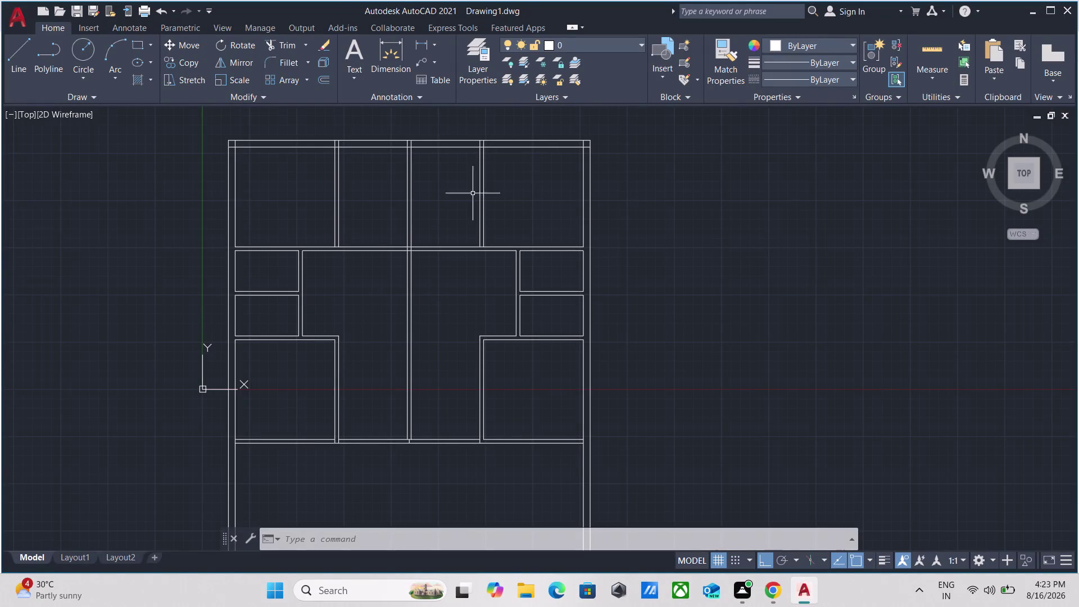
Pan to the corridor, pick its lower wall line, and start OFFSET (O).
scroll(up, 3)
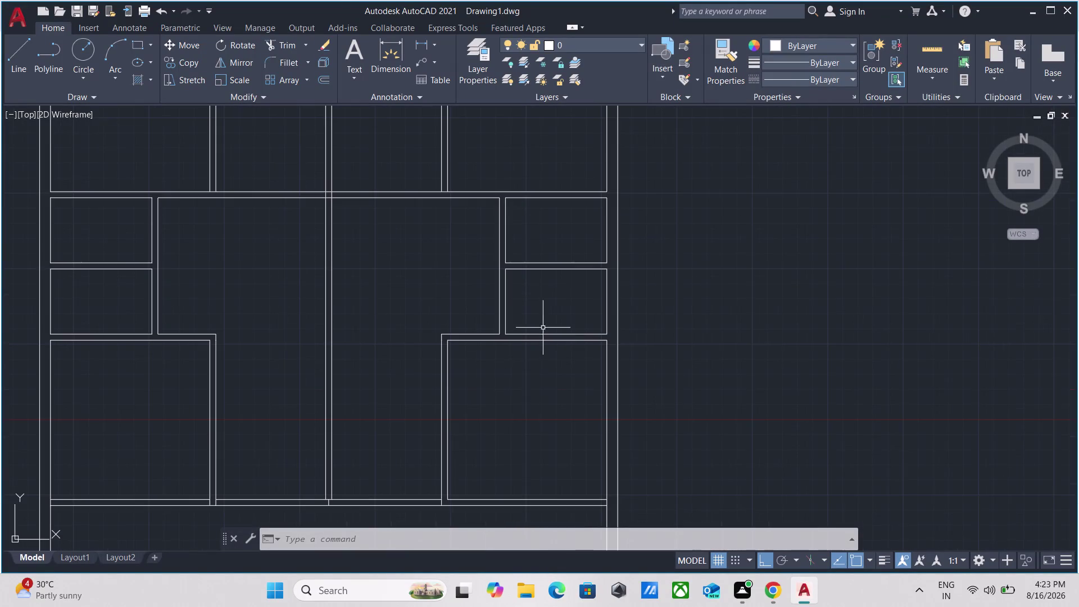
scroll(down, 3)
scroll(up, 3)
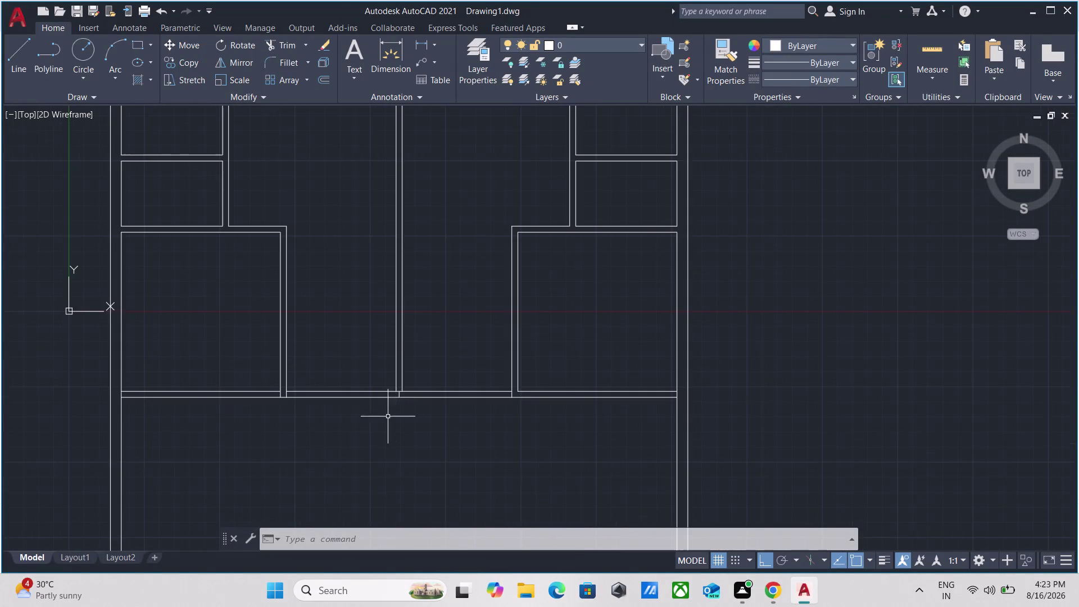
middle_drag(361, 424, 427, 327)
click(307, 314)
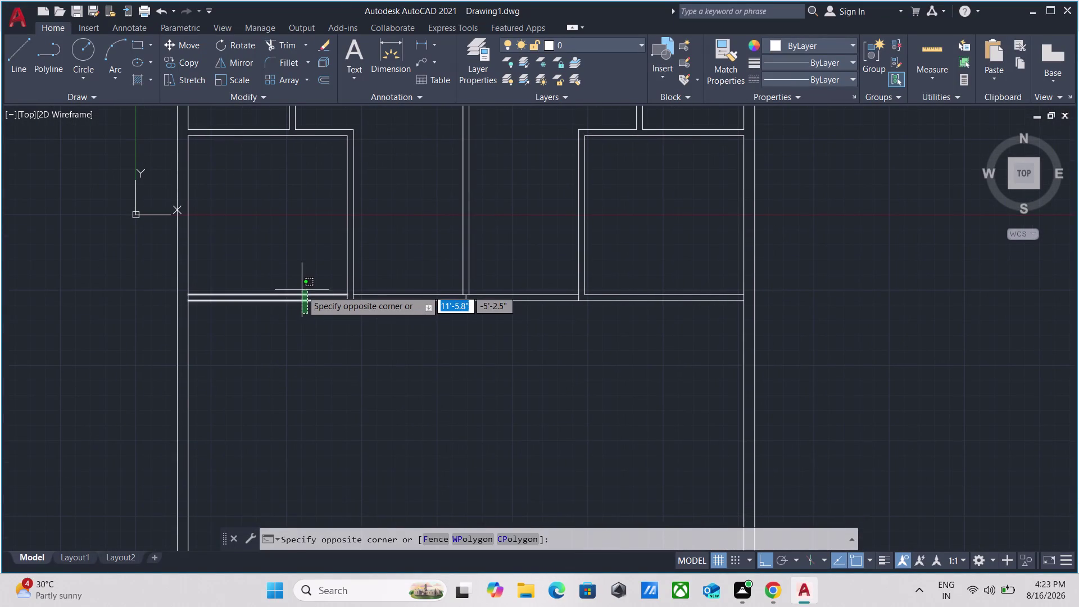
scroll(up, 3)
scroll(down, 3)
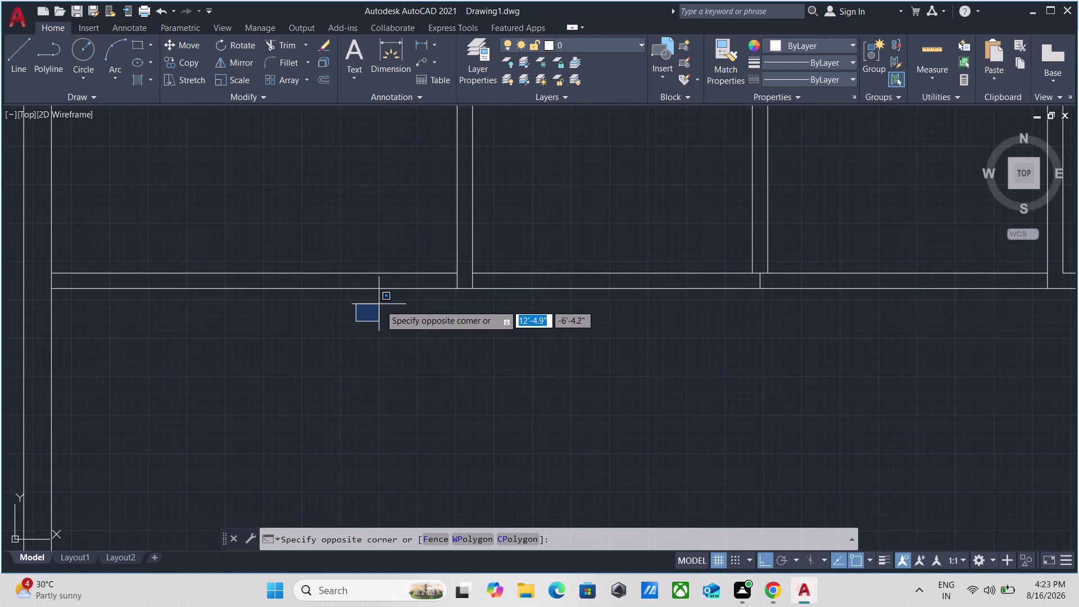
key(Escape)
click(351, 300)
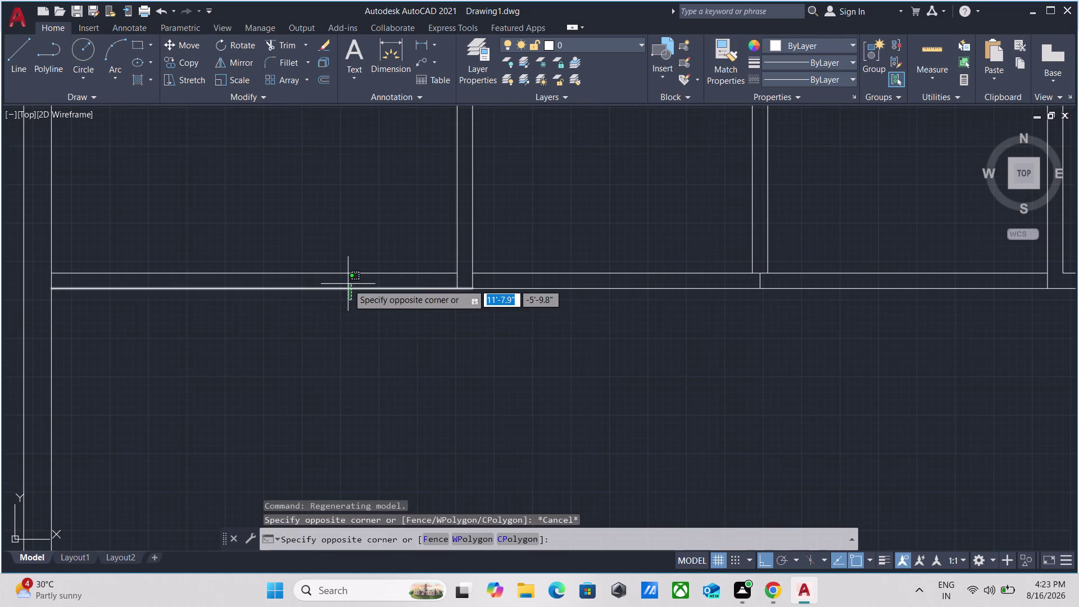
click(347, 284)
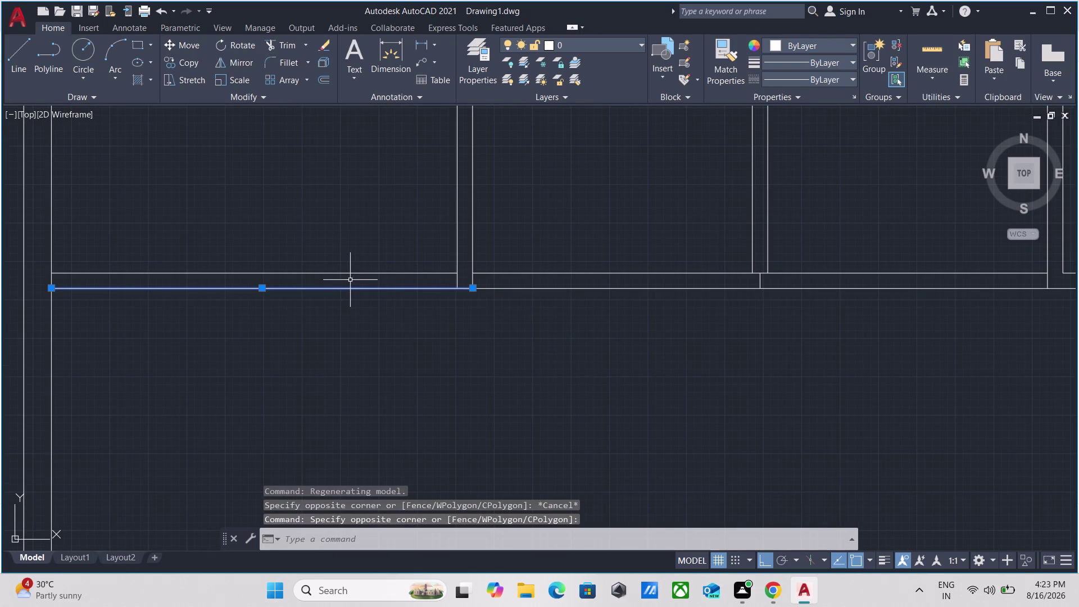
key(o)
key(Return)
Offset the lower corridor line 4' downward.
click(342, 289)
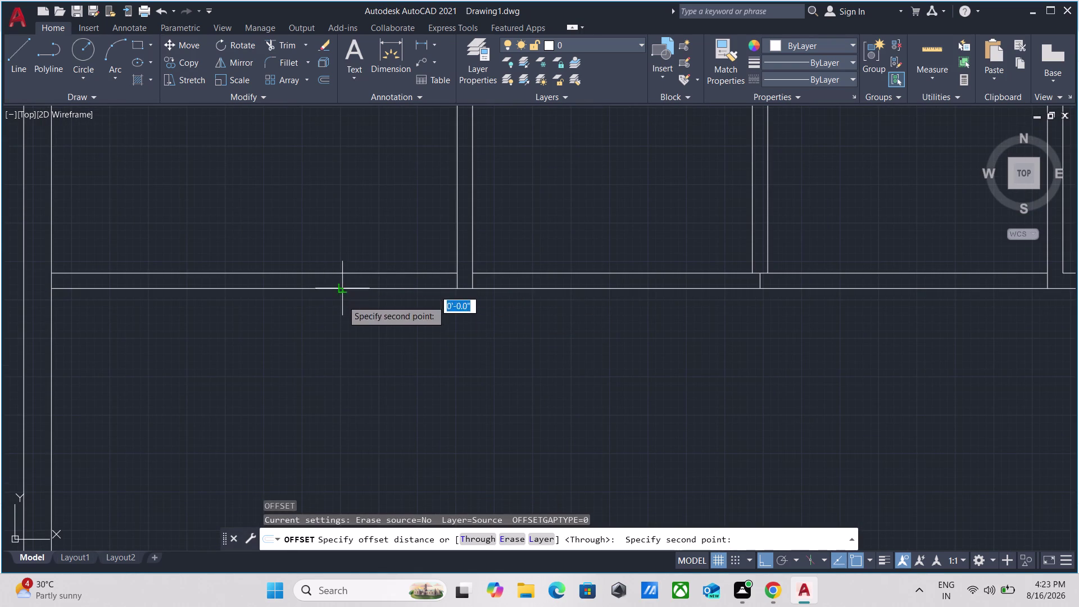
click(343, 325)
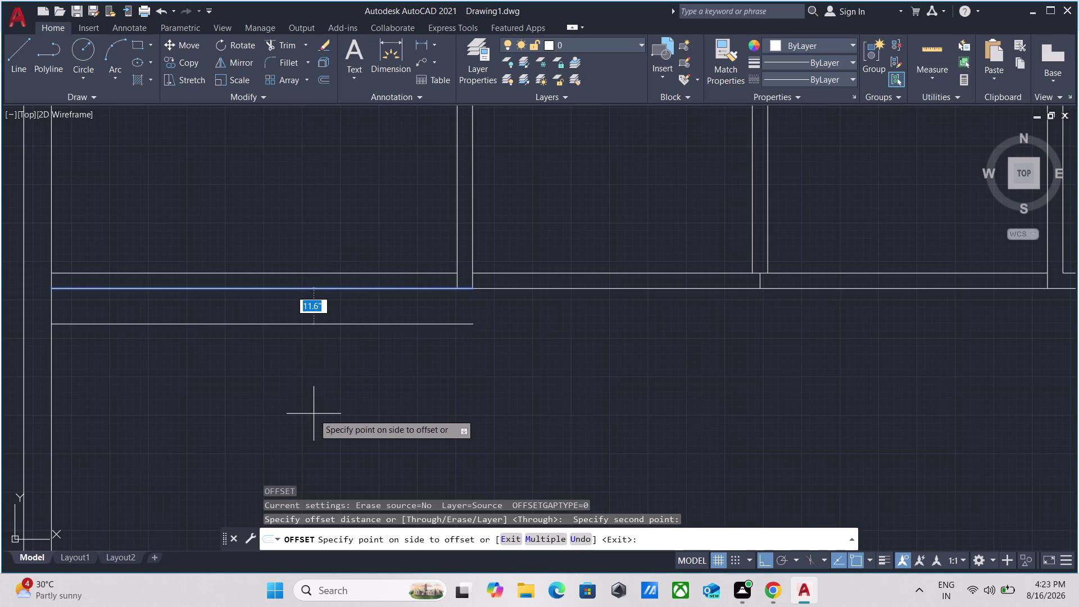
text(4')
key(Return)
scroll(down, 3)
scroll(up, 3)
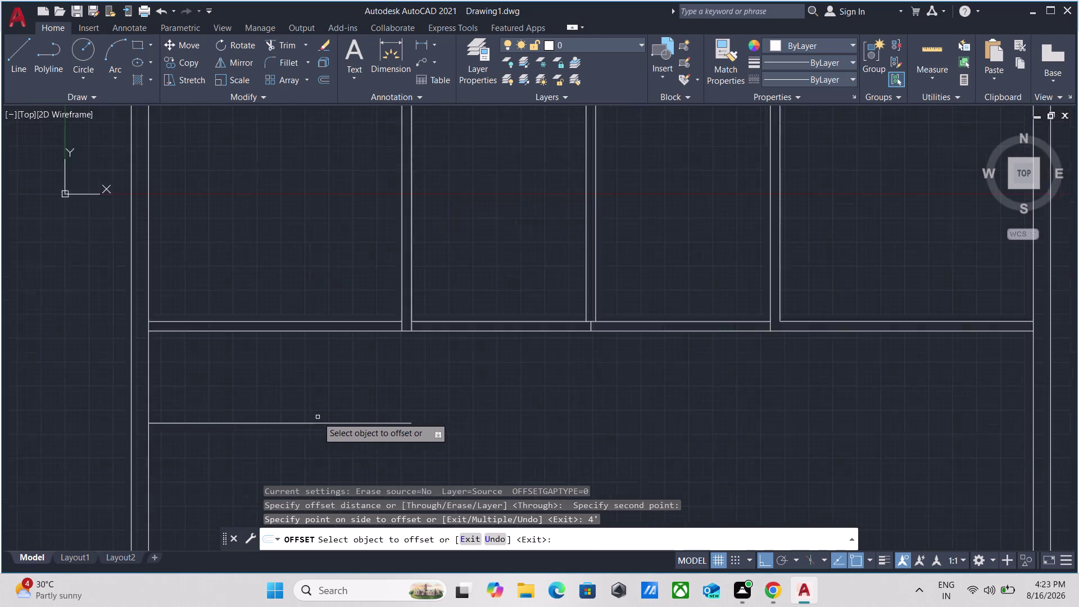
scroll(up, 3)
Offset the new line 5 inches to form the wall's second line.
click(314, 428)
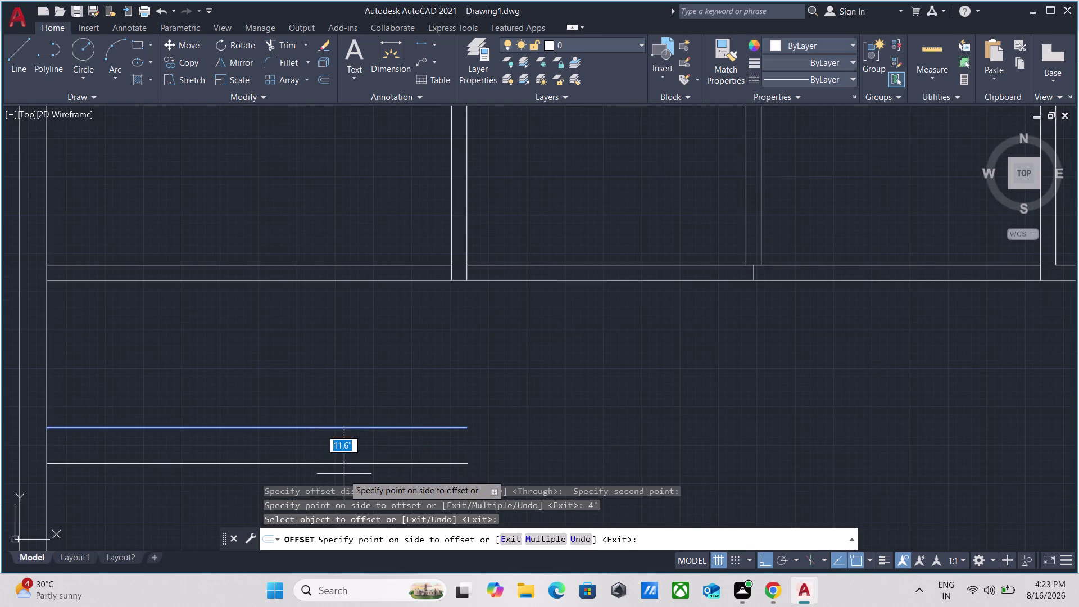
key(5)
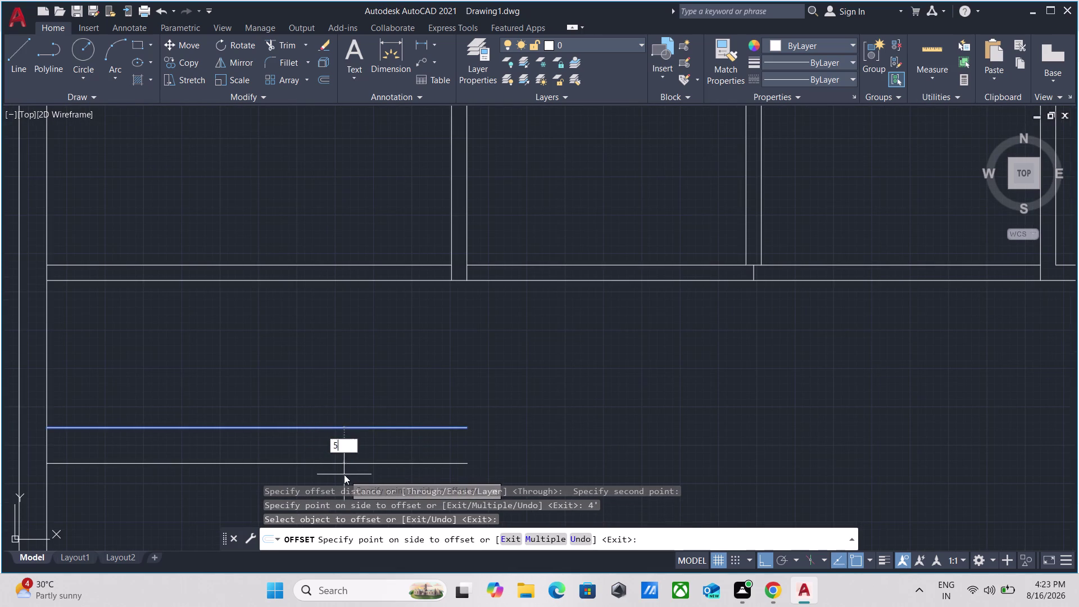
key(Return)
scroll(down, 3)
scroll(up, 3)
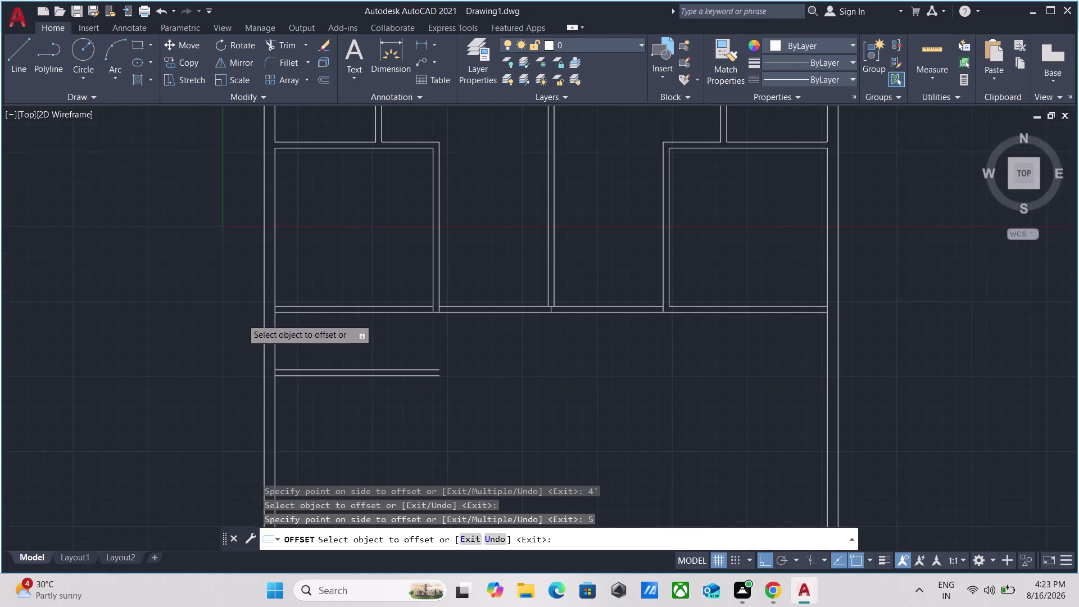
scroll(up, 3)
scroll(down, 3)
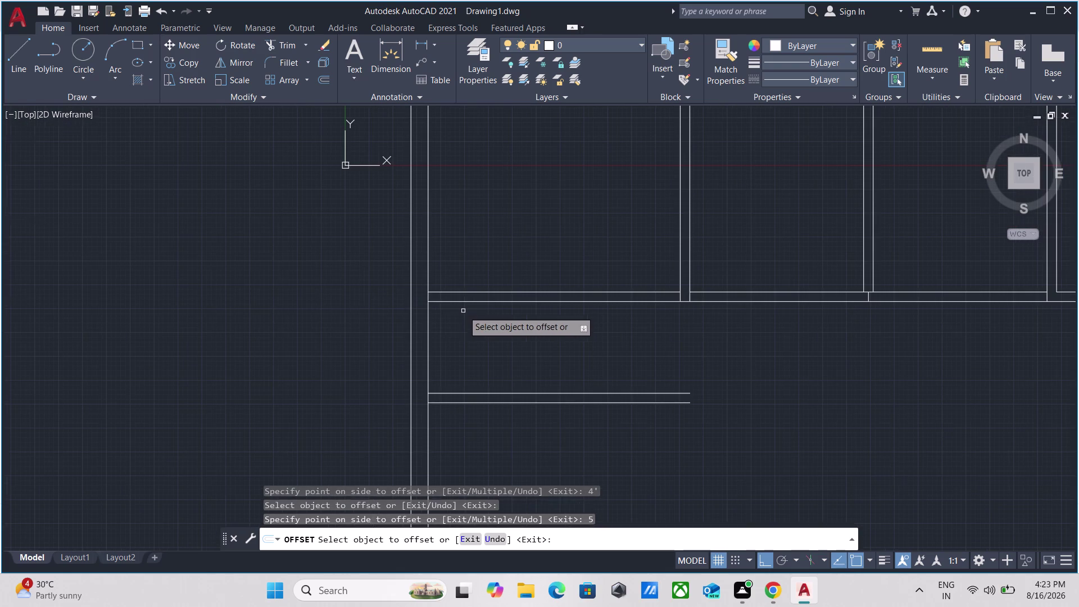
key(Escape)
Trim the excess wall lines at the first junction with a fence (TR).
text(tr)
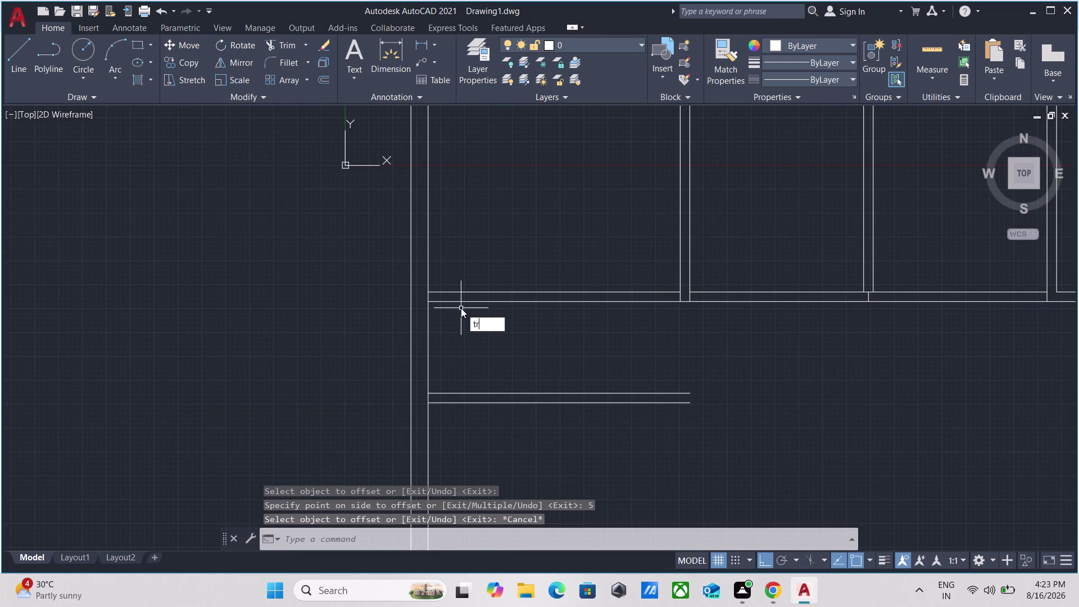
key(Return)
scroll(up, 3)
scroll(up, 3)
click(452, 217)
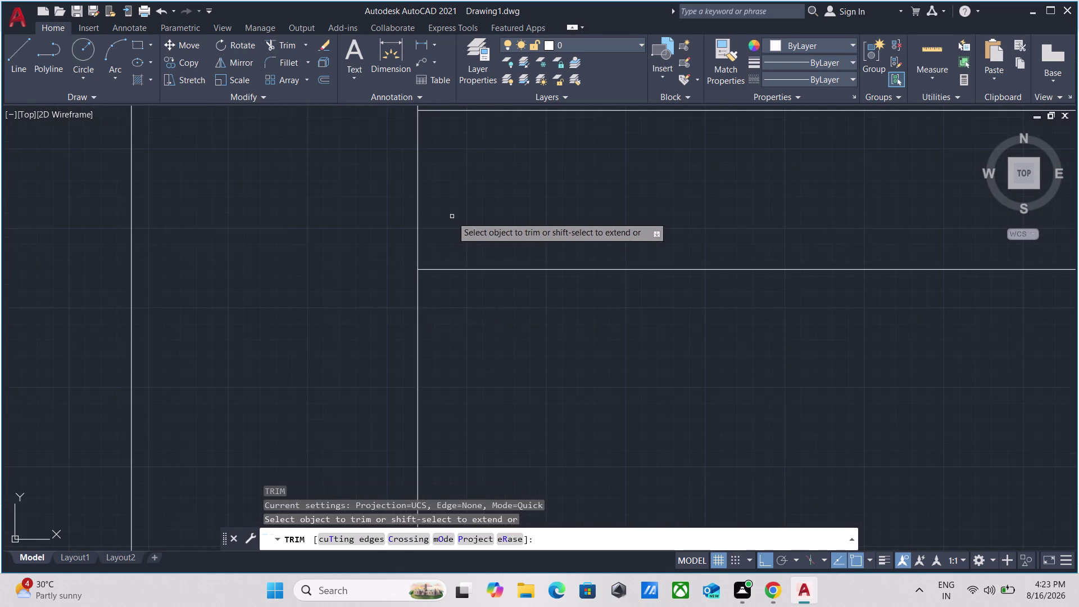
click(394, 201)
scroll(down, 3)
Trim the two leftover wall segments at the next junction.
middle_drag(421, 377, 431, 88)
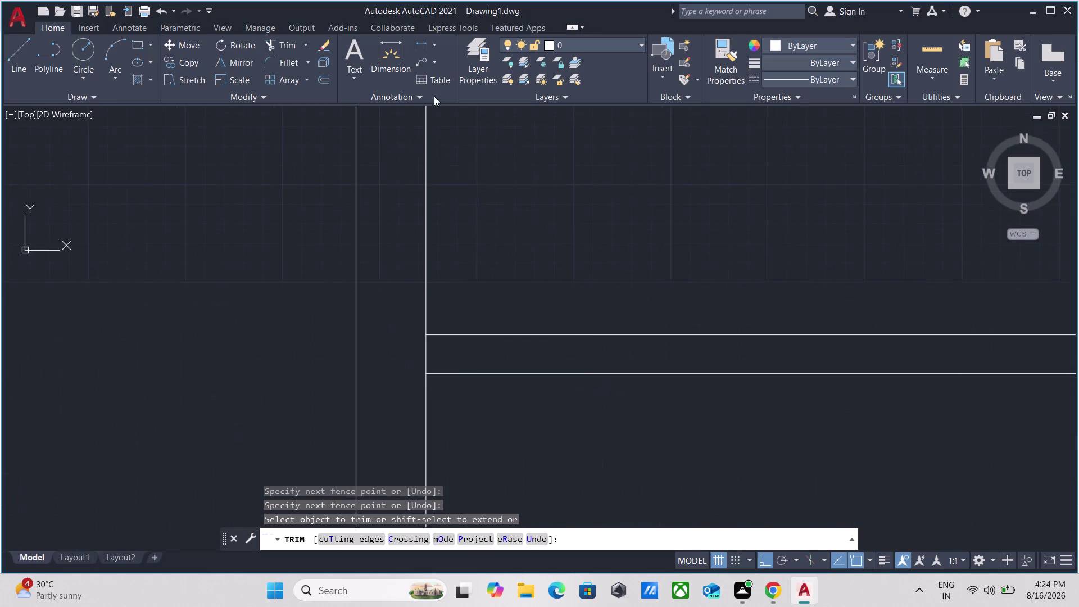
scroll(up, 3)
click(530, 347)
click(397, 352)
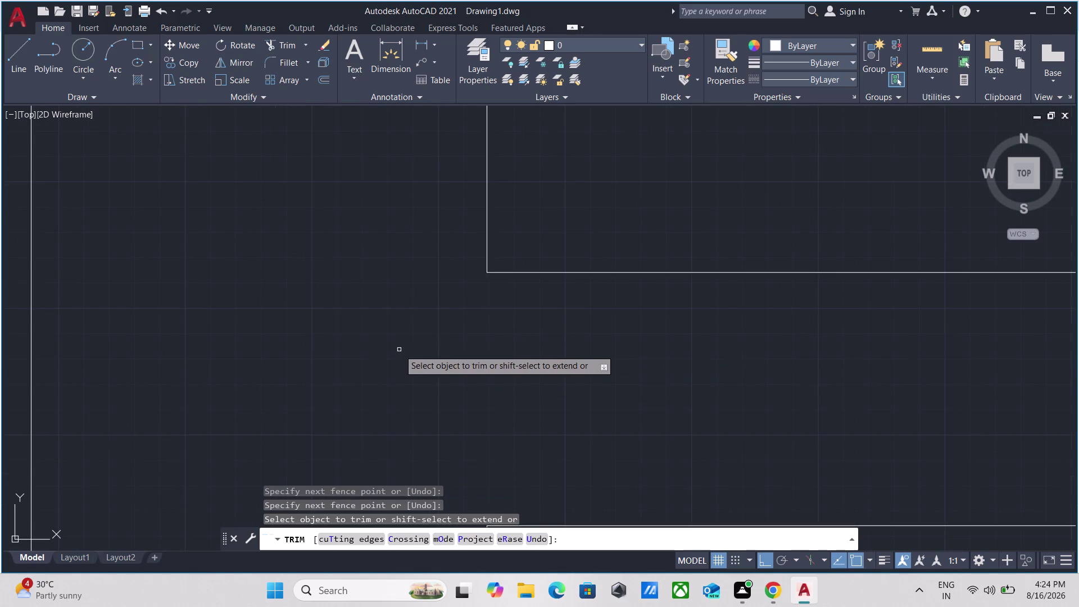
scroll(down, 3)
scroll(down, 3)
key(Escape)
Select the short vertical room wall line.
middle_drag(470, 237, 460, 274)
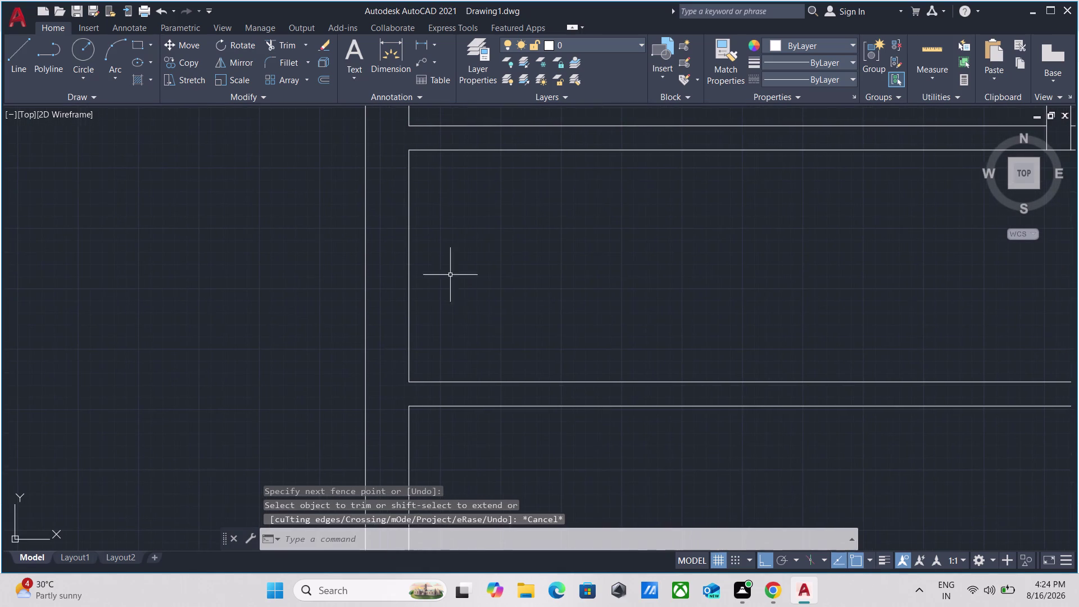
click(436, 273)
click(398, 227)
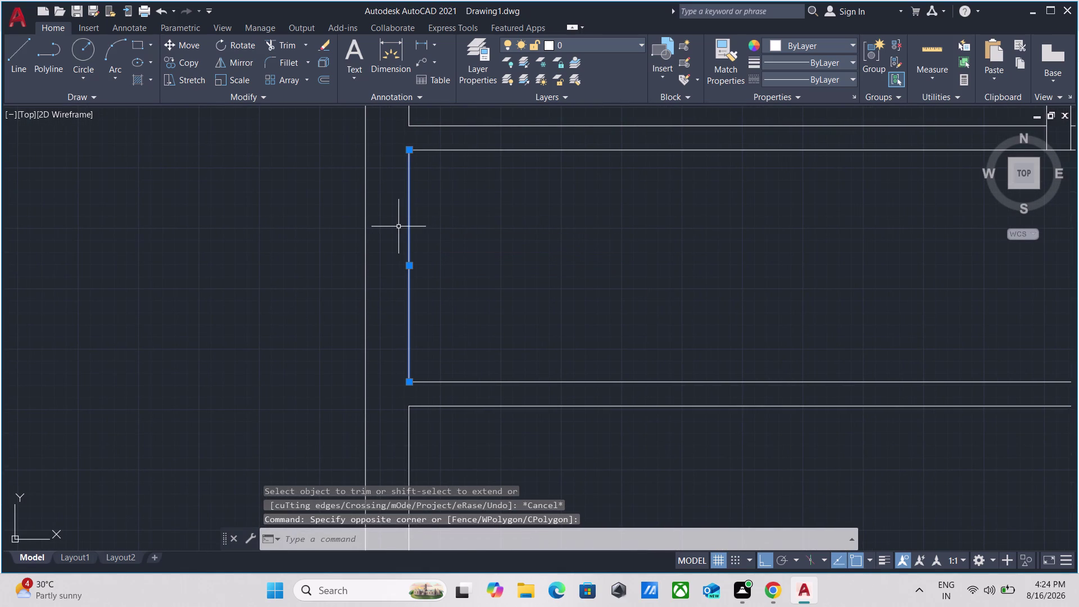
Offset the selected wall line 6' to the right.
key(o)
key(Return)
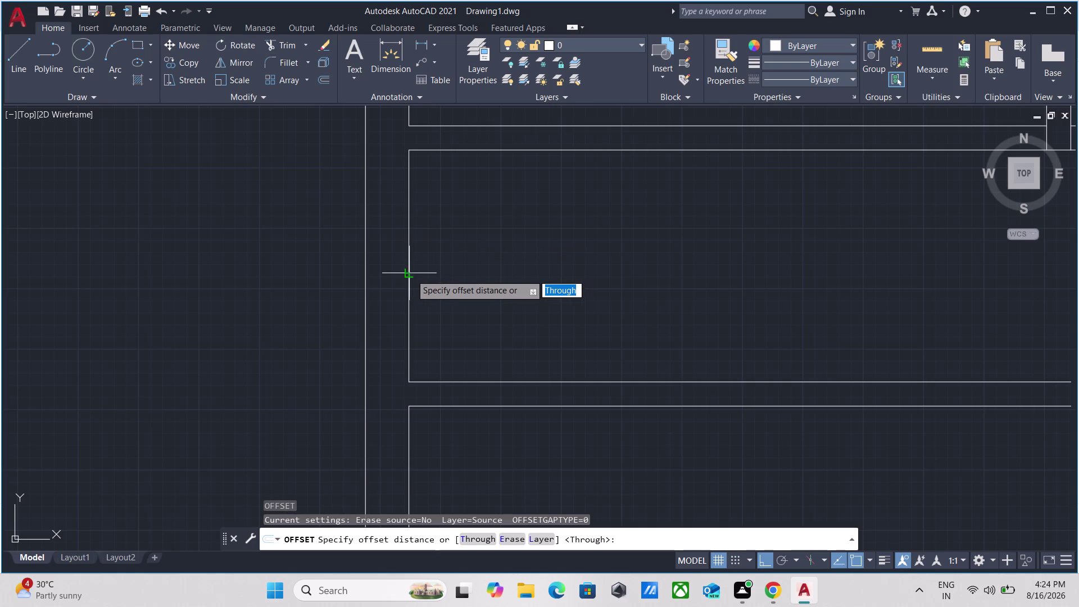
drag(408, 264, 417, 263)
click(476, 262)
scroll(down, 3)
middle_drag(508, 265, 407, 286)
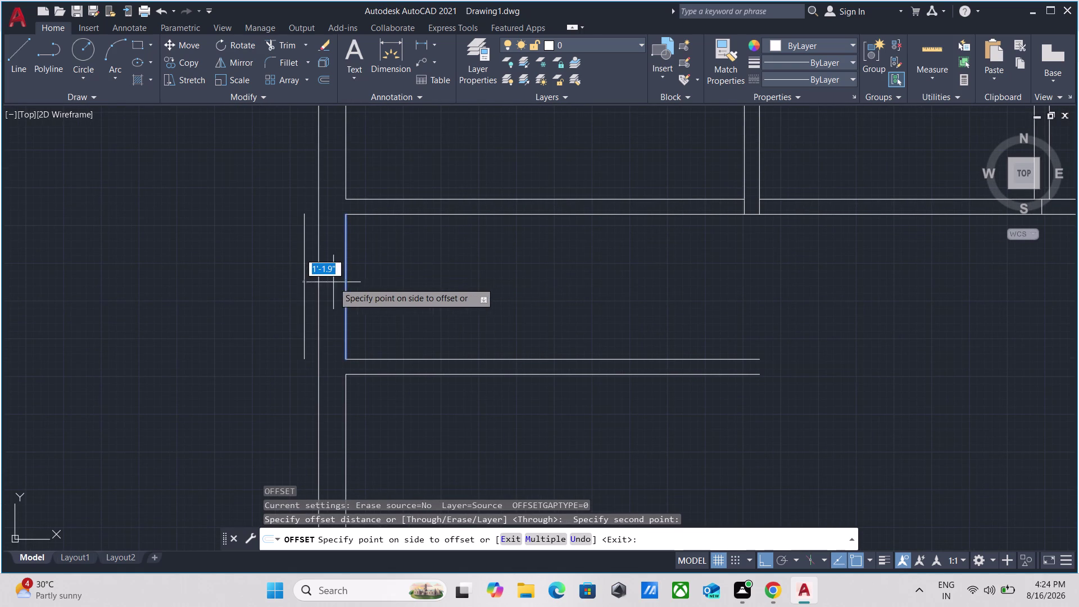
text(6)
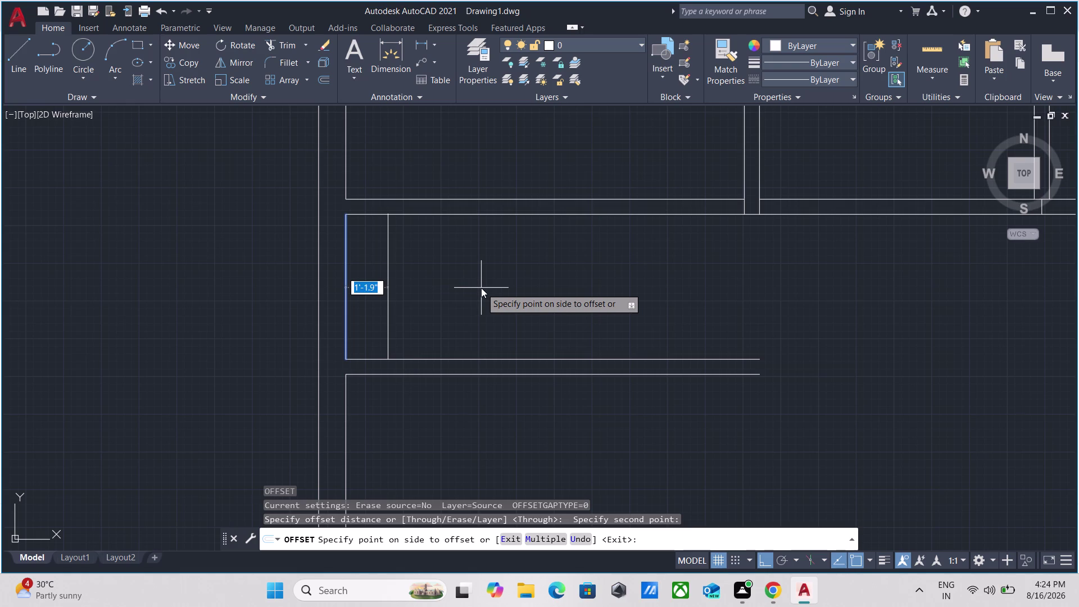
text(')
key(Return)
Offset the new line 5 inches to make the double-line partition.
scroll(down, 3)
middle_drag(483, 288, 372, 287)
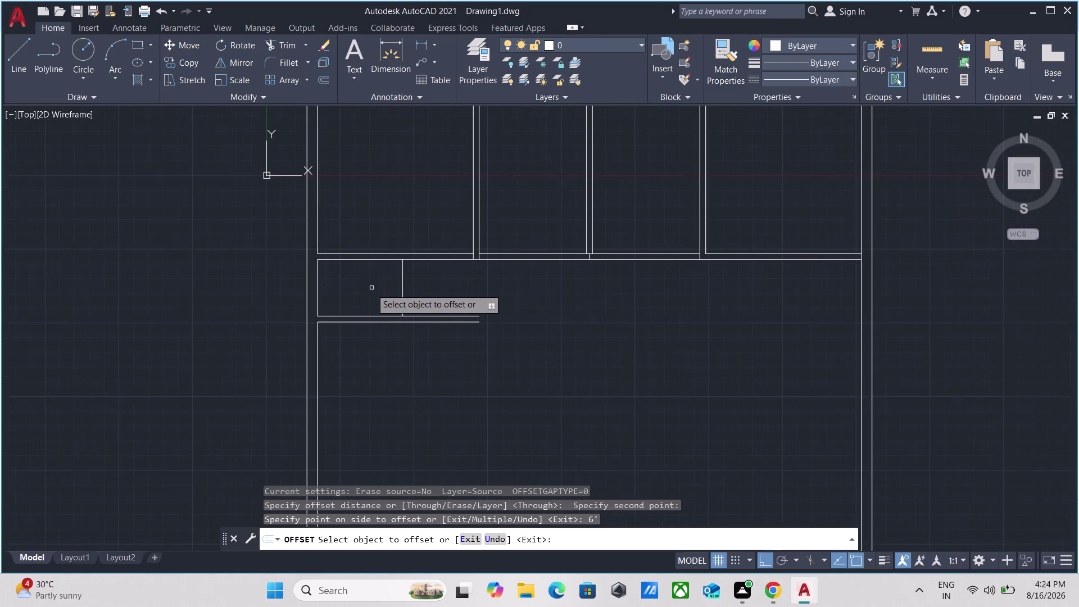
scroll(up, 3)
click(208, 285)
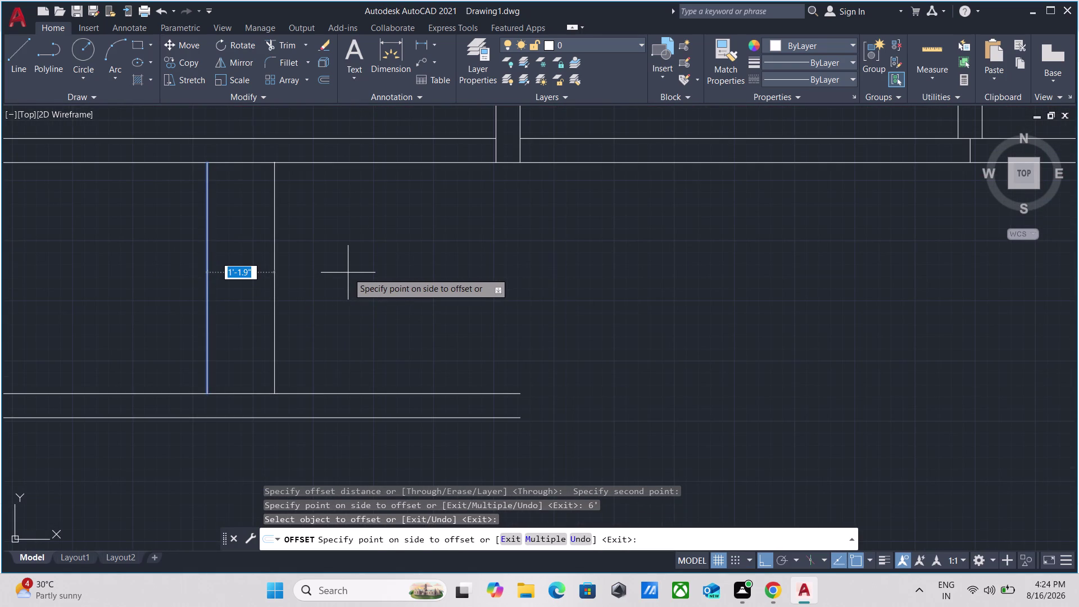
key(5)
key(Return)
scroll(down, 3)
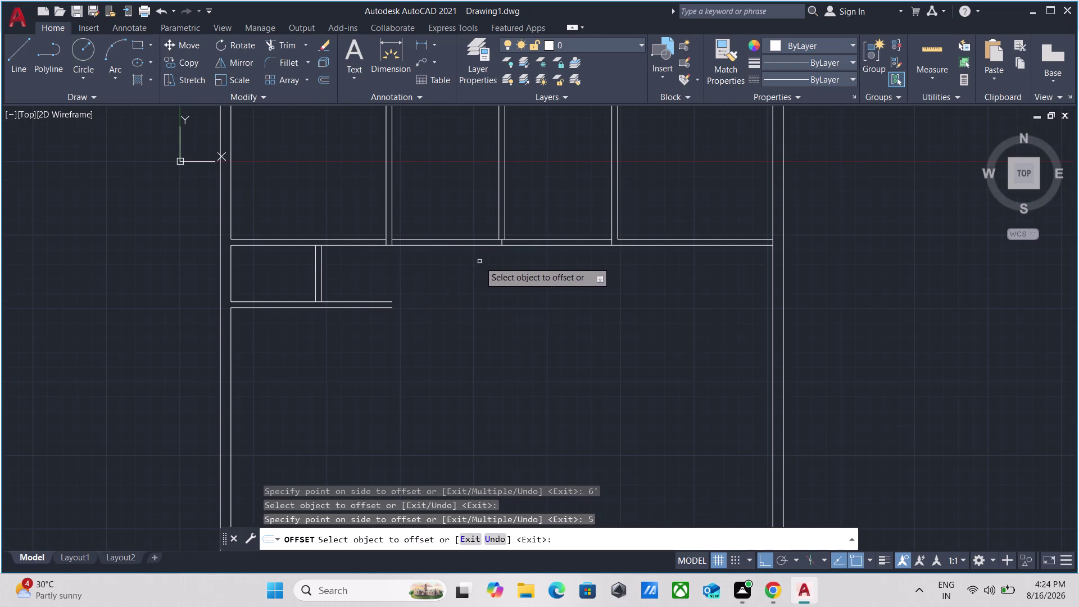
scroll(up, 3)
scroll(up, 3)
scroll(down, 3)
scroll(up, 3)
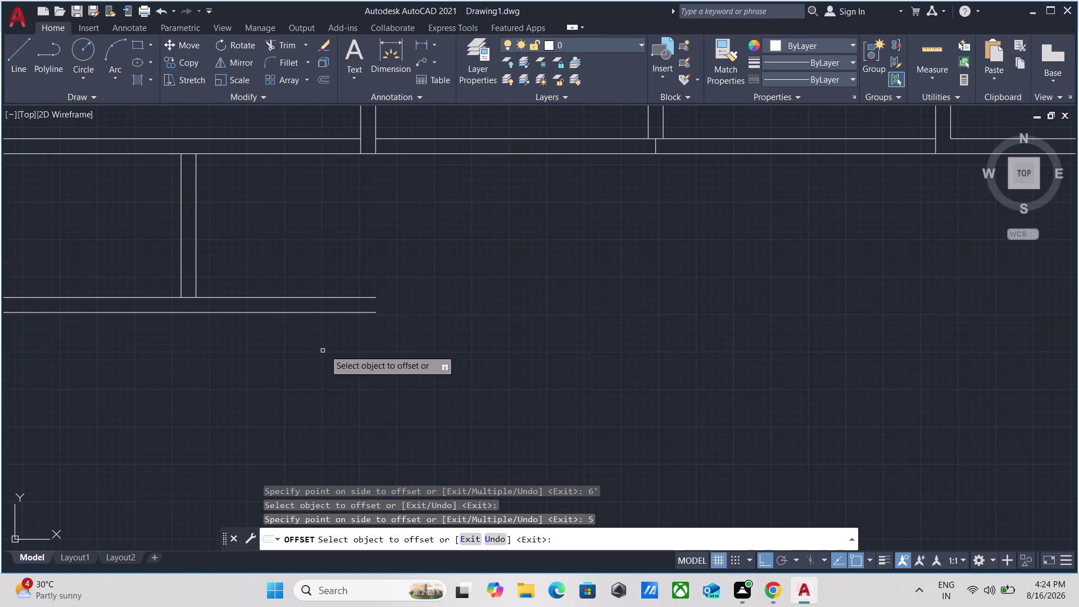
scroll(down, 3)
scroll(down, 3)
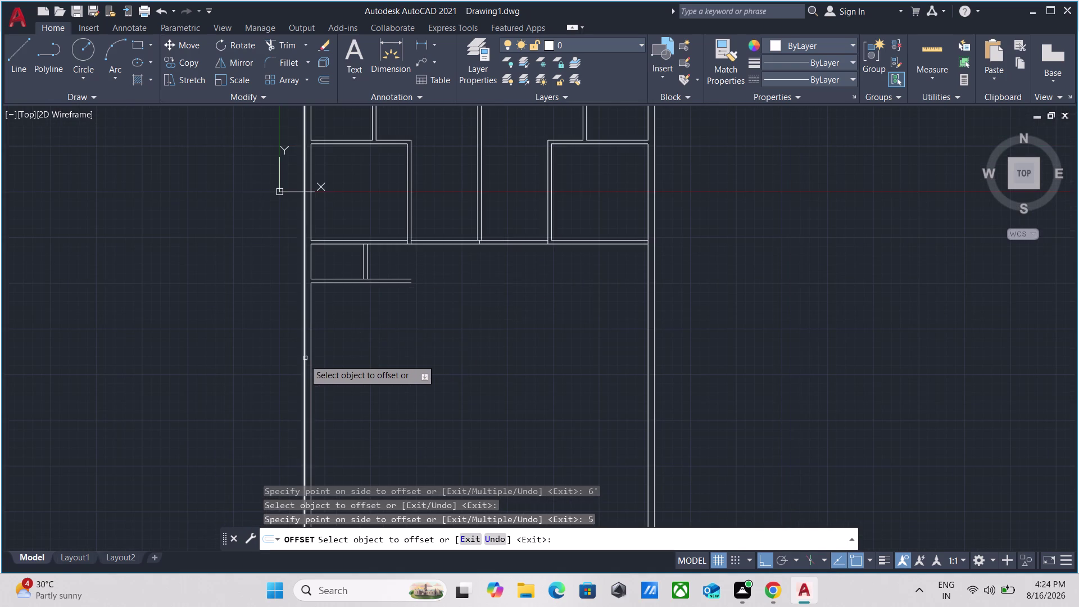
scroll(up, 3)
scroll(down, 3)
scroll(up, 3)
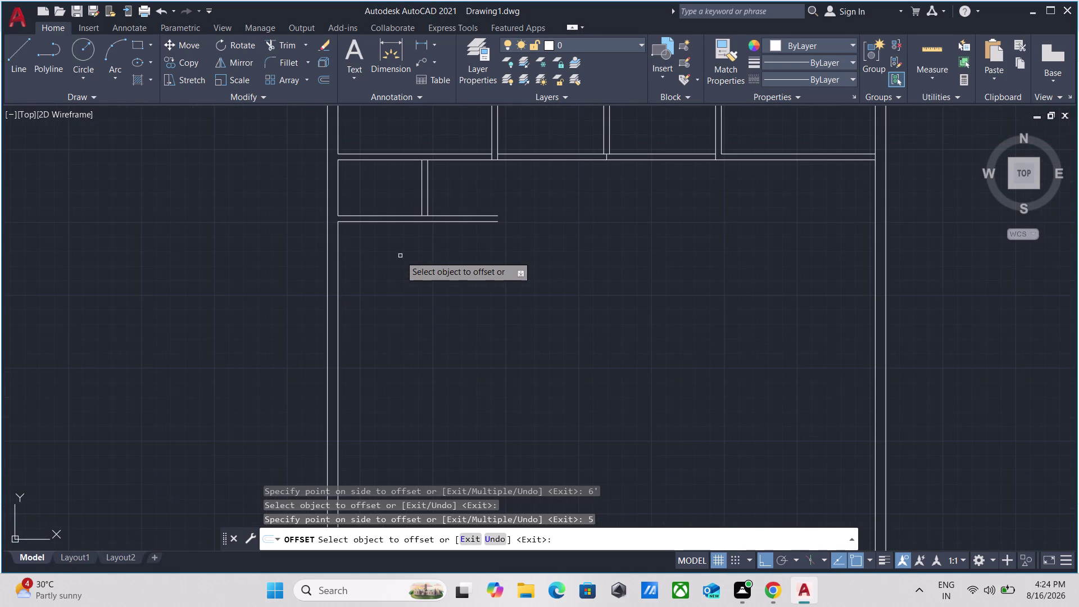
scroll(down, 3)
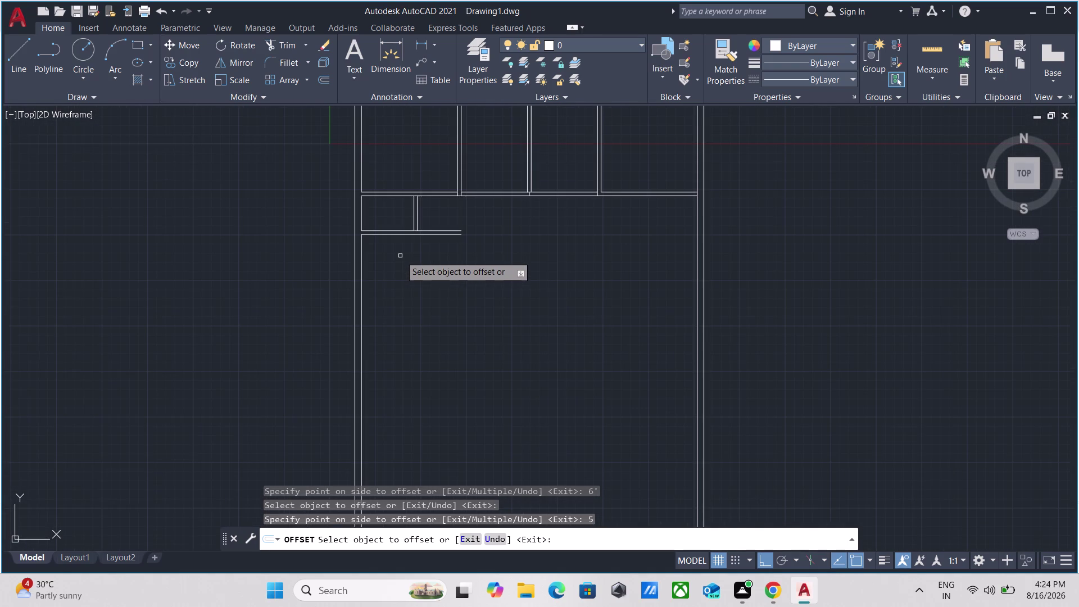
middle_drag(406, 252, 409, 273)
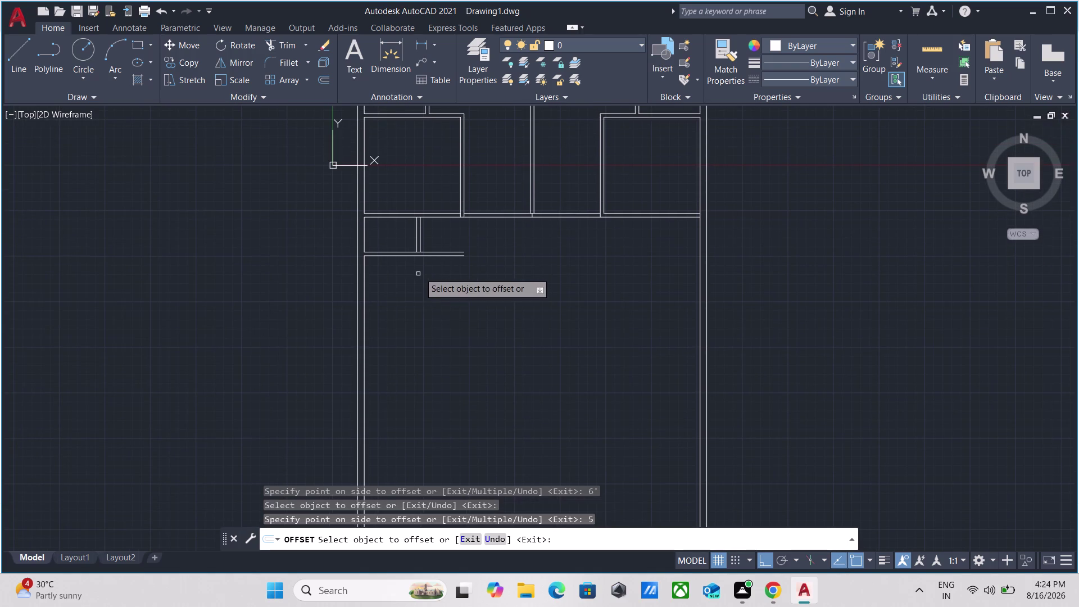
key(Escape)
scroll(up, 3)
Start a line at the wall's right end, then abandon it.
key(l)
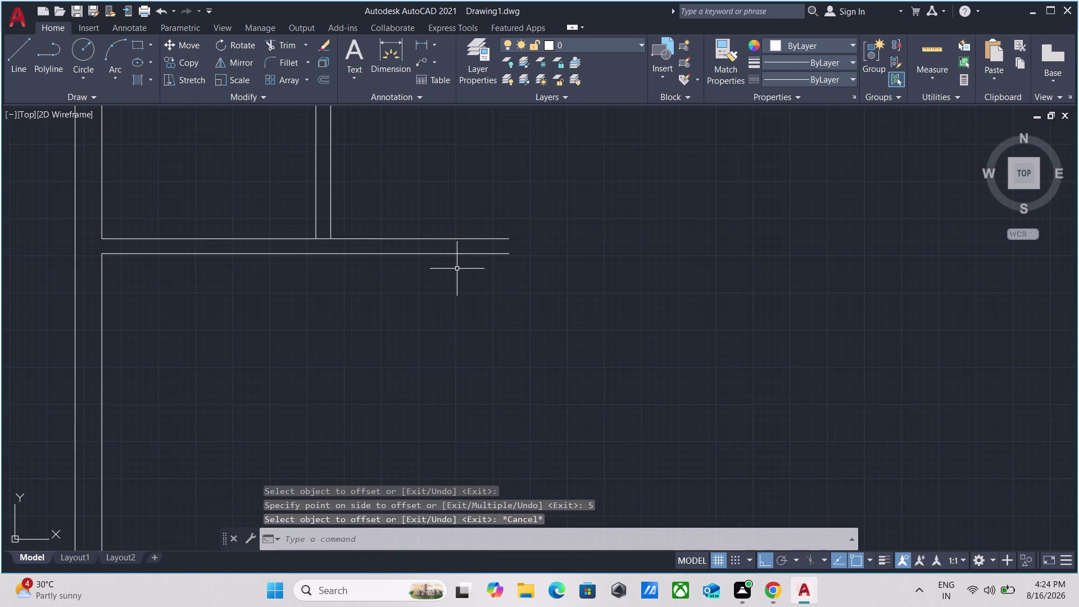
key(Return)
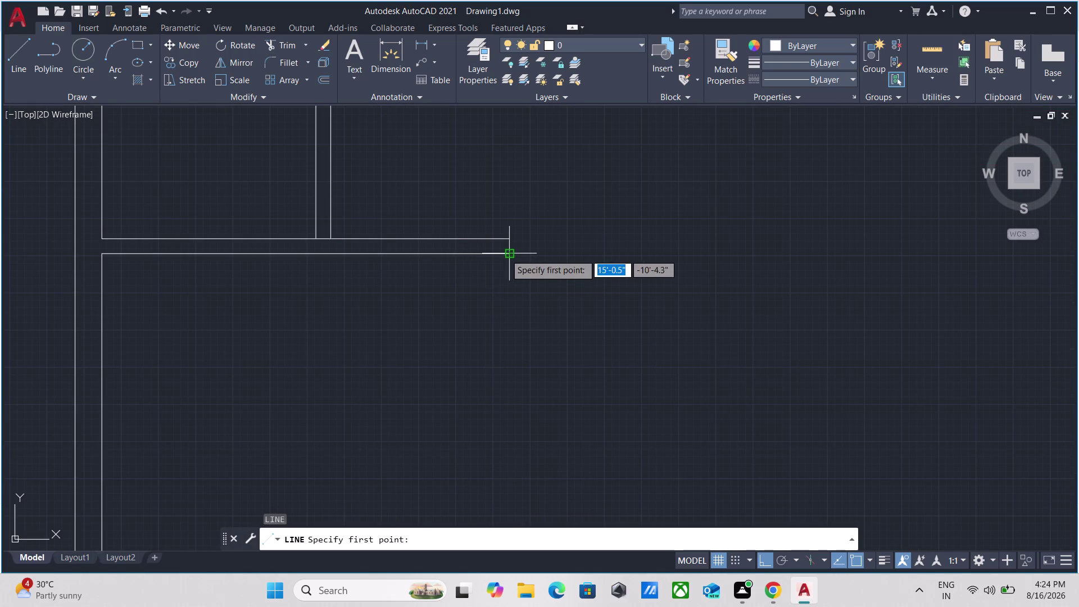
click(505, 254)
click(511, 239)
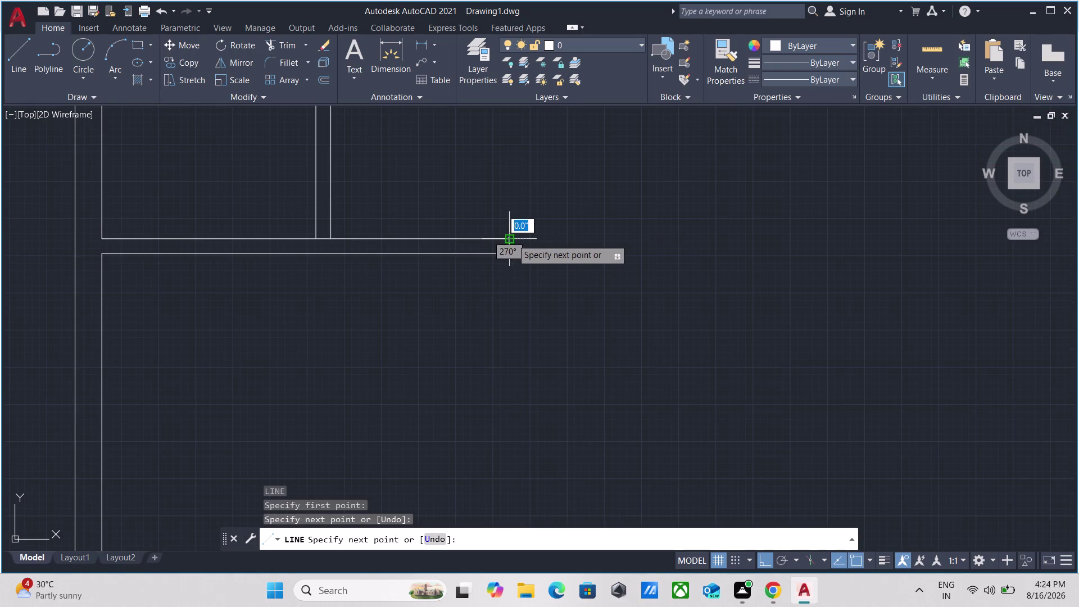
key(Escape)
scroll(up, 3)
Offset the lower wall line 11' downward.
click(490, 266)
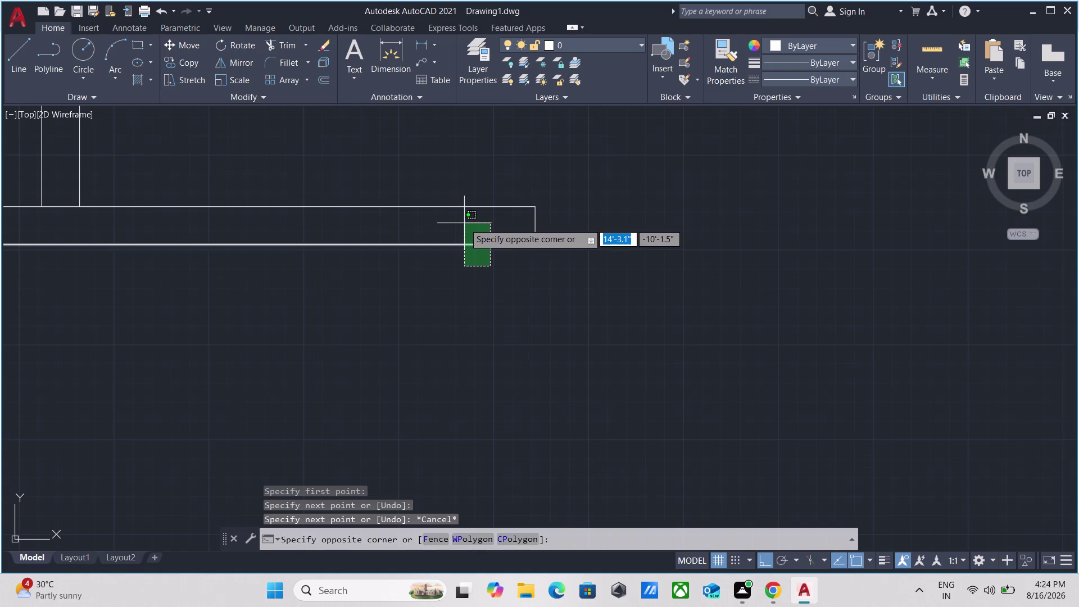
click(464, 223)
key(o)
key(Return)
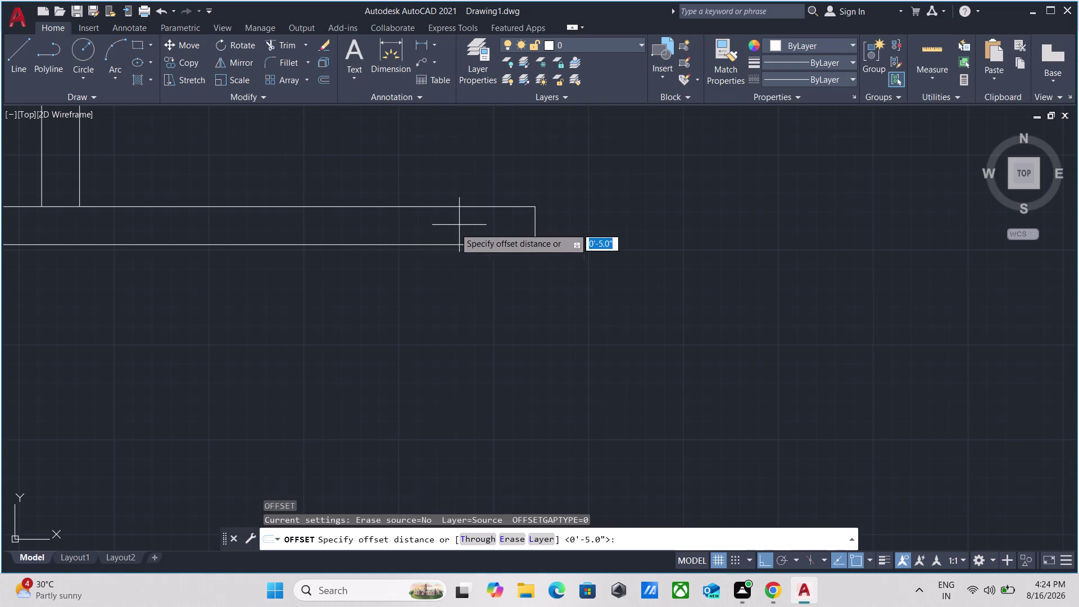
click(402, 245)
click(409, 328)
scroll(down, 3)
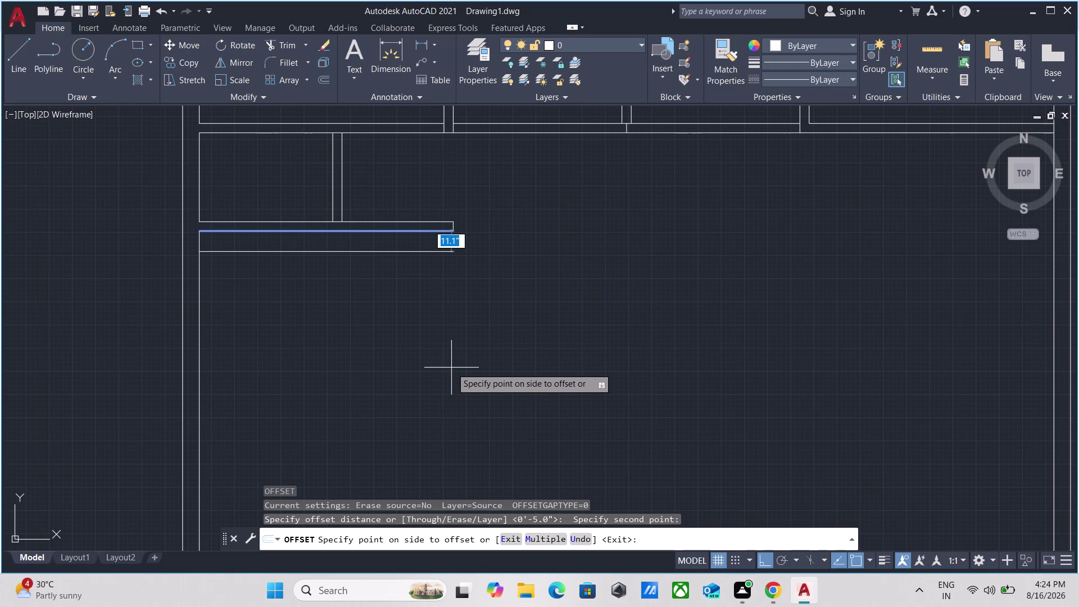
text(11)
key(apostrophe)
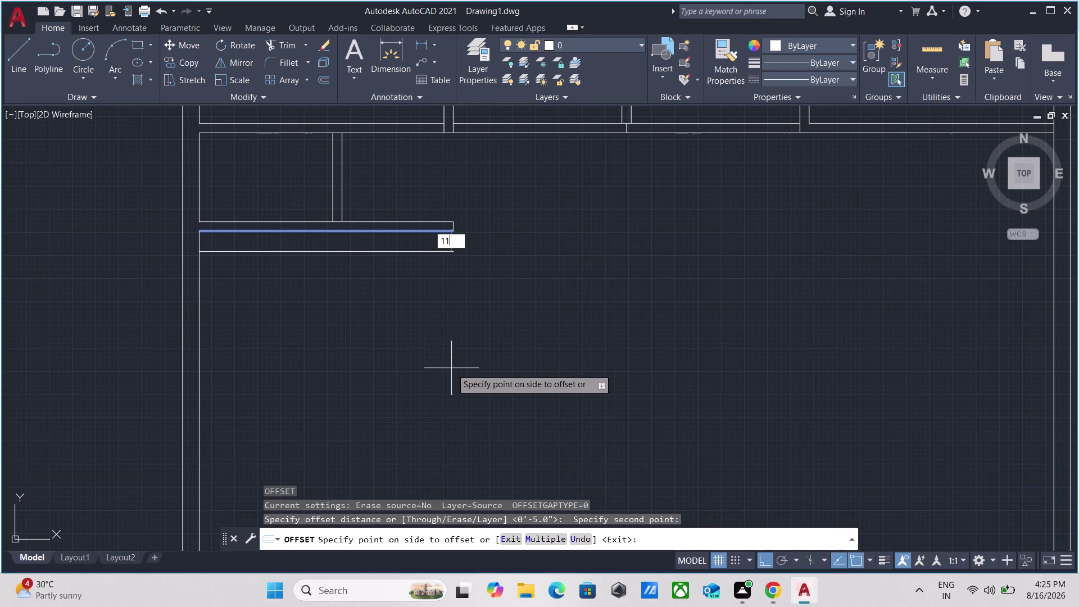
key(Return)
Offset the new line 5 inches to complete the partition wall.
scroll(down, 3)
middle_drag(450, 368, 448, 253)
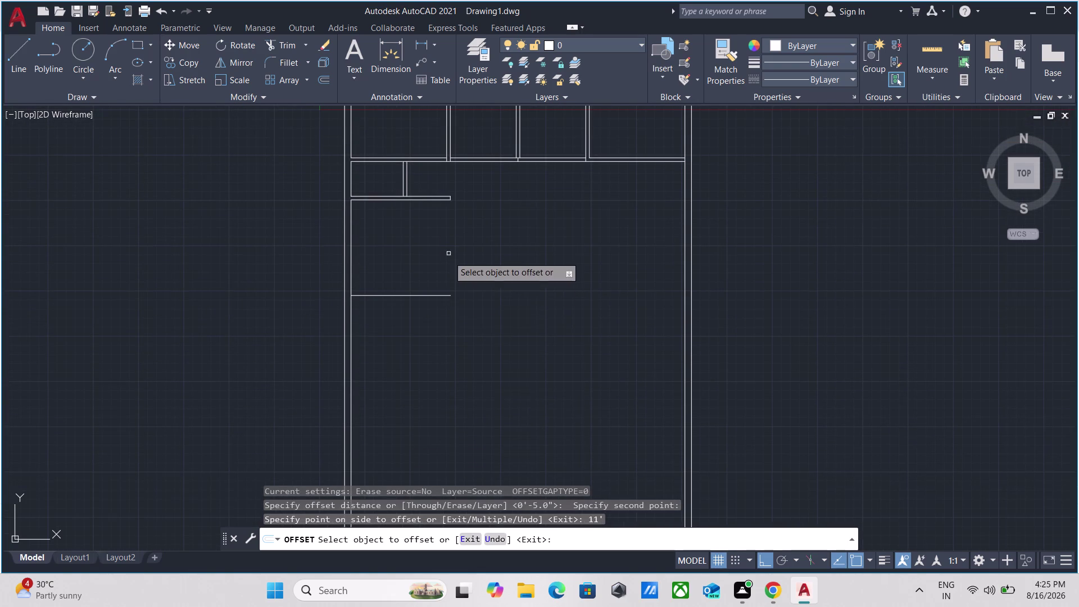
click(437, 295)
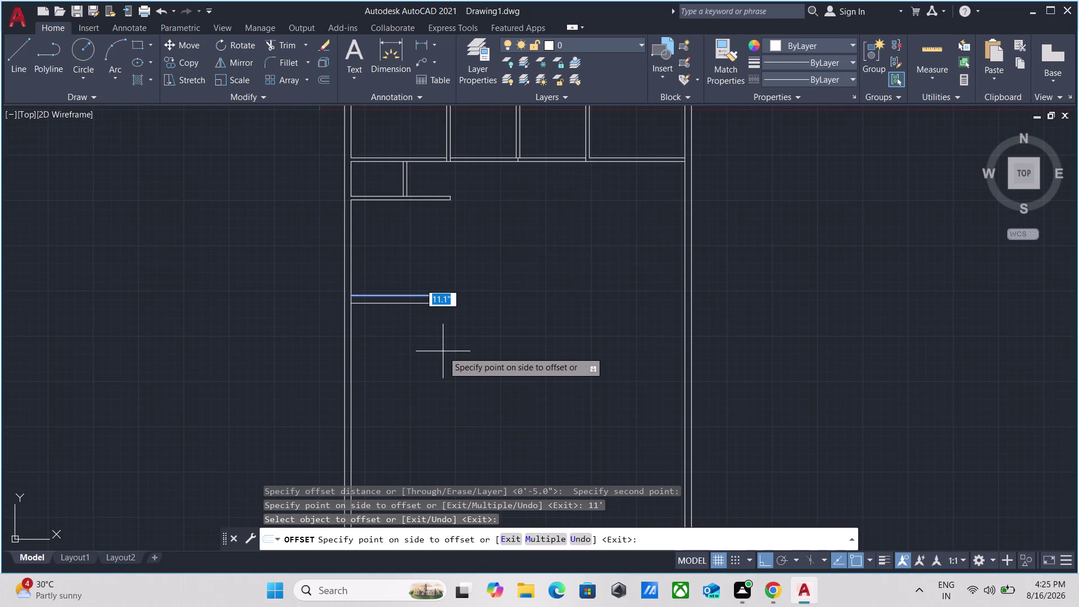
key(5)
key(Return)
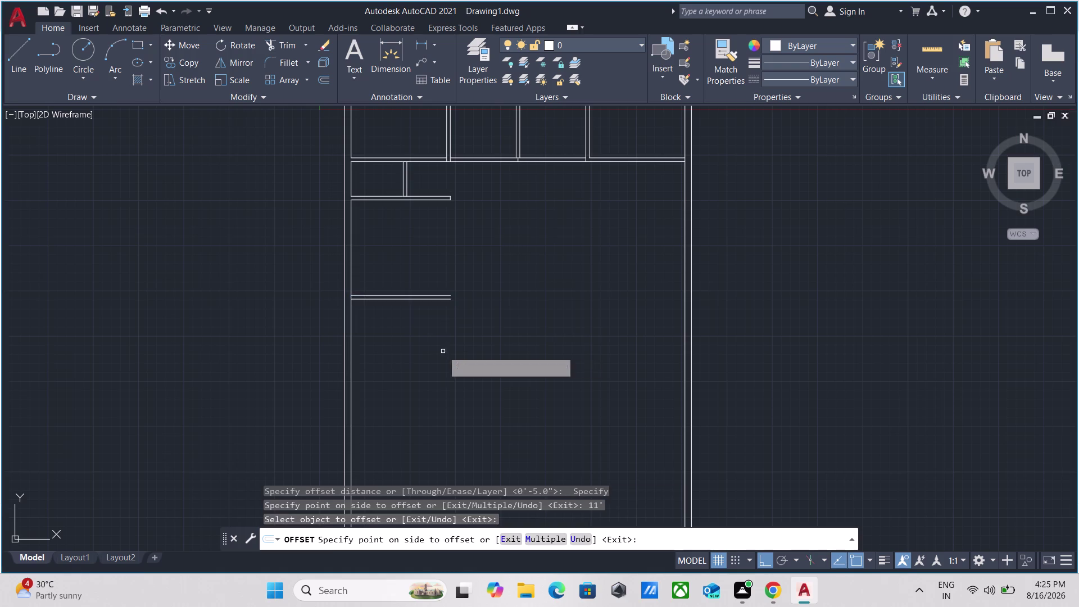
scroll(up, 3)
scroll(down, 3)
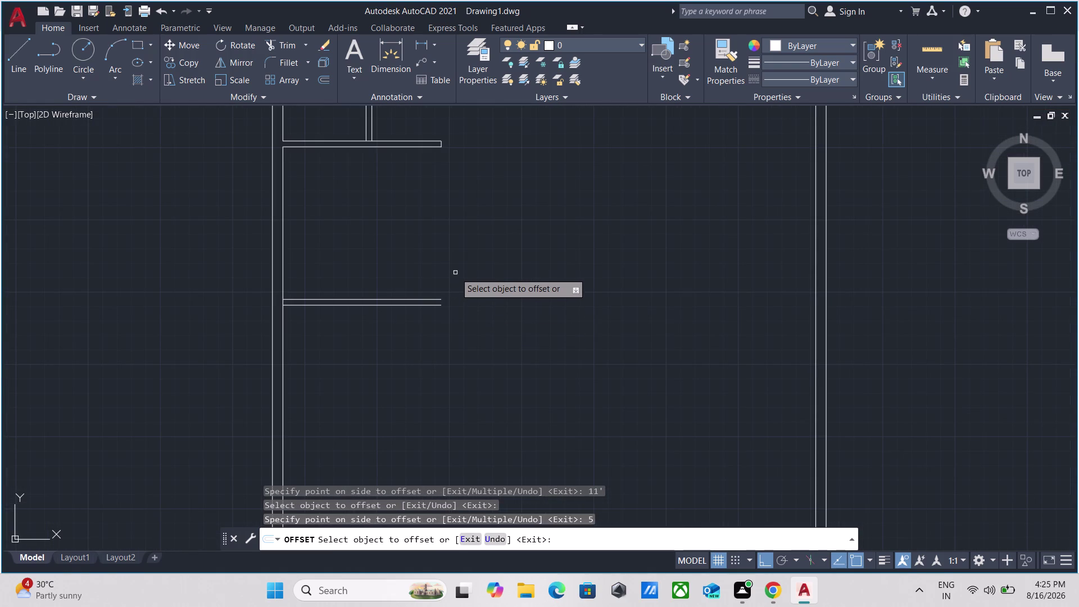
key(Escape)
middle_drag(455, 273, 446, 284)
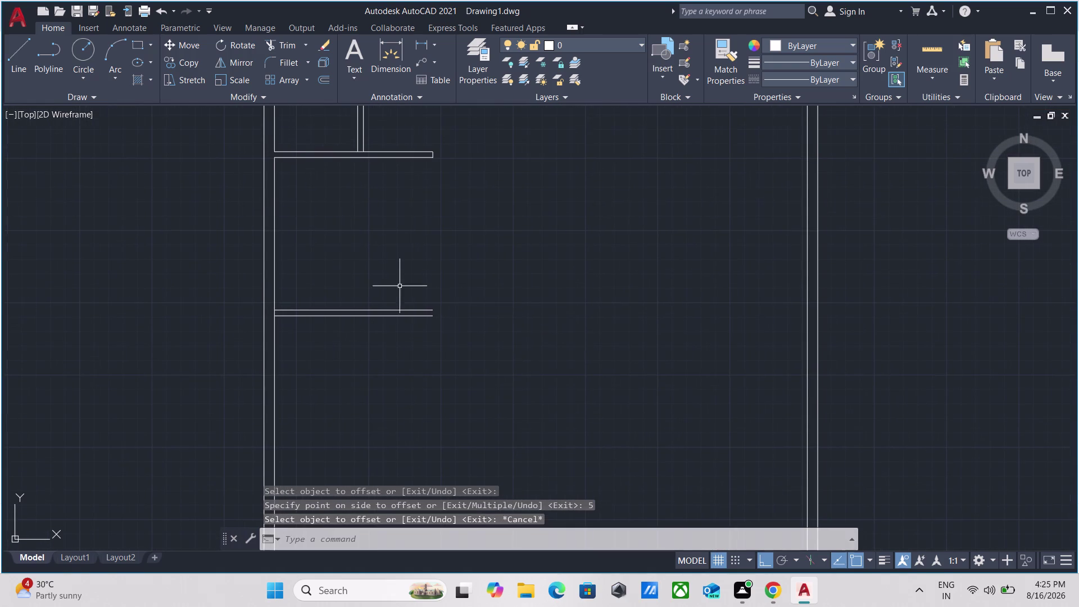
click(294, 196)
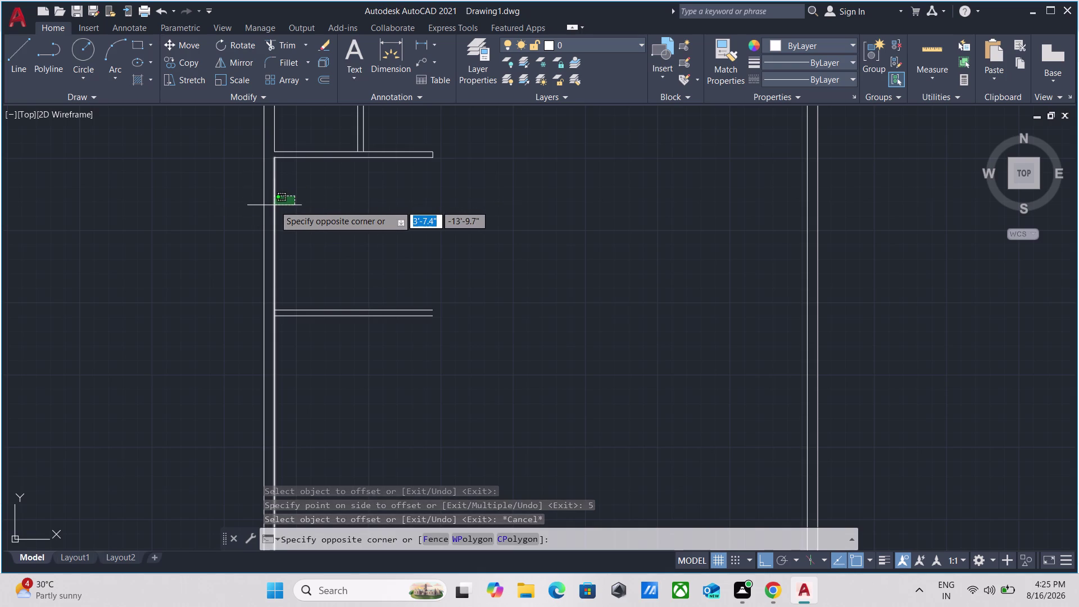
key(Escape)
scroll(up, 3)
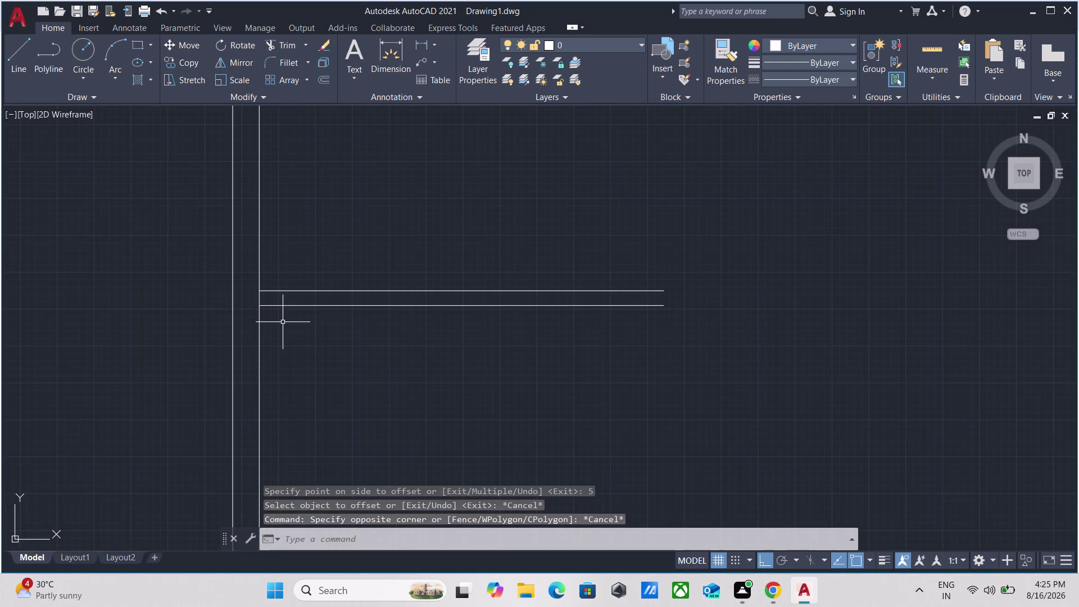
text(tr)
key(Return)
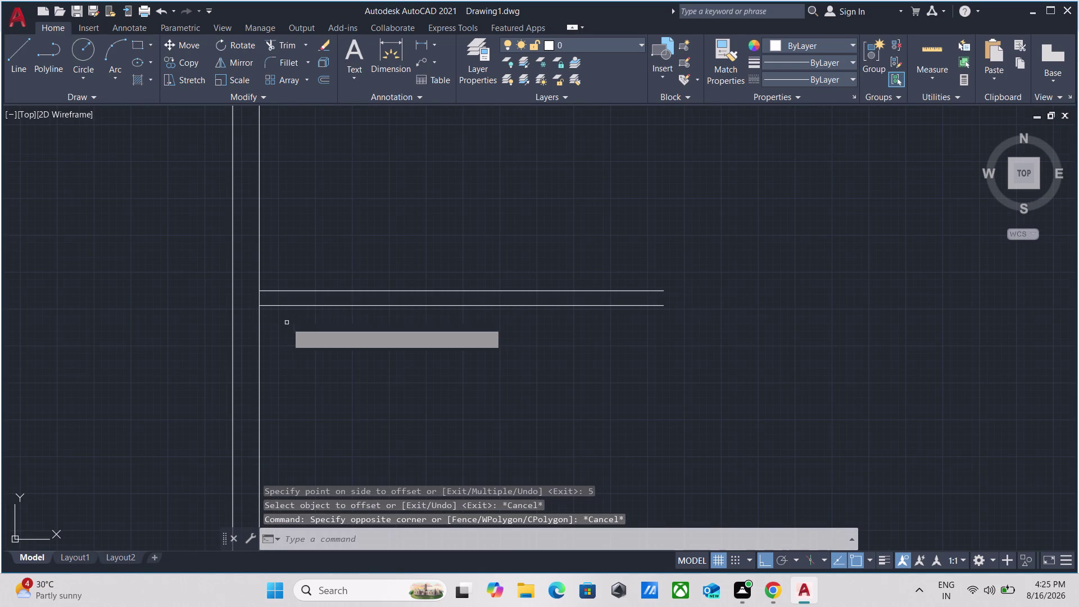
scroll(up, 3)
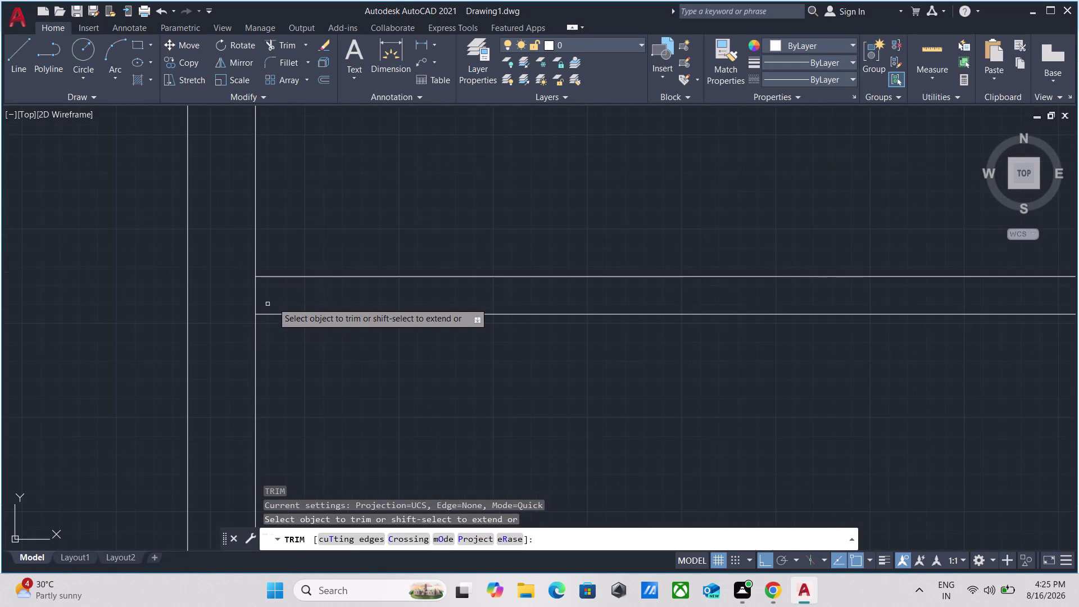
click(277, 298)
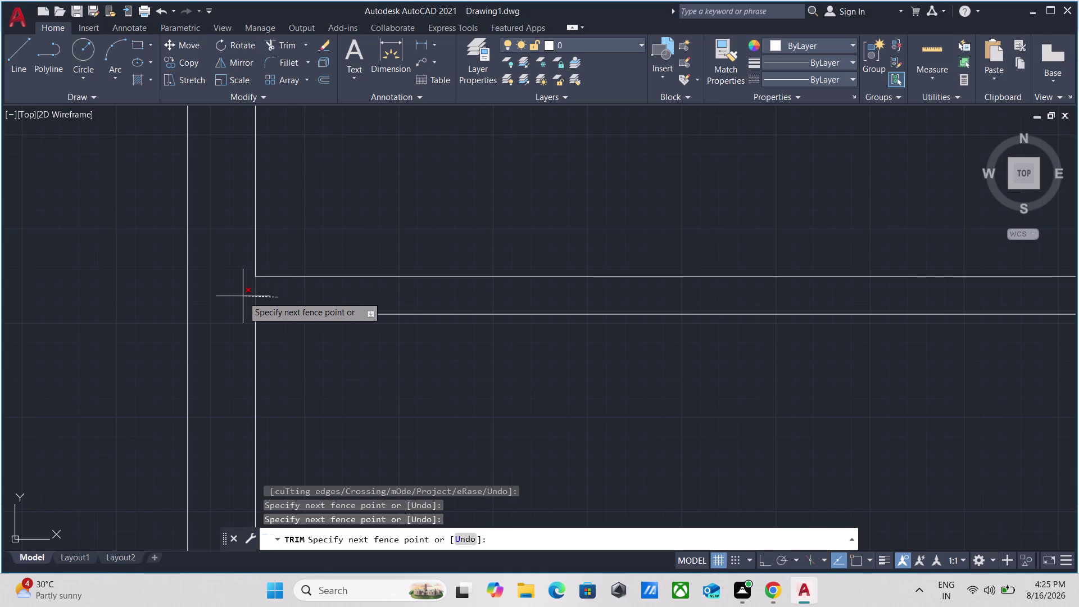
click(238, 296)
scroll(down, 3)
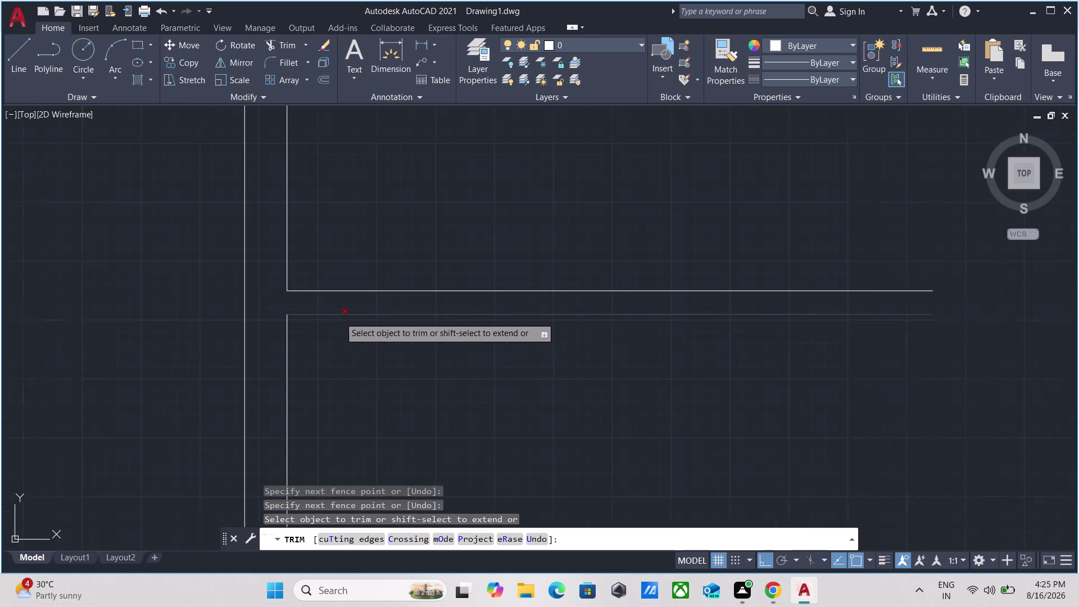
scroll(down, 3)
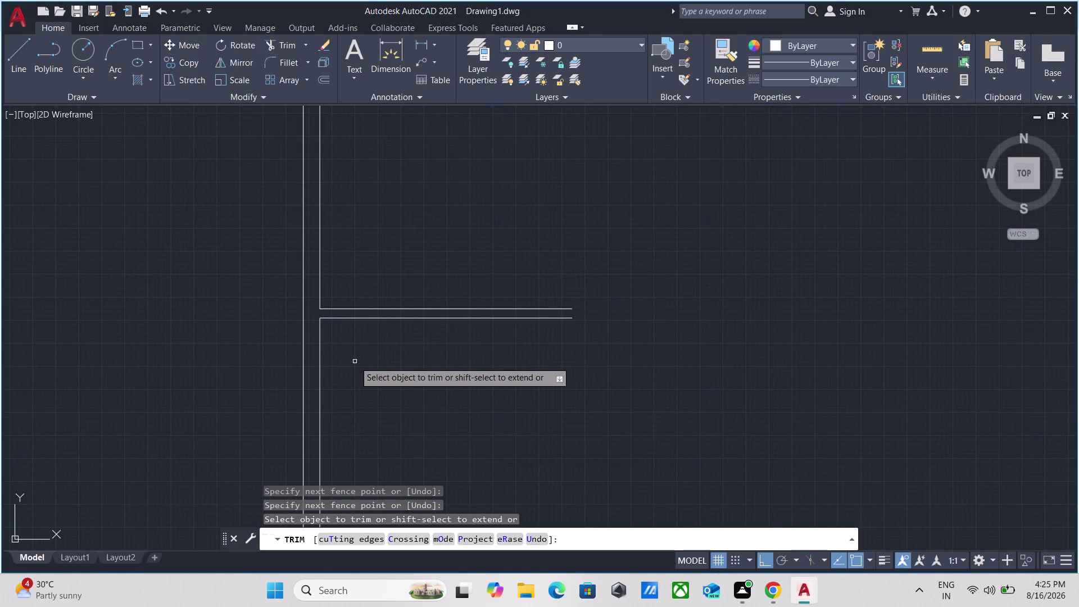
key(ctrl+z)
key(Escape)
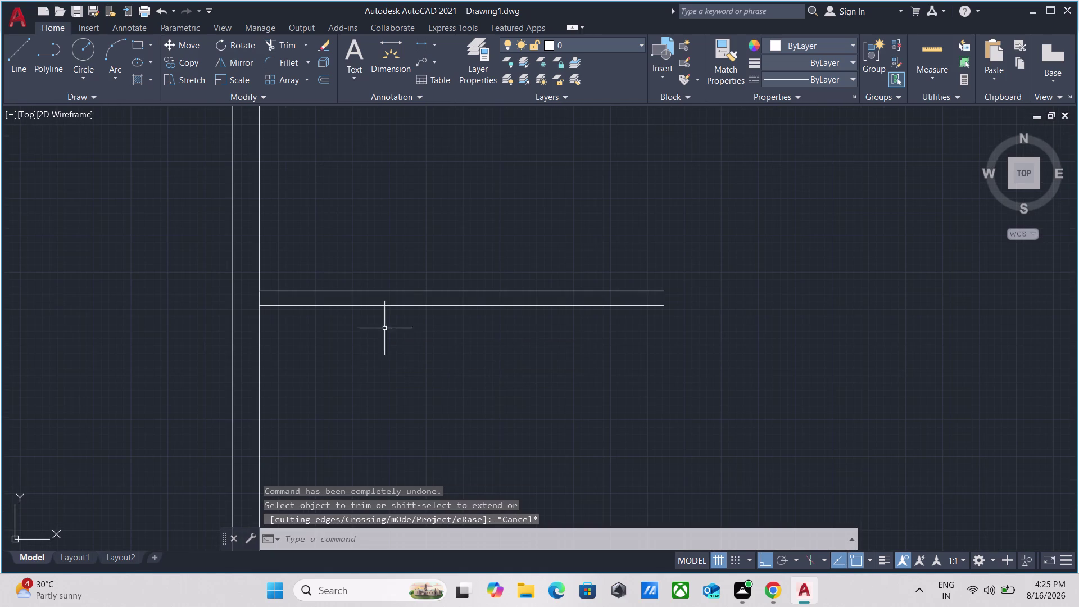
click(409, 328)
click(388, 294)
Delete the lower partition line.
right_click(390, 171)
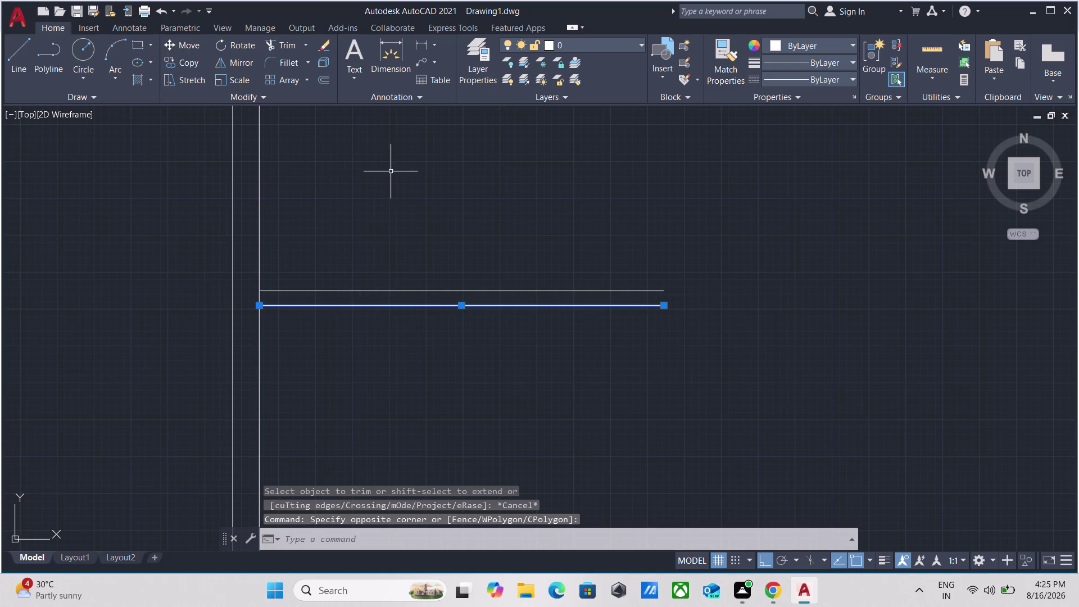
click(445, 254)
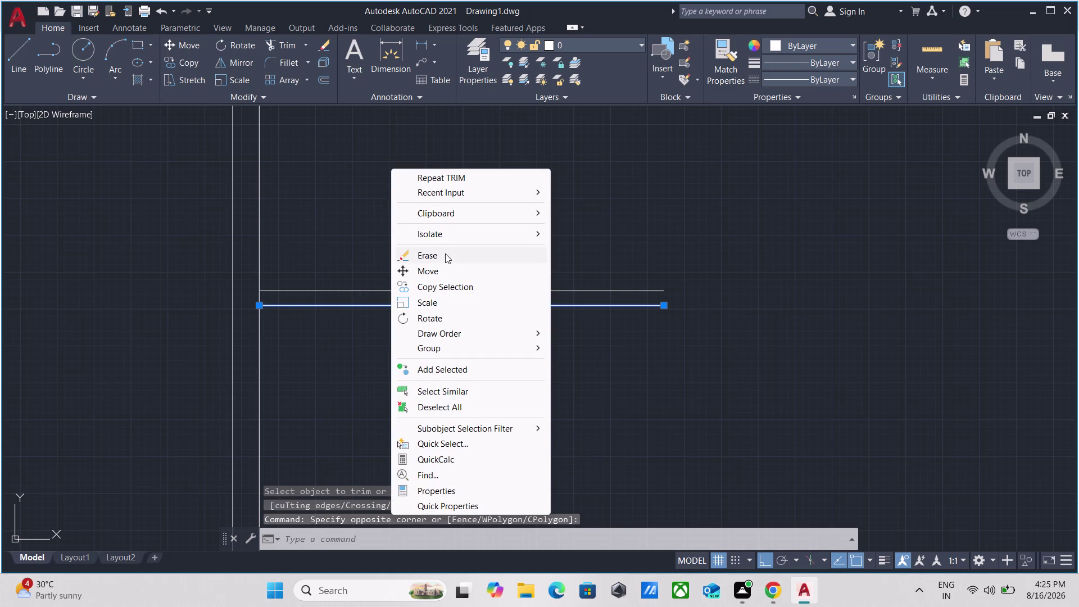
click(443, 259)
Offset the remaining partition line by 9 to double it.
click(410, 299)
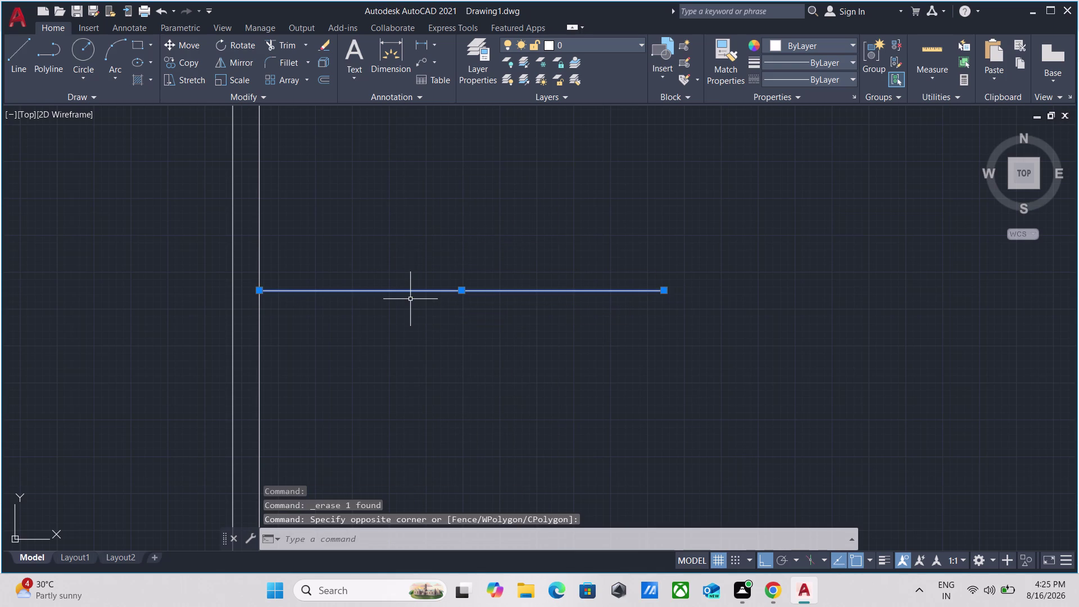
key(o)
key(Return)
click(414, 291)
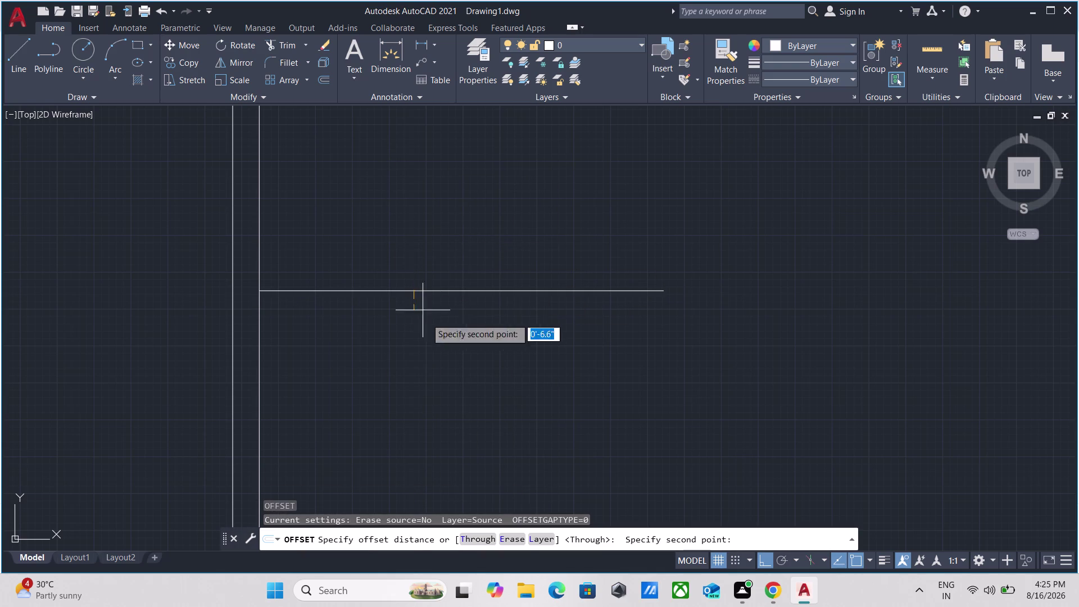
click(427, 318)
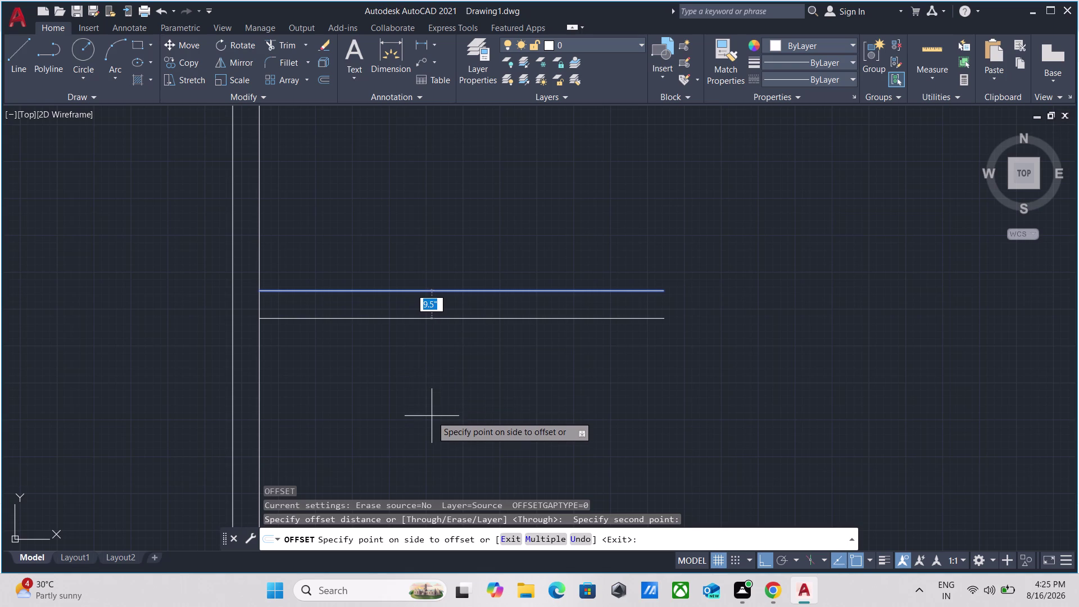
key(9)
key(Return)
scroll(down, 3)
middle_drag(458, 367, 380, 326)
scroll(up, 3)
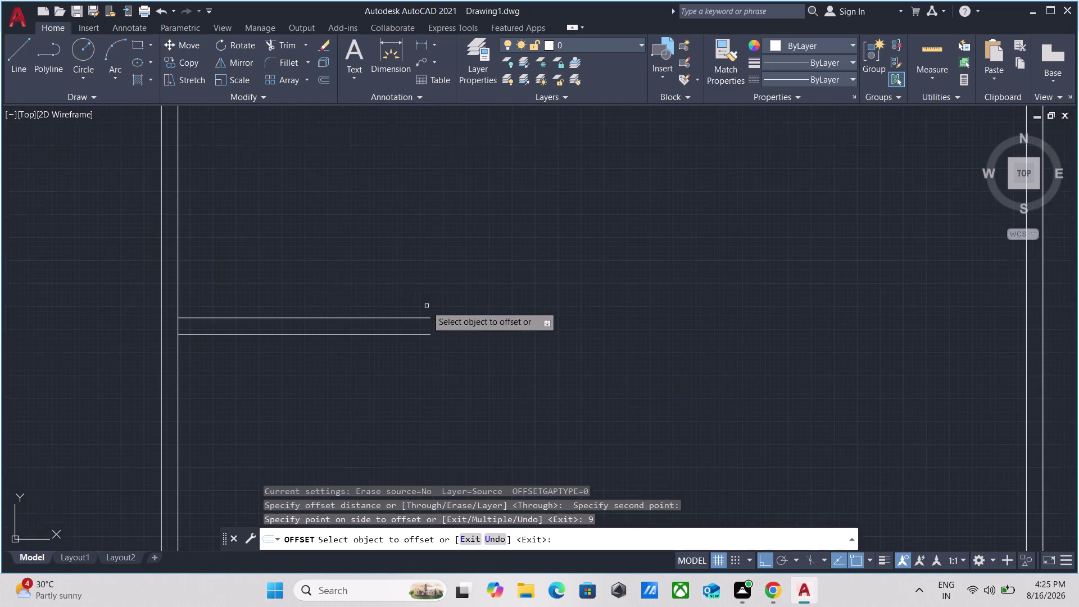
key(Escape)
Trim the overlapping lines where the partition meets the outer wall.
middle_drag(427, 300, 437, 312)
scroll(down, 3)
middle_click(437, 313)
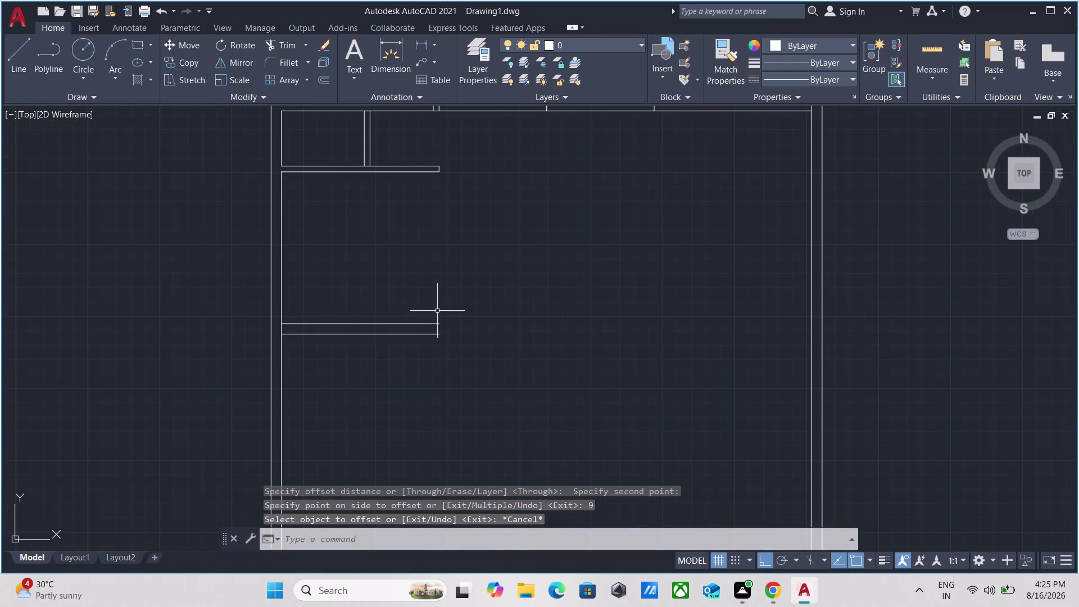
scroll(up, 3)
middle_drag(328, 313, 343, 281)
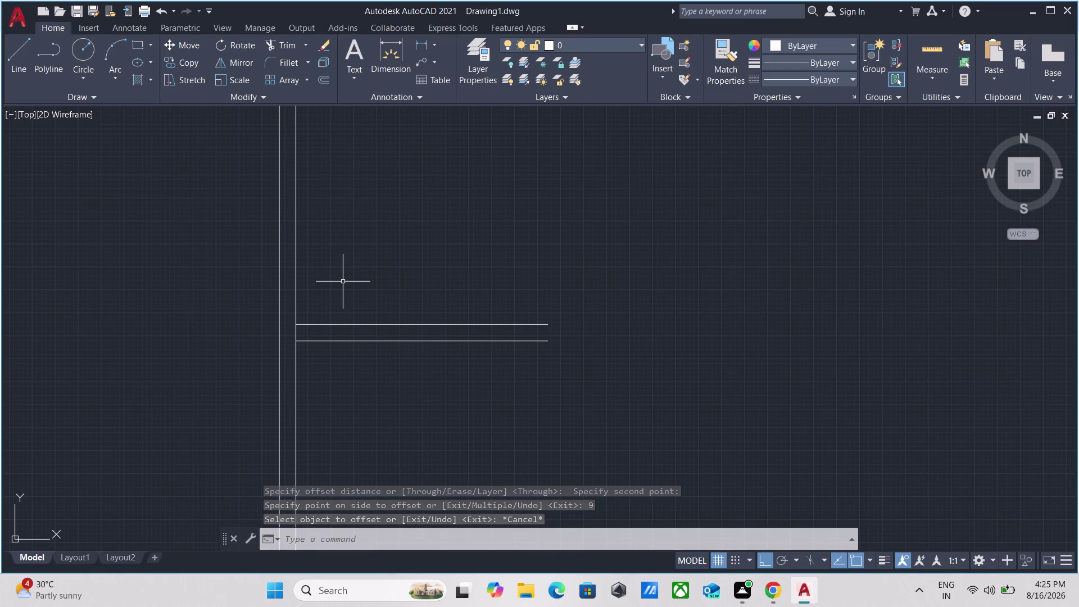
text(tr)
key(Return)
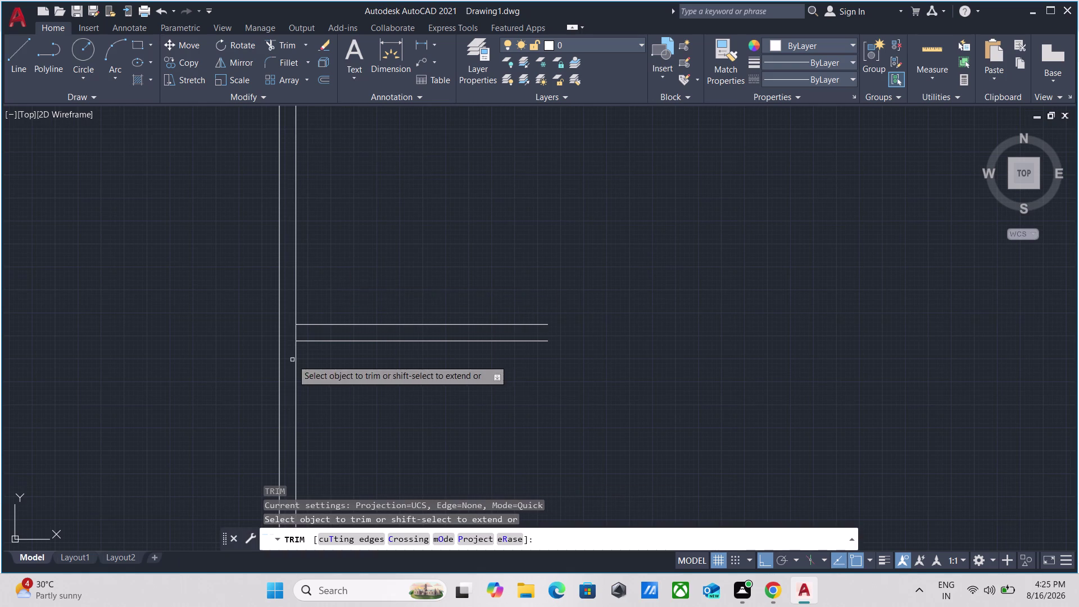
scroll(up, 3)
click(332, 276)
click(297, 285)
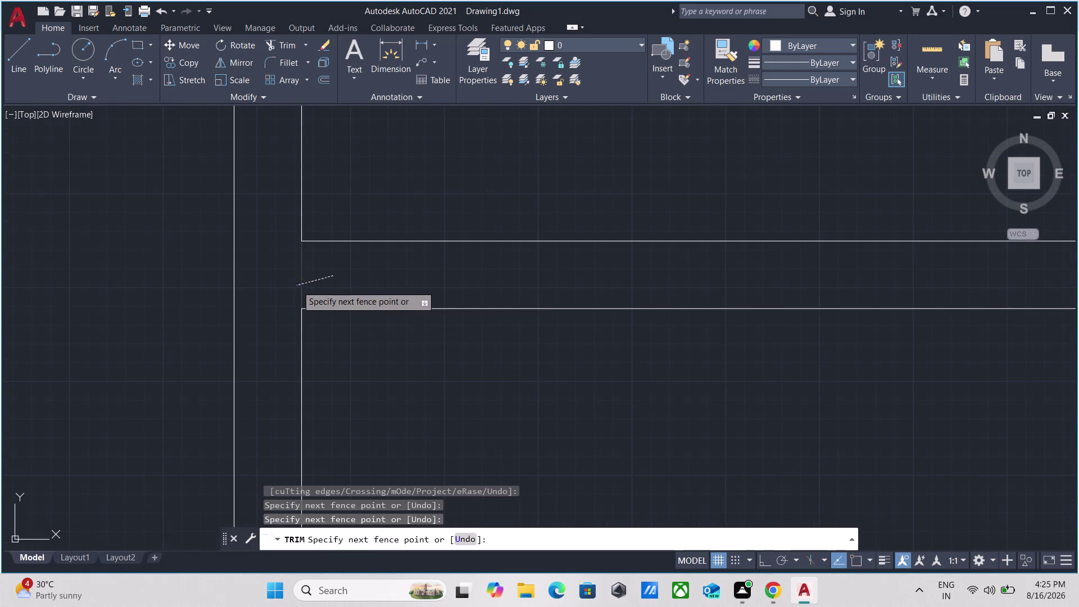
key(Escape)
Select the vertical wall line at the junction and start OFFSET.
scroll(down, 3)
middle_drag(354, 148, 359, 357)
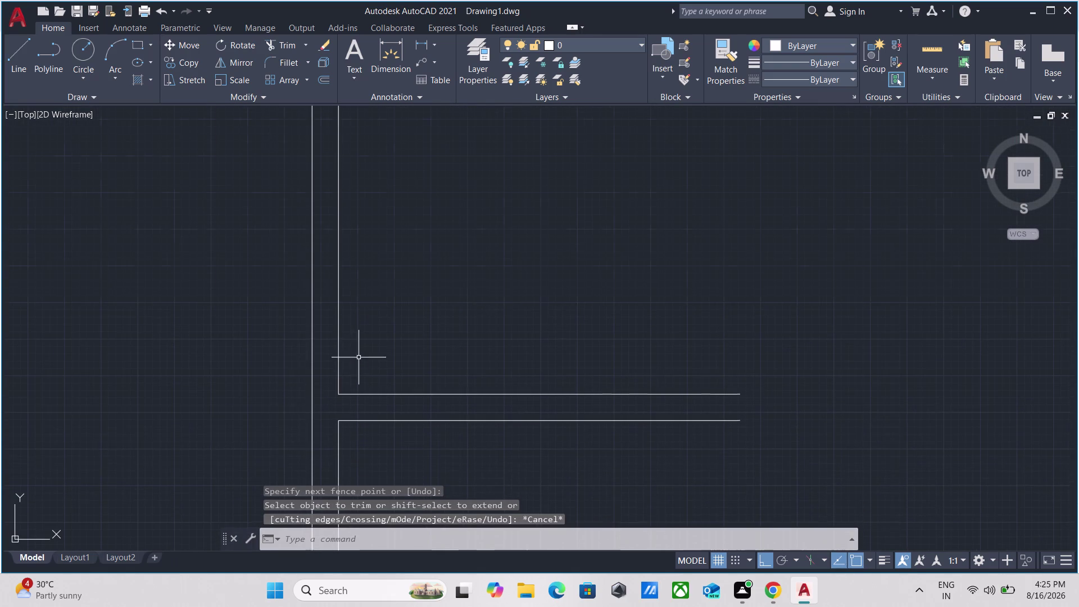
click(361, 294)
click(336, 276)
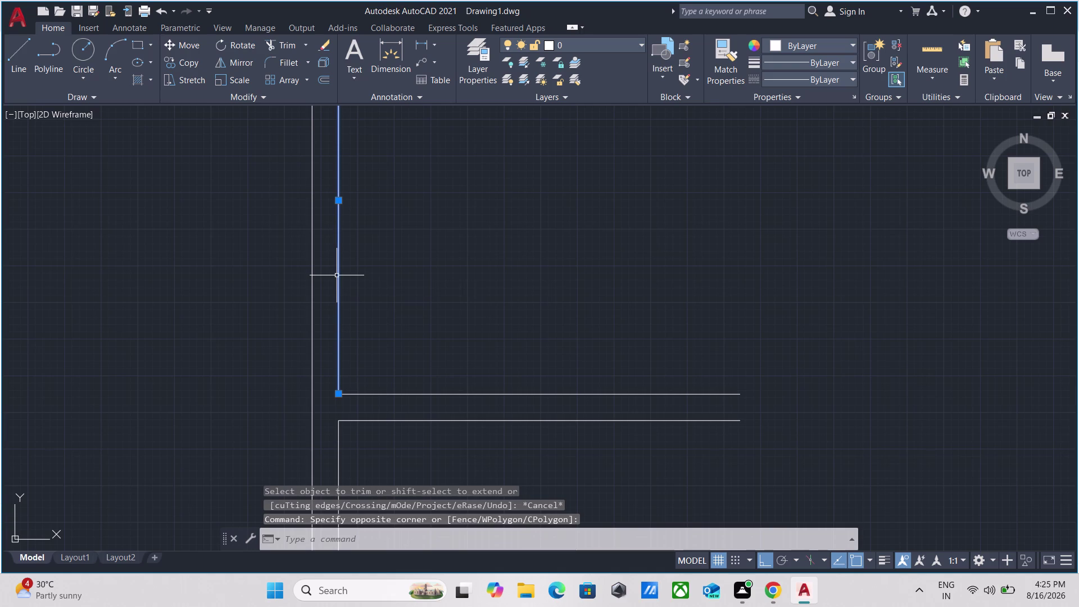
key(o)
key(Return)
scroll(down, 3)
middle_click(355, 261)
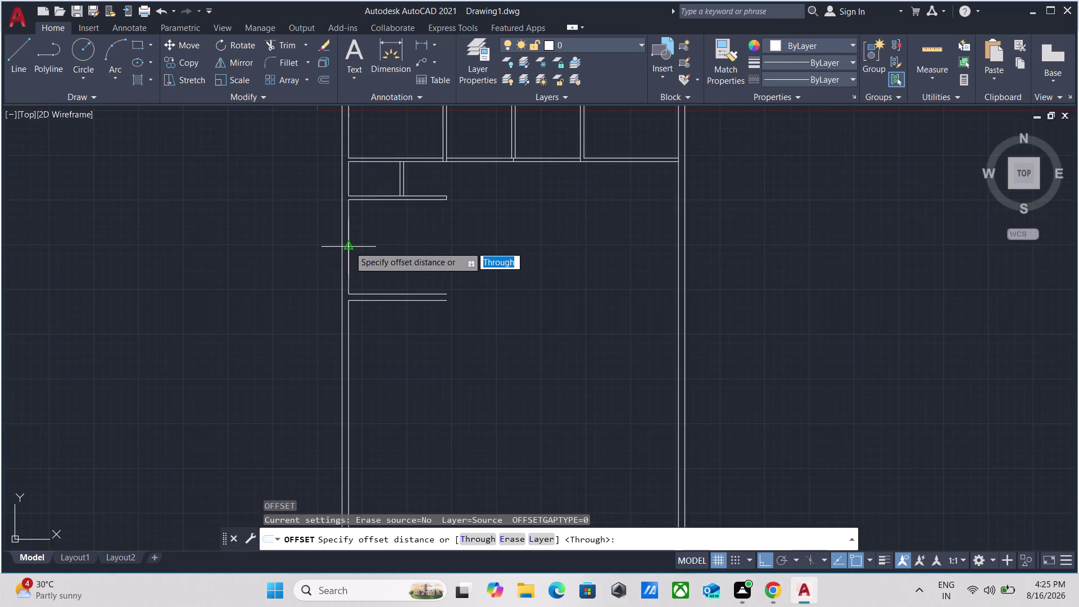
Offset the small room's left wall 11' to place a new partition line.
click(349, 244)
click(385, 239)
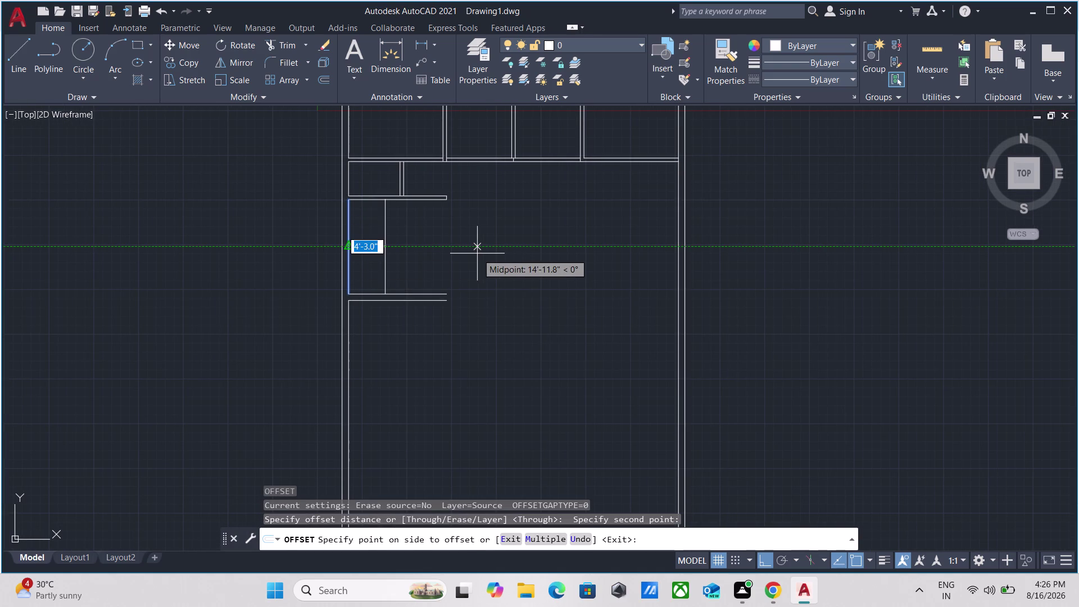
key(1)
key(1)
key(apostrophe)
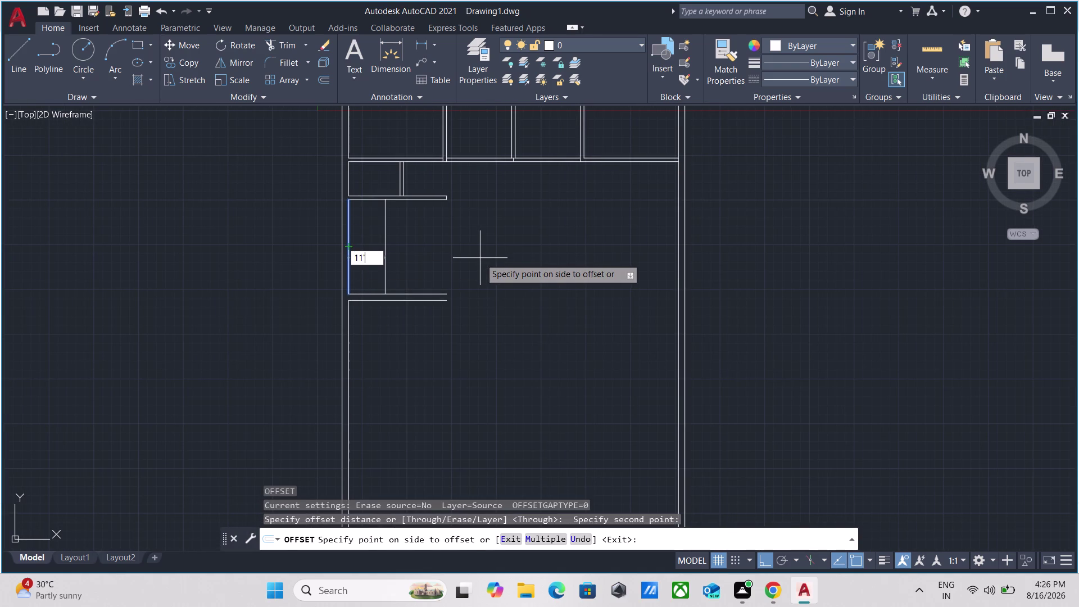
key(Return)
scroll(up, 3)
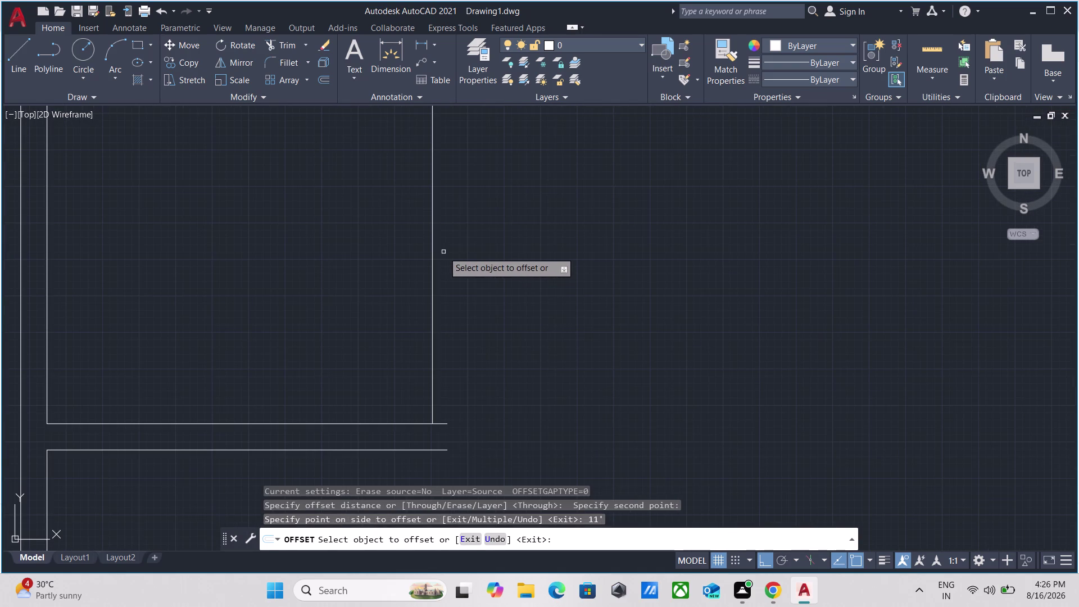
Offset the new partition line 5" to form the double-line wall.
click(433, 256)
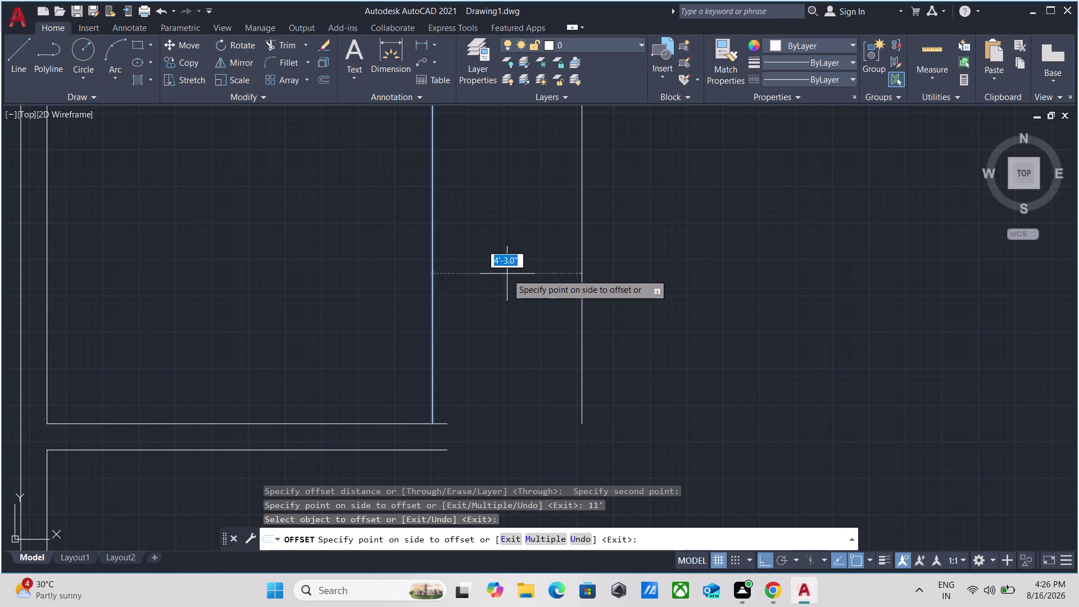
key(5)
key(Return)
scroll(down, 3)
middle_drag(507, 273, 499, 313)
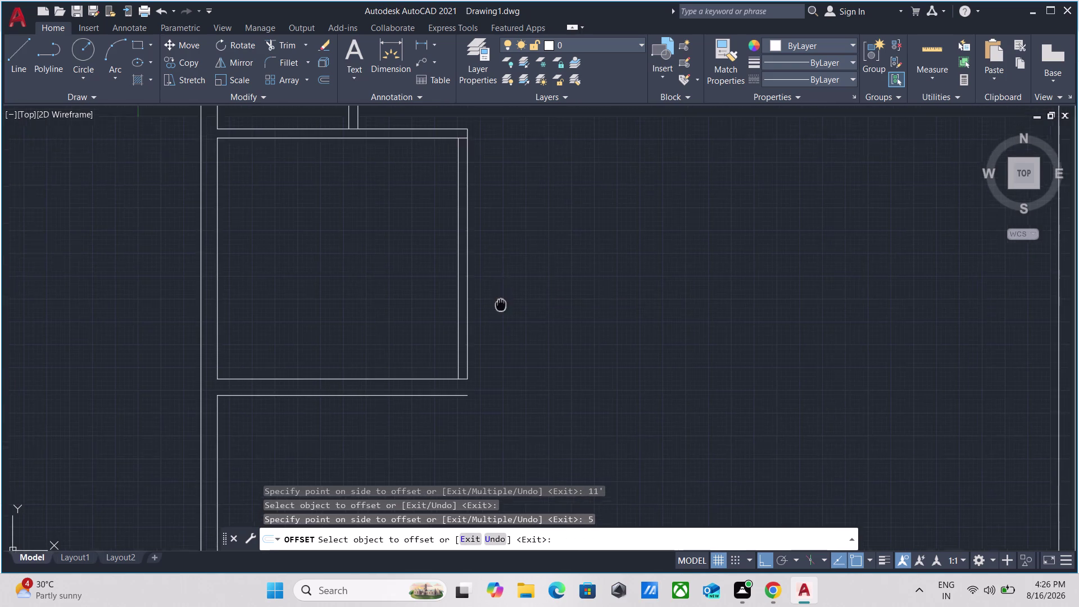
middle_drag(499, 312, 496, 332)
middle_drag(494, 328, 476, 200)
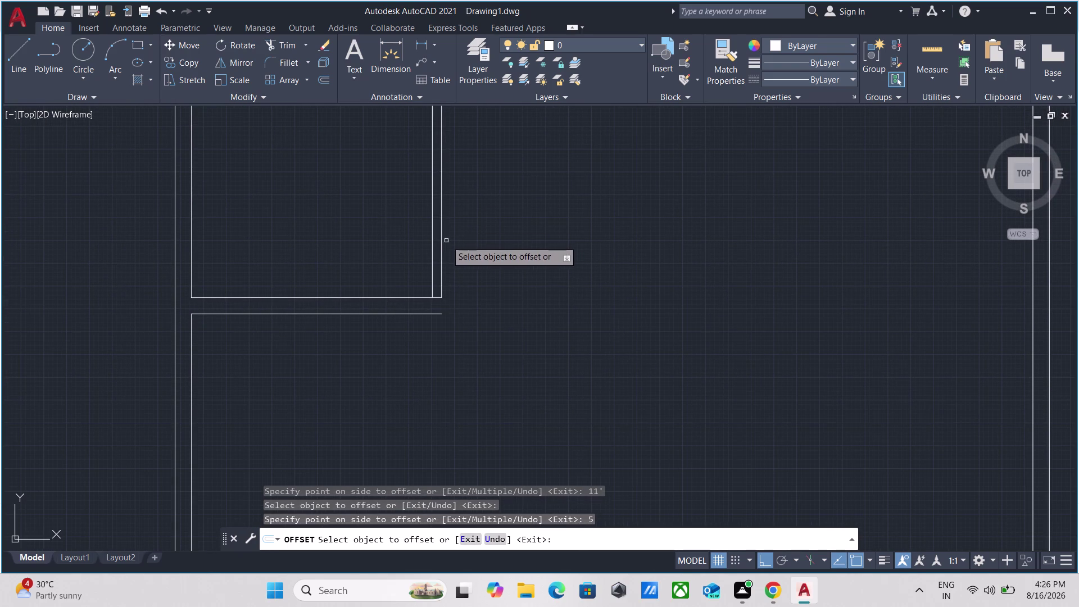
key(Escape)
Try extending the inner wall line to the corridor line, then cancel EXTEND.
scroll(up, 3)
scroll(down, 3)
middle_drag(437, 309, 444, 321)
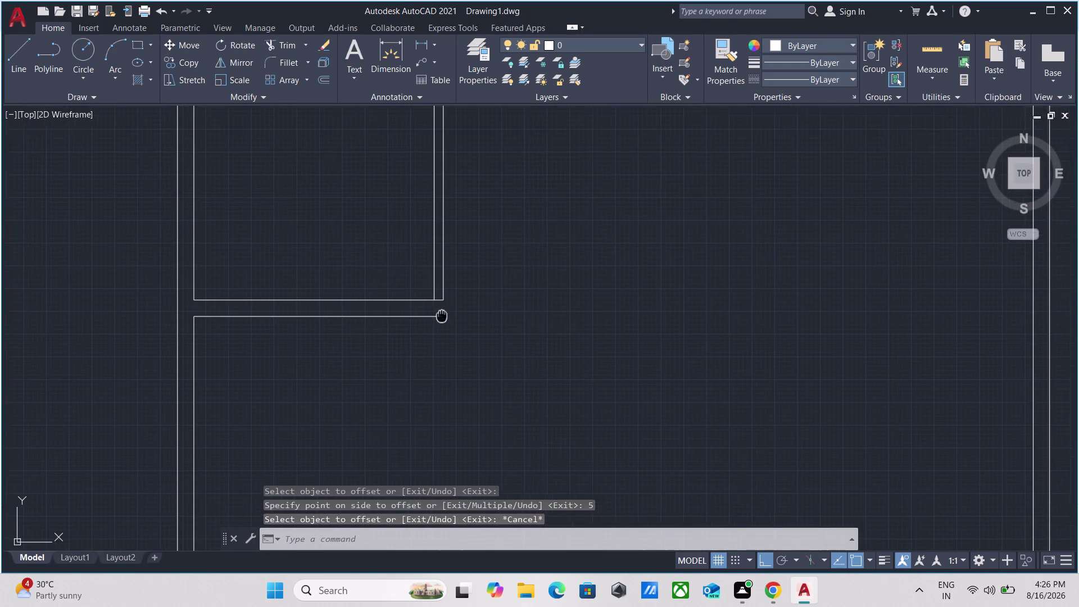
middle_drag(444, 320, 446, 322)
key(e)
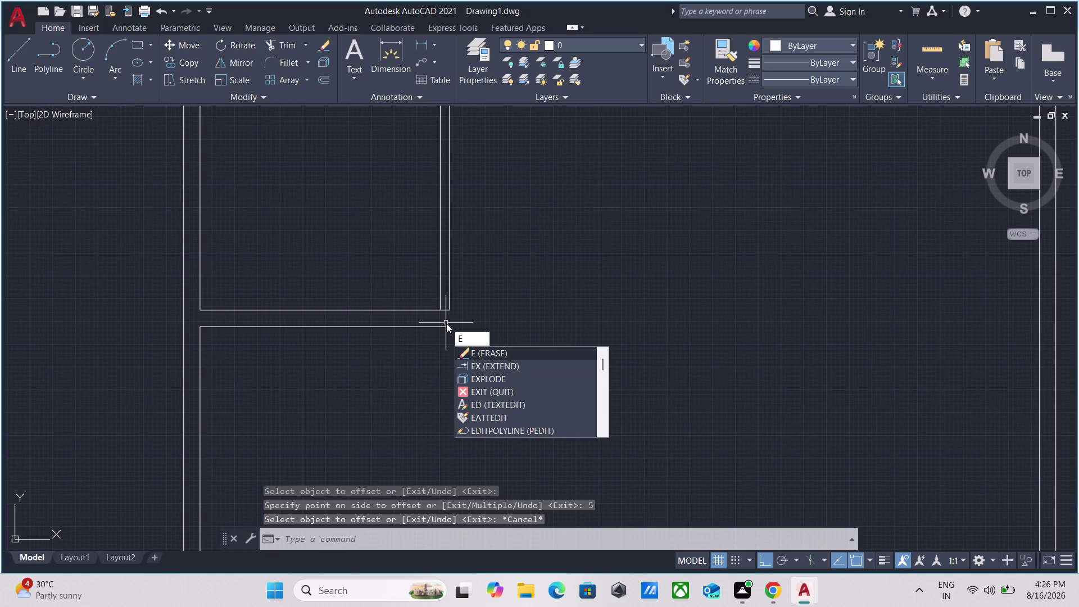
key(x)
key(Return)
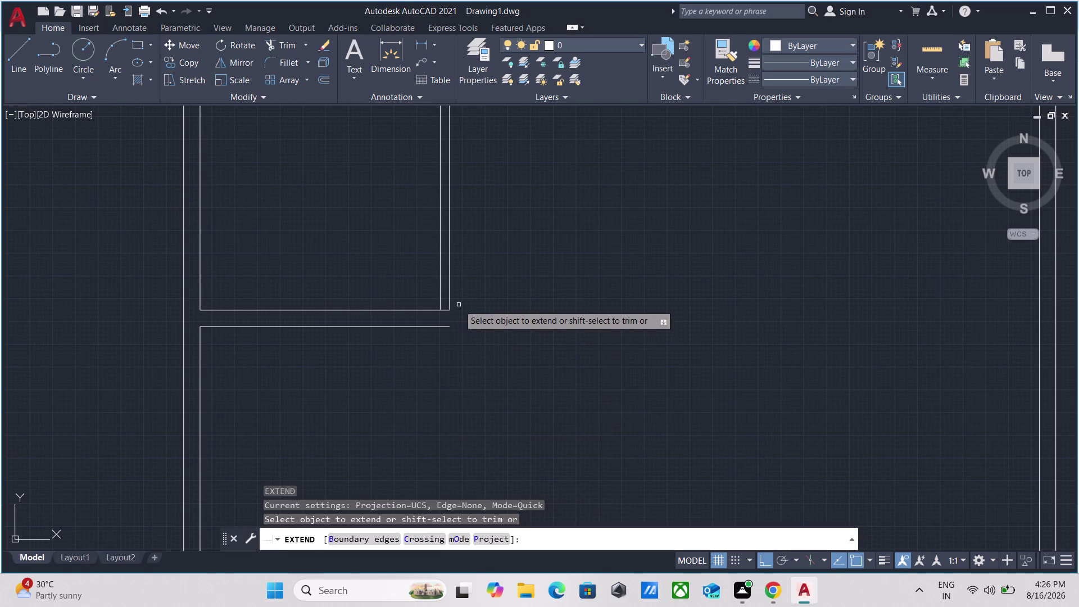
click(448, 299)
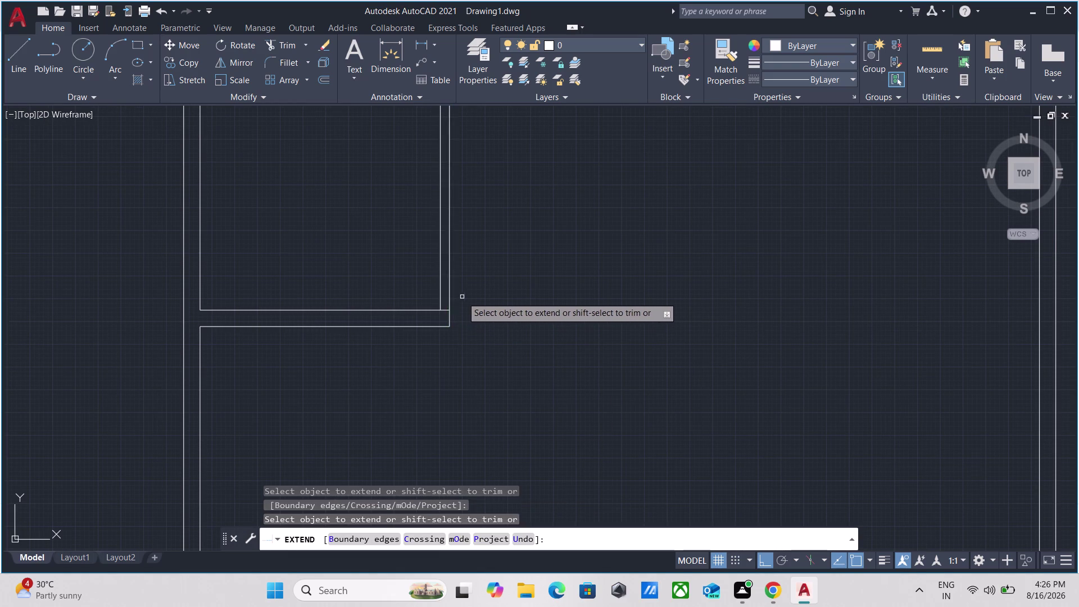
scroll(down, 3)
middle_click(474, 289)
scroll(up, 3)
key(Escape)
Start TRIM at the room's upper corner.
middle_drag(474, 215, 470, 231)
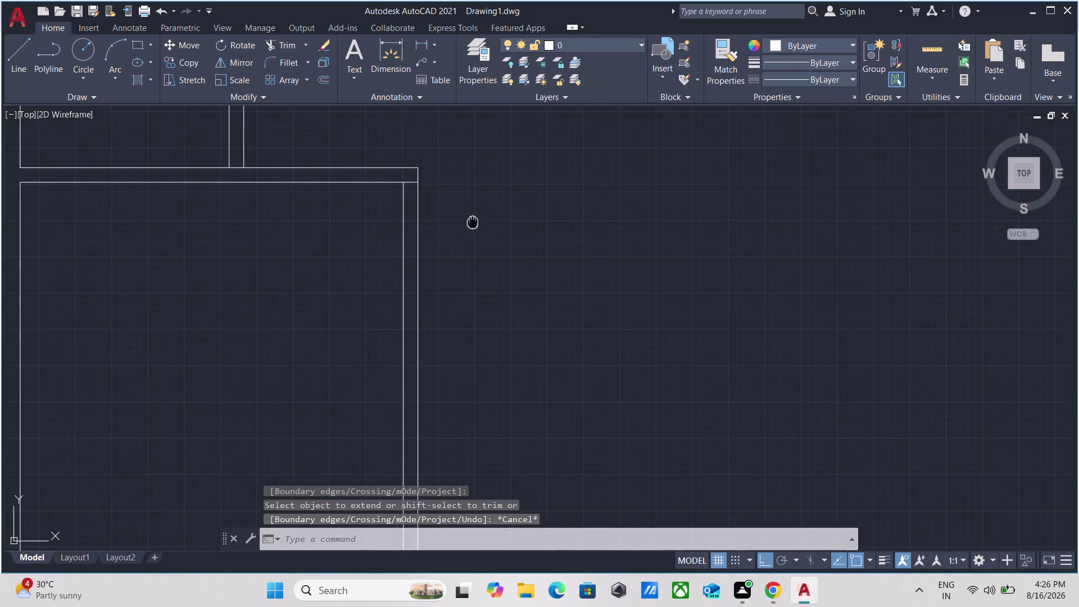
middle_drag(470, 232, 469, 246)
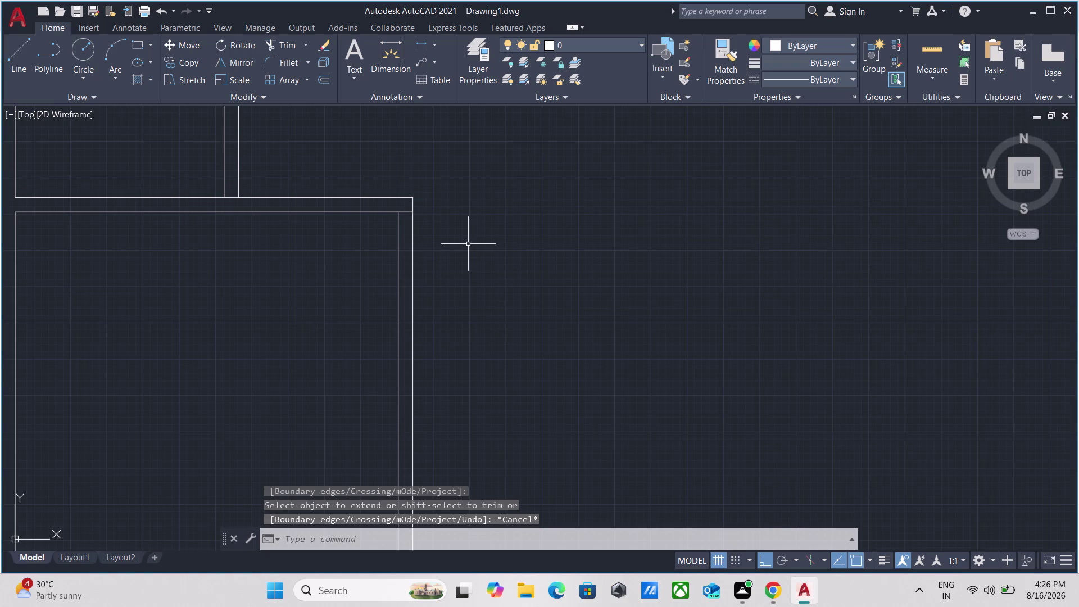
scroll(down, 3)
scroll(up, 3)
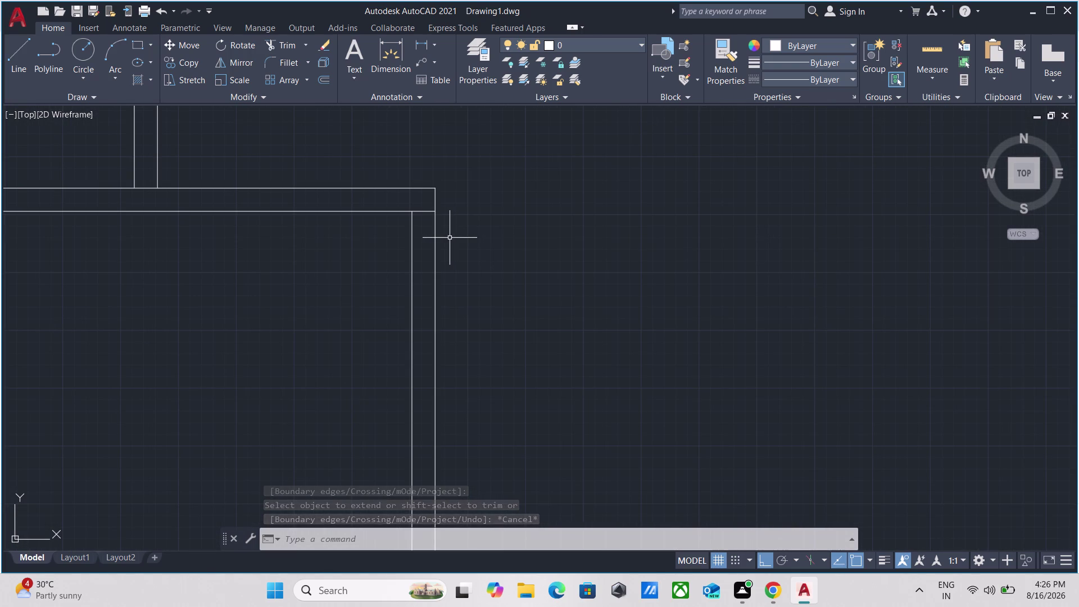
text(tr)
key(Return)
scroll(up, 3)
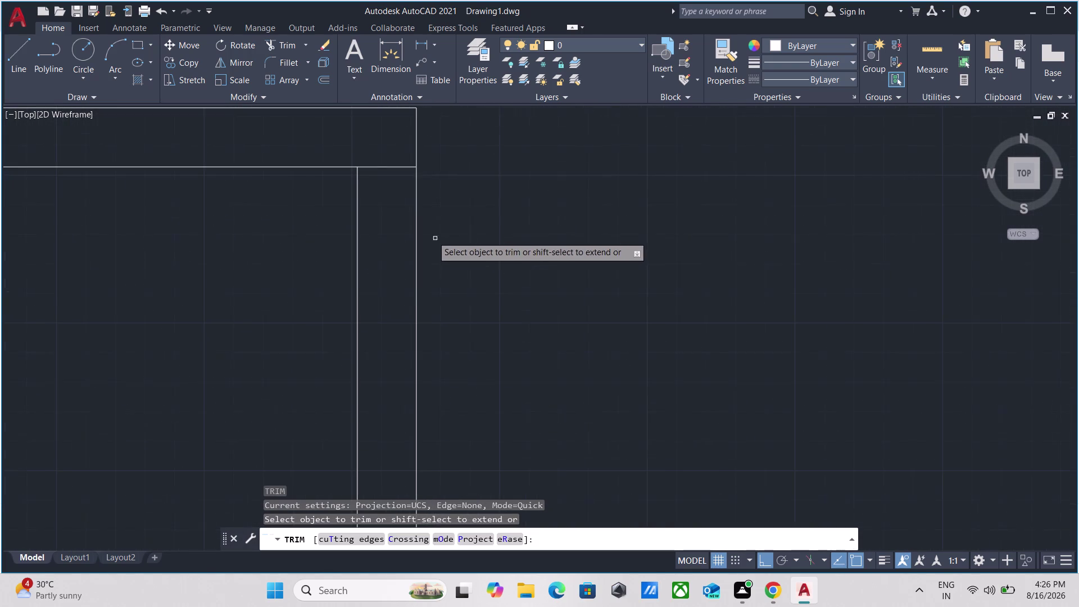
Fence-trim the overlapping wall lines at two nearby corners.
click(379, 174)
click(378, 152)
scroll(down, 3)
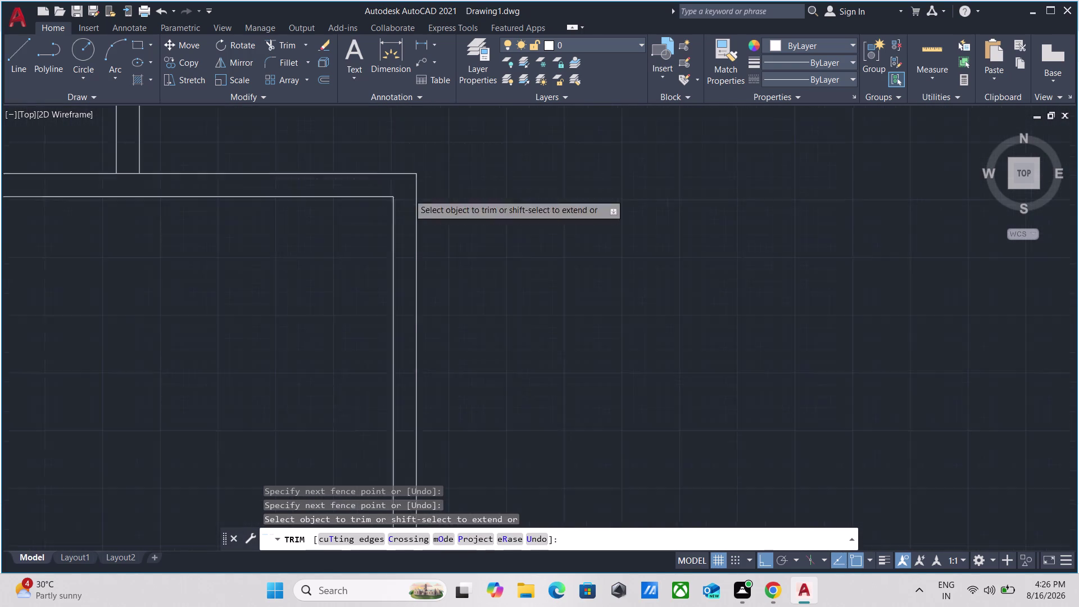
scroll(down, 3)
middle_drag(448, 363, 441, 160)
scroll(up, 3)
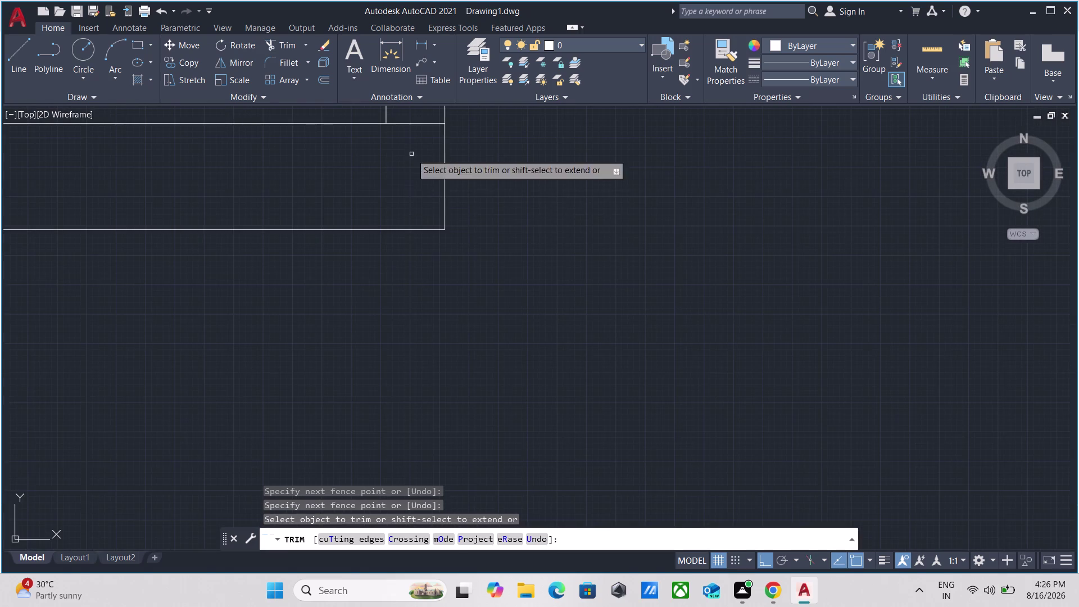
middle_drag(412, 154, 397, 256)
click(400, 253)
click(399, 196)
scroll(down, 3)
key(Escape)
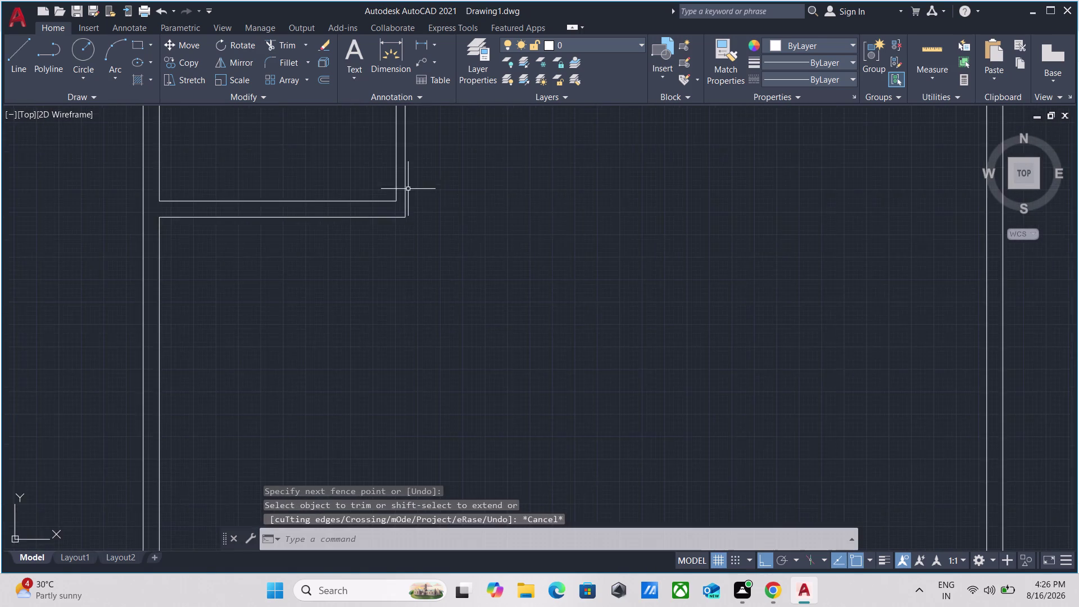
Select the long vertical wall line in the room layout.
scroll(down, 3)
middle_drag(414, 182, 367, 236)
middle_drag(408, 235, 331, 267)
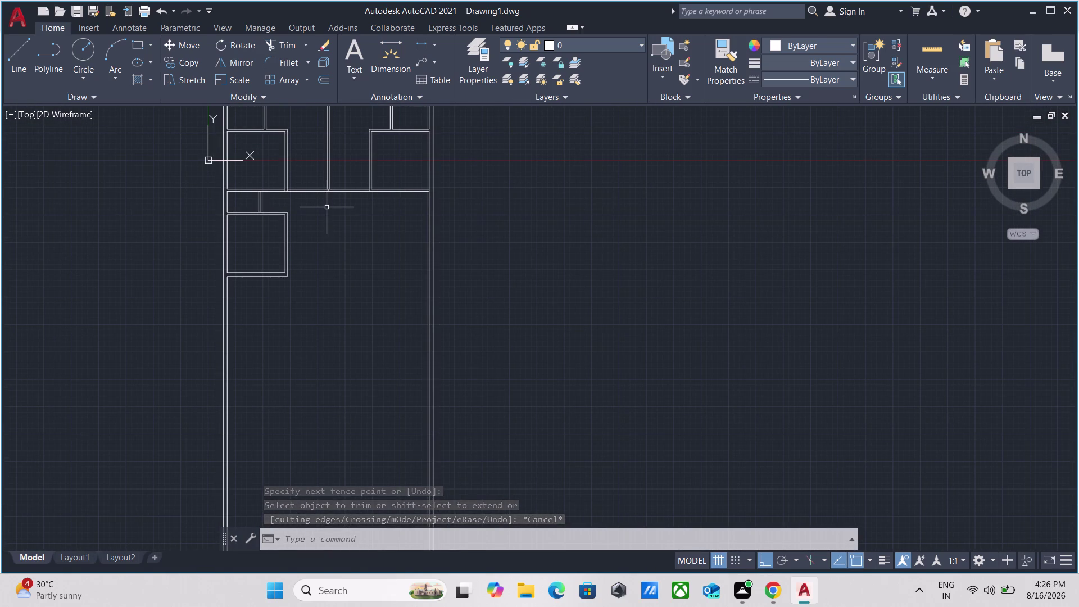
scroll(up, 3)
middle_drag(392, 219, 302, 209)
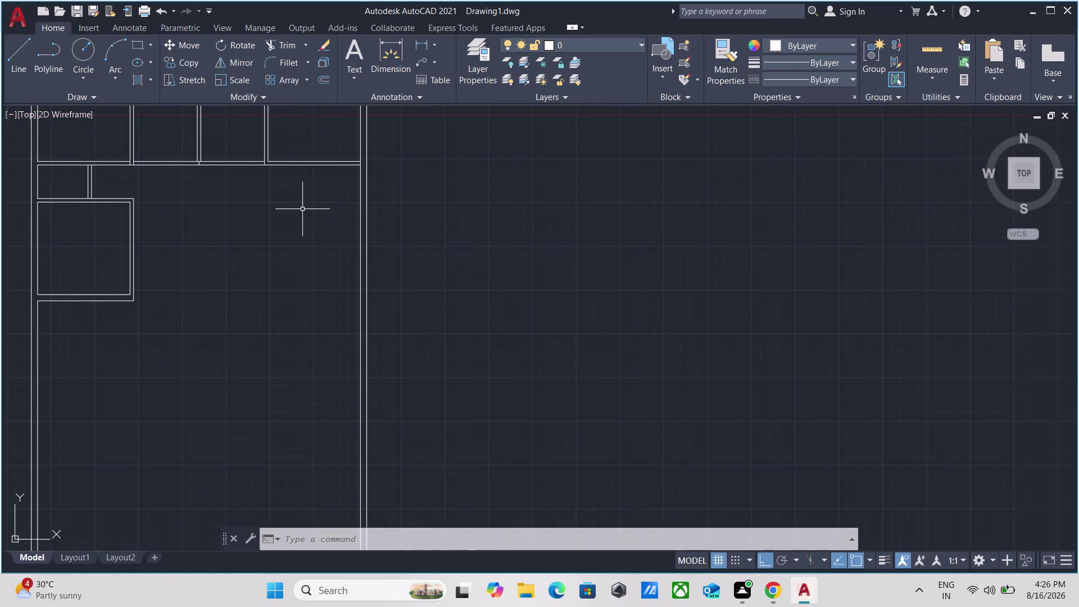
scroll(up, 3)
click(365, 239)
click(296, 227)
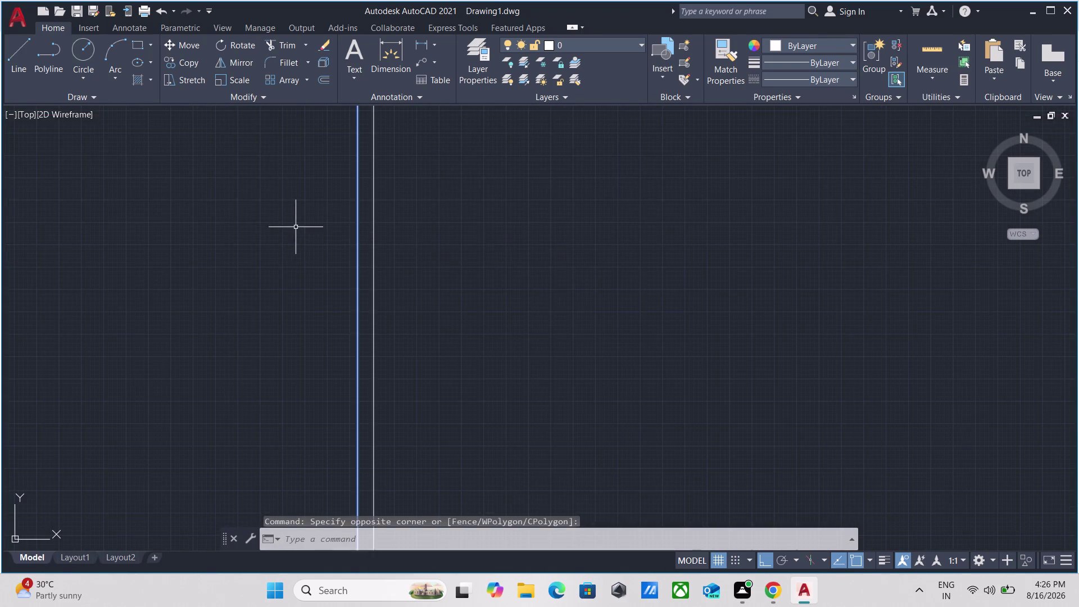
Clear the selection and cancel any active command.
scroll(down, 3)
middle_drag(288, 227, 326, 257)
key(Escape)
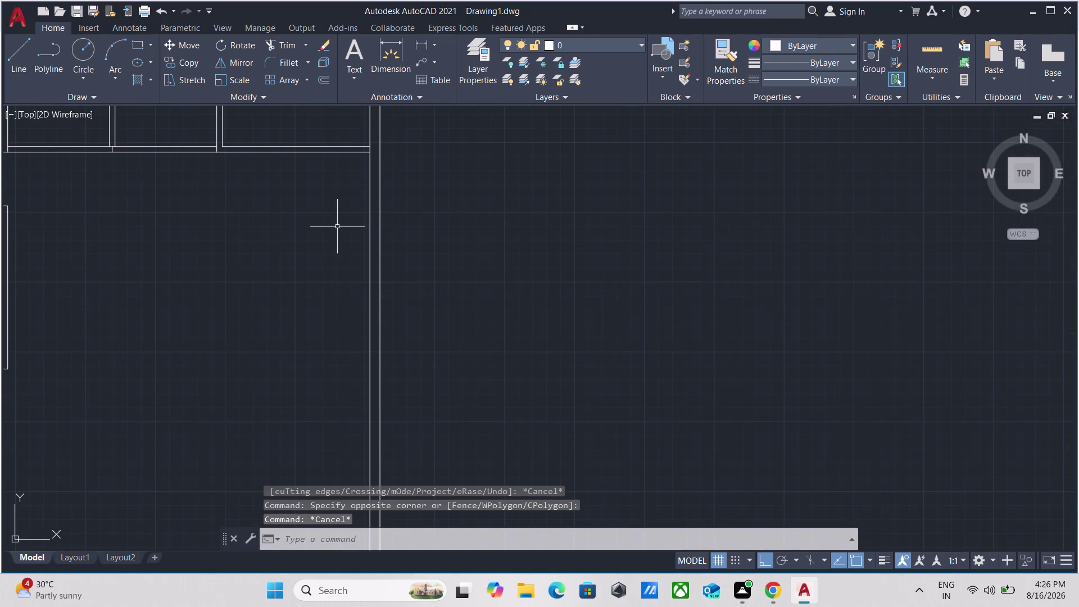
middle_drag(338, 226, 361, 234)
scroll(down, 3)
middle_drag(358, 234, 367, 249)
key(Escape)
scroll(up, 3)
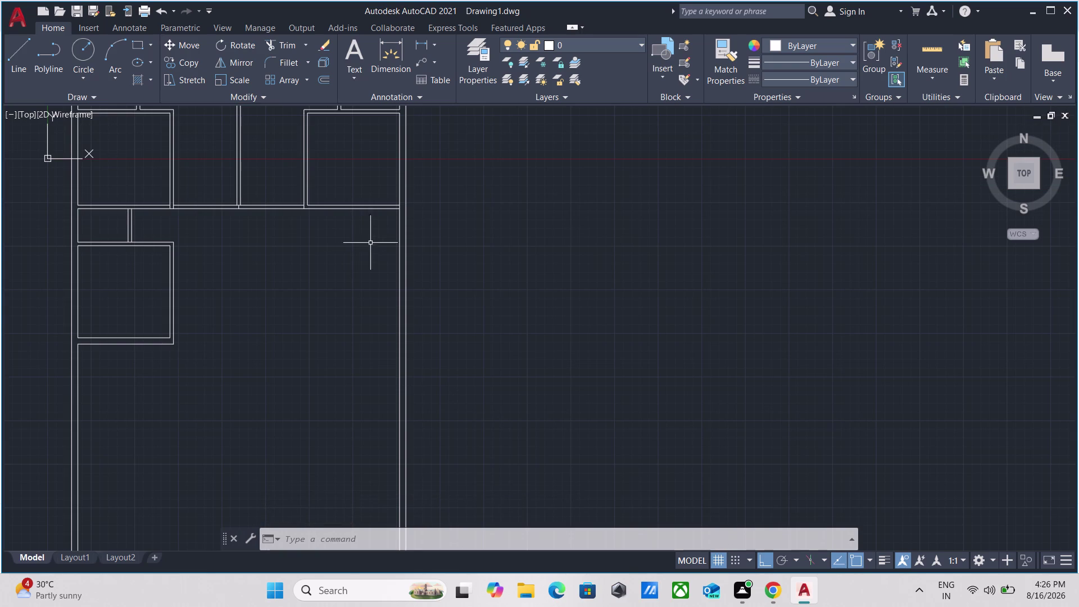
key(Escape)
Fence-trim the wall lines crossing the corner with TR.
text(t)
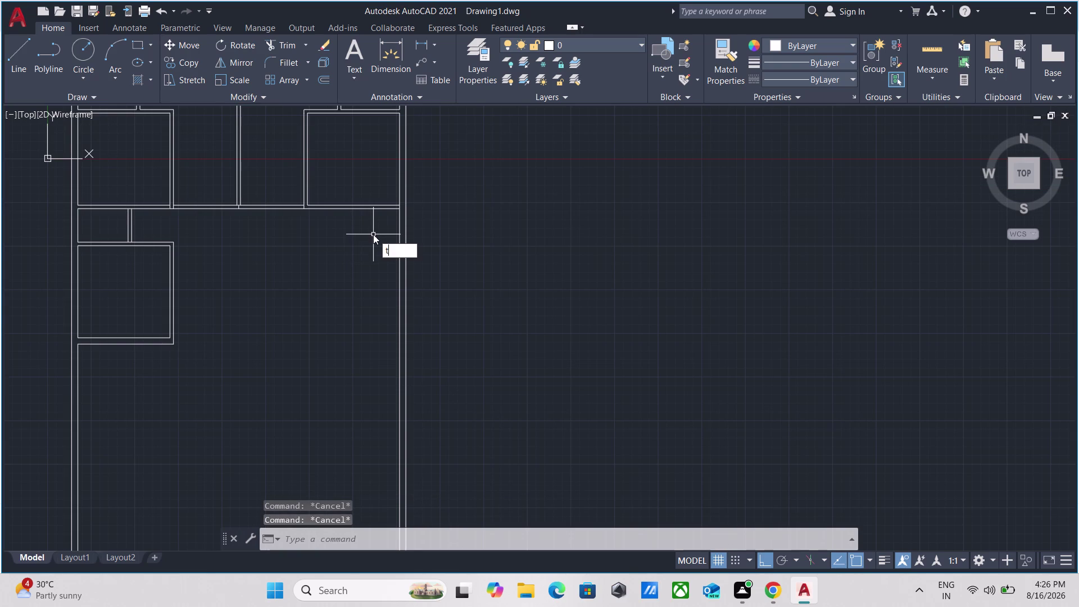
text(r)
key(Return)
scroll(up, 3)
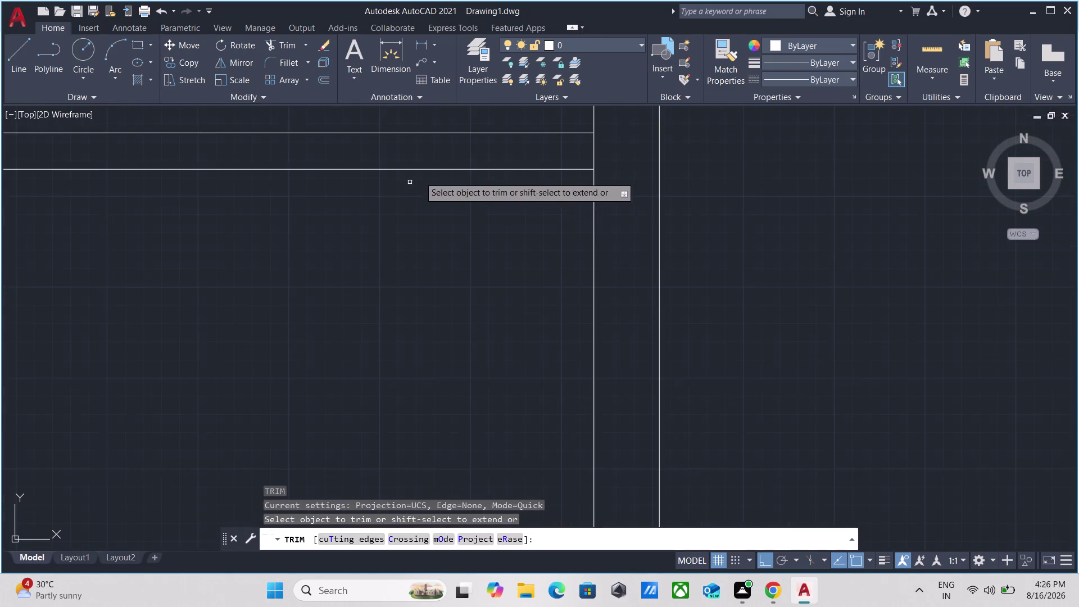
middle_drag(418, 200, 96, 306)
scroll(up, 3)
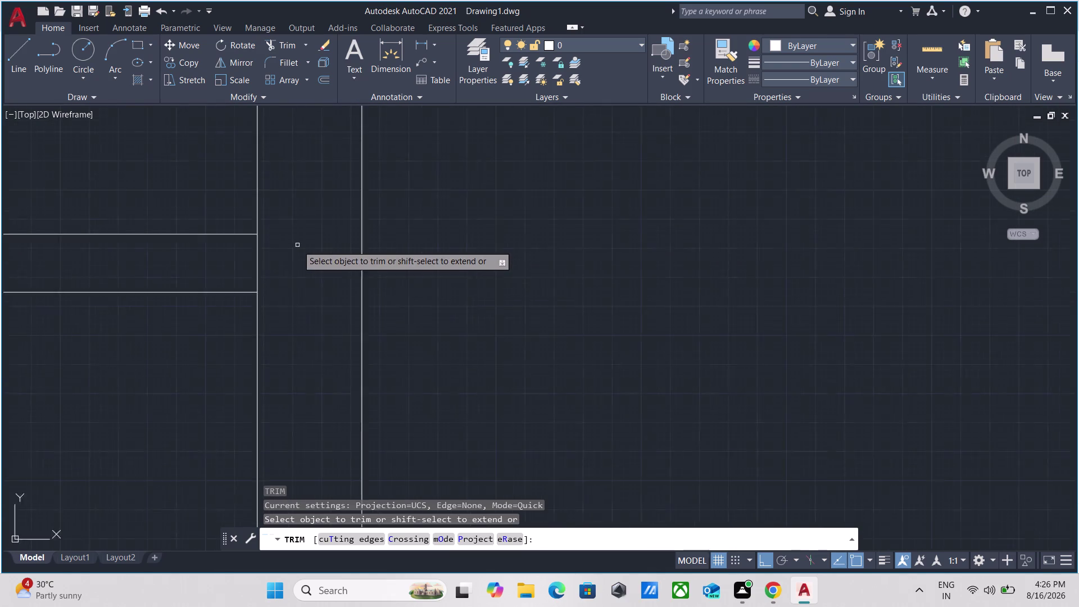
scroll(up, 3)
click(292, 253)
click(156, 281)
scroll(down, 3)
key(Escape)
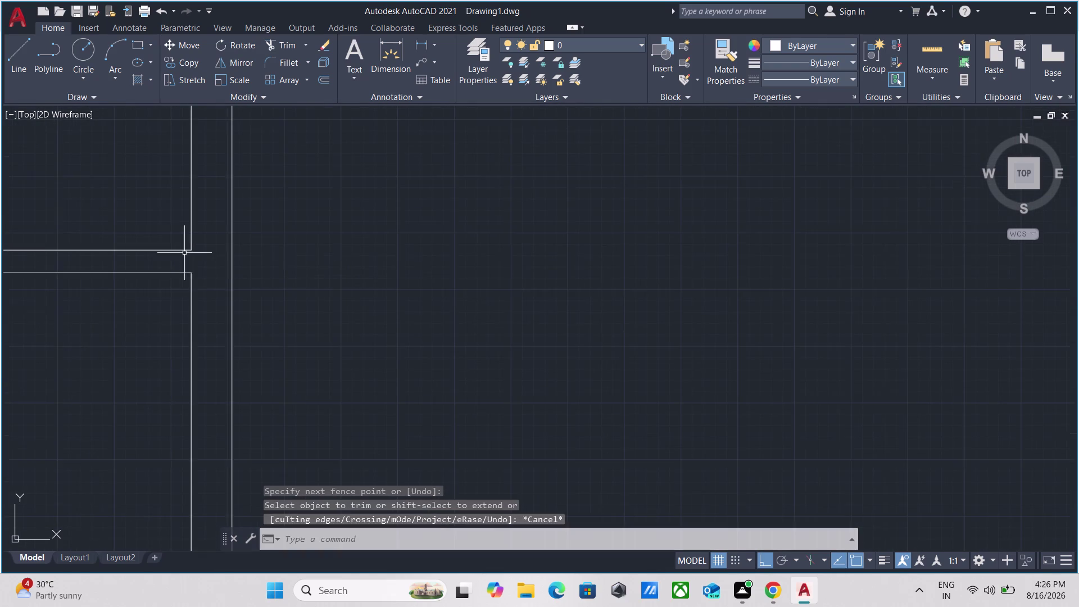
scroll(down, 3)
Offset the room's right wall line 11'.
middle_drag(164, 330, 241, 224)
scroll(up, 3)
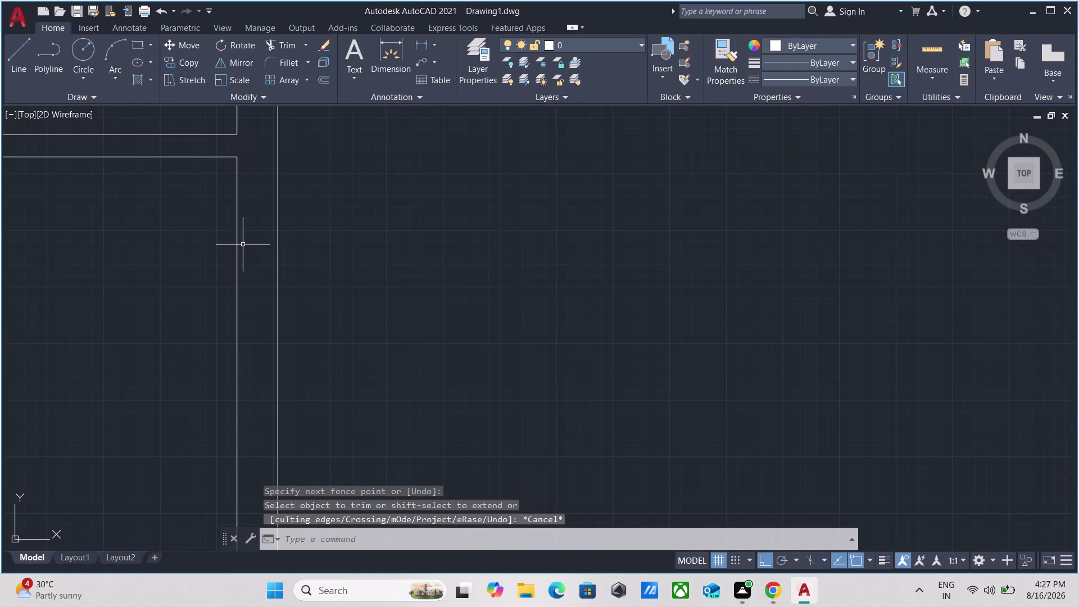
click(244, 244)
click(212, 224)
key(o)
key(Return)
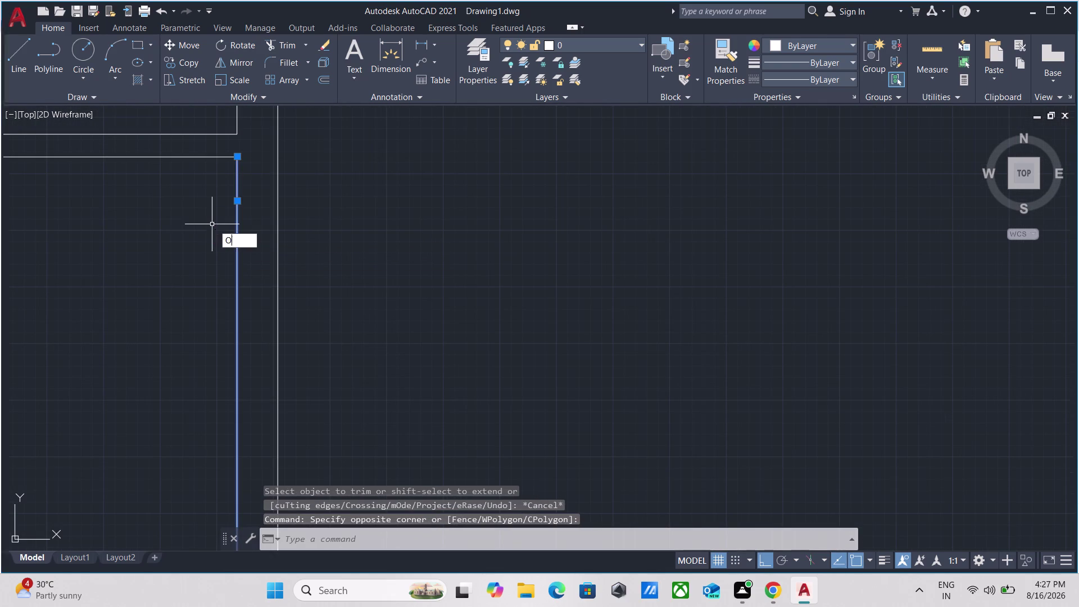
click(238, 259)
click(91, 286)
scroll(down, 3)
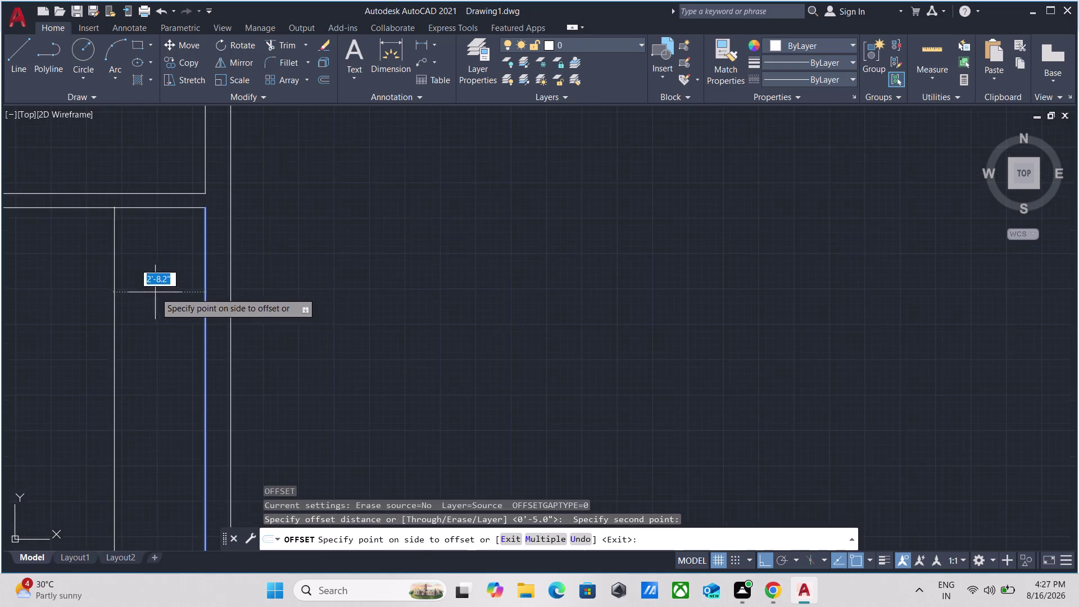
middle_drag(217, 292, 427, 271)
text(11)
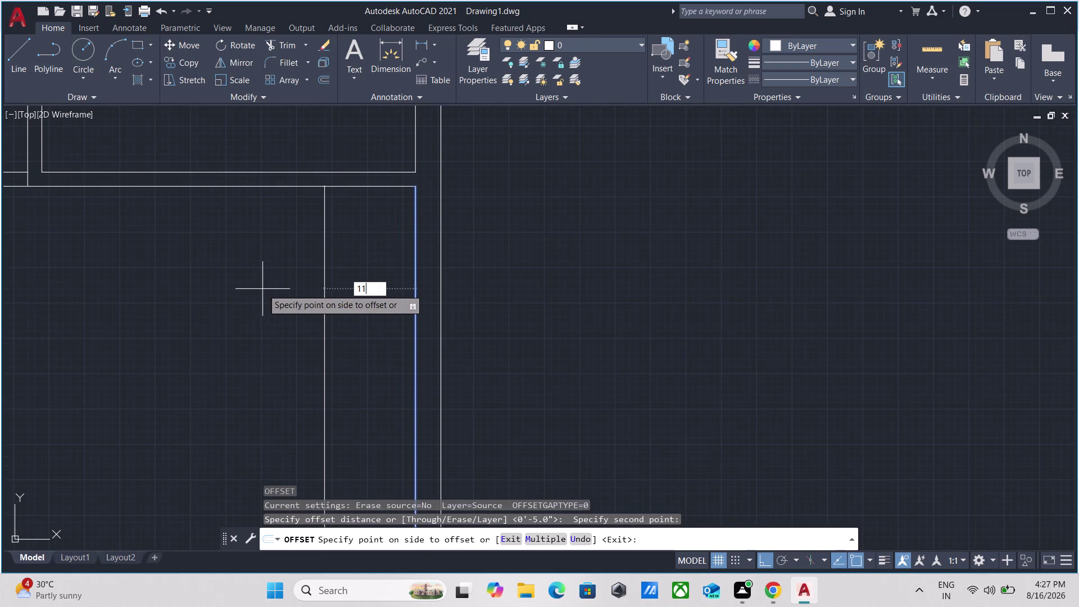
key(apostrophe)
key(Return)
Offset the new vertical wall line 5" for the wall thickness.
scroll(down, 3)
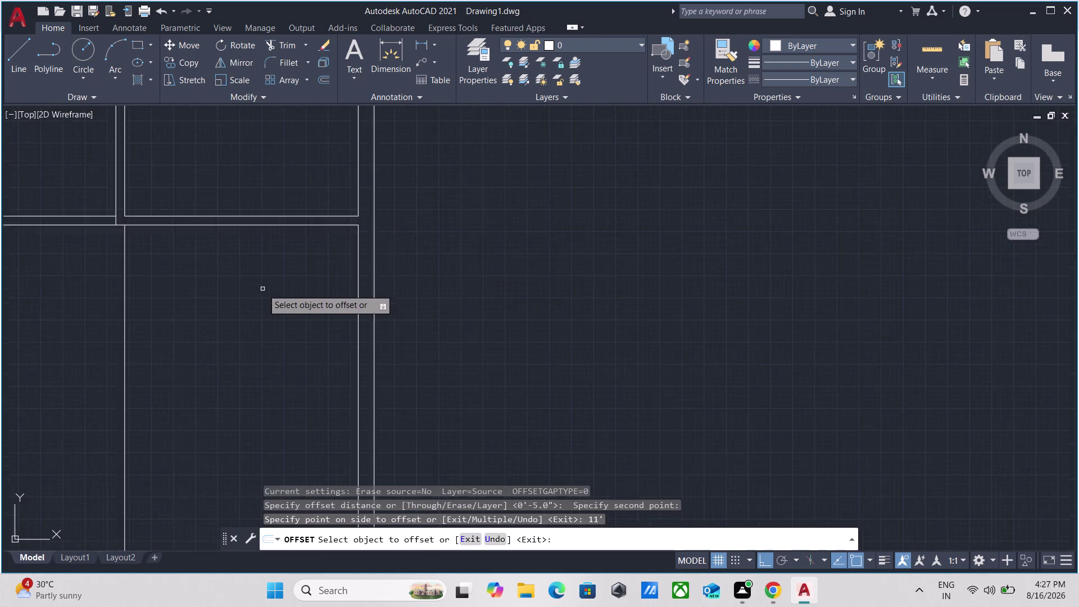
scroll(down, 3)
middle_drag(262, 289, 353, 257)
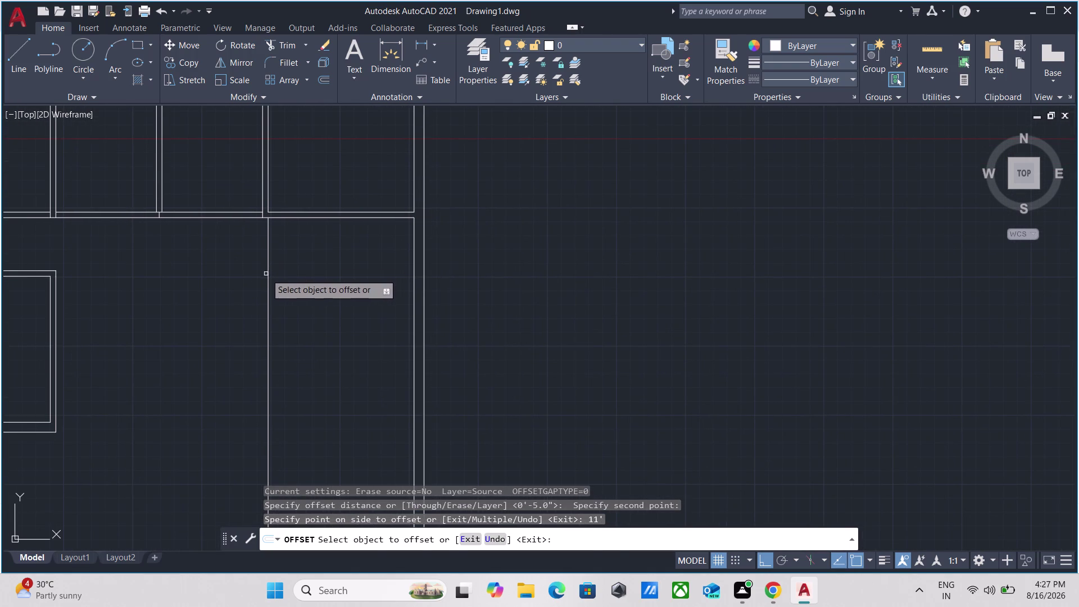
click(269, 277)
key(5)
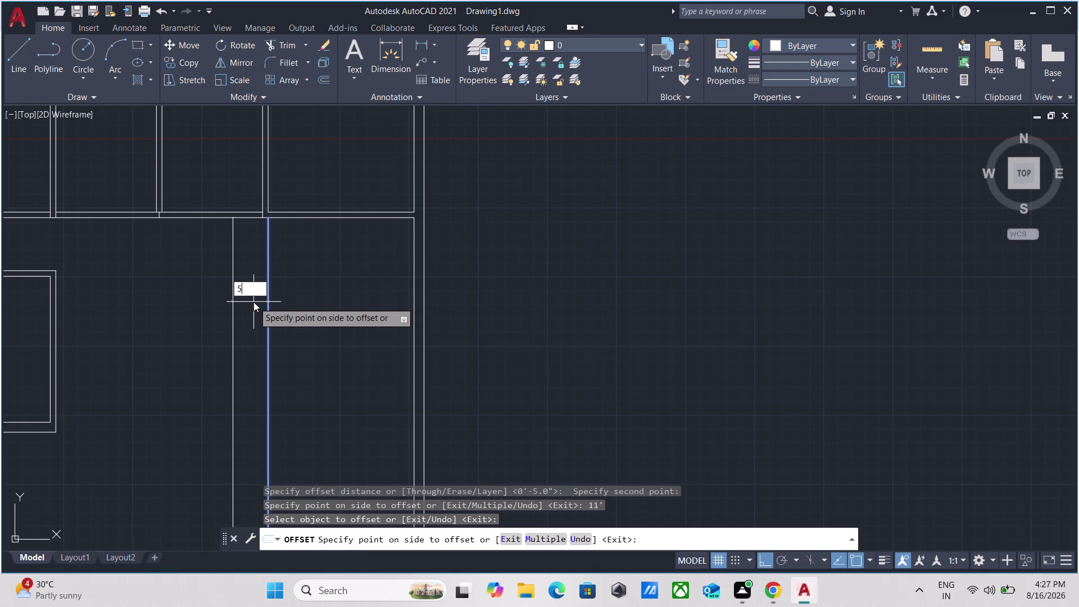
key(Return)
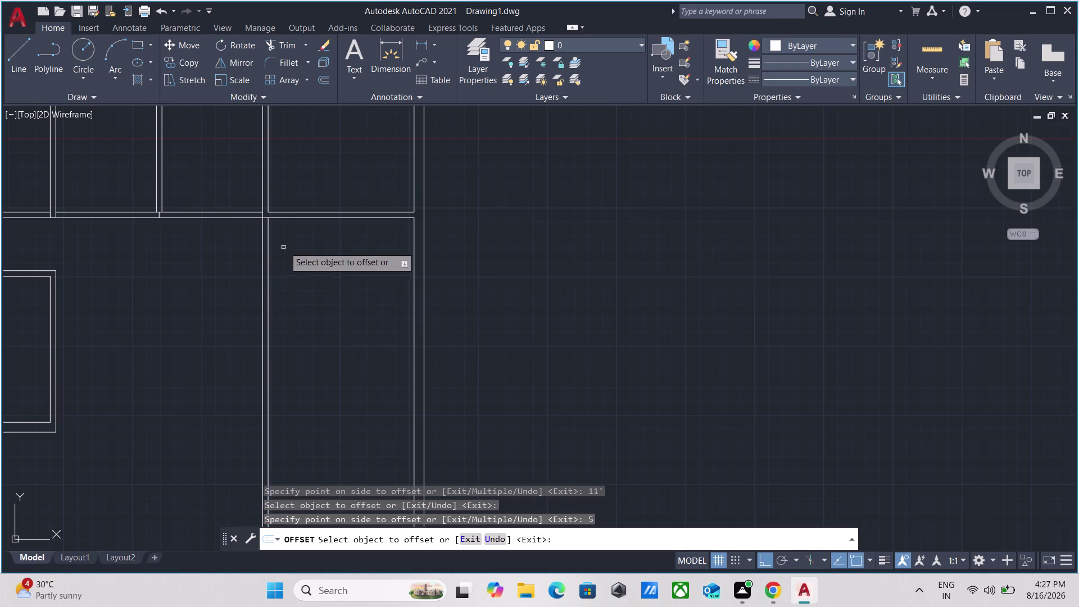
scroll(up, 3)
key(Escape)
Start a selection box near the wall junction, then cancel and clear the selection.
click(331, 234)
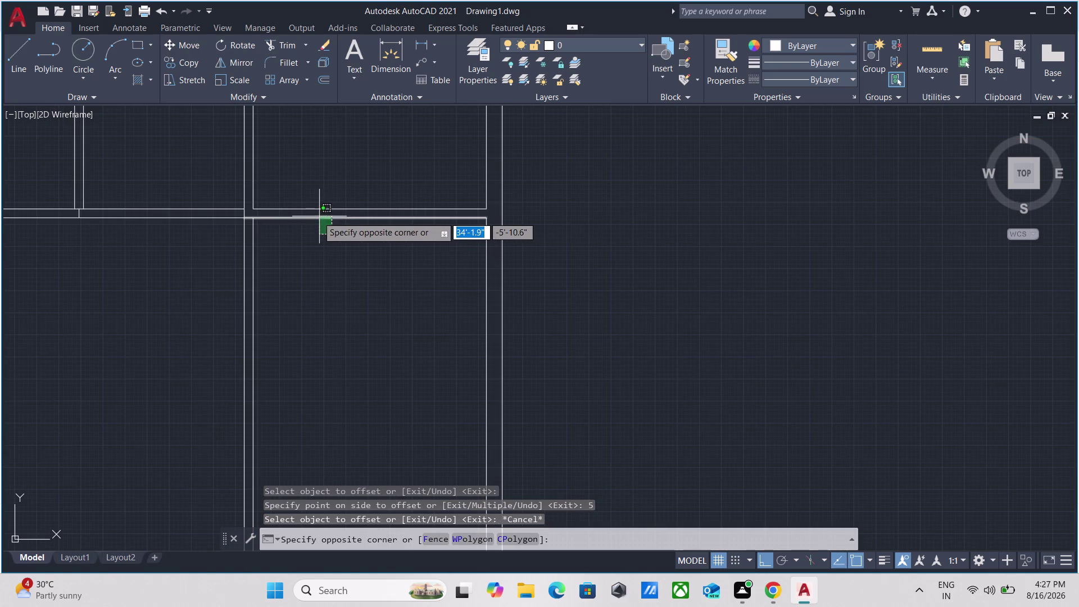
key(Escape)
scroll(up, 3)
scroll(down, 3)
middle_drag(284, 217, 284, 254)
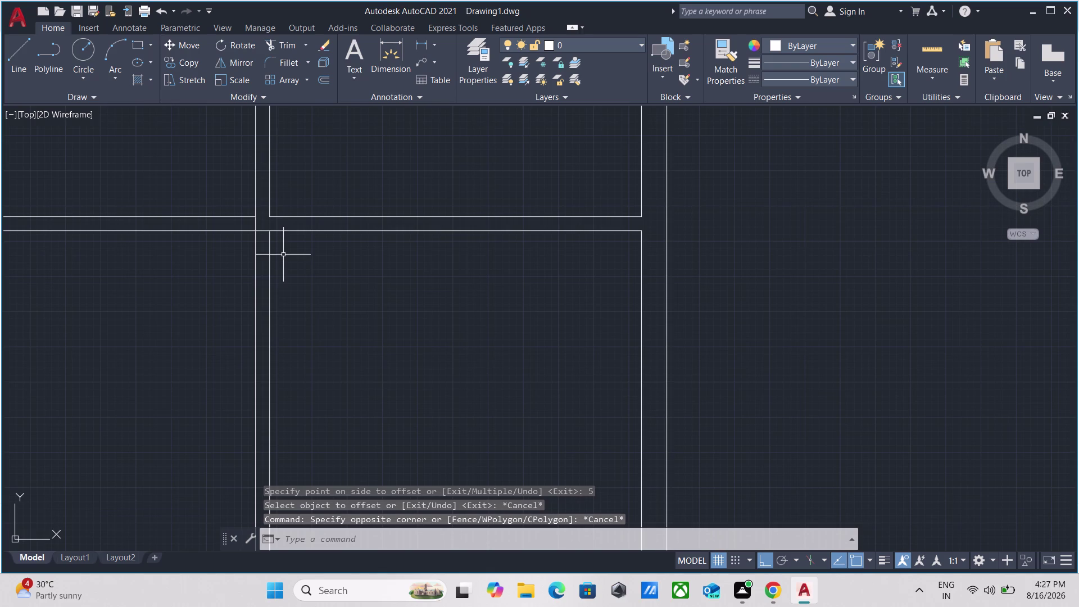
middle_drag(283, 255, 305, 293)
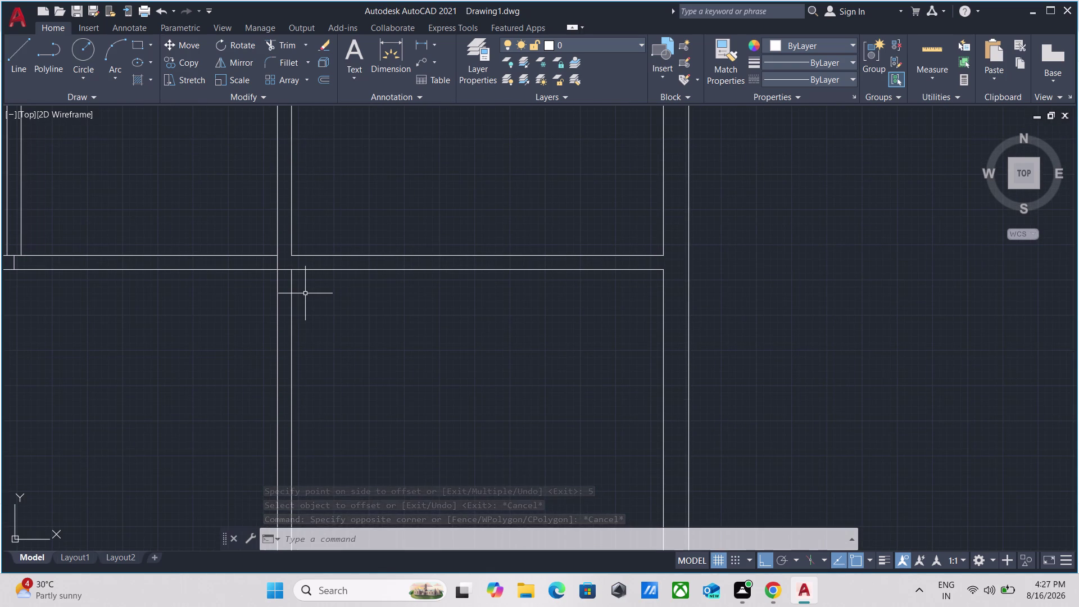
scroll(down, 3)
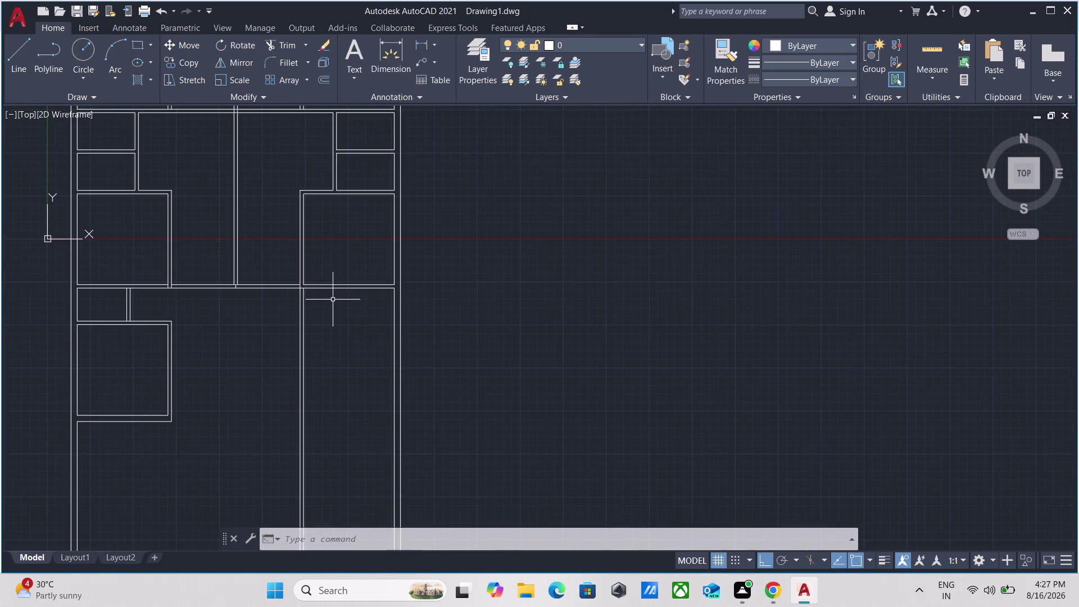
scroll(up, 3)
key(grave)
key(Escape)
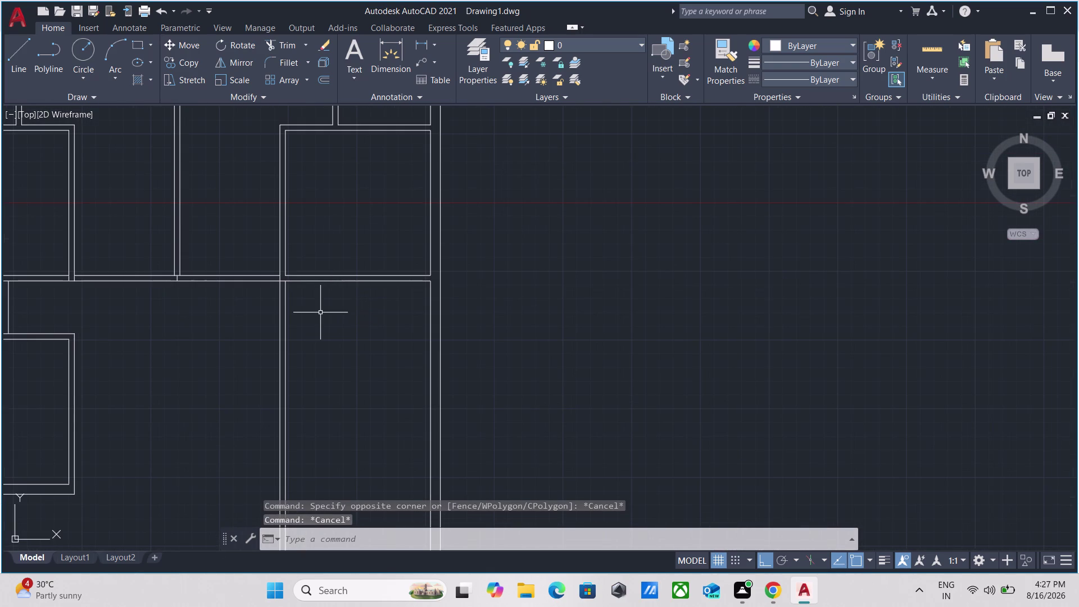
Erase the two stray offset lines beneath the corridor.
click(320, 312)
click(249, 313)
right_click(253, 303)
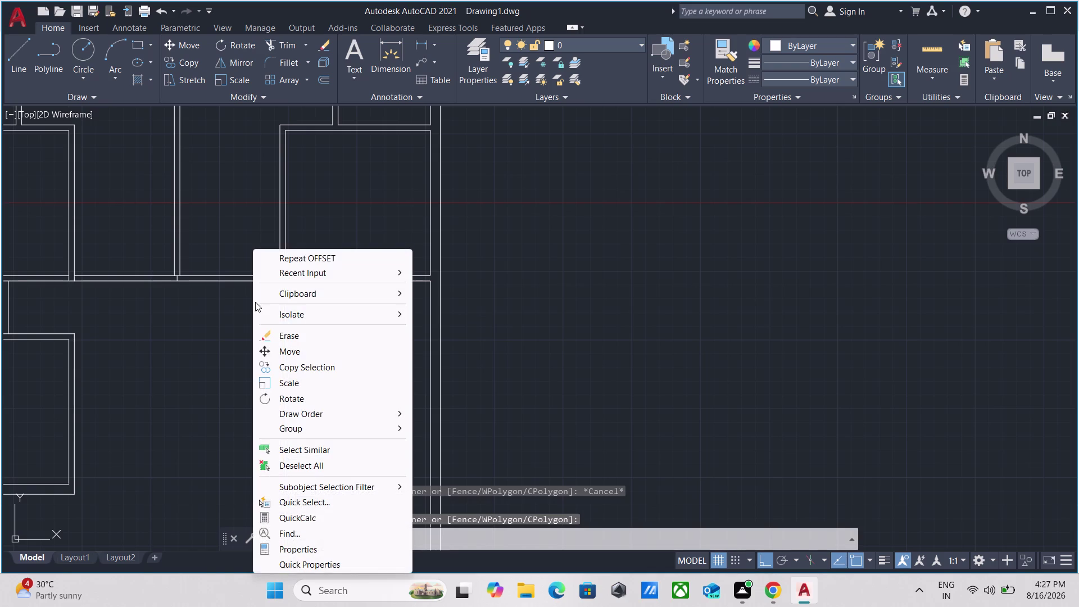
click(304, 336)
scroll(down, 3)
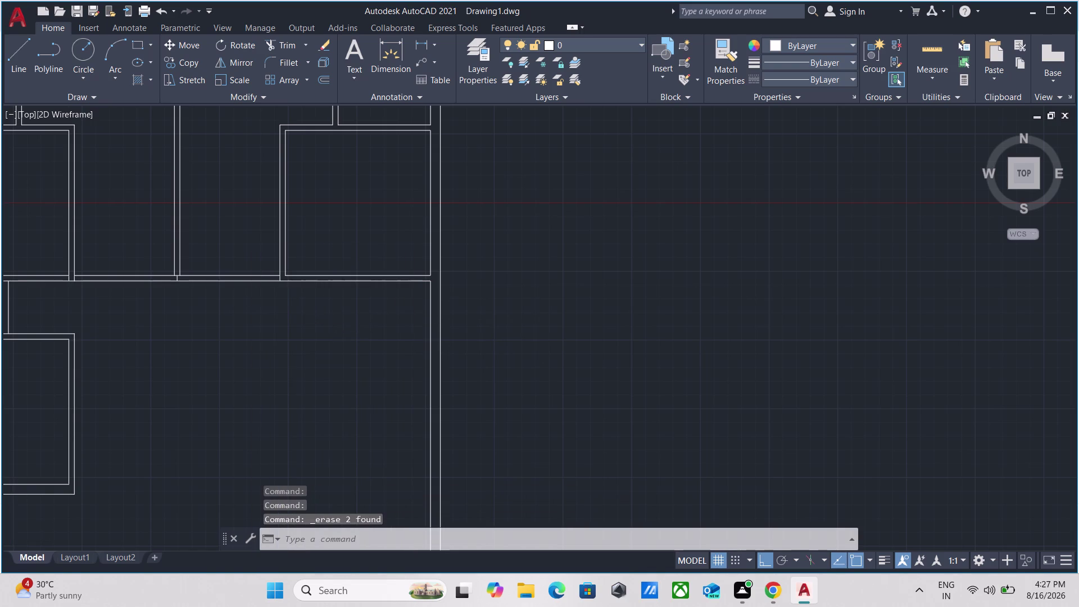
middle_drag(327, 322, 342, 316)
scroll(up, 3)
Offset the lower corridor wall line 4' below the corridor.
click(355, 294)
click(339, 271)
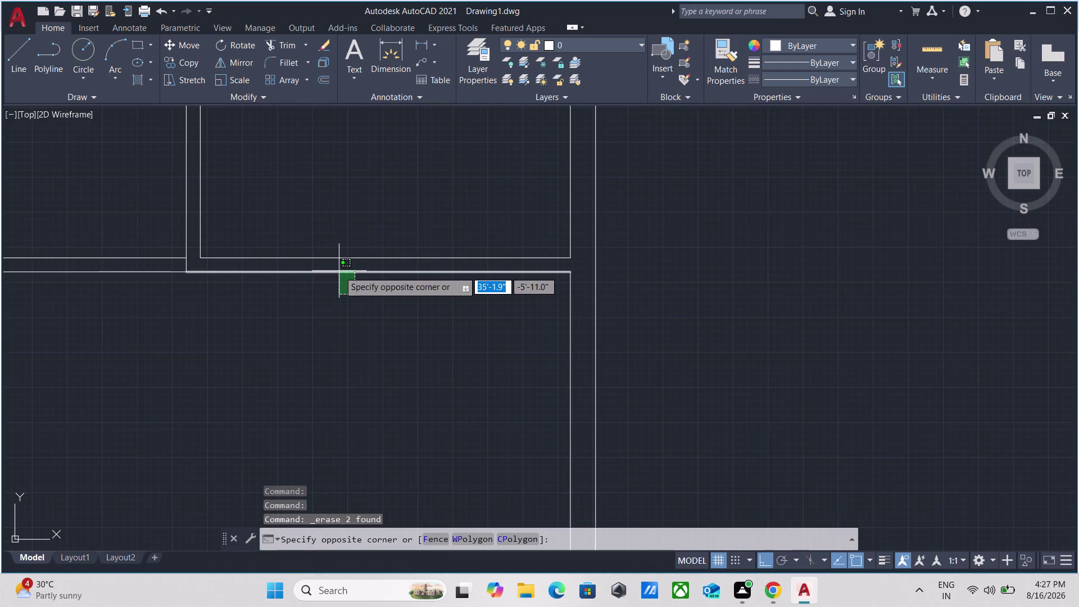
key(o)
key(Return)
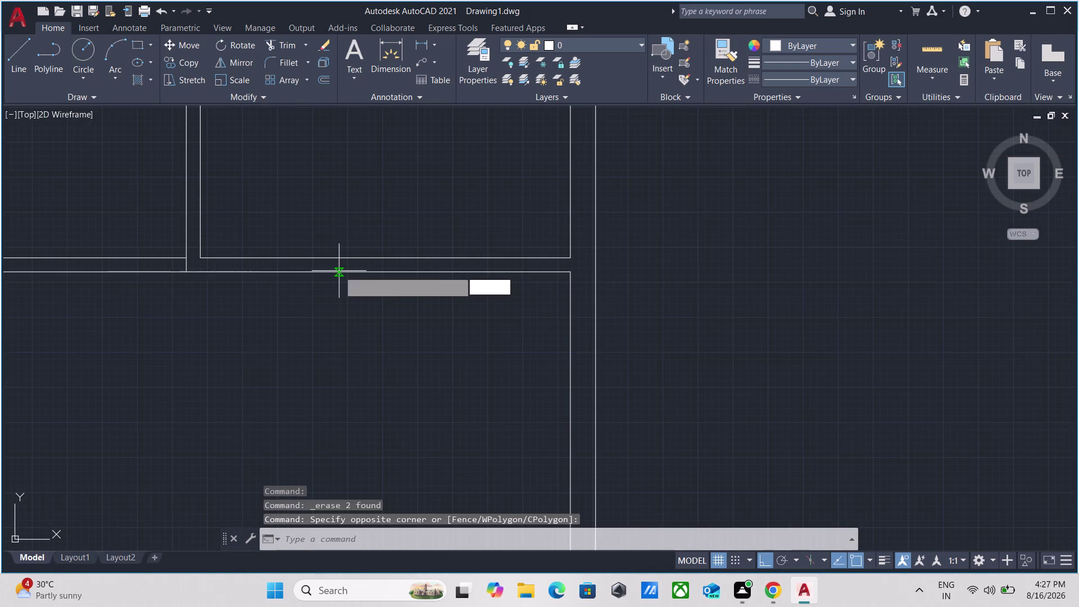
click(339, 271)
click(344, 302)
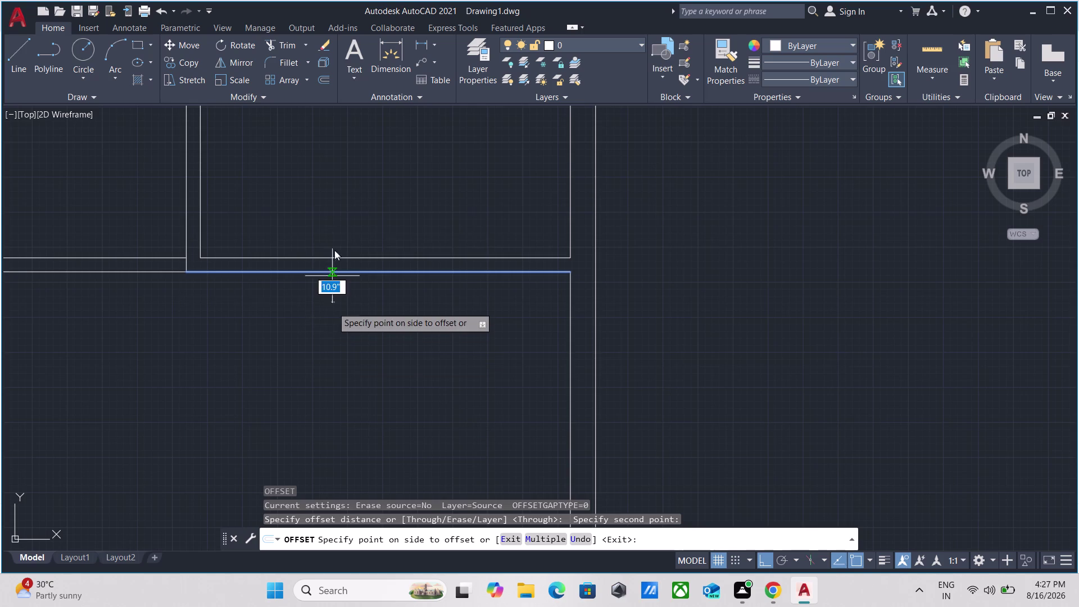
text(4')
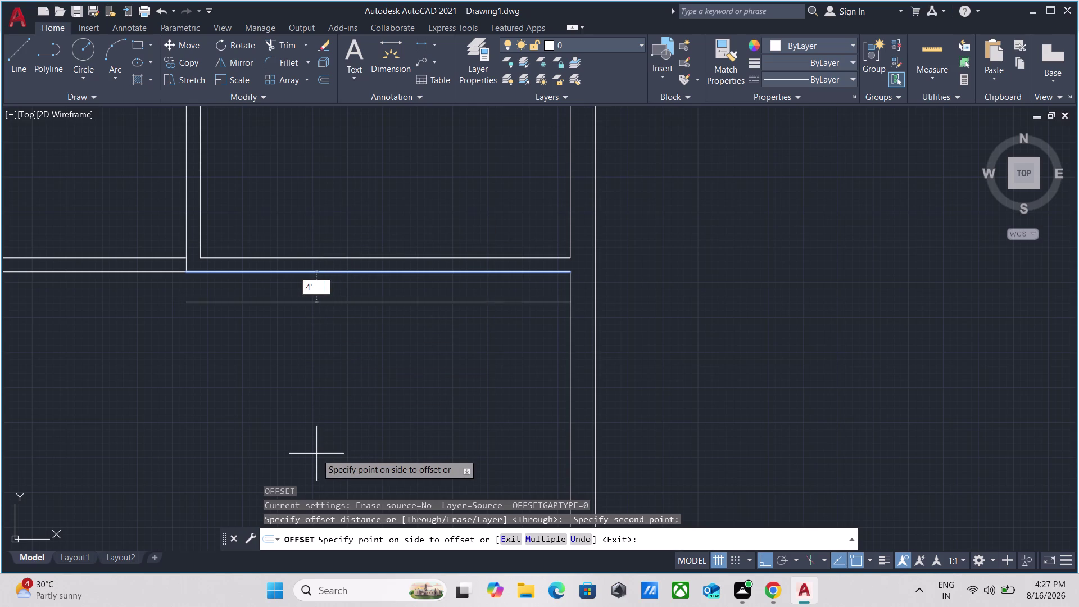
key(Return)
click(325, 405)
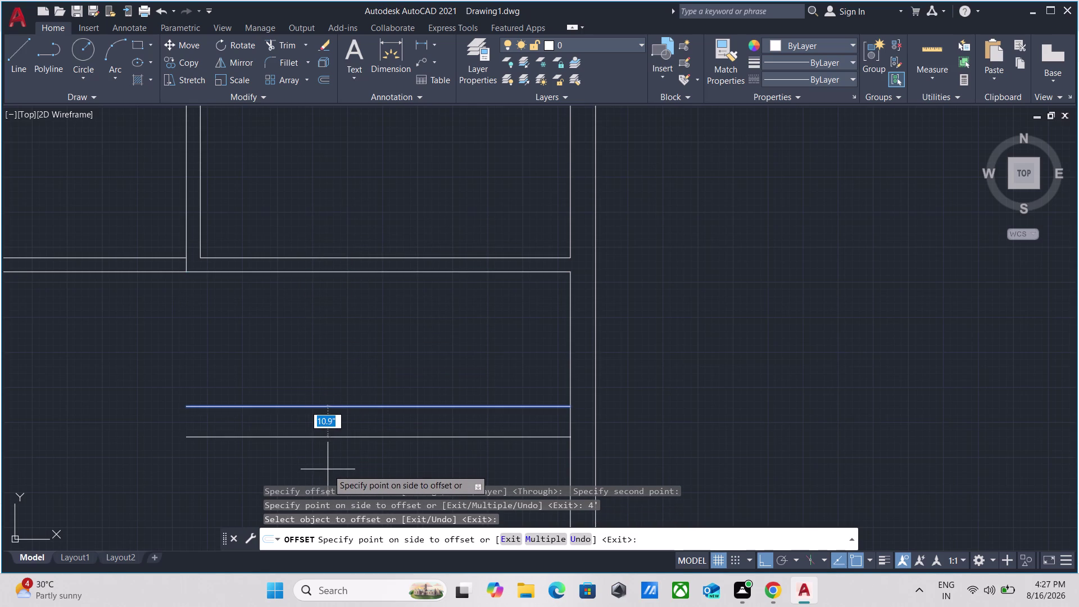
Offset the new line 5" to give the wall its thickness.
key(5)
key(Return)
scroll(down, 3)
scroll(down, 3)
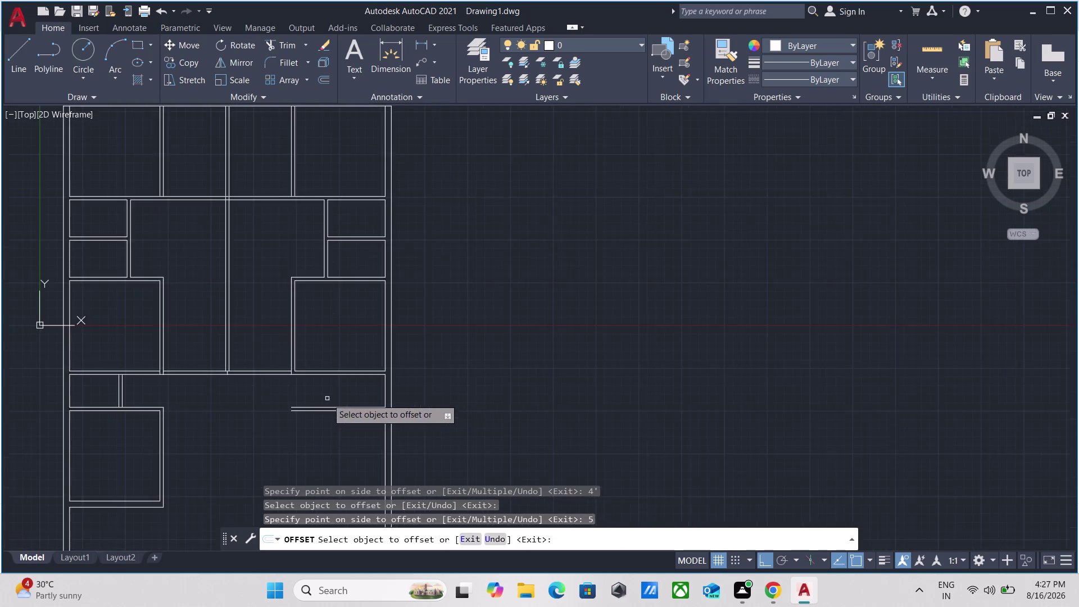
middle_drag(327, 399, 359, 338)
scroll(up, 3)
key(Escape)
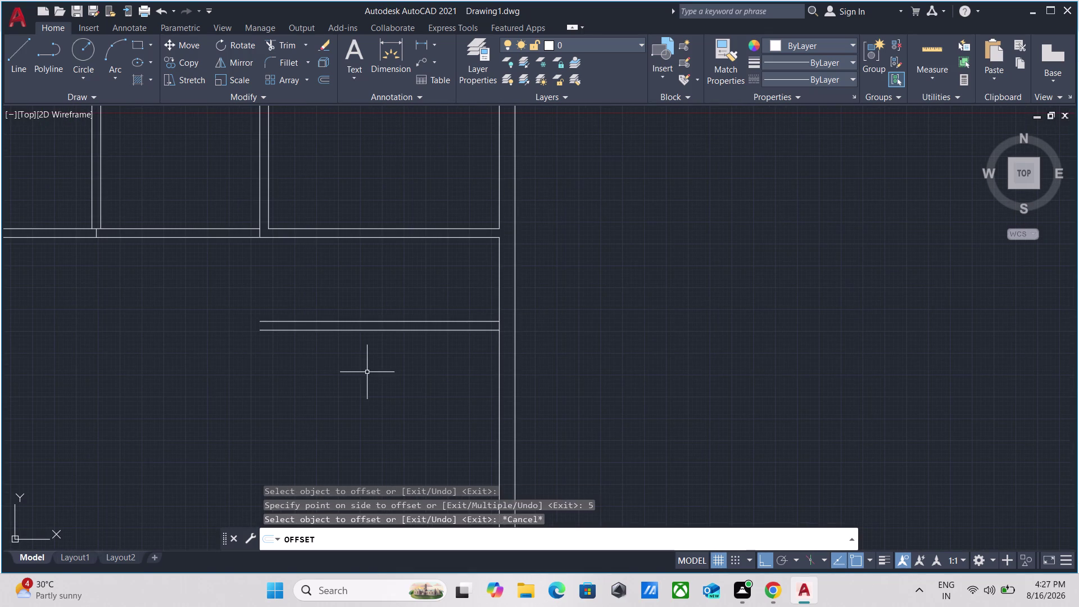
middle_drag(372, 371, 325, 378)
Fence-trim the overlapping segment where the new wall meets the vertical wall.
text(t)
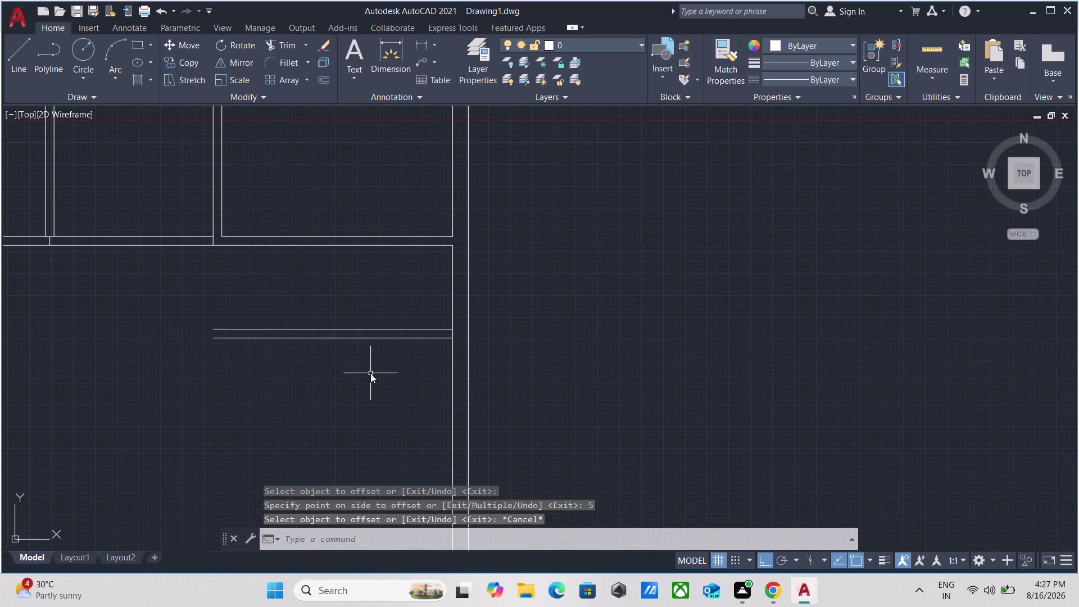
text(r)
key(Return)
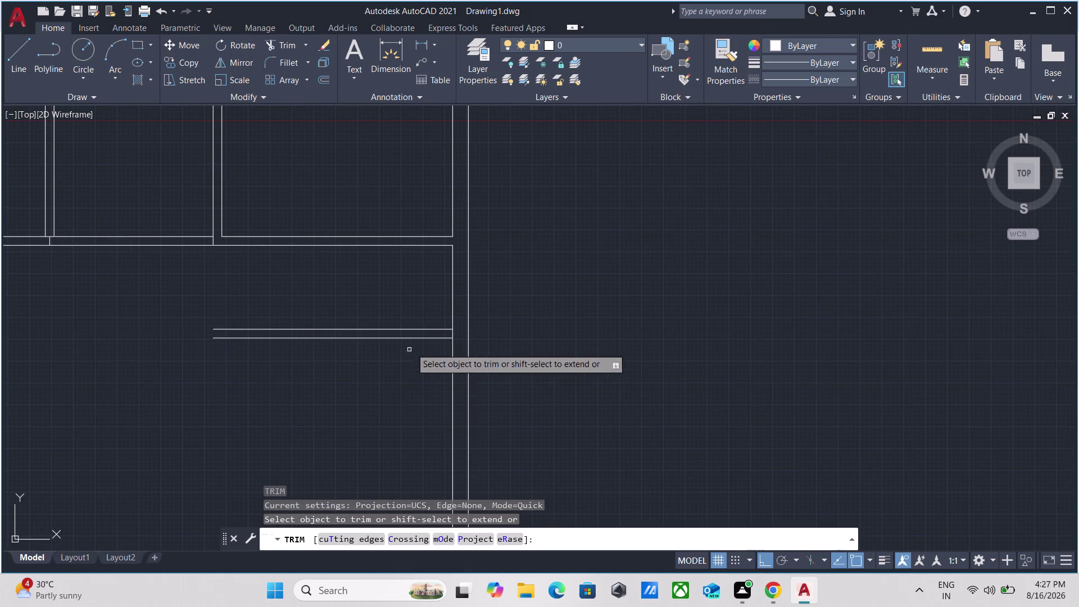
scroll(up, 3)
click(612, 341)
click(531, 350)
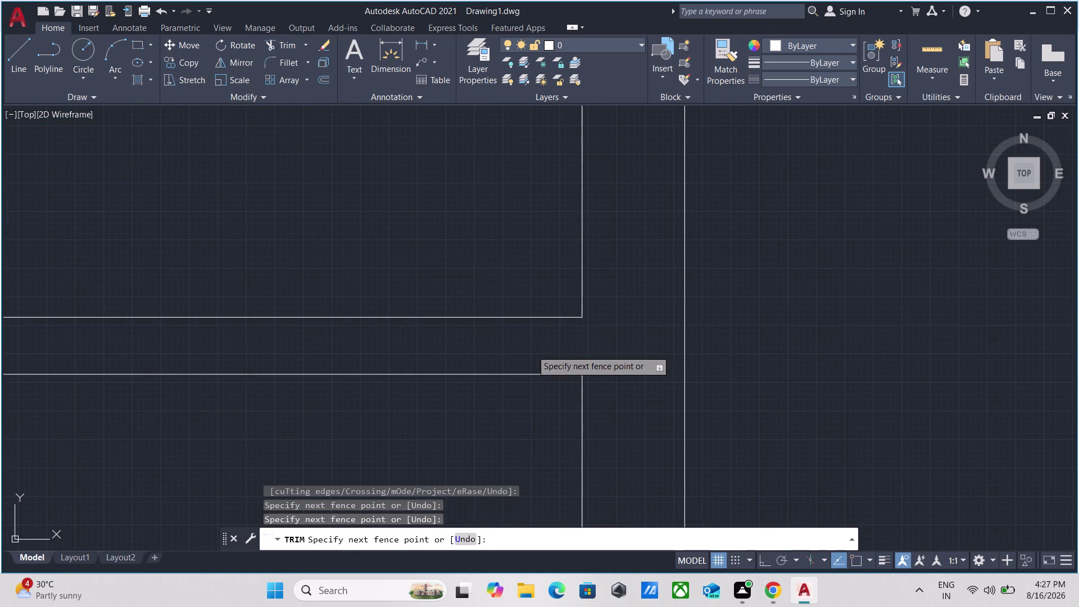
key(Escape)
scroll(down, 3)
middle_drag(596, 263, 592, 298)
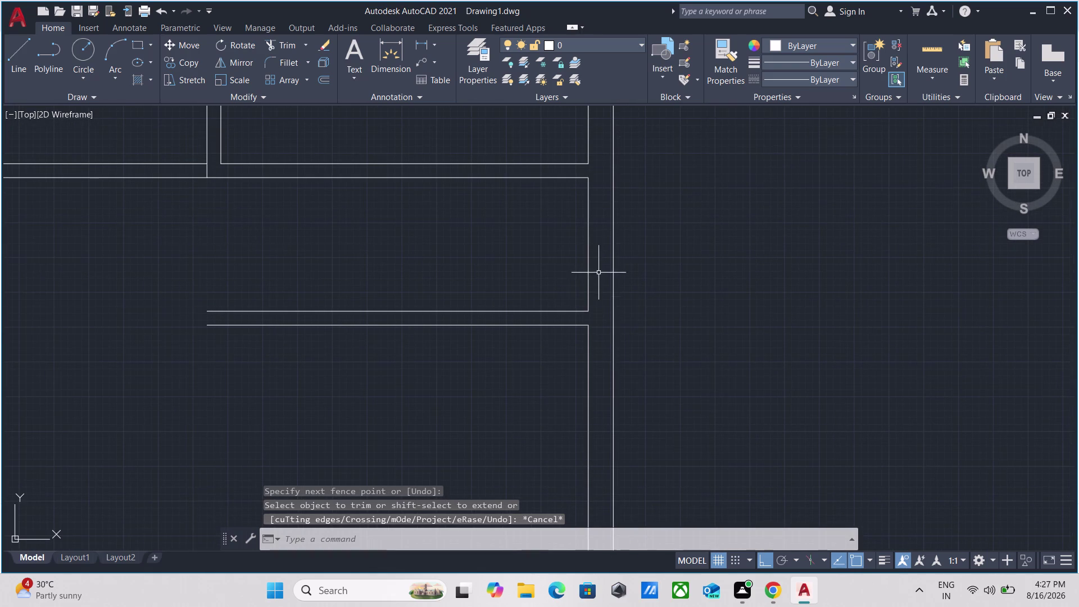
click(600, 267)
click(521, 240)
Offset the short vertical wall end 7', then offset that new line 5 for wall thickness.
key(o)
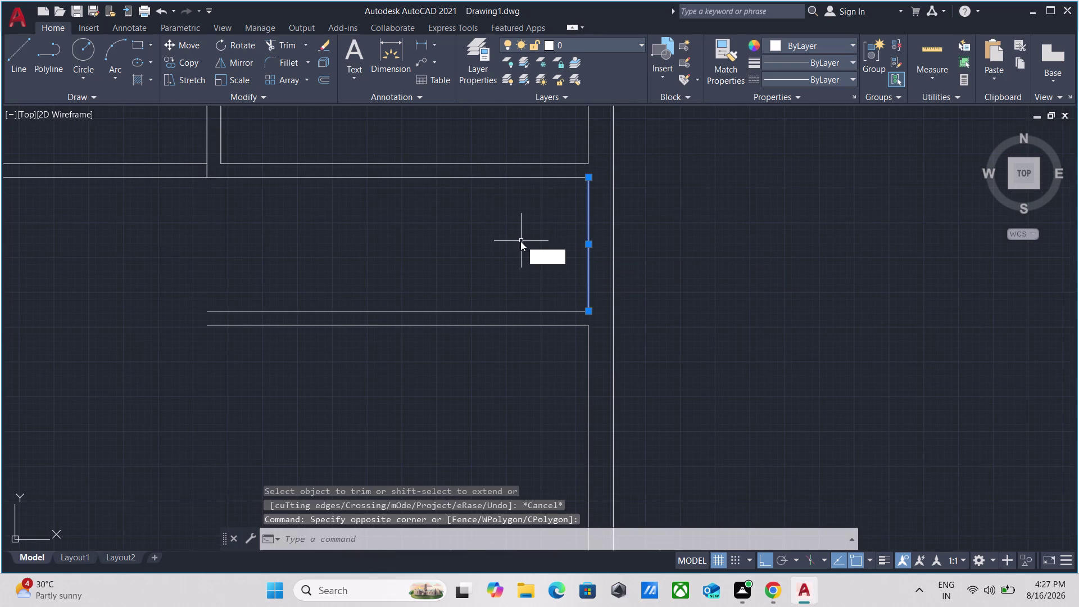
key(Return)
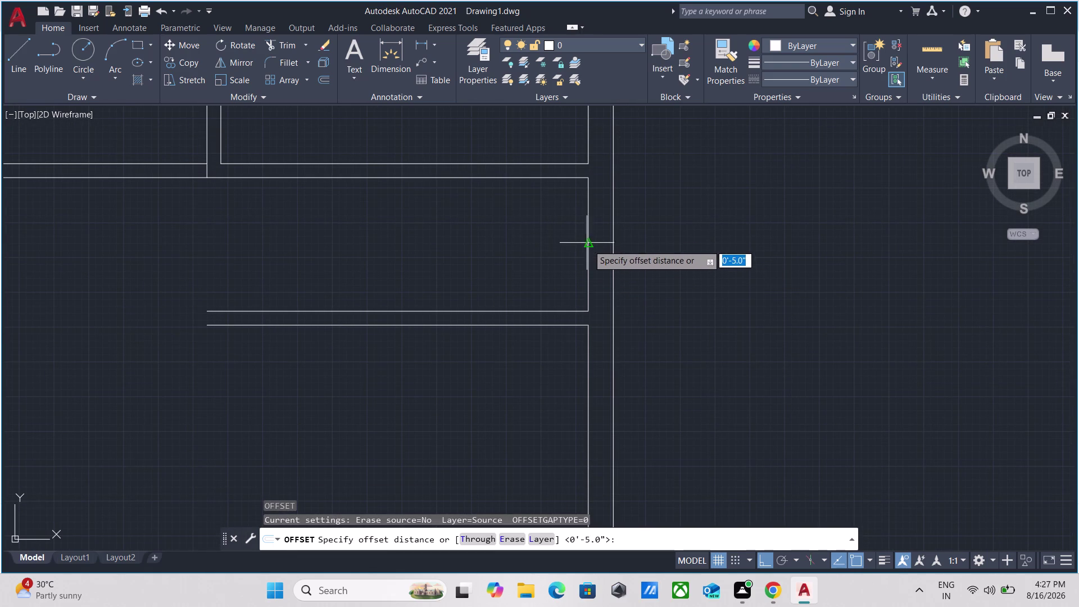
click(588, 244)
click(552, 239)
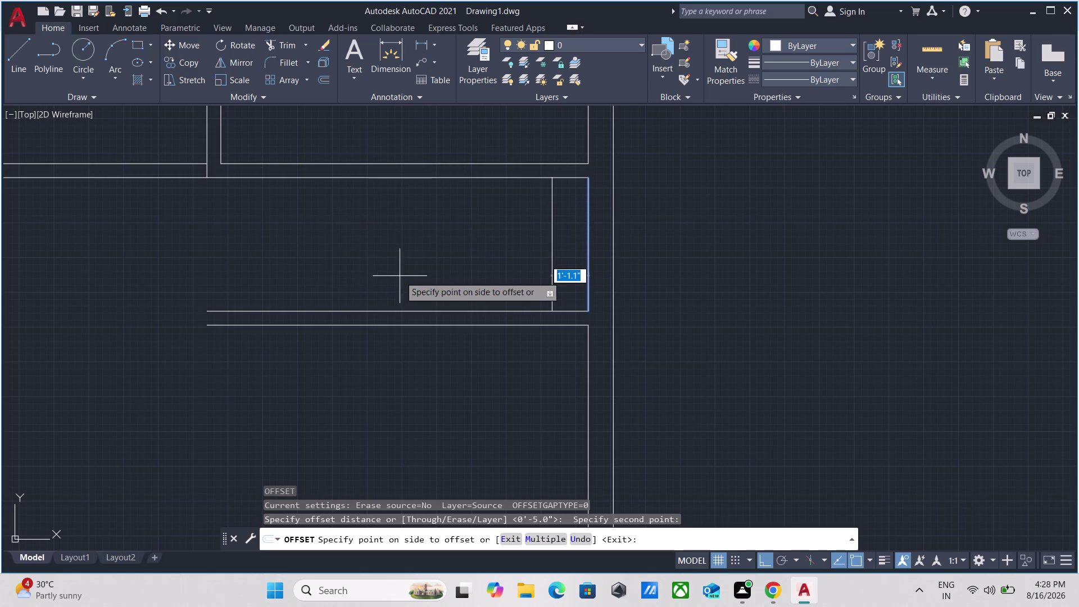
text(7')
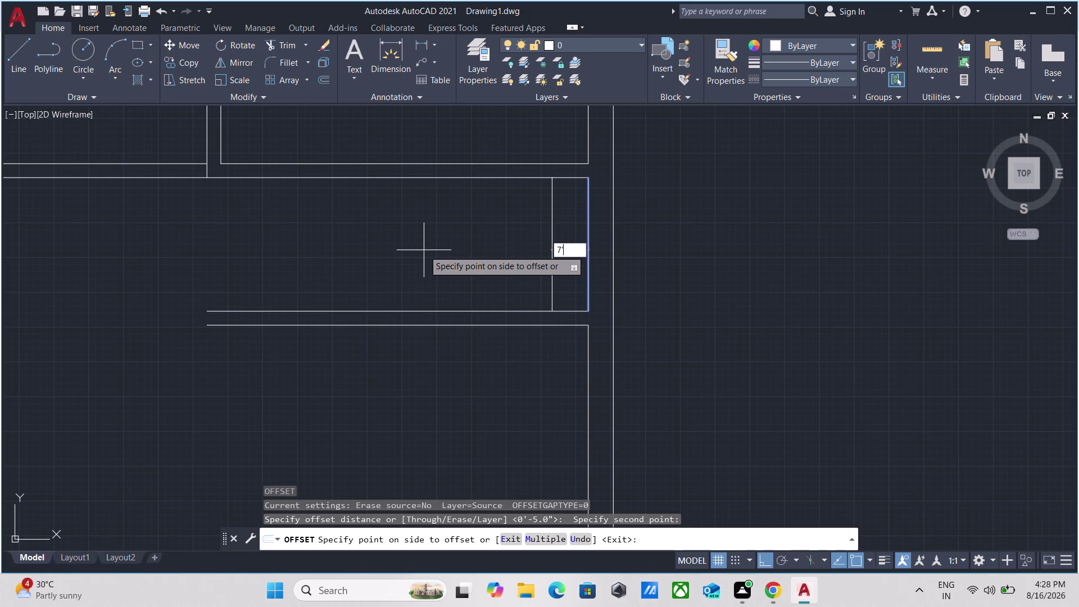
key(Return)
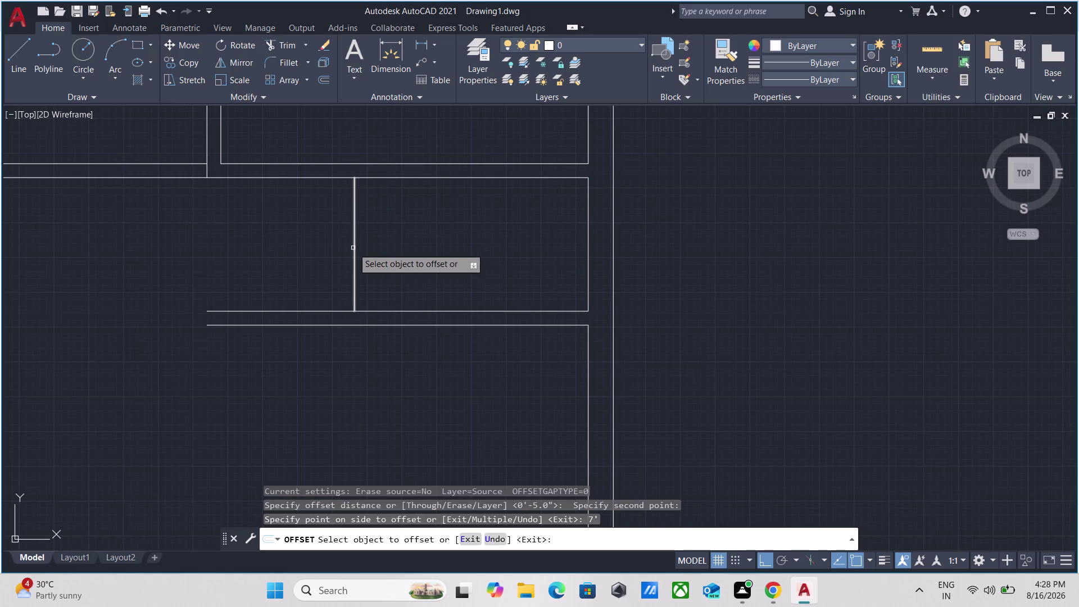
click(353, 248)
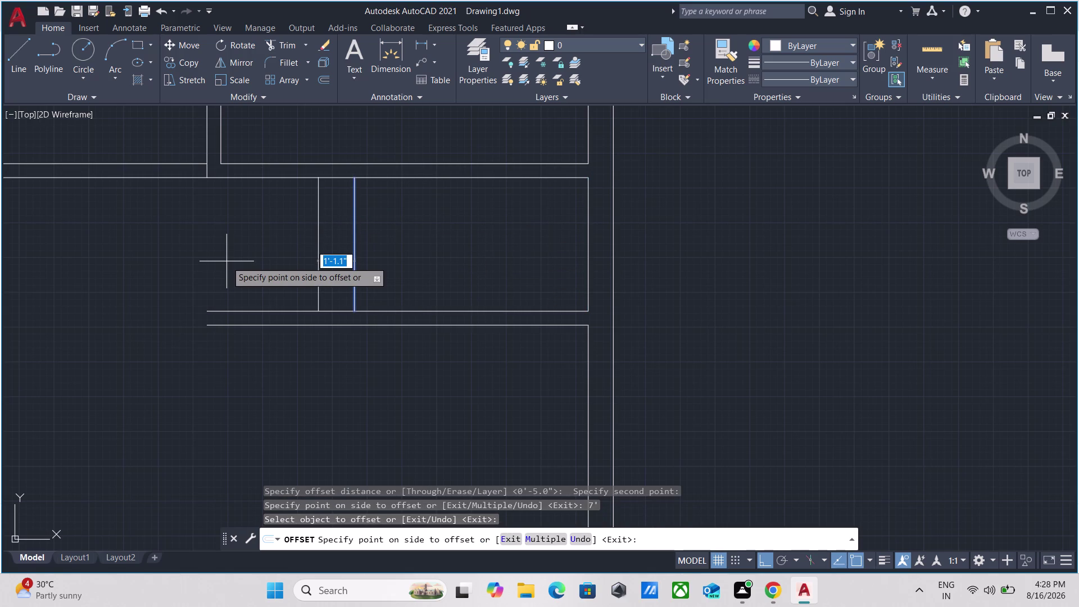
key(5)
key(Return)
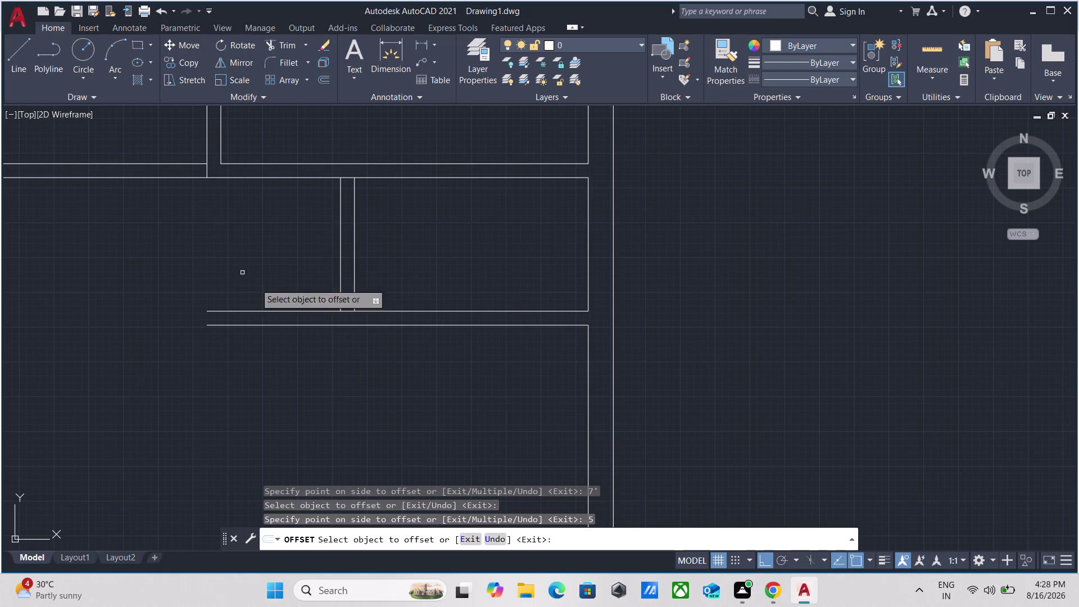
key(Escape)
Offset the lower horizontal wall line 11' downward.
click(424, 357)
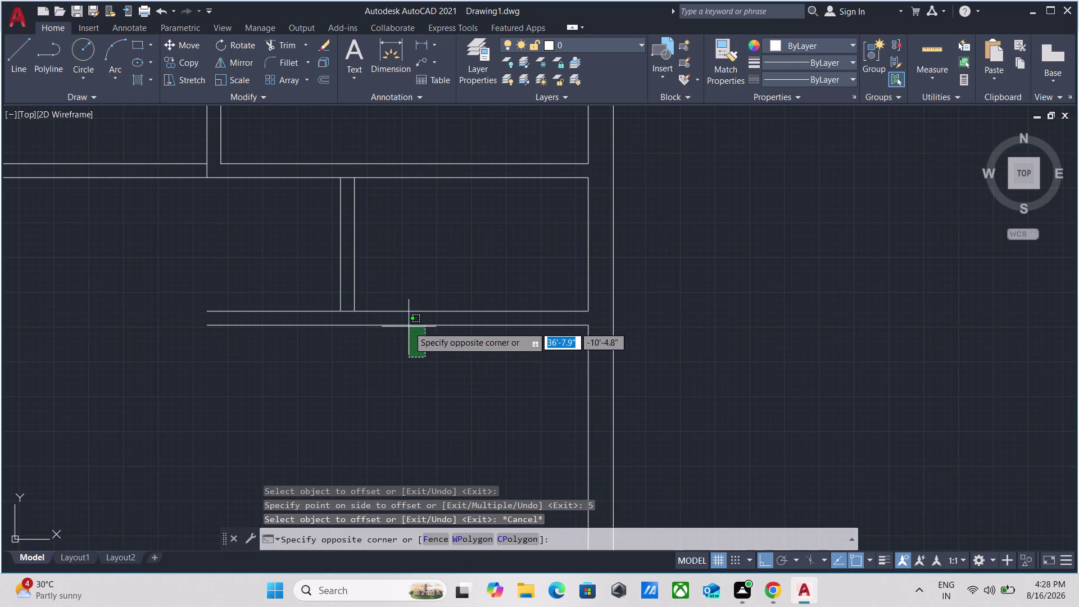
click(396, 318)
key(o)
key(Return)
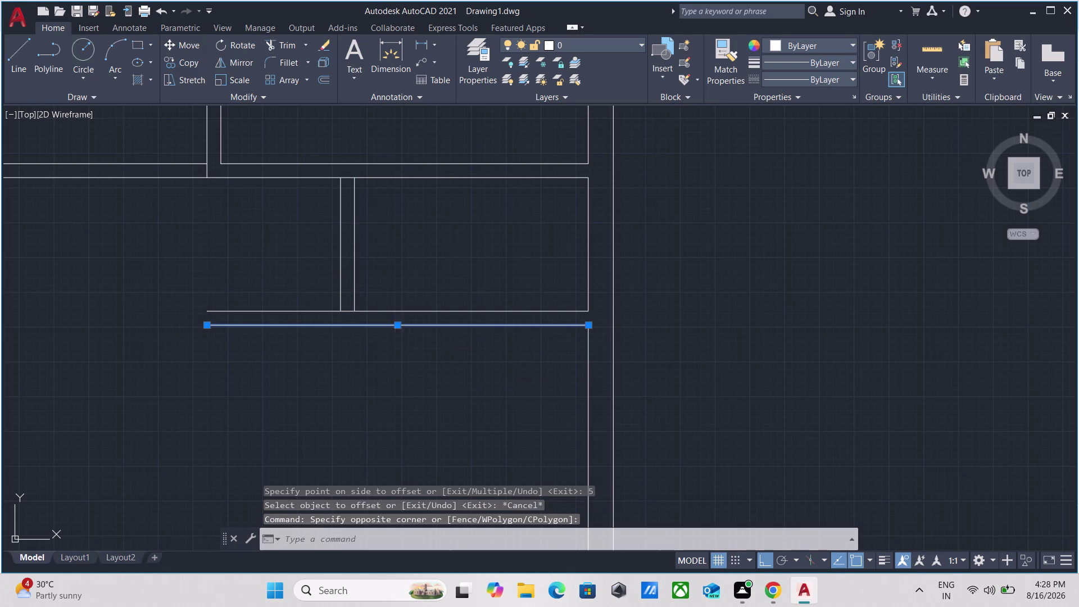
click(397, 325)
click(396, 345)
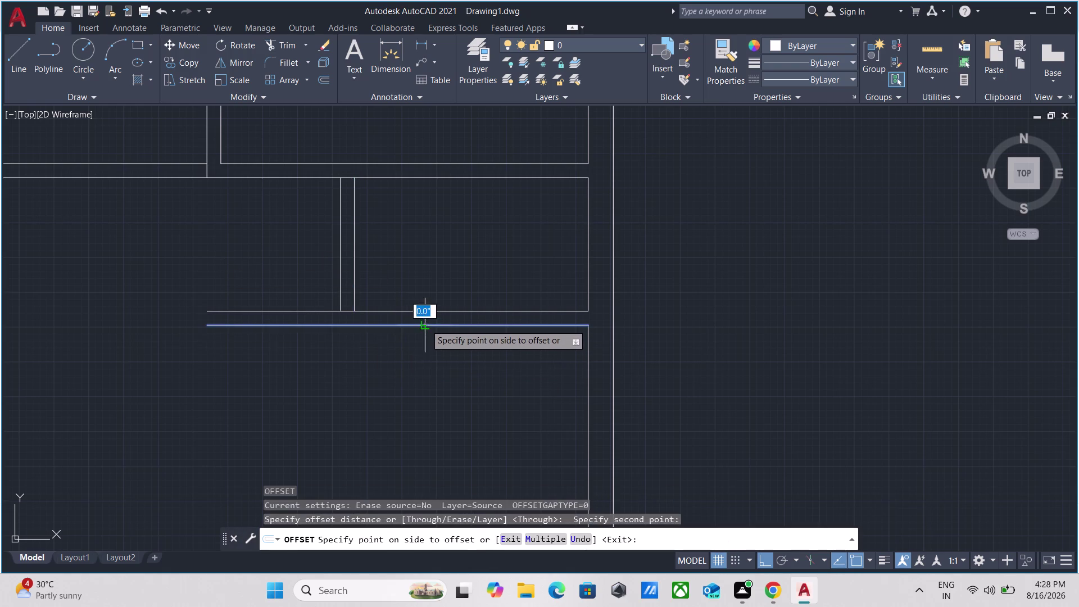
scroll(down, 3)
middle_drag(396, 441, 441, 202)
scroll(down, 3)
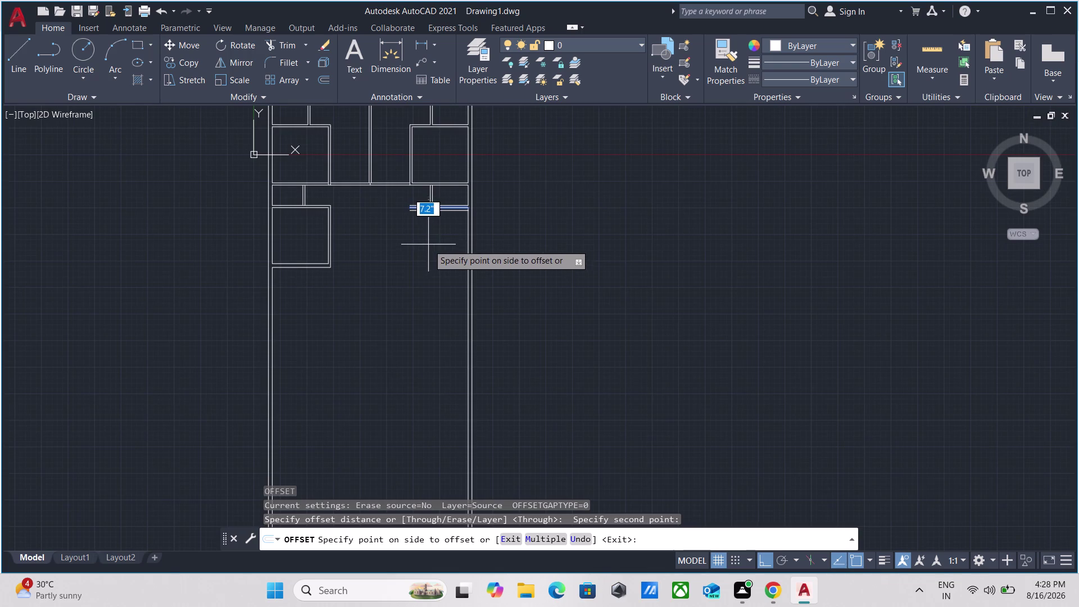
scroll(up, 3)
middle_drag(426, 206, 441, 373)
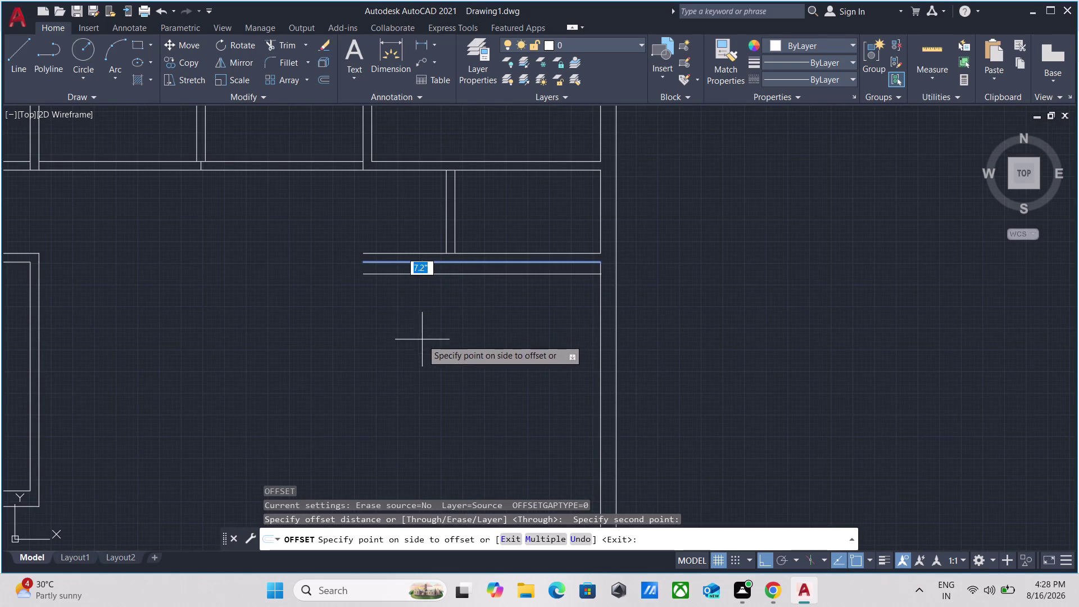
text(11)
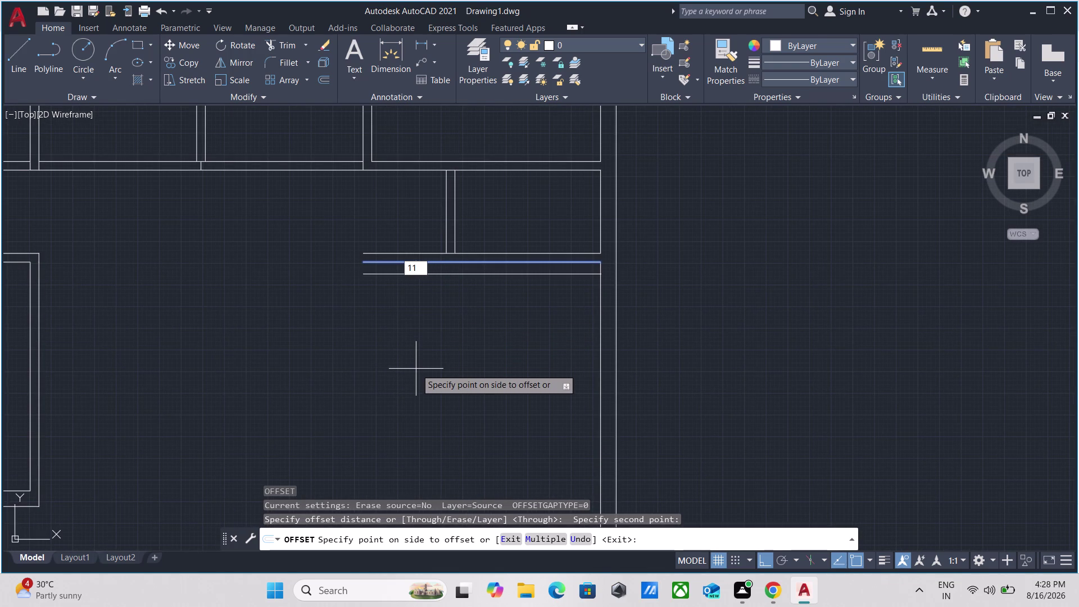
key(apostrophe)
key(Return)
Offset the new horizontal line 9 further down to form the second wall.
scroll(down, 3)
middle_drag(443, 361, 441, 235)
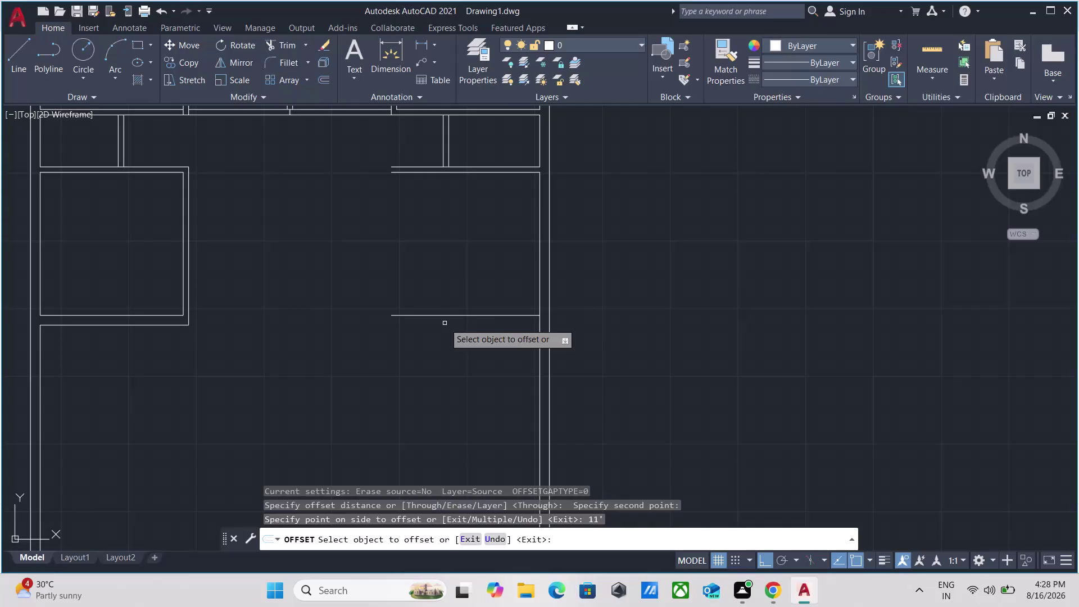
click(446, 314)
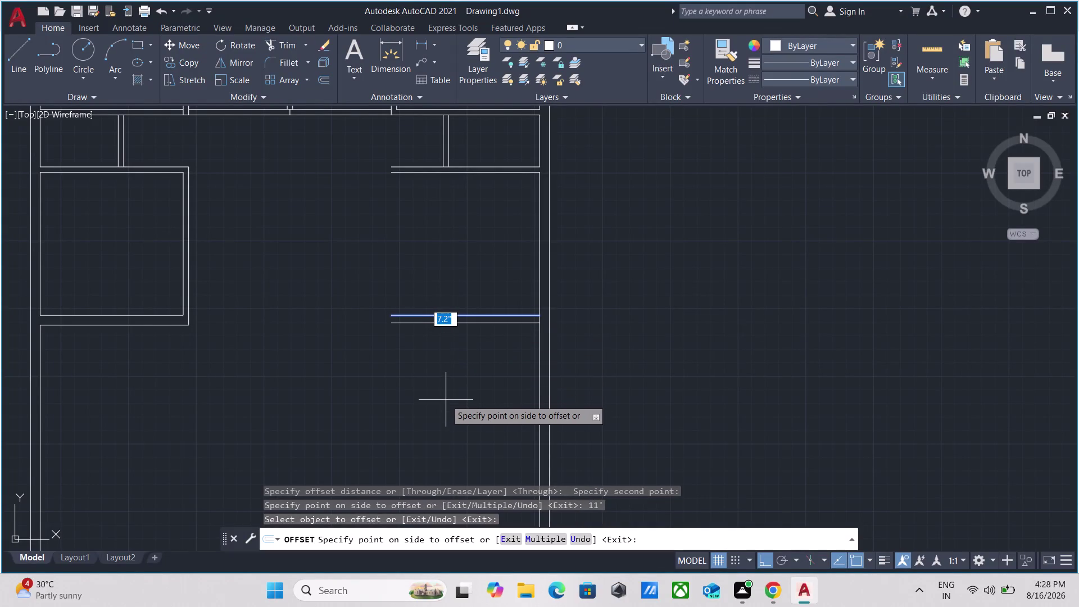
key(9)
key(Return)
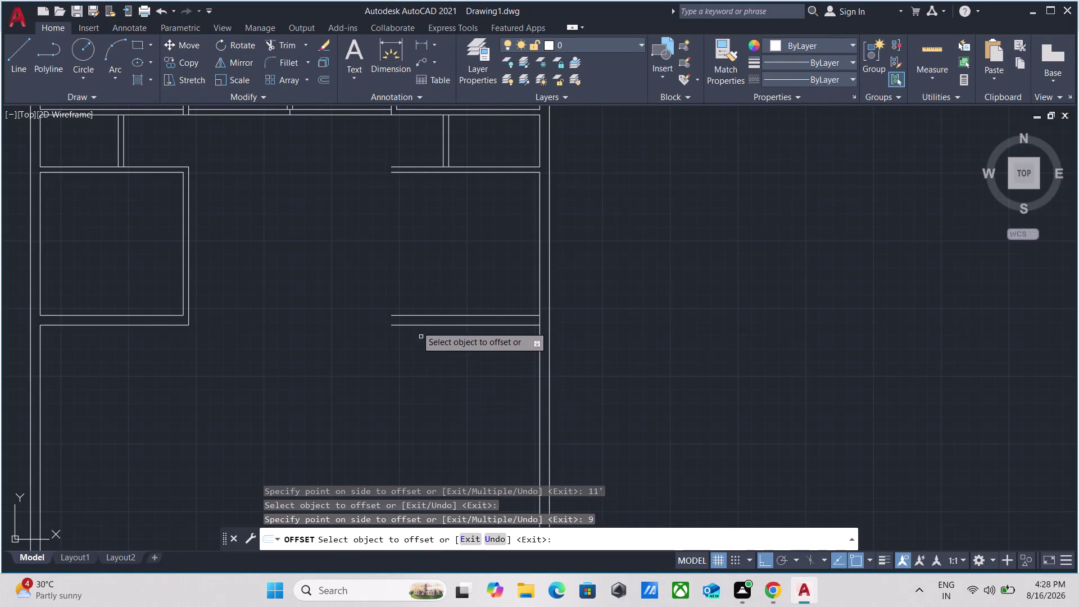
key(Escape)
middle_drag(409, 290, 420, 302)
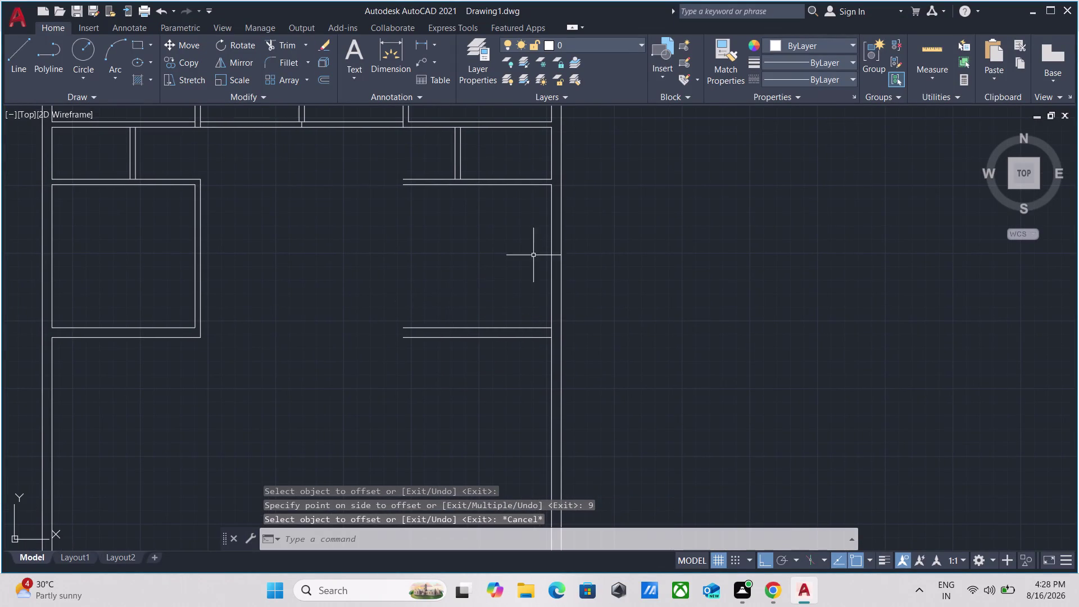
scroll(up, 3)
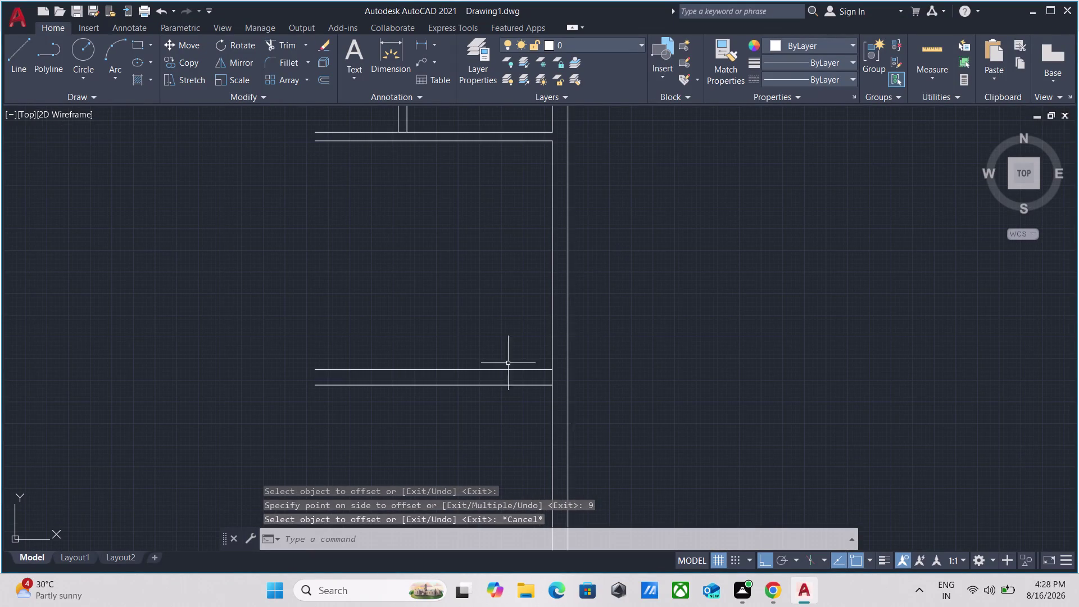
scroll(up, 3)
middle_drag(488, 338, 436, 318)
Trim the vertical wall between the new lines with a fence to open it.
text(tr)
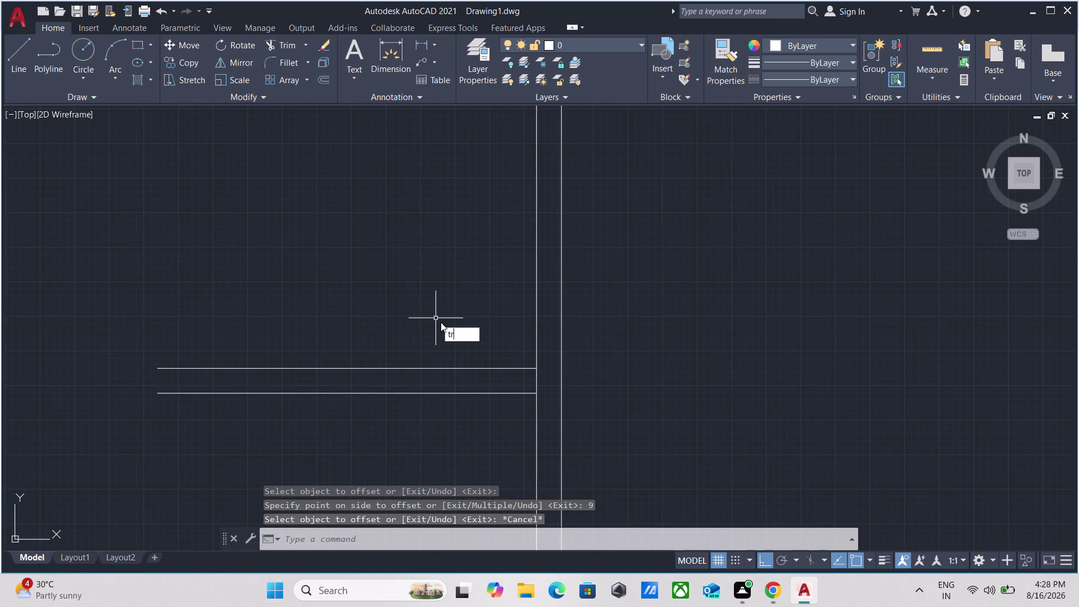
key(Return)
scroll(up, 3)
click(540, 376)
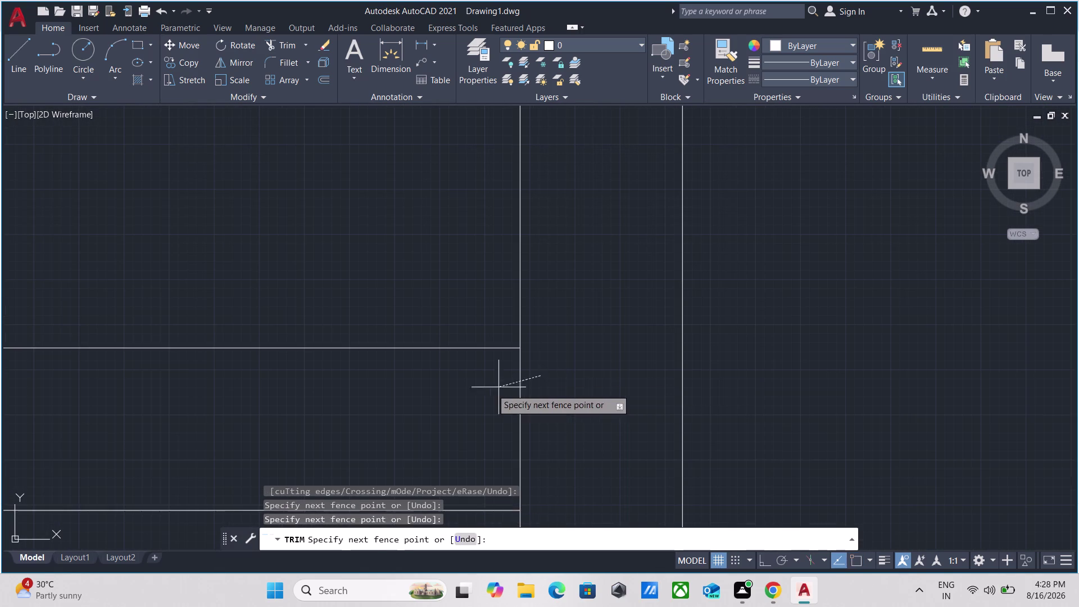
click(430, 394)
key(Escape)
scroll(down, 3)
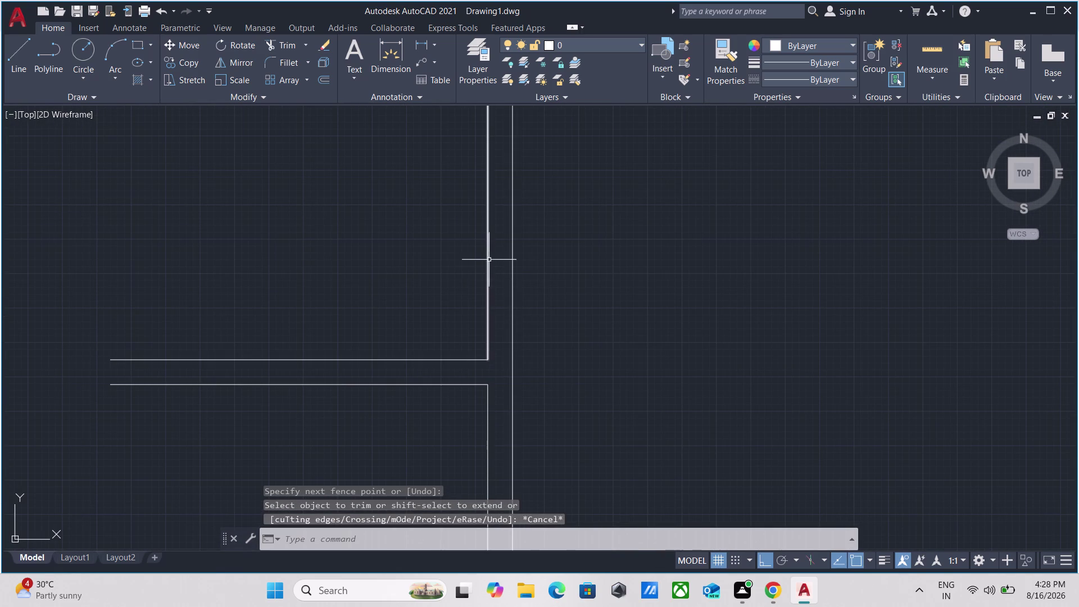
click(496, 271)
click(441, 262)
Offset the long vertical wall line 11' to the left.
key(o)
key(Return)
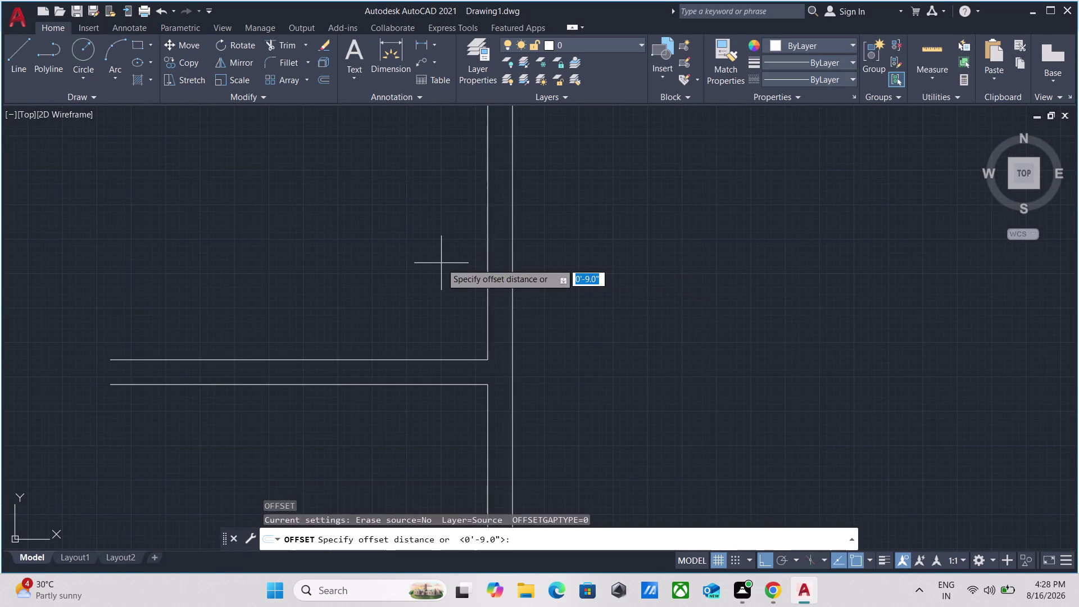
scroll(down, 3)
middle_drag(441, 264, 434, 326)
click(452, 292)
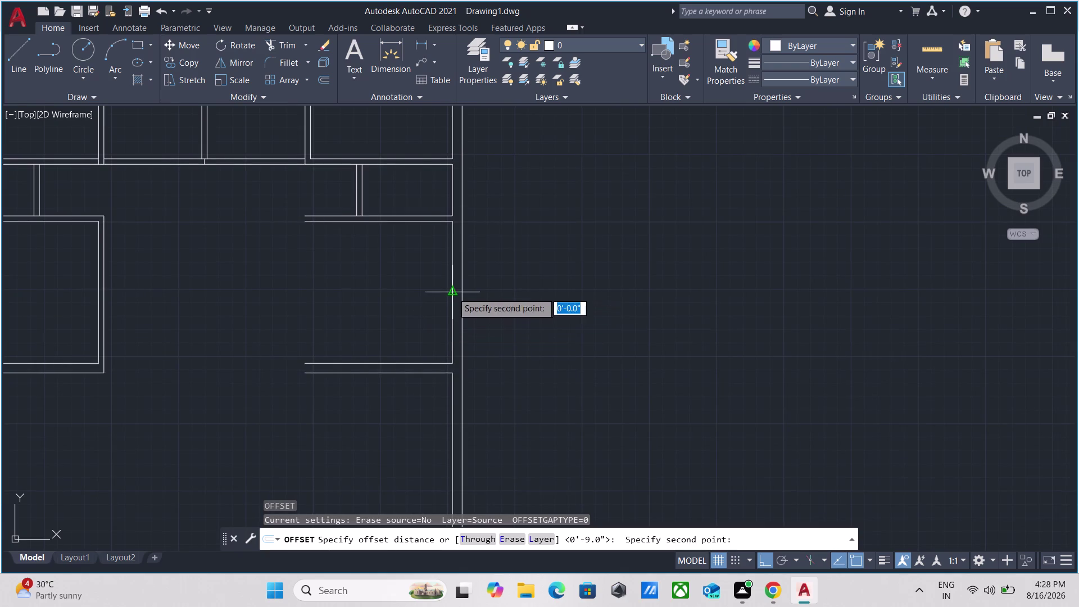
click(365, 290)
text(1)
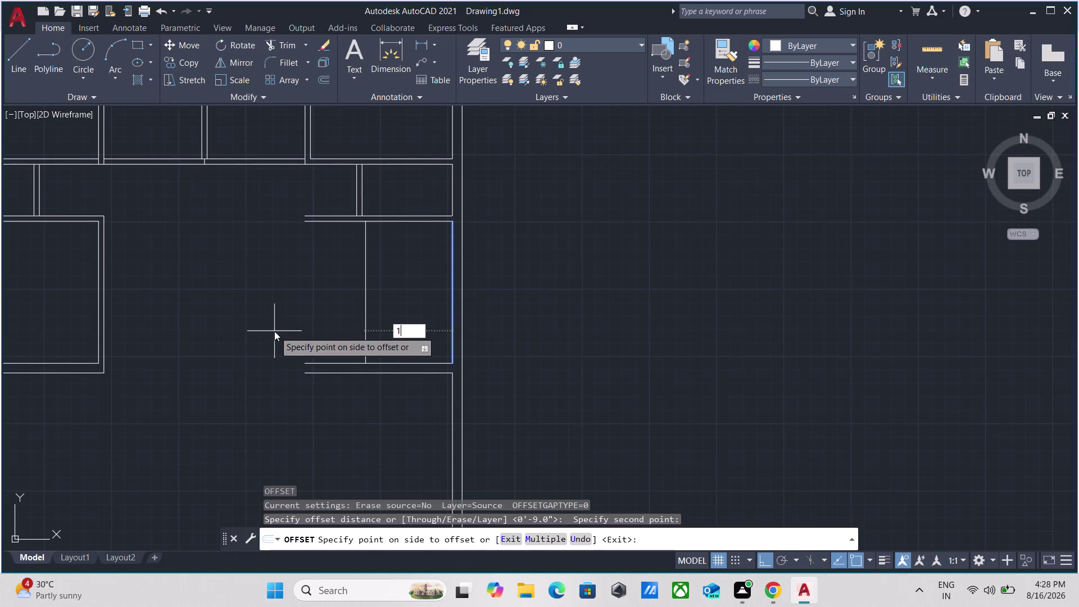
text(1)
key(apostrophe)
key(Return)
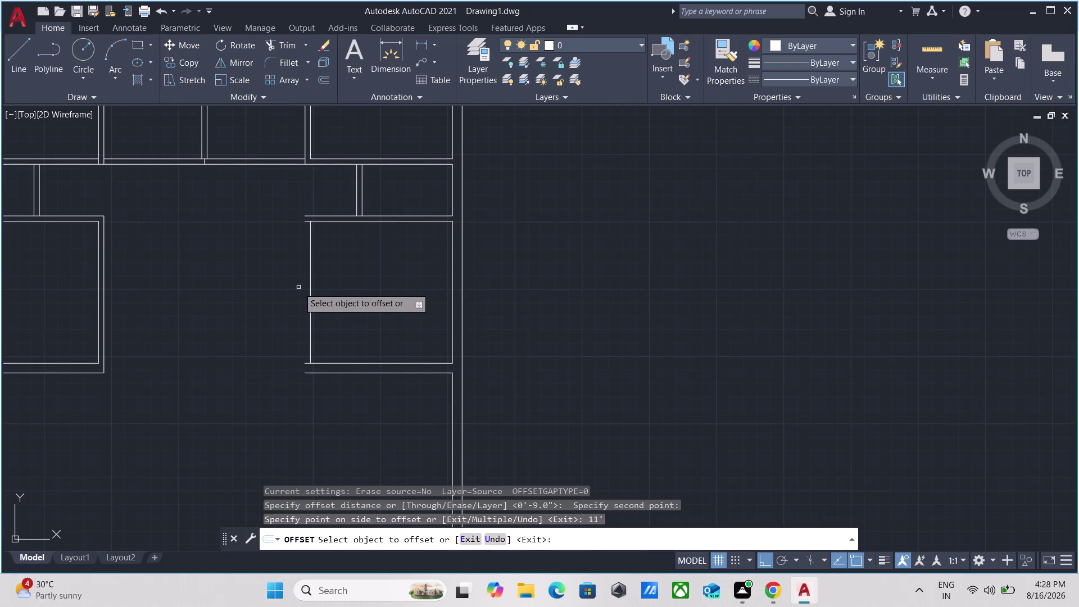
Offset that new vertical line 5 further to set the wall thickness.
click(310, 282)
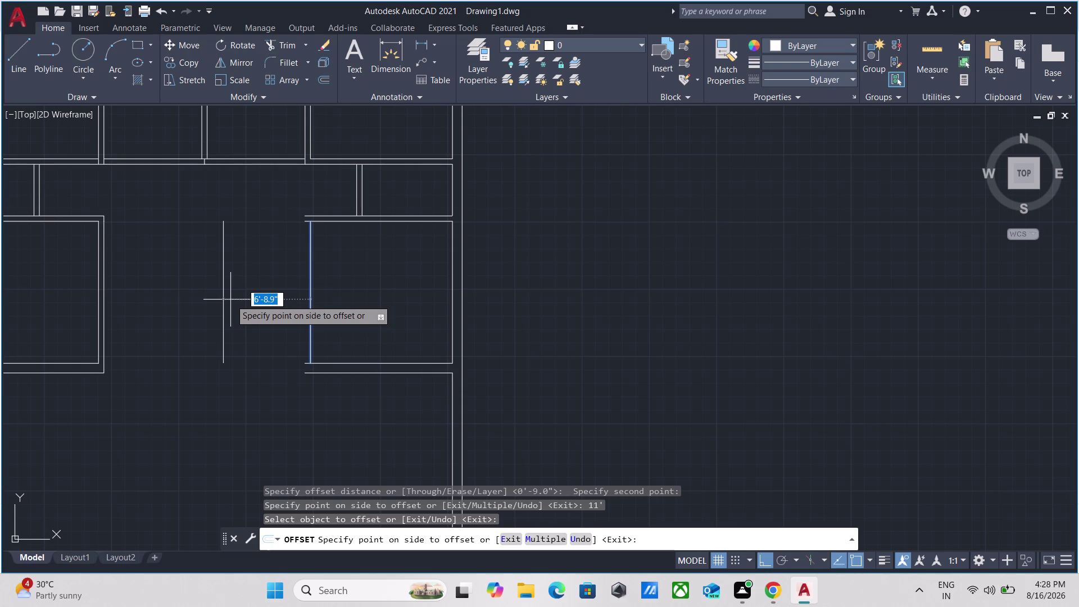
key(5)
key(Return)
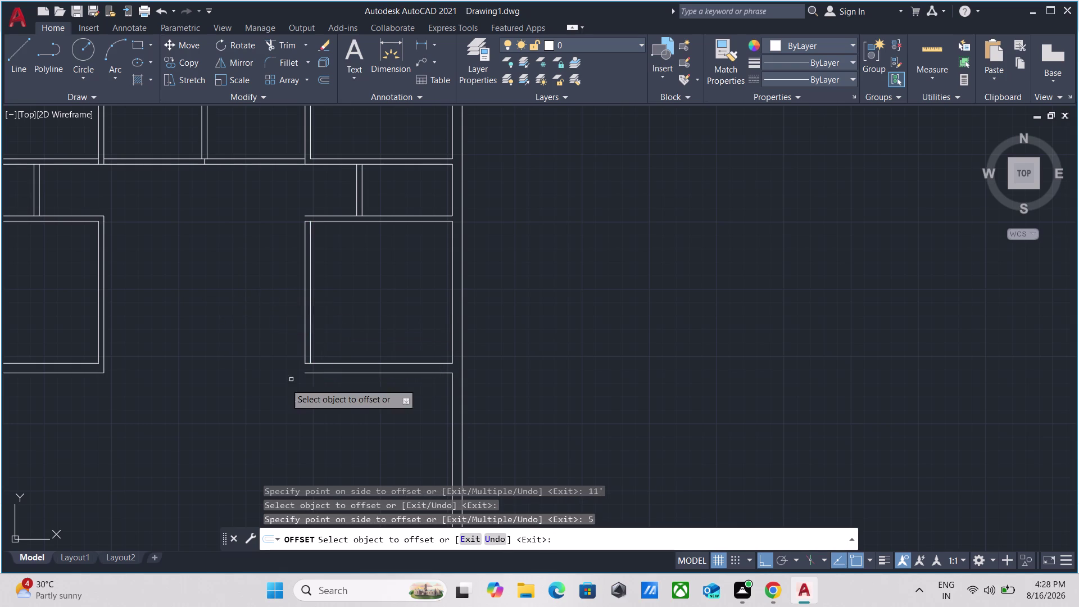
scroll(up, 3)
scroll(down, 3)
middle_drag(294, 369, 294, 382)
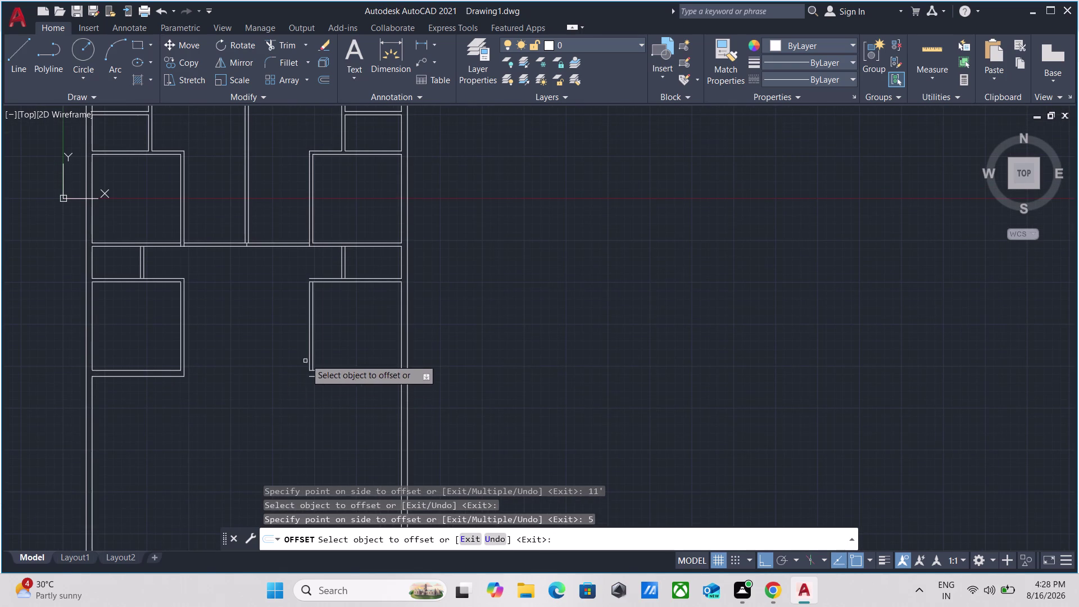
key(Escape)
Extend the new vertical wall lines down to the horizontal wall below, then zoom out.
scroll(up, 3)
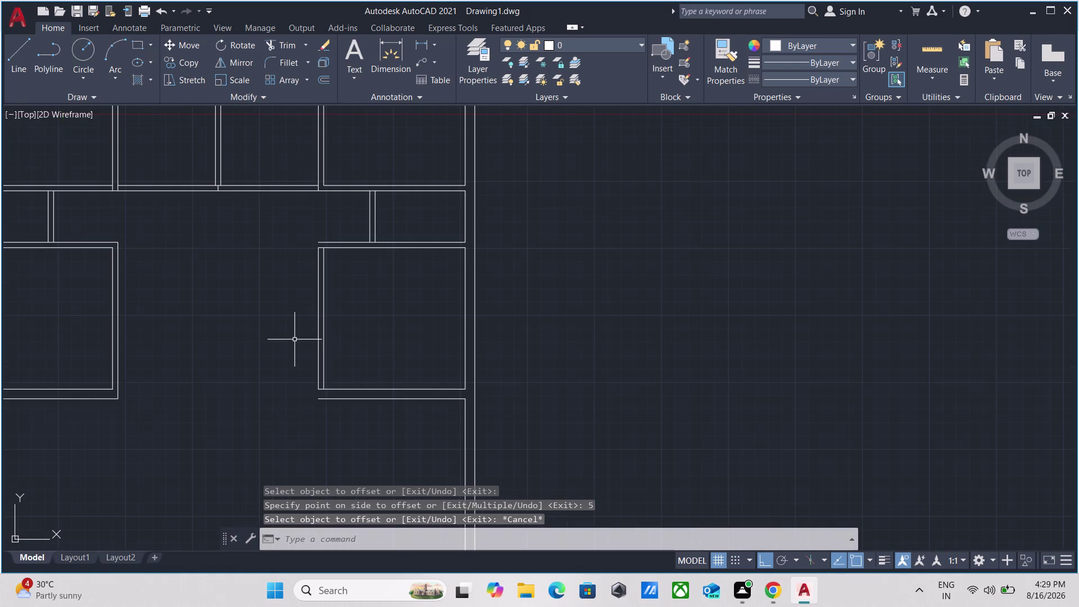
text(ex)
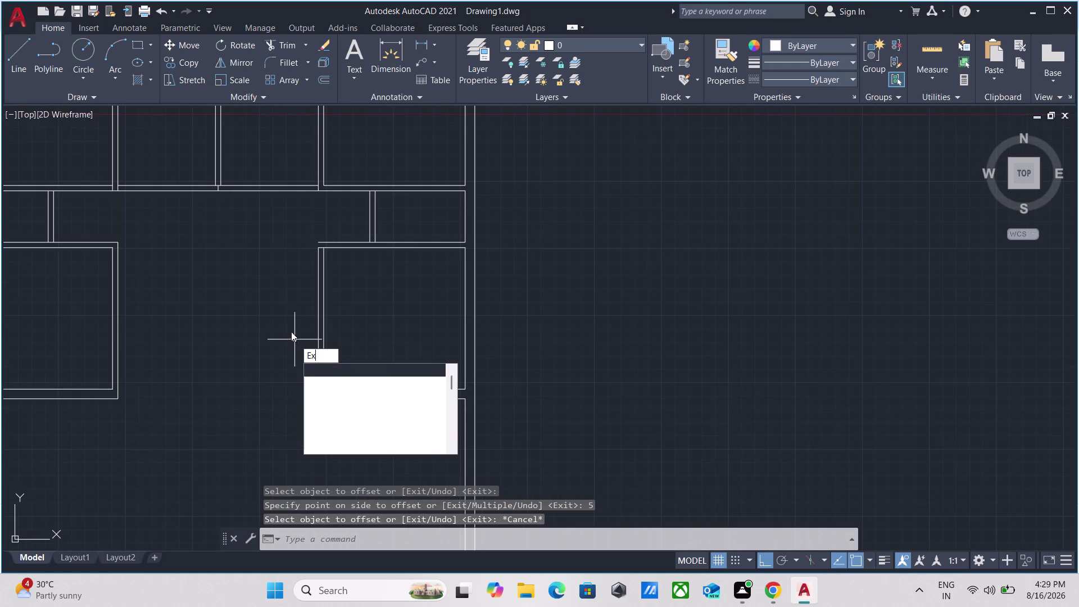
key(Return)
click(318, 292)
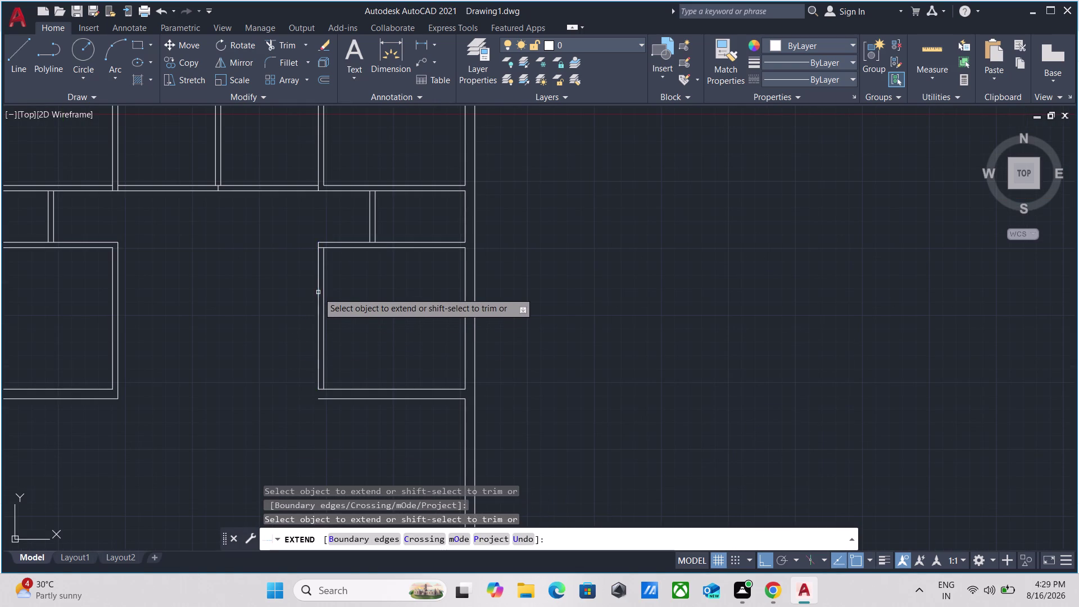
click(320, 354)
scroll(down, 3)
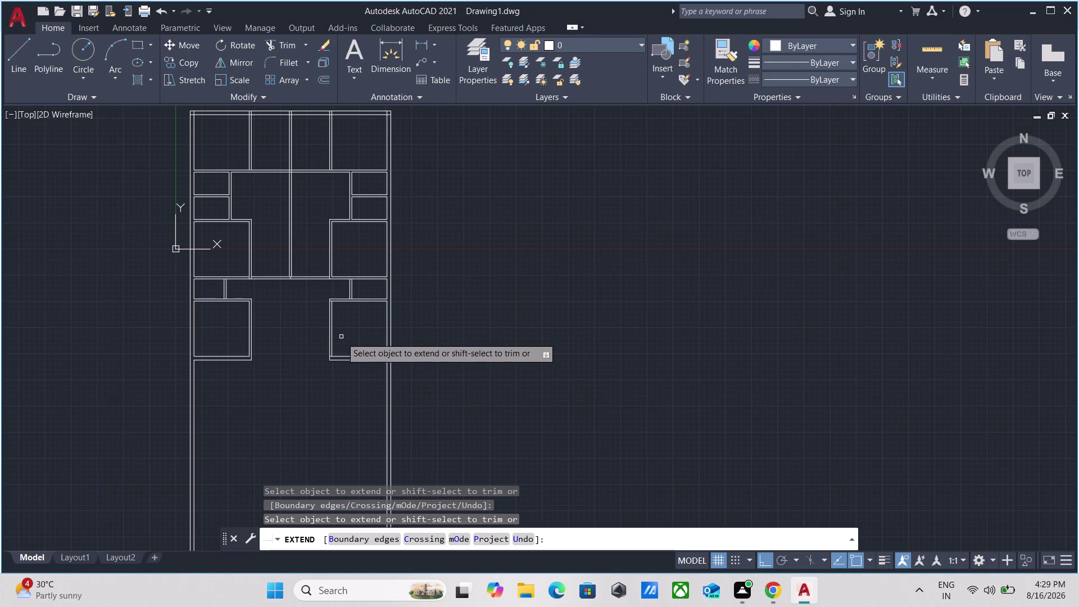
key(Escape)
scroll(down, 3)
scroll(up, 3)
scroll(up, 3)
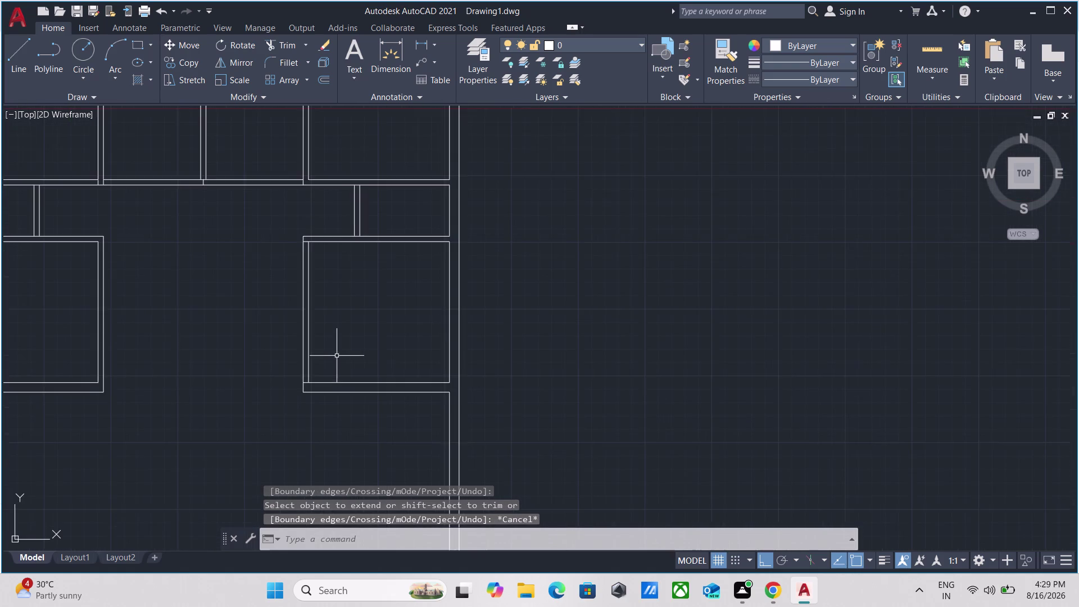
middle_drag(337, 355, 374, 348)
middle_drag(370, 343, 401, 423)
scroll(down, 3)
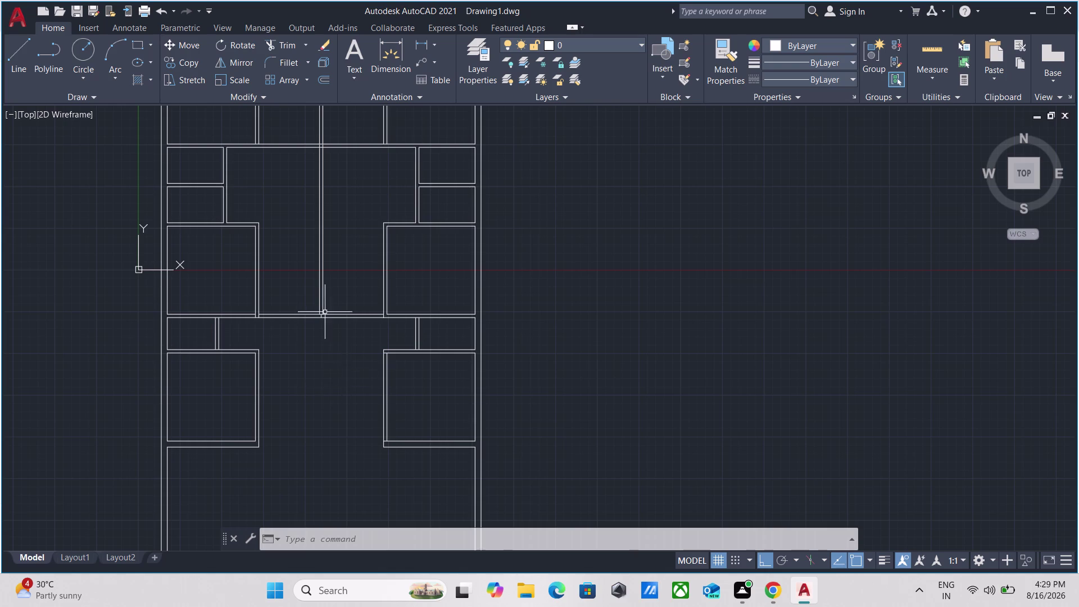
Select the short vertical corridor line and enter a 3.5' offset distance.
scroll(up, 3)
scroll(up, 3)
middle_drag(351, 247, 348, 400)
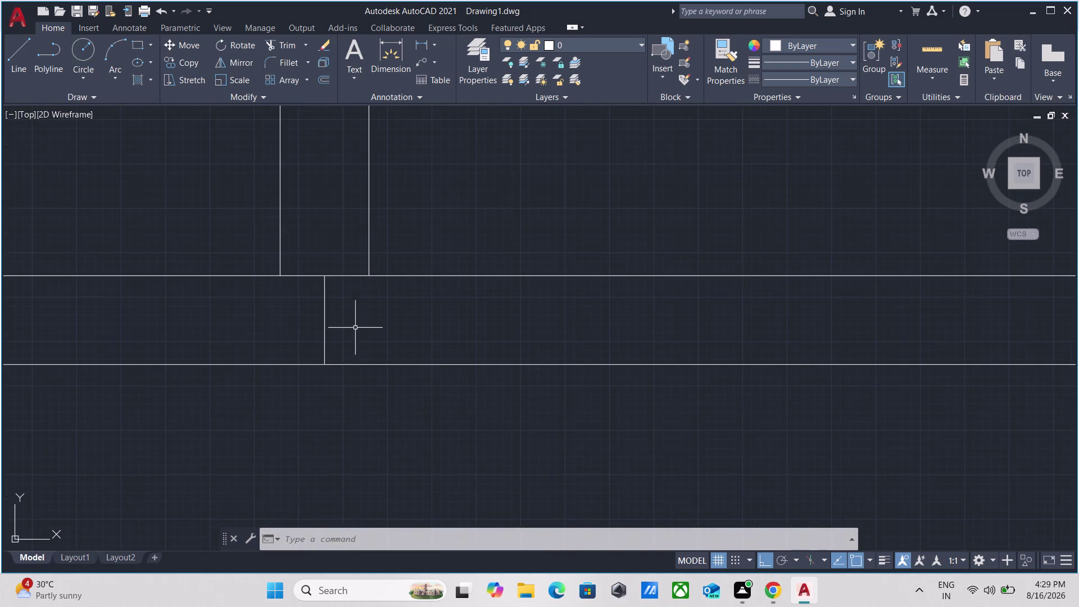
click(355, 326)
click(194, 324)
key(o)
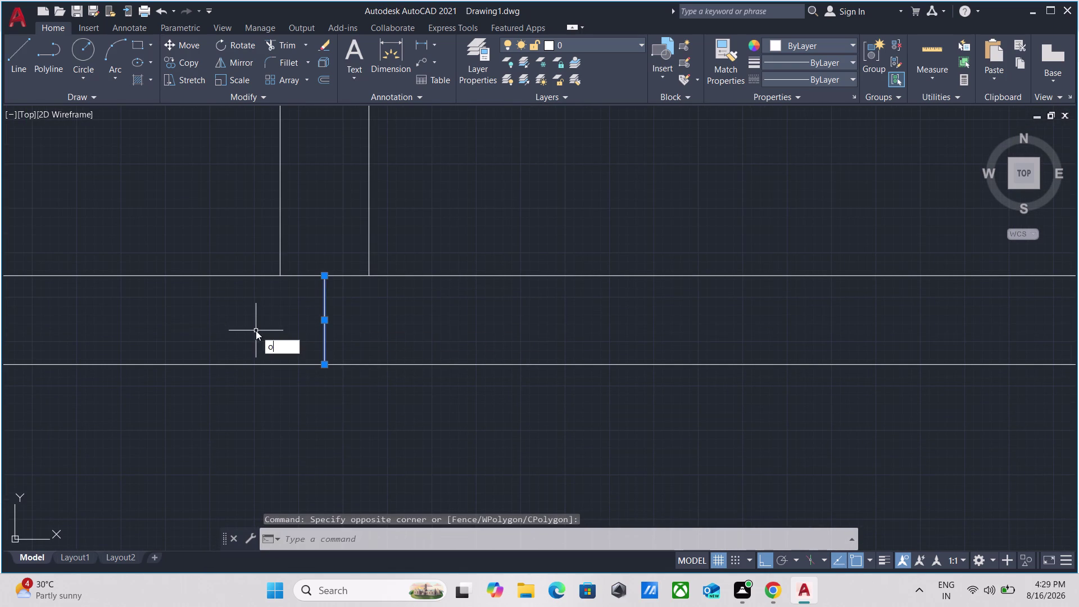
key(Return)
click(327, 324)
click(414, 300)
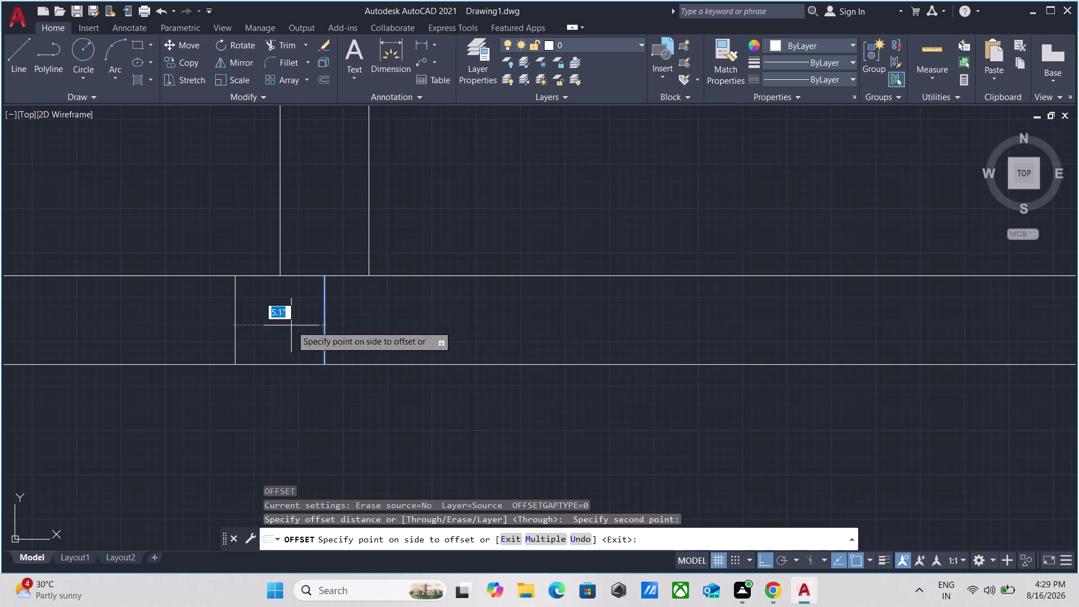
key(3)
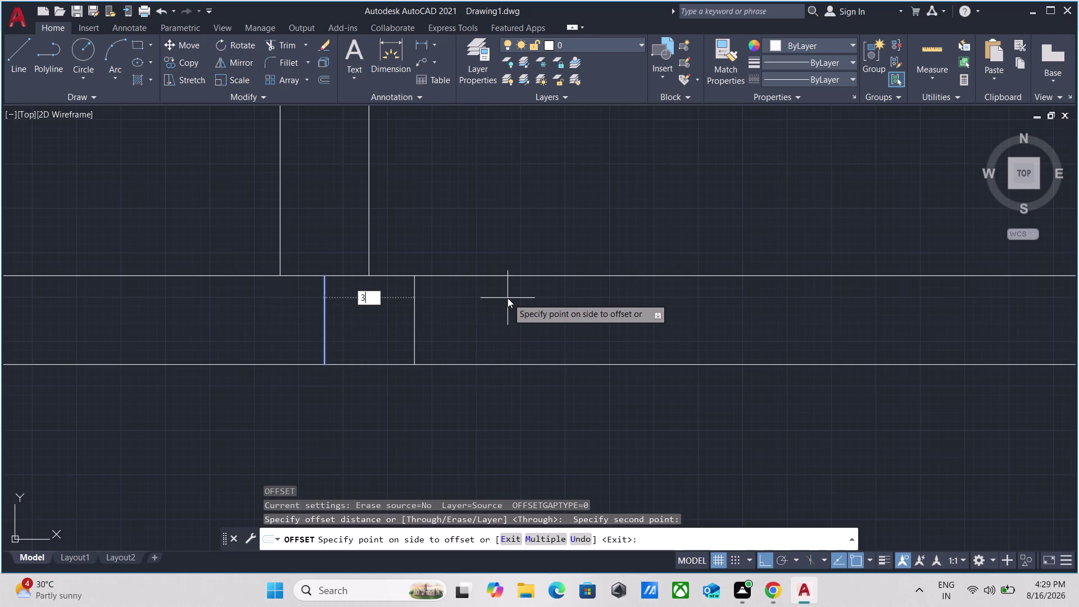
key(period)
key(5)
key(apostrophe)
key(Return)
Offset the corridor wall line 3.5' toward the centre of the plan.
scroll(down, 3)
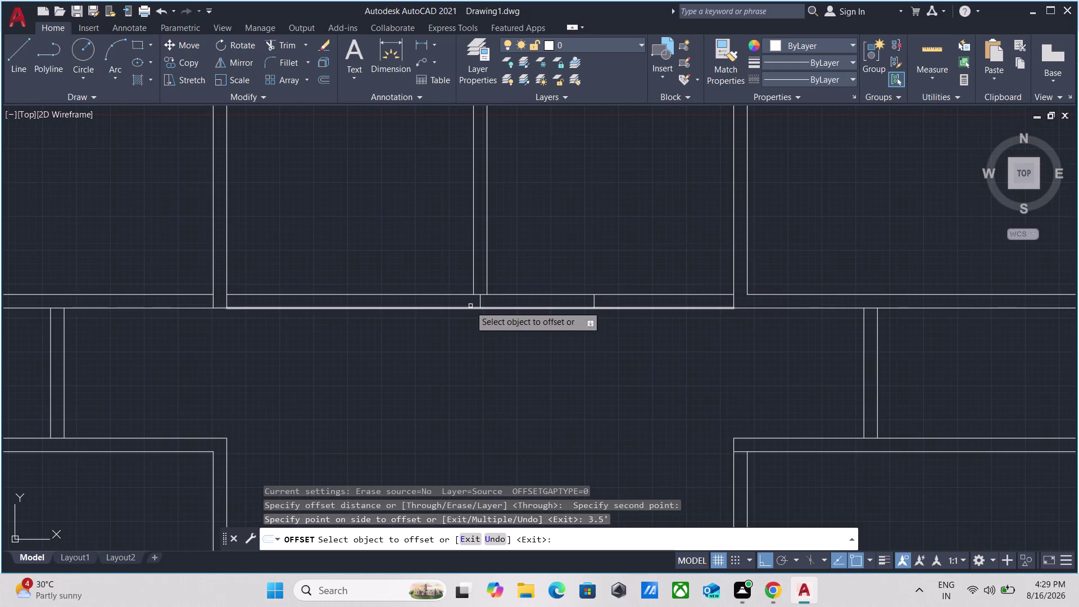
click(481, 302)
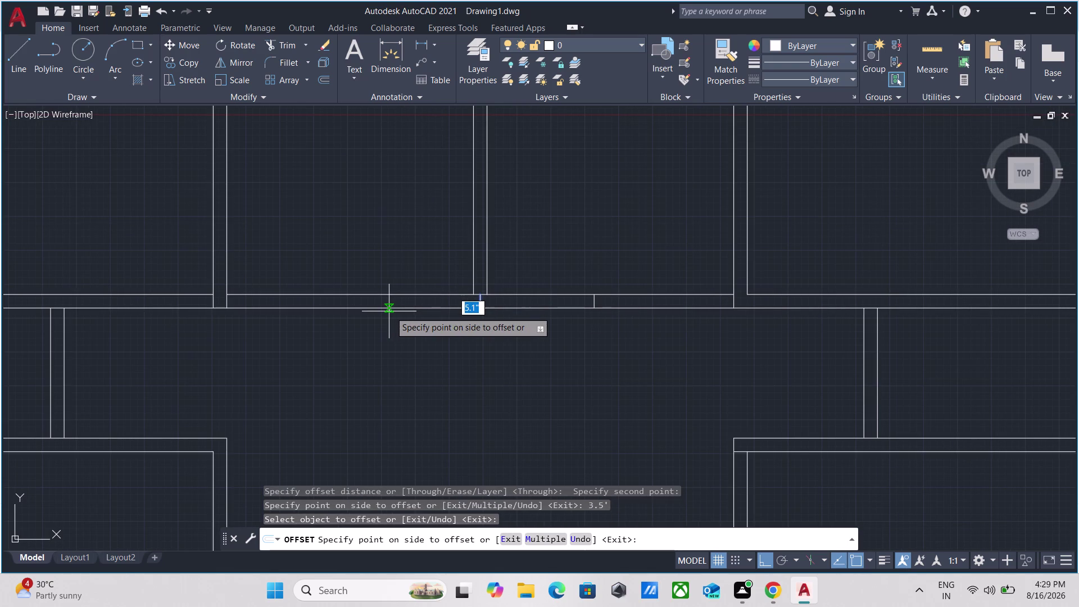
key(3)
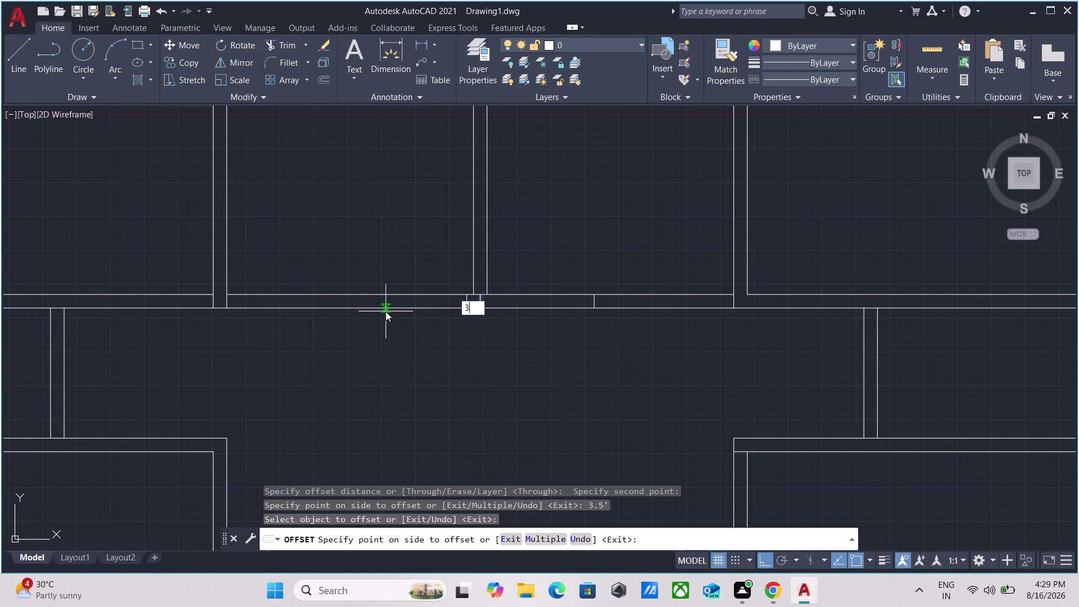
text(.5')
key(Return)
scroll(down, 3)
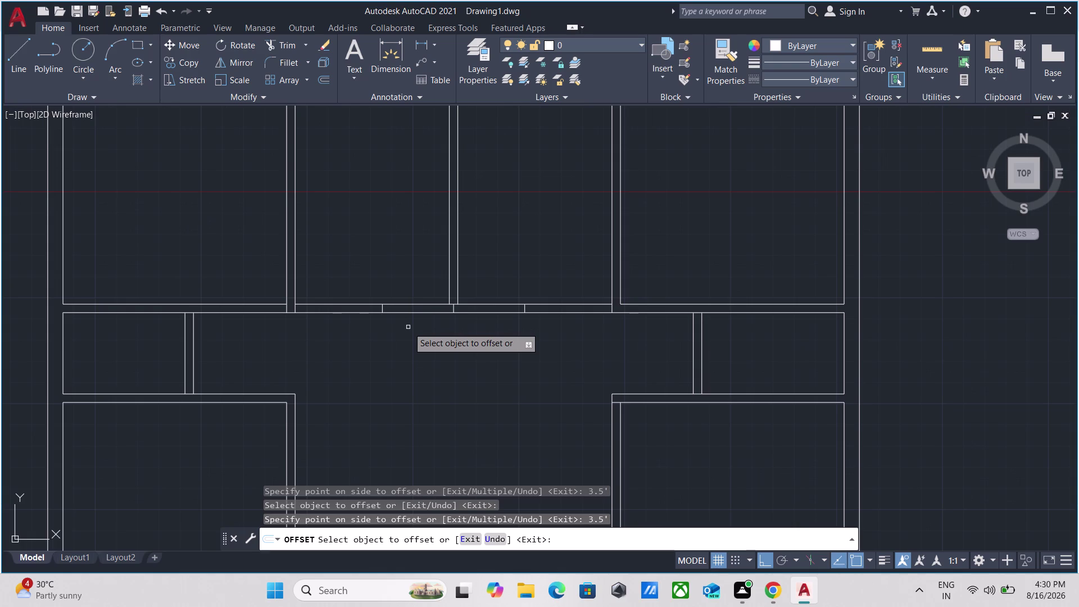
scroll(up, 3)
scroll(down, 3)
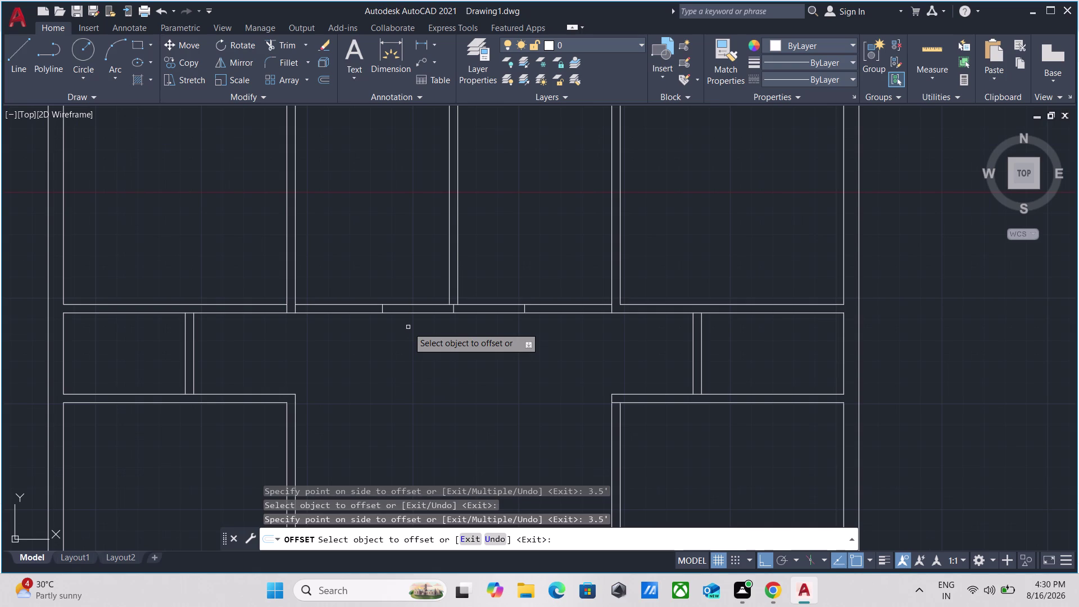
scroll(down, 3)
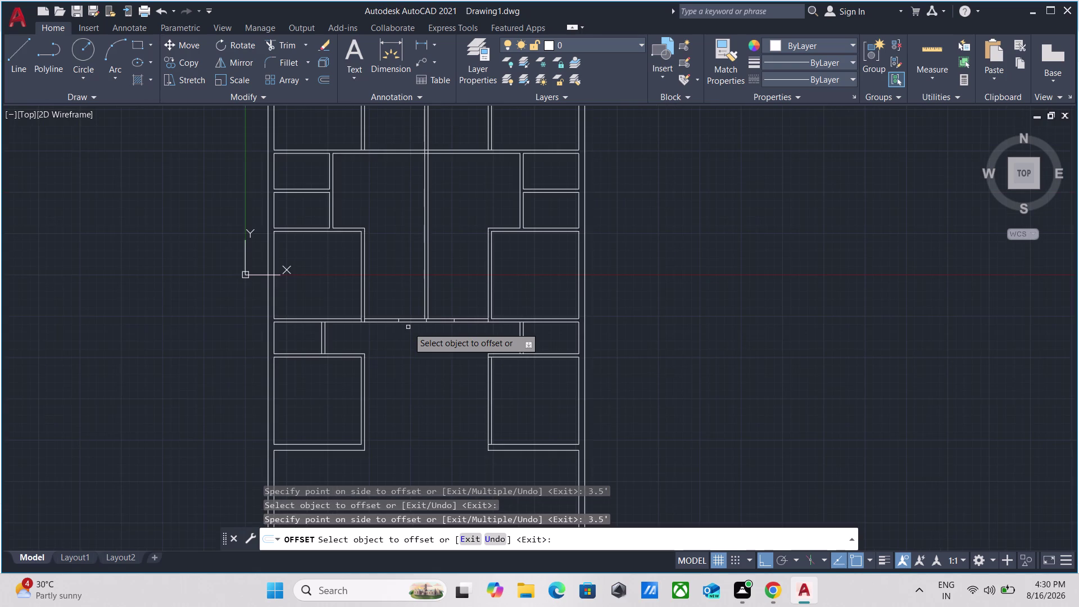
scroll(up, 3)
key(Escape)
scroll(up, 3)
middle_click(403, 333)
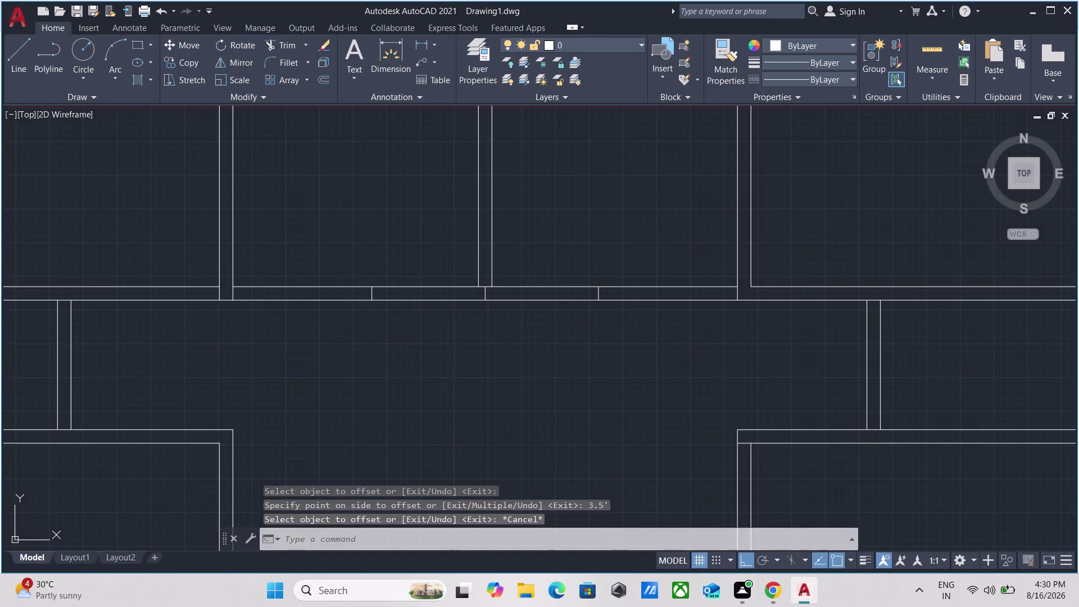
Draw the first stair edge as a 9' vertical line down from the corridor wall.
key(l)
key(Return)
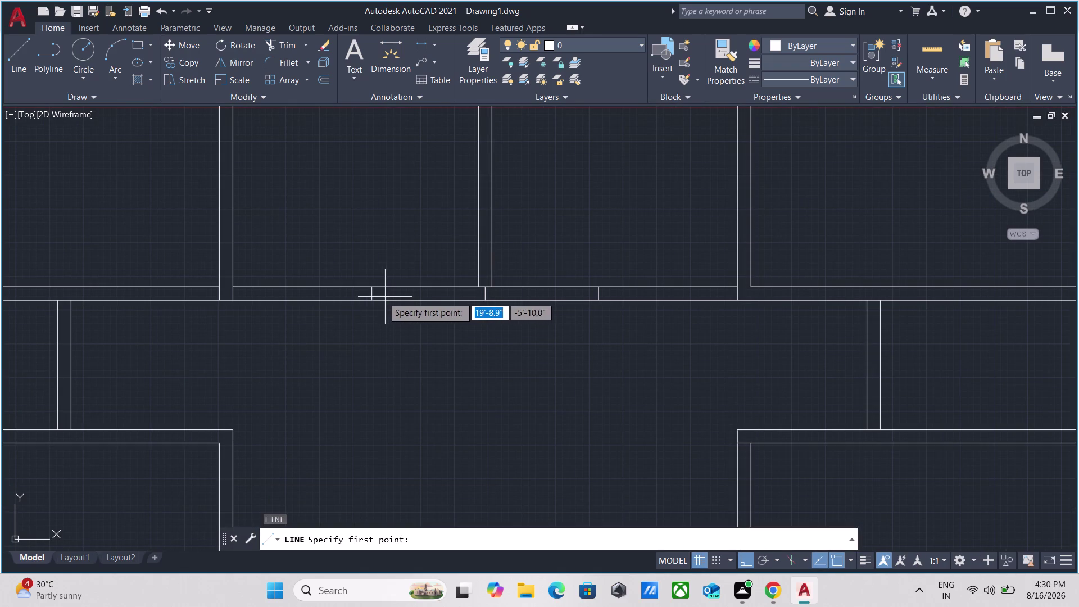
click(375, 300)
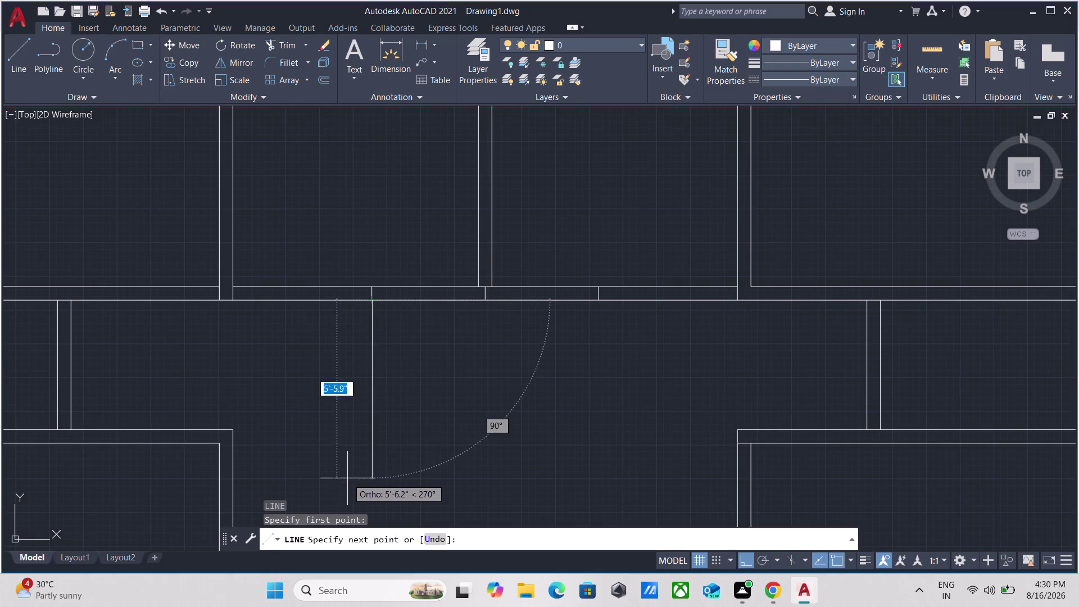
middle_drag(351, 471, 387, 372)
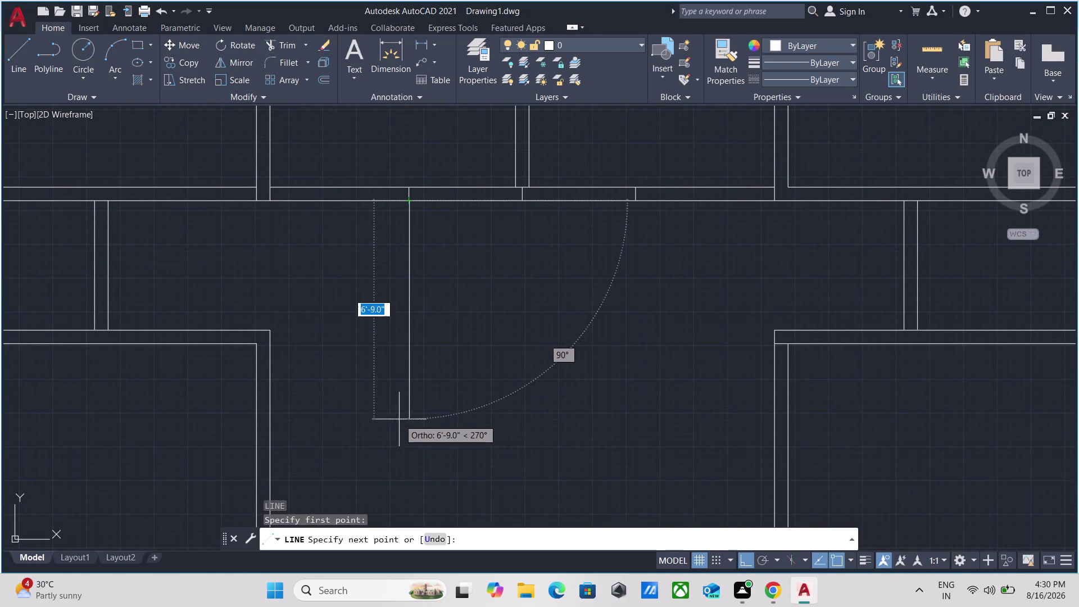
scroll(down, 3)
middle_click(410, 395)
middle_drag(401, 433, 430, 341)
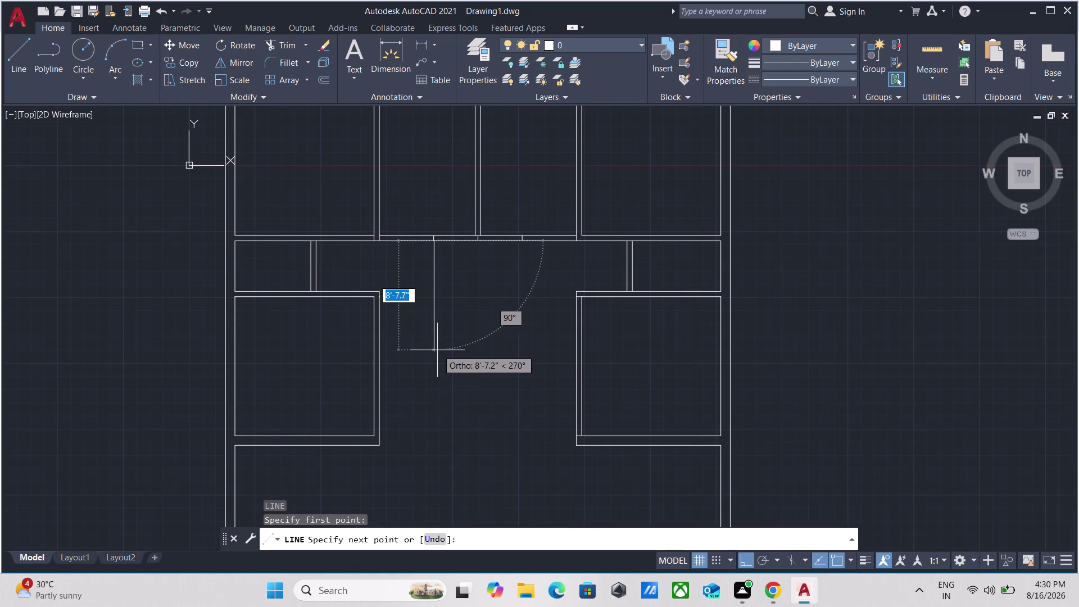
scroll(up, 3)
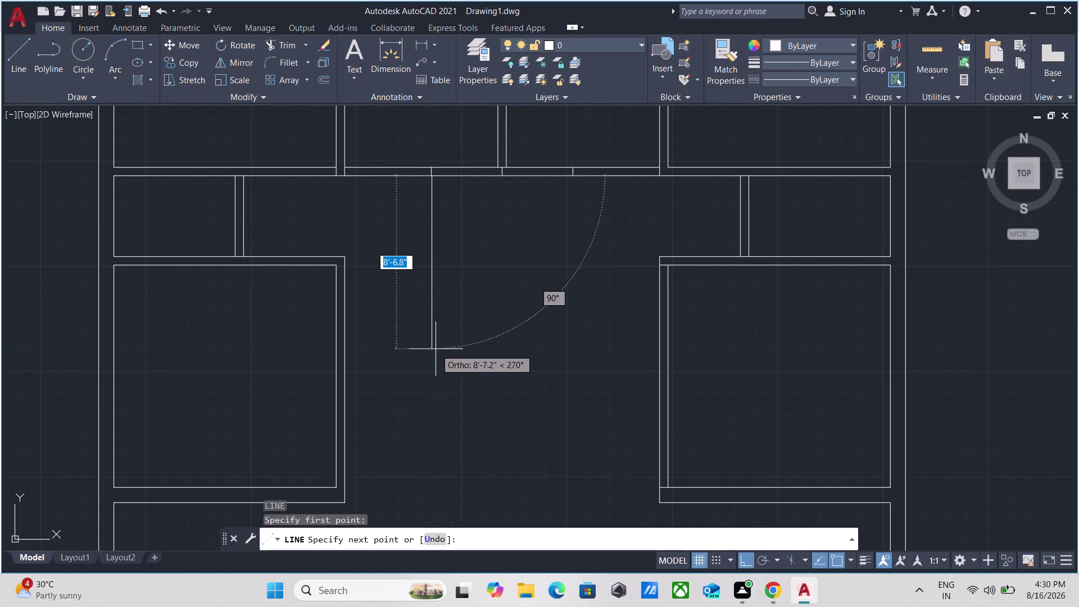
scroll(up, 3)
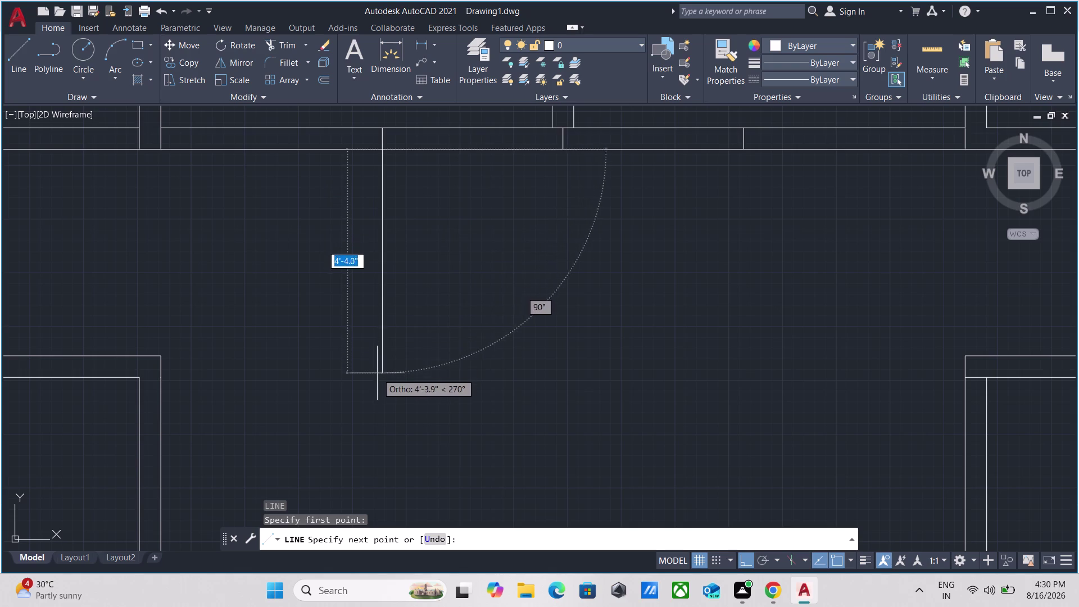
scroll(down, 3)
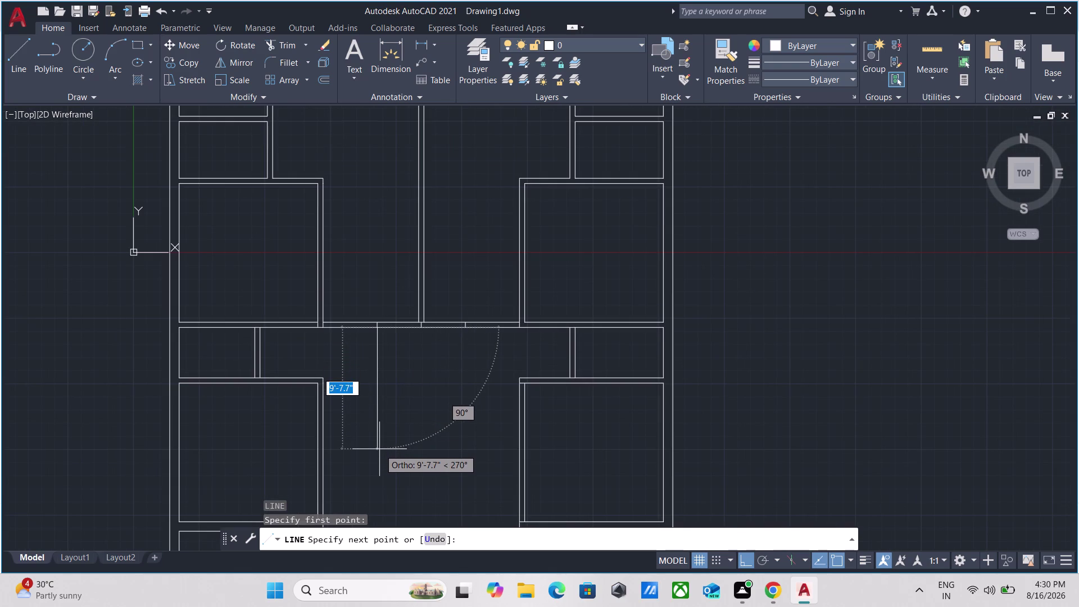
key(9)
key(apostrophe)
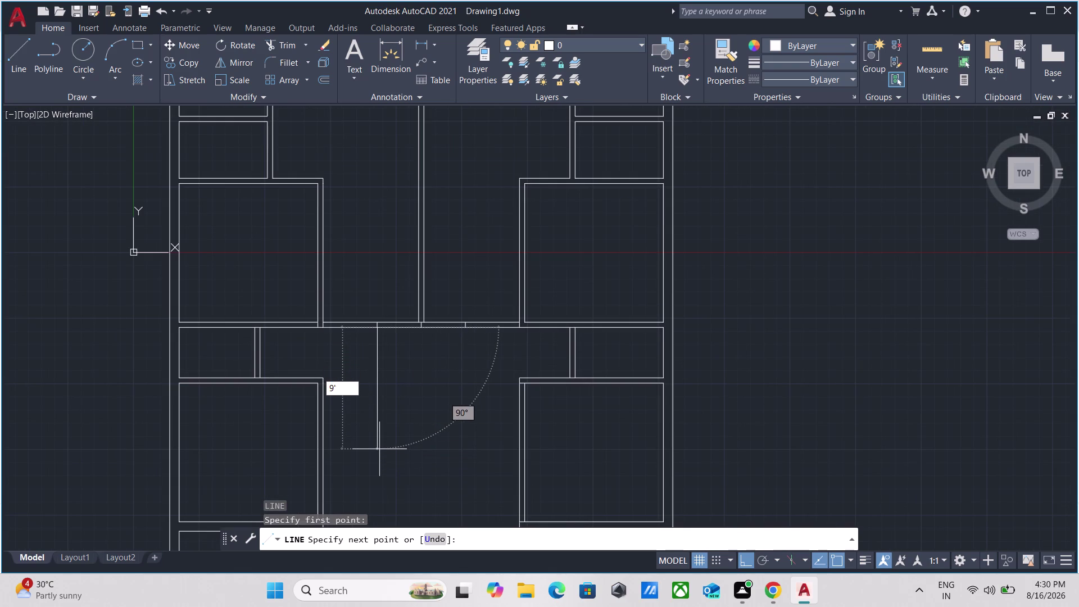
key(Return)
key(Escape)
scroll(up, 3)
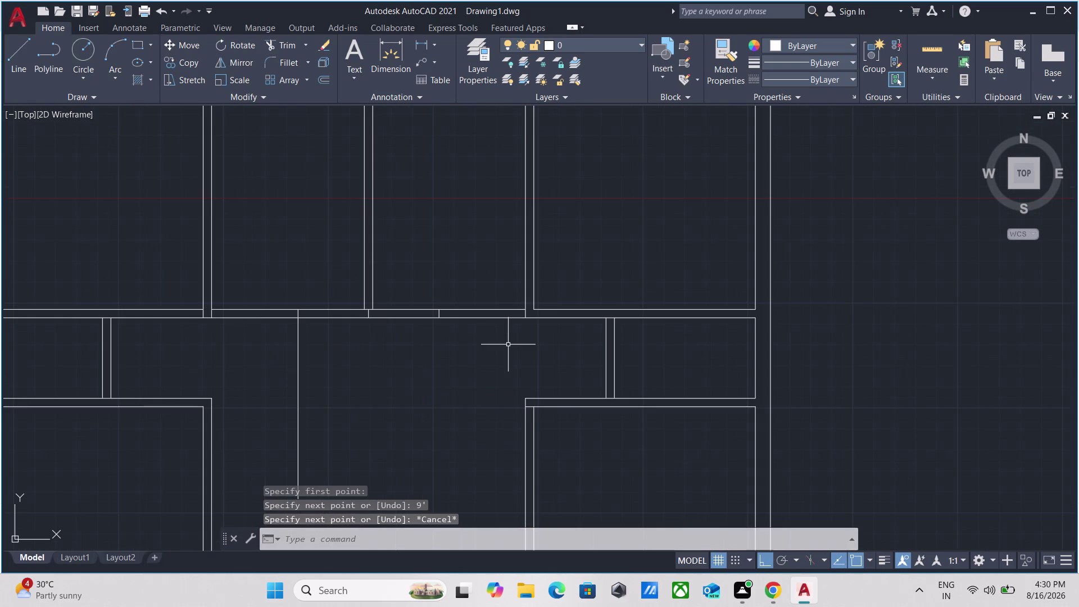
Draw a second 9' vertical line down from the corridor wall, then select it.
key(l)
key(Return)
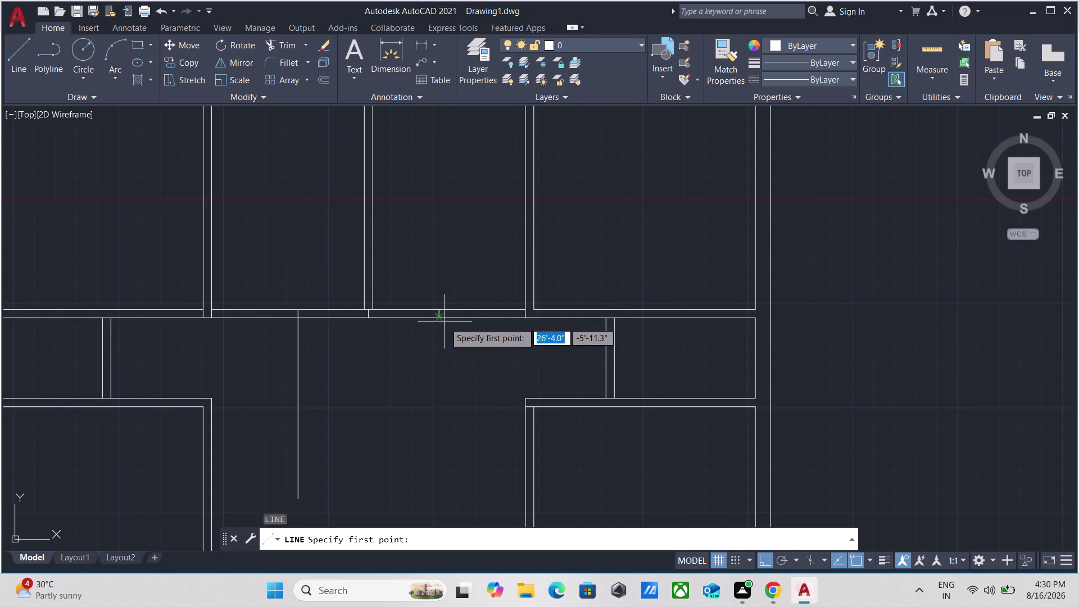
scroll(up, 3)
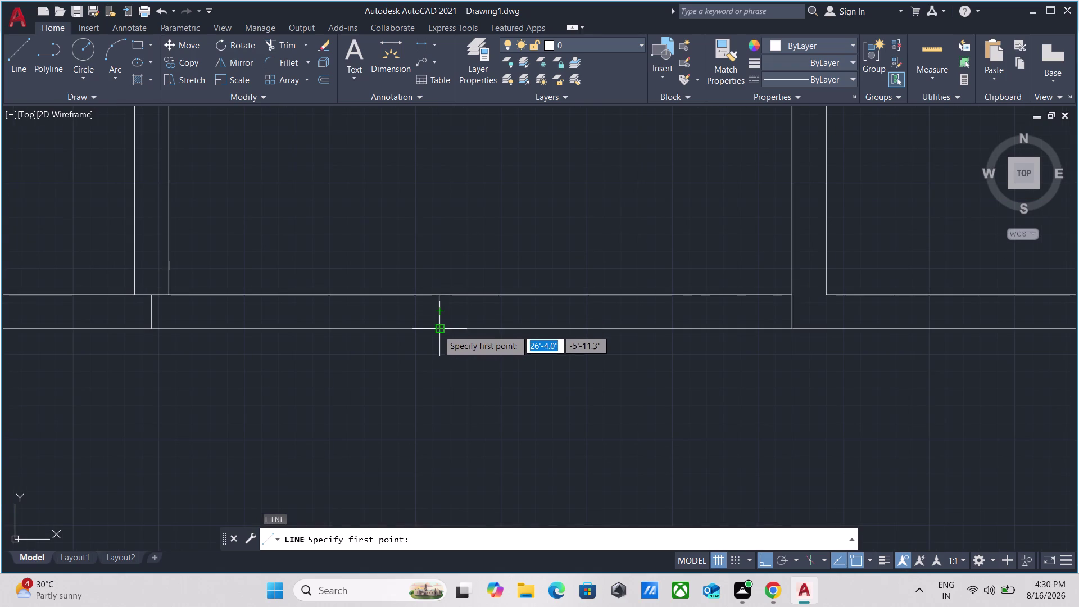
click(437, 330)
scroll(down, 3)
middle_drag(433, 469, 467, 176)
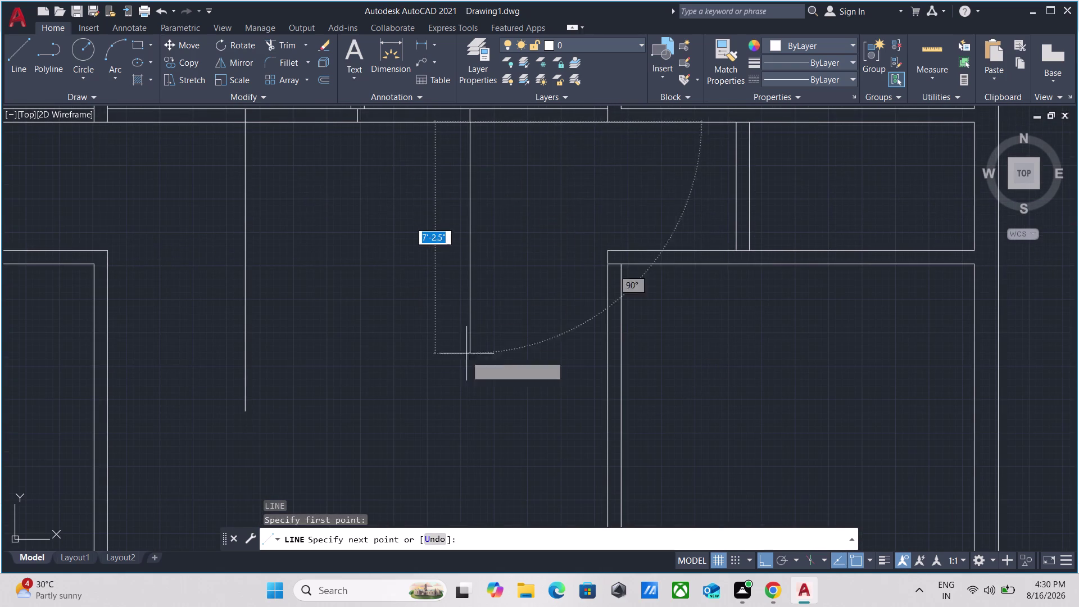
key(9)
key(apostrophe)
key(Return)
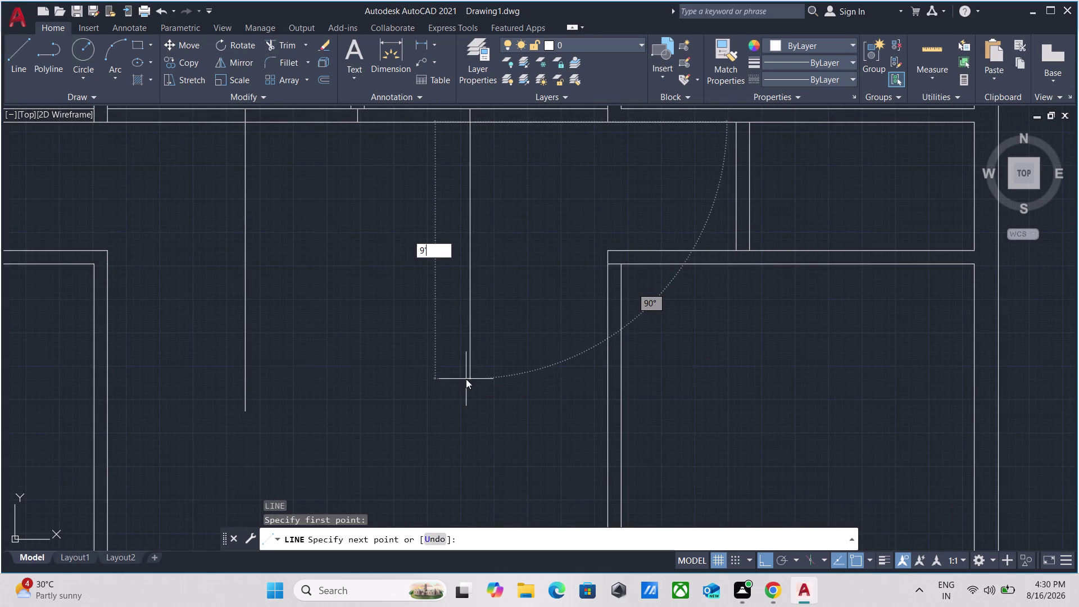
scroll(down, 3)
key(Escape)
scroll(up, 3)
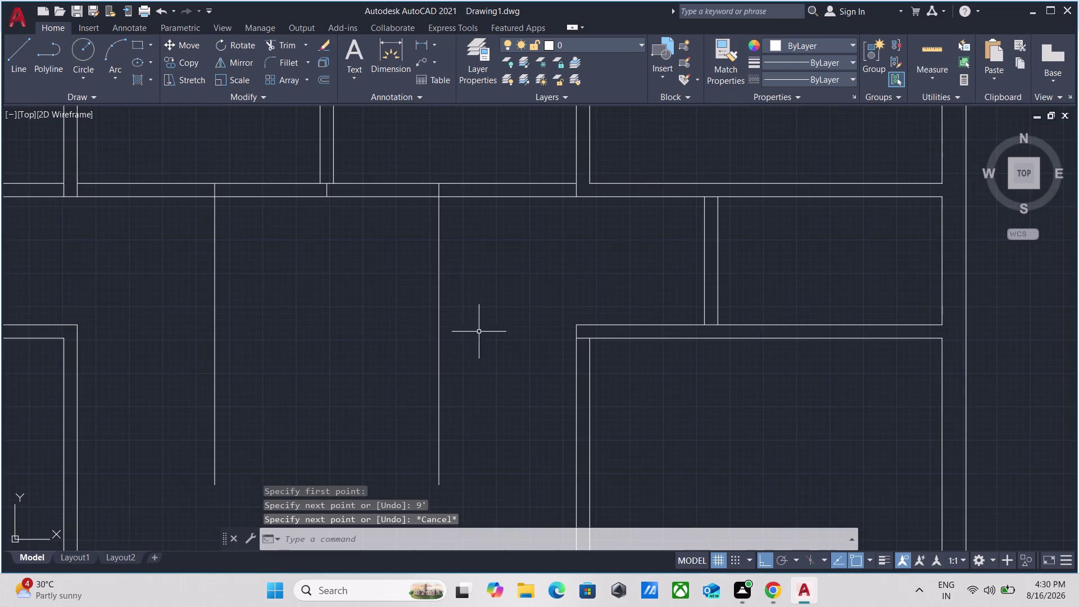
click(456, 337)
click(412, 323)
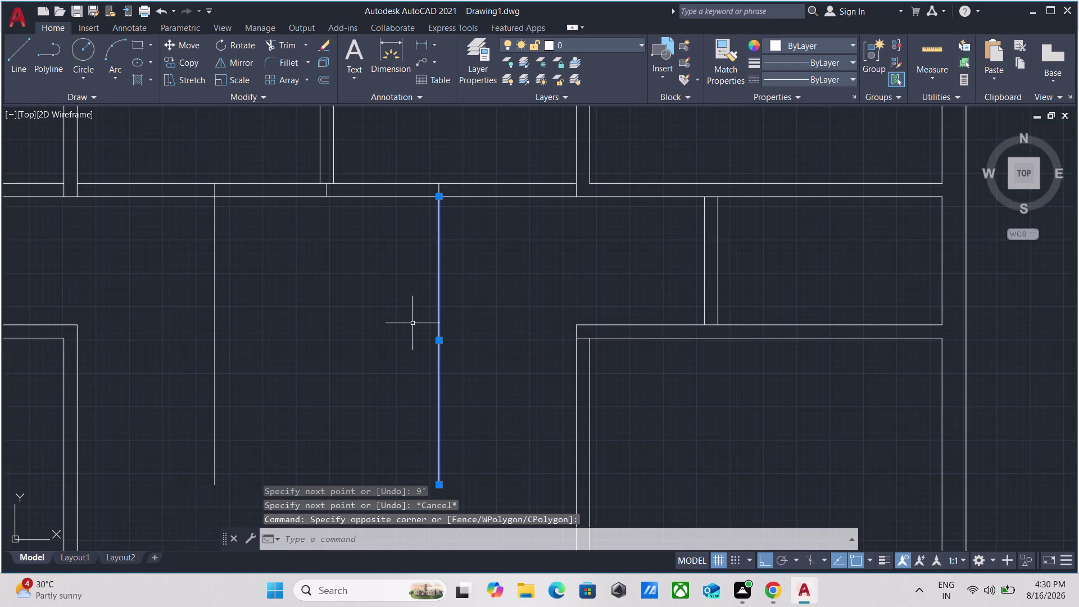
Offset the right and left 9-foot stair lines by 5 inches each.
key(o)
key(Return)
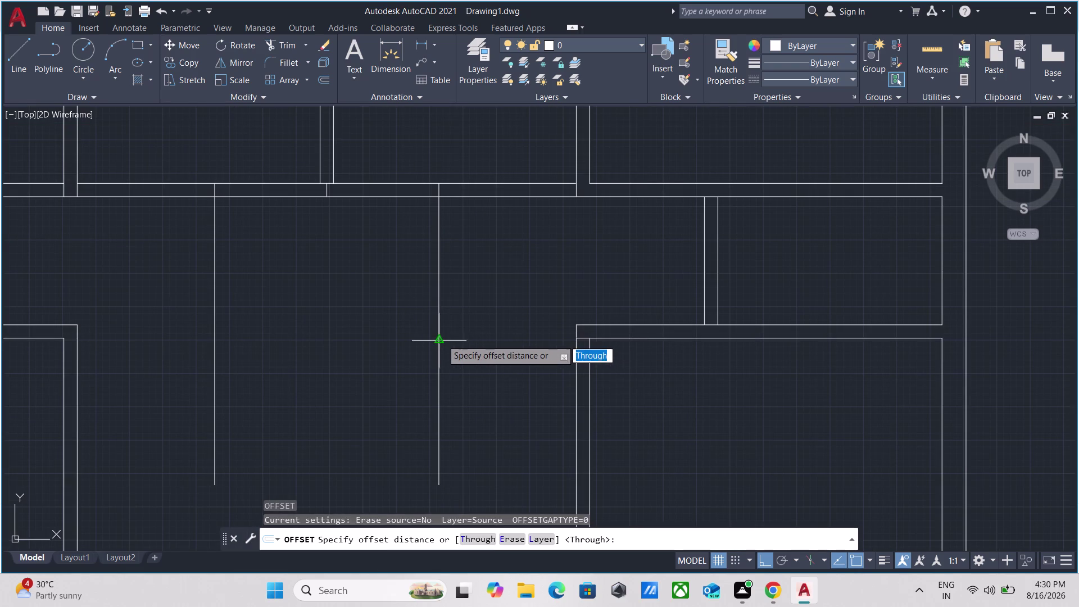
click(439, 338)
click(464, 335)
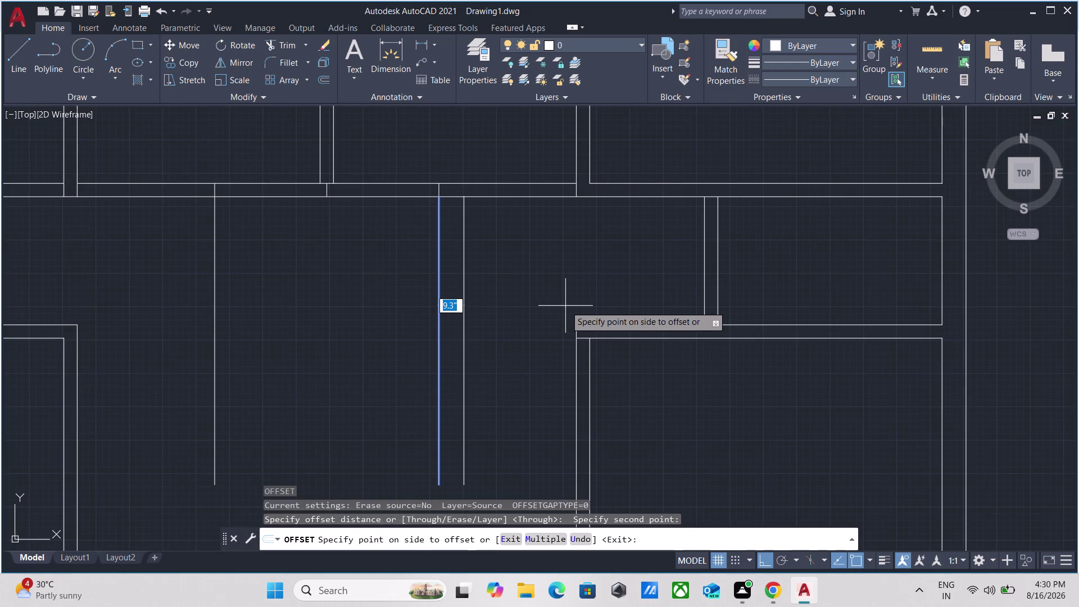
key(5)
key(Return)
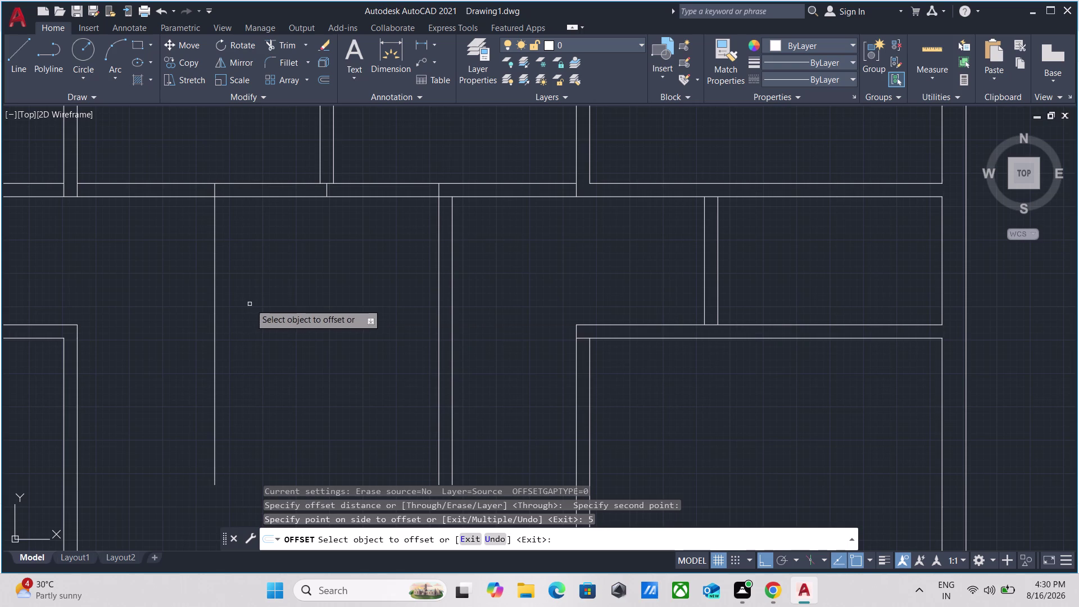
click(214, 279)
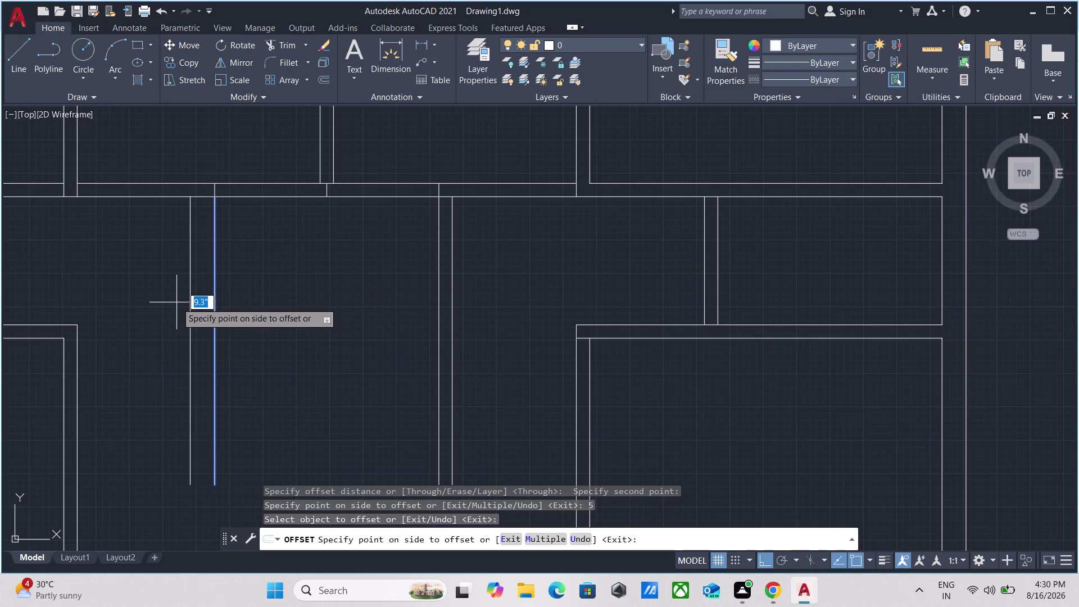
key(5)
key(Return)
Pan around the stair area to check the doubled lines, then end the offset.
scroll(down, 3)
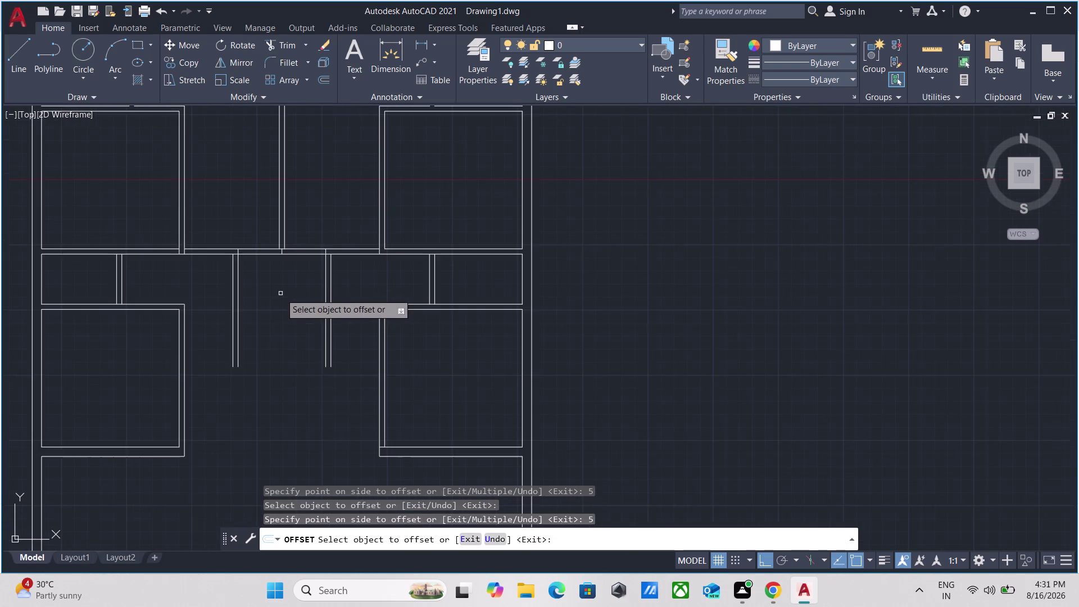
middle_drag(282, 294, 333, 264)
scroll(up, 3)
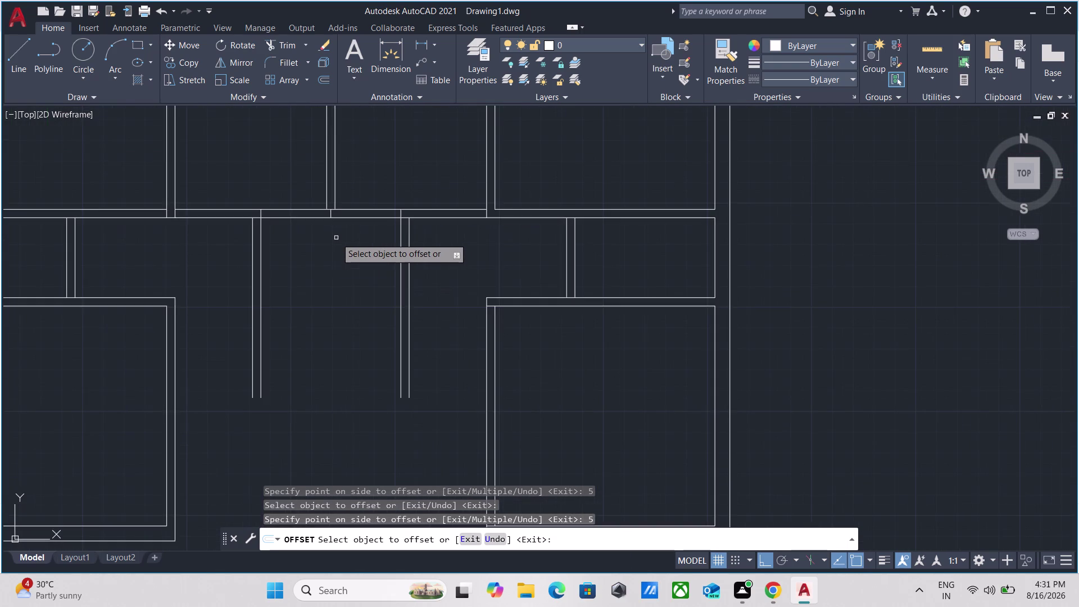
scroll(down, 3)
middle_drag(333, 240, 349, 267)
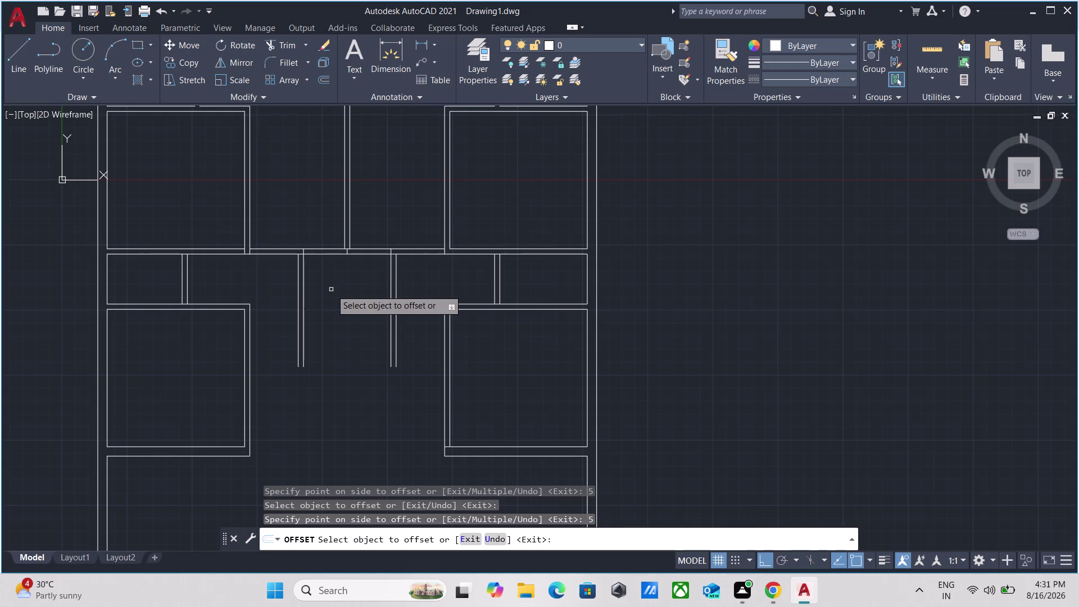
scroll(up, 3)
scroll(down, 3)
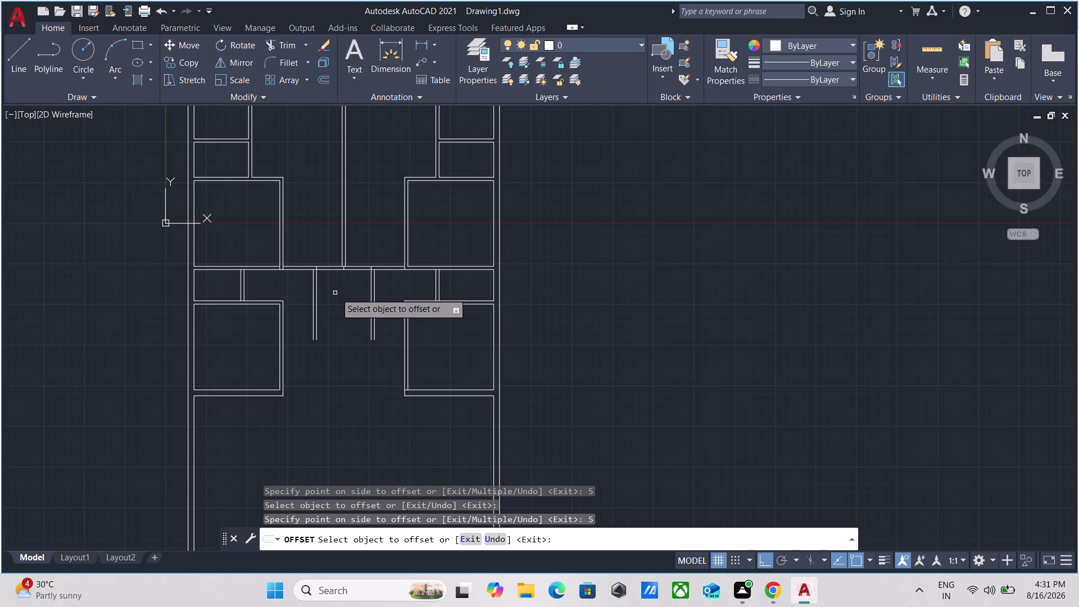
middle_drag(336, 293, 378, 300)
scroll(up, 3)
scroll(up, 3)
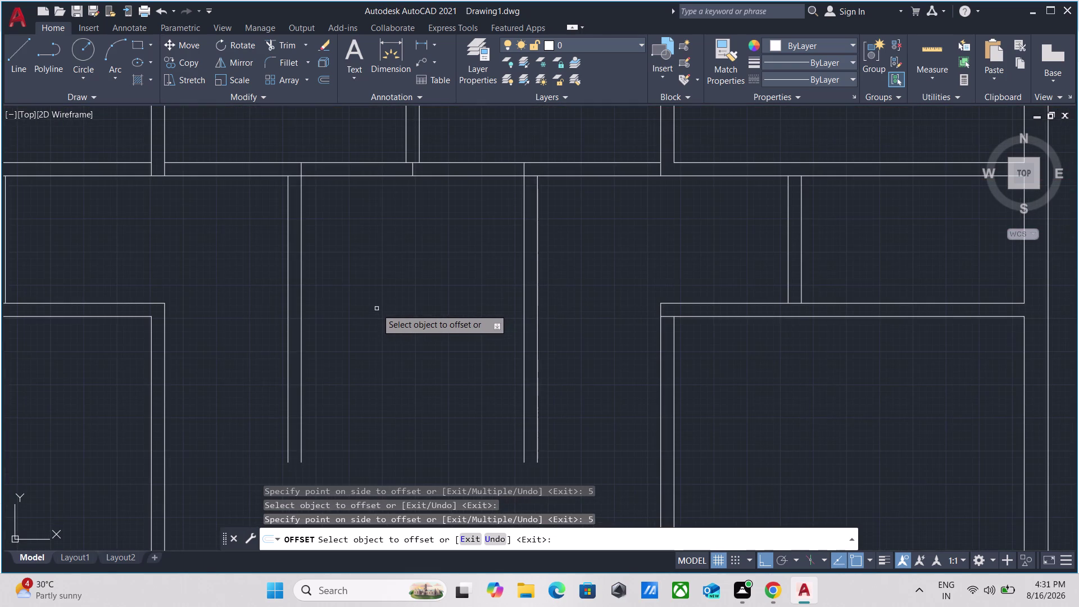
scroll(down, 3)
middle_drag(377, 308, 393, 394)
key(Escape)
middle_drag(374, 343, 388, 409)
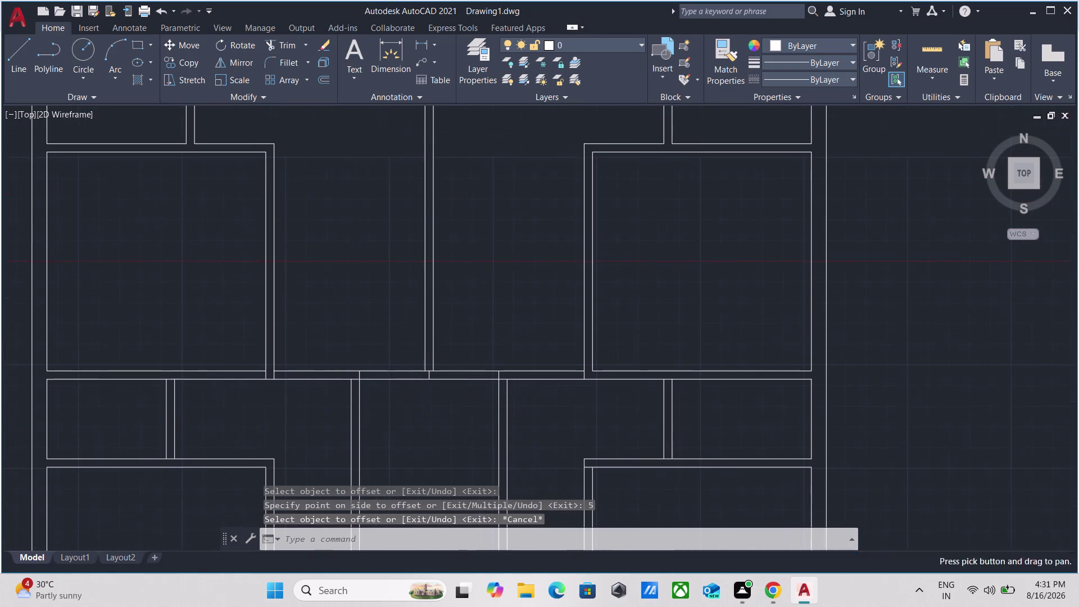
Try extending a corridor wall line with EX, then cancel it.
text(ex)
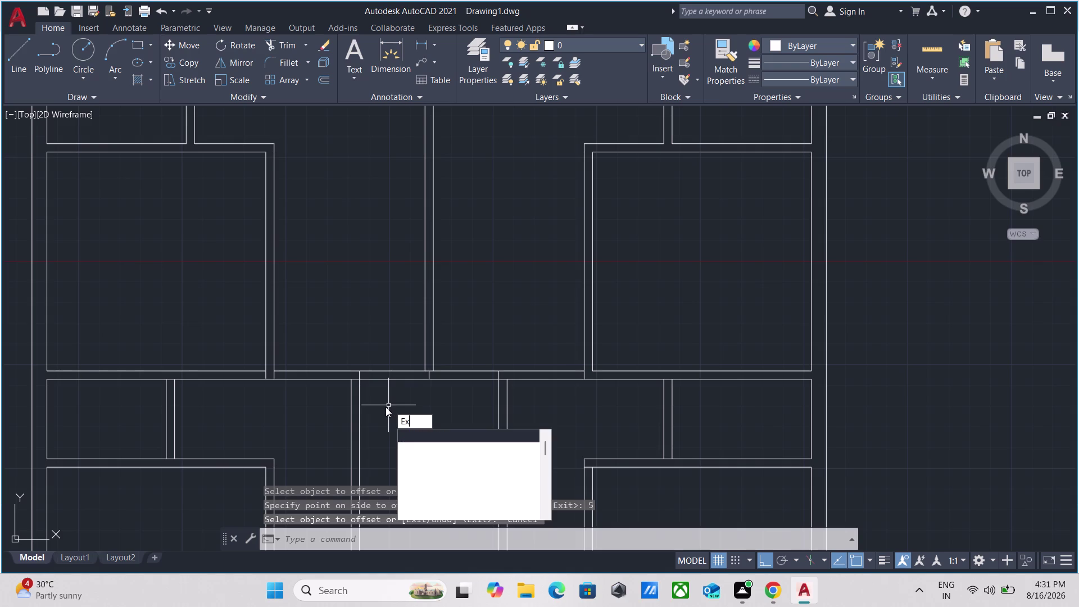
key(Return)
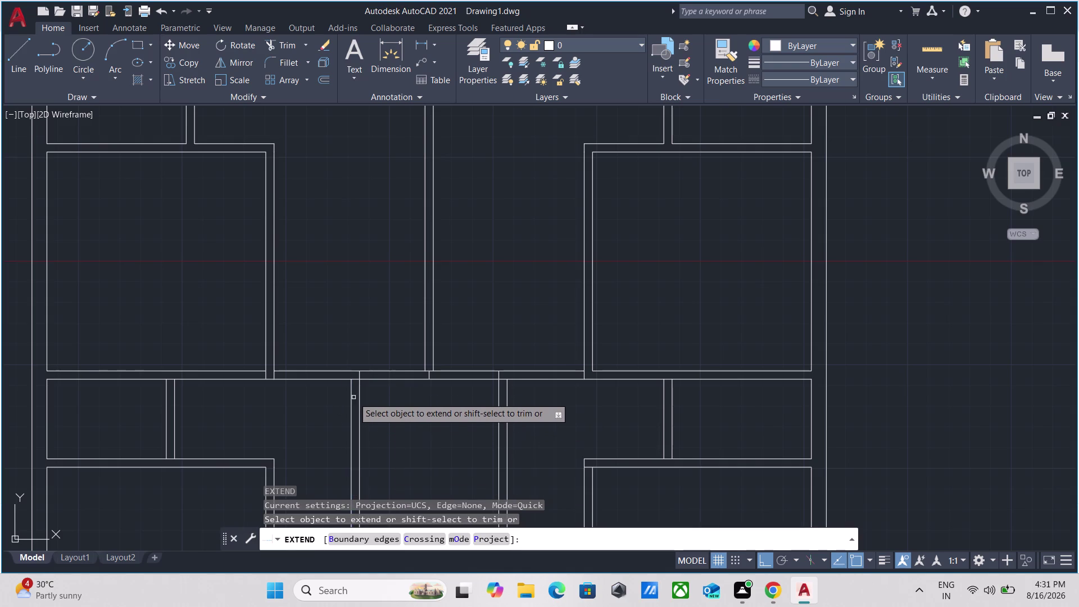
click(351, 393)
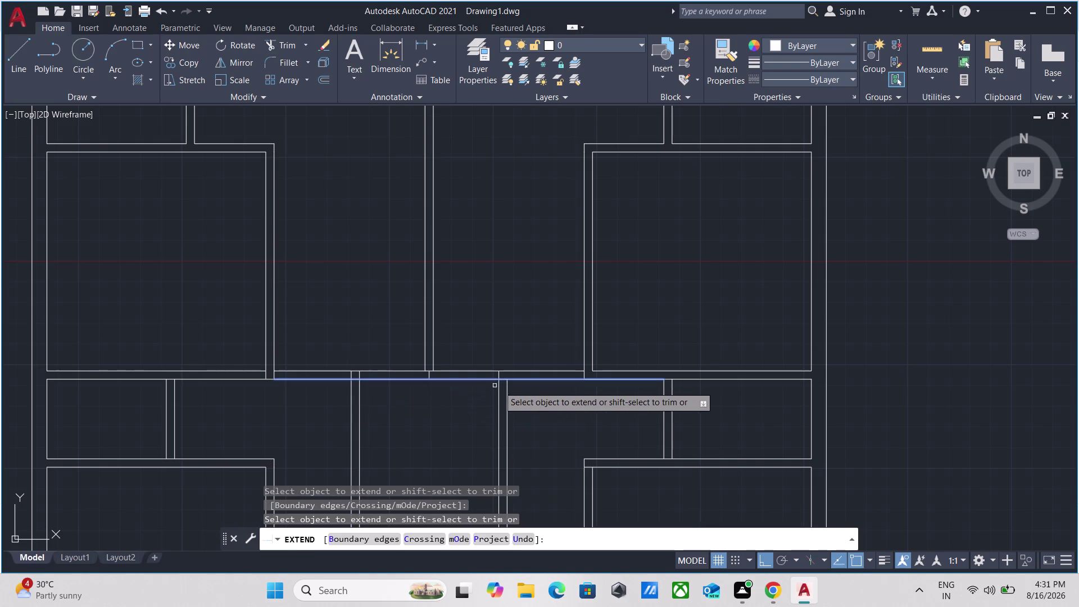
click(506, 390)
key(Escape)
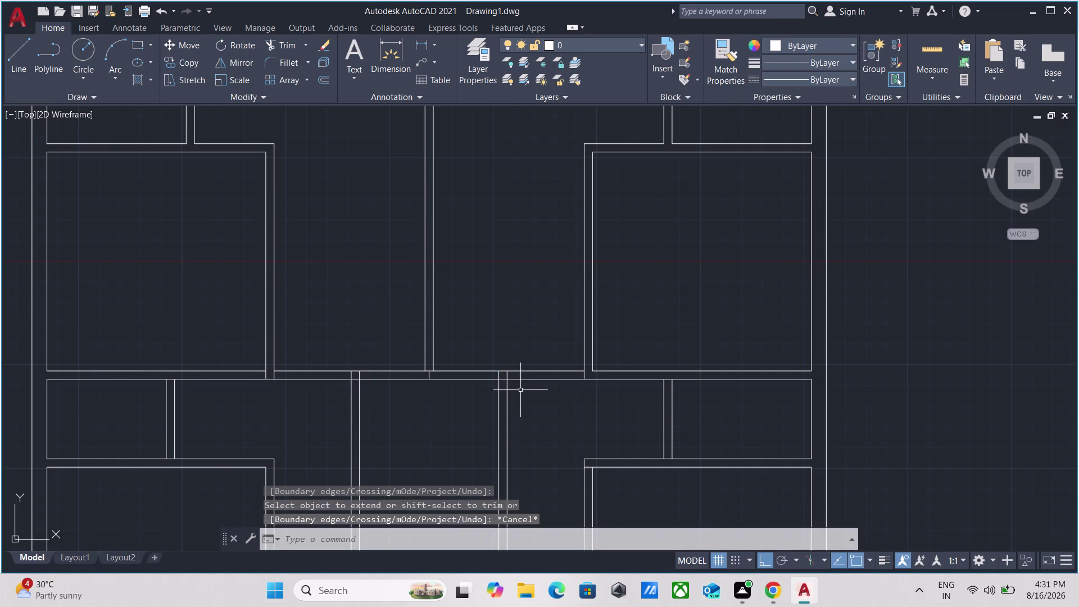
middle_drag(520, 390, 514, 393)
Trim the crossing wall lines at both corridor junctions with fence selections.
text(tr)
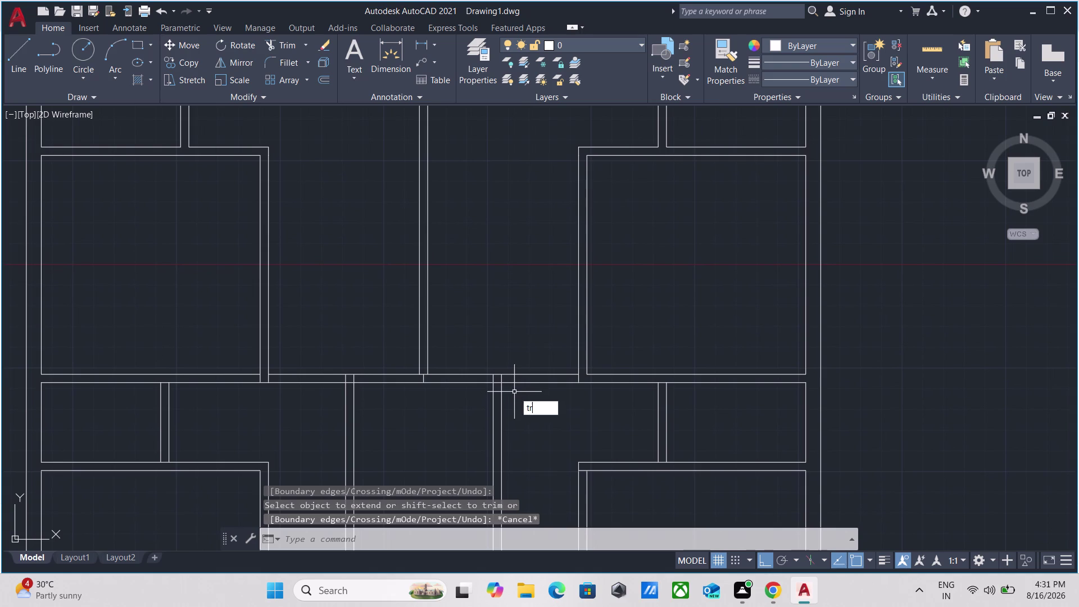
key(Return)
click(521, 399)
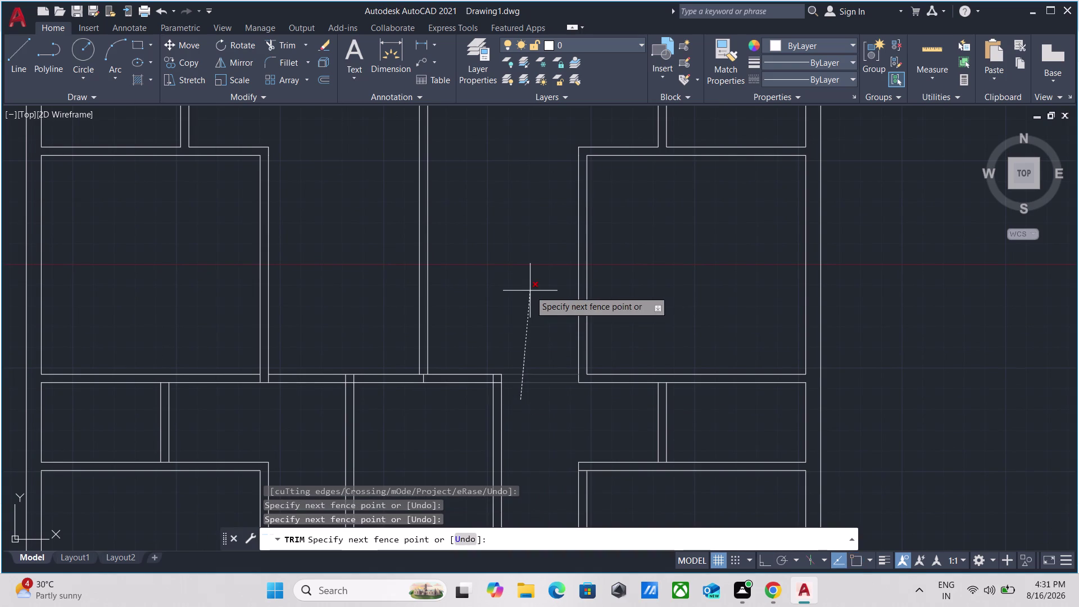
click(530, 290)
click(307, 406)
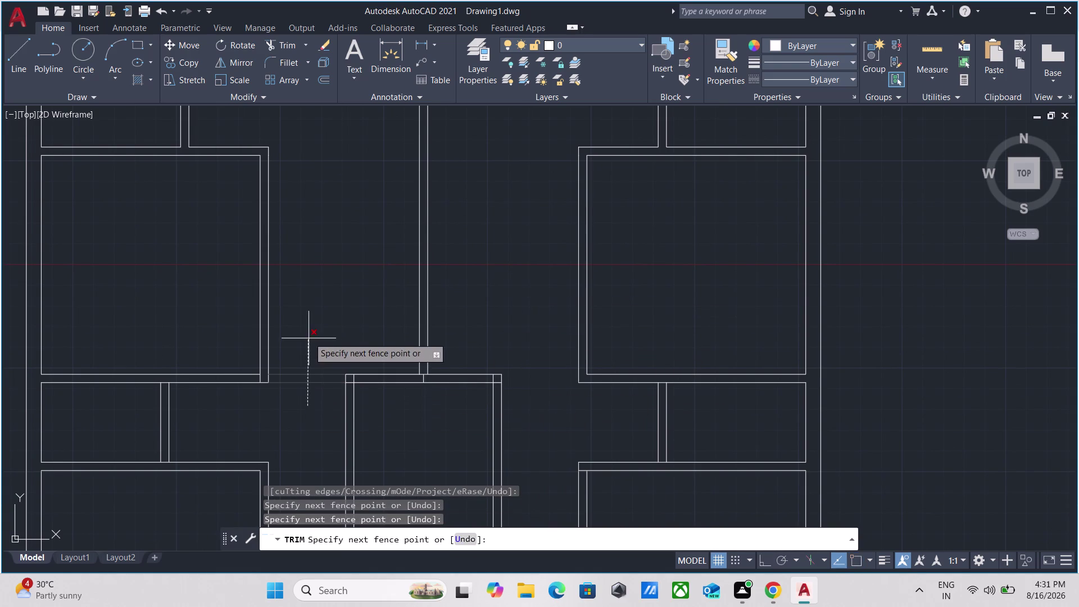
click(309, 323)
scroll(up, 3)
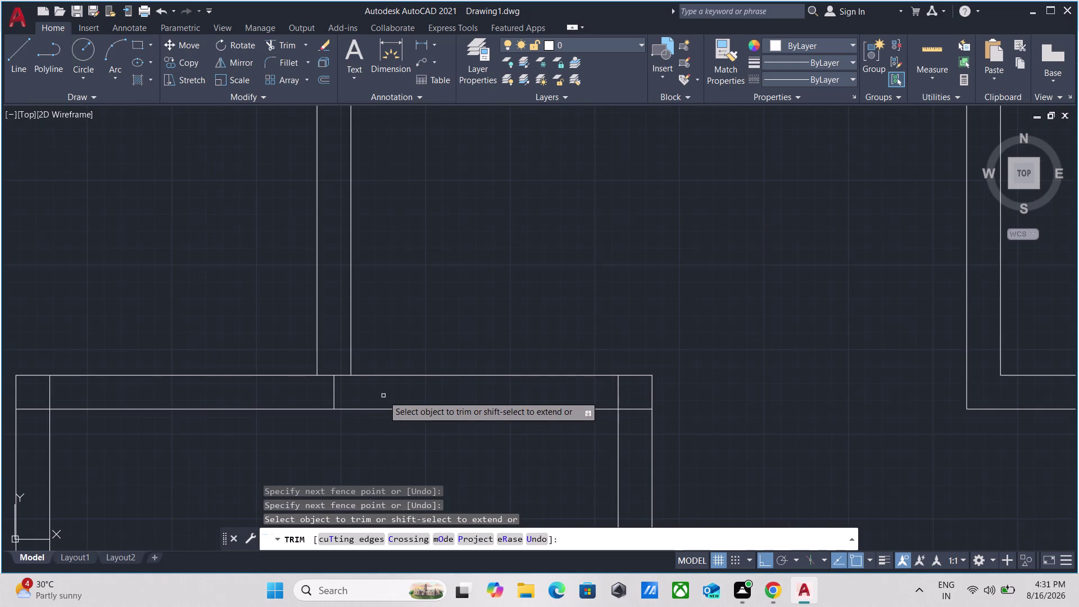
Trim the leftover wall segments at the corner and the right wall end.
click(383, 395)
click(281, 400)
click(69, 394)
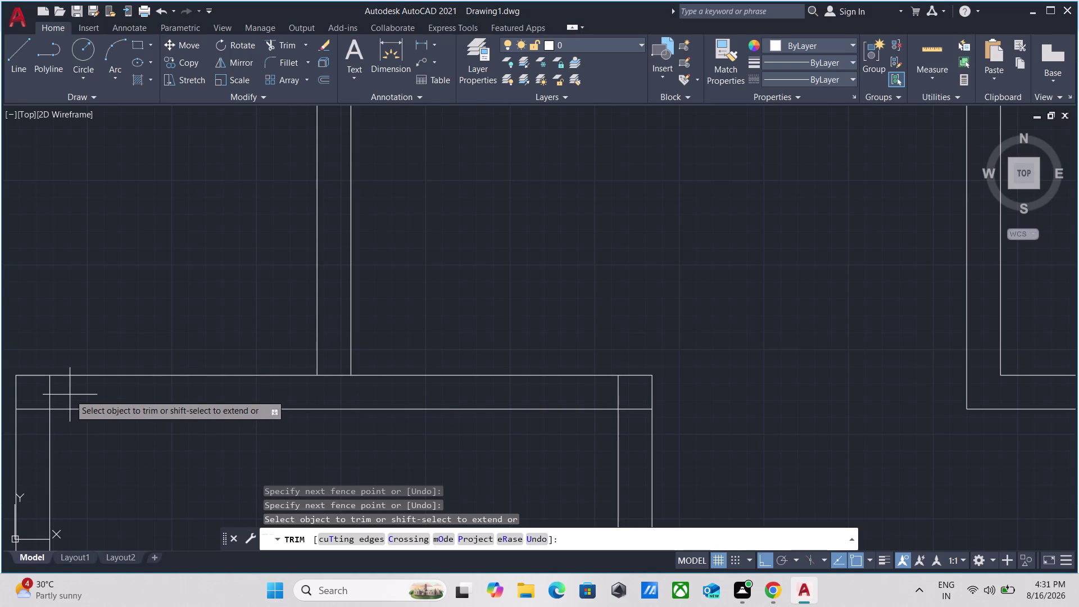
click(27, 401)
click(45, 389)
drag(26, 429, 28, 424)
click(630, 432)
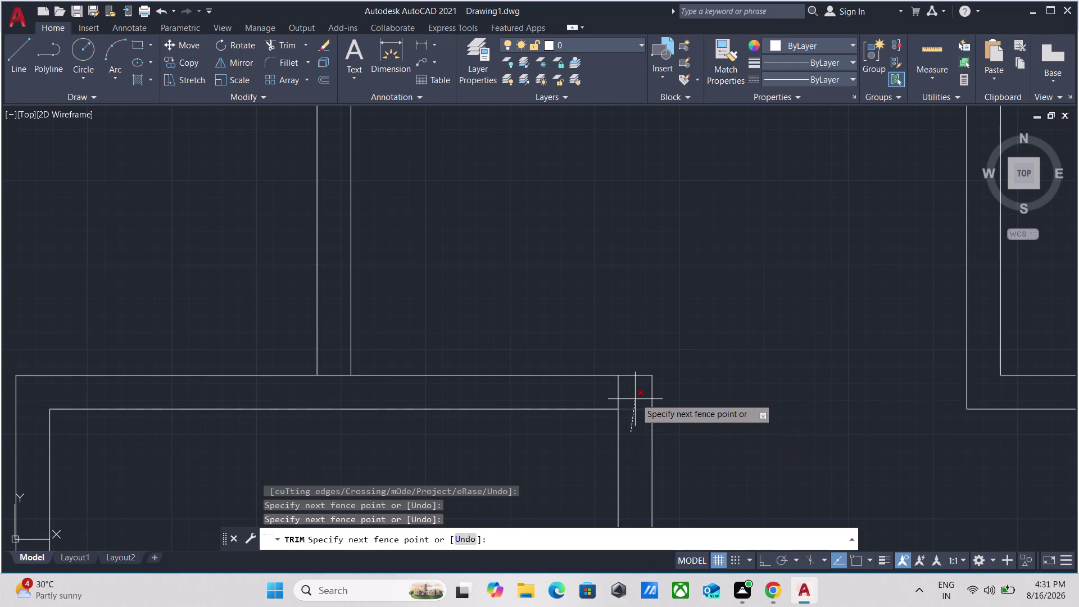
click(635, 394)
click(633, 393)
click(512, 399)
scroll(down, 3)
key(Escape)
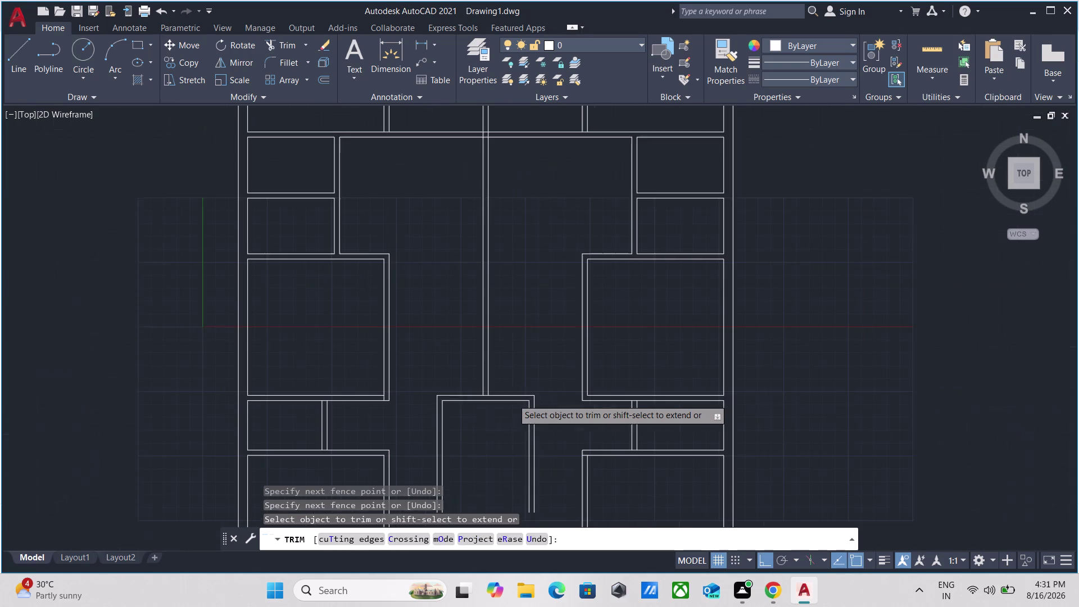
middle_drag(495, 438, 512, 318)
scroll(up, 3)
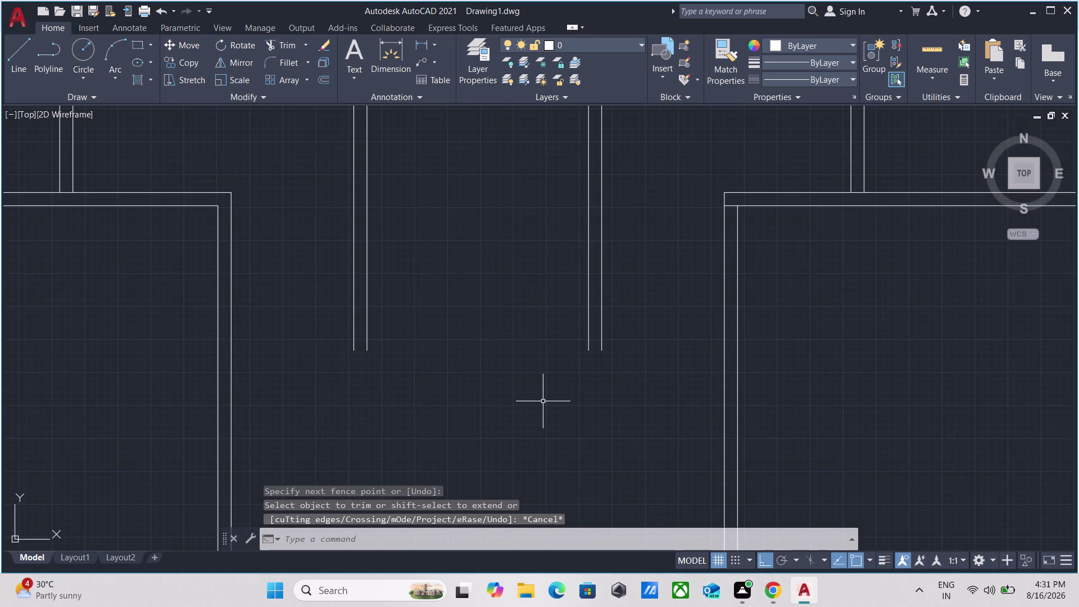
Draw a short cap line across the right open wall end.
key(l)
key(Return)
scroll(up, 3)
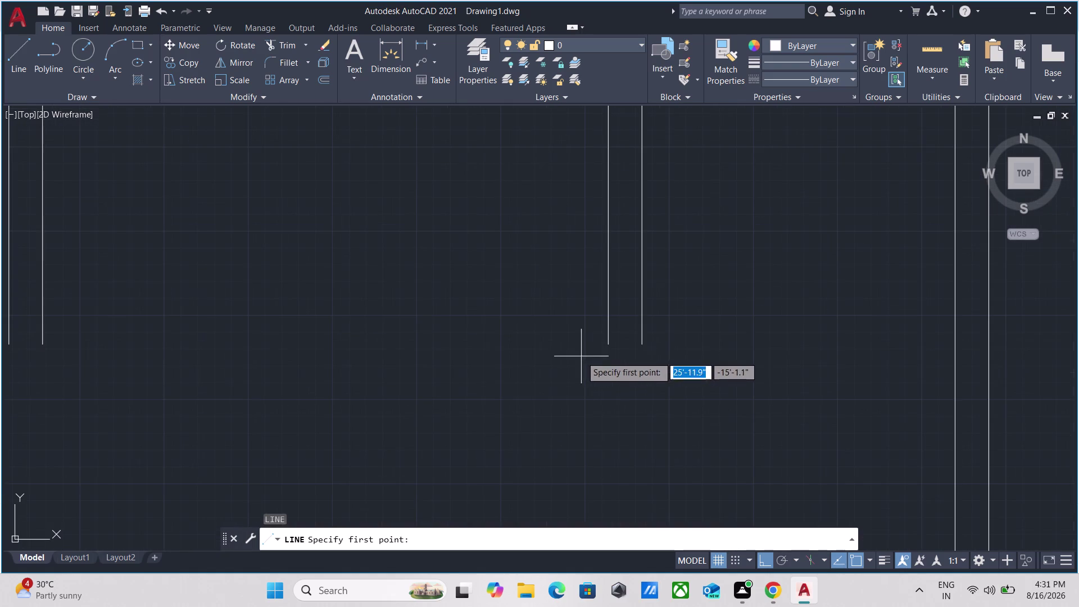
click(641, 346)
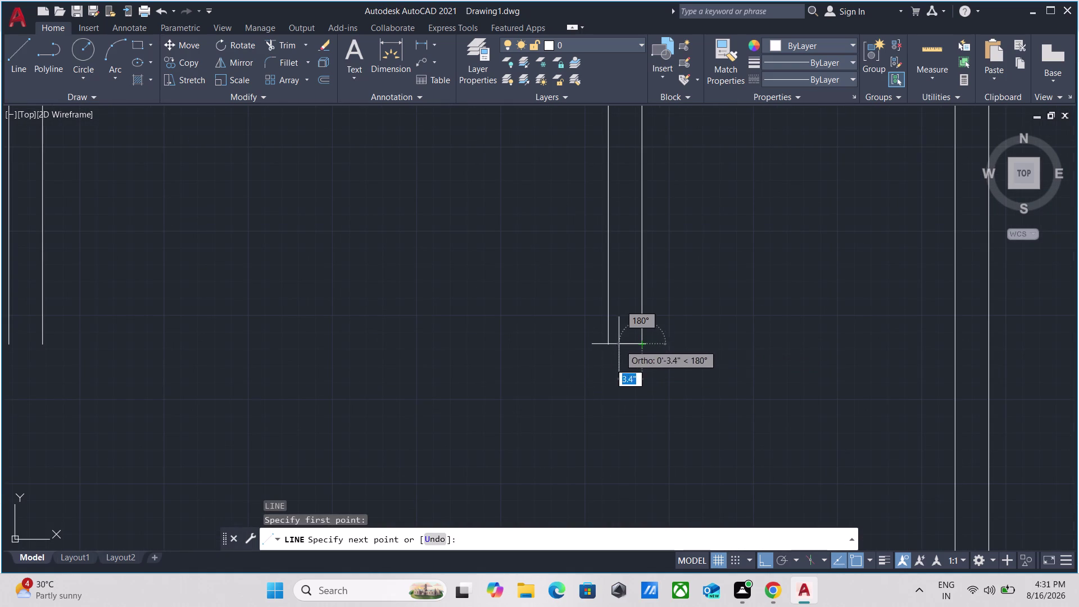
click(606, 344)
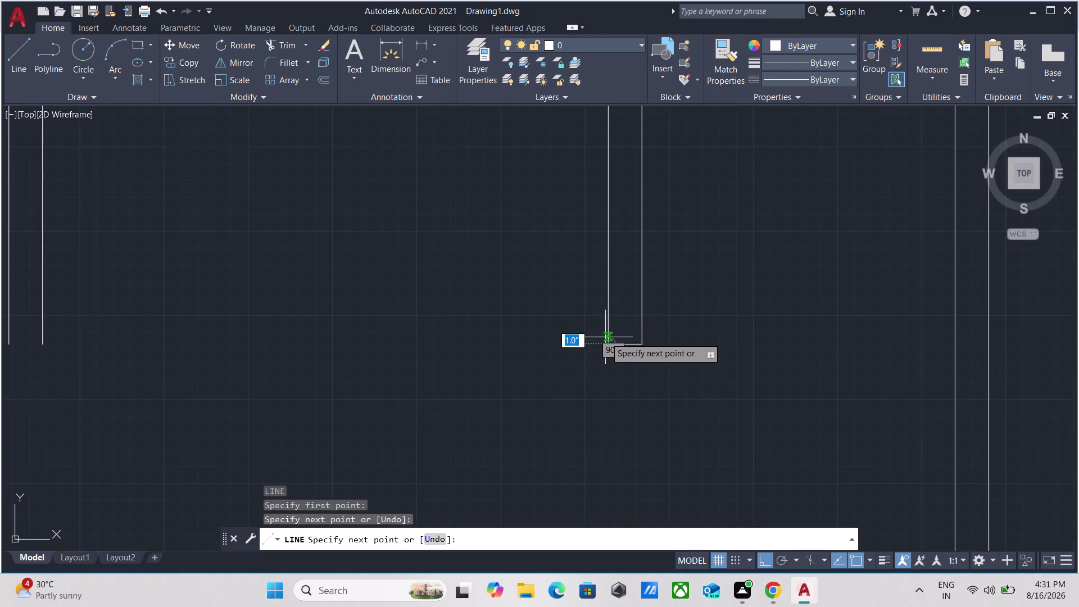
scroll(down, 3)
key(Escape)
scroll(up, 3)
Draw a joining line from the left wall end across to the right wall.
key(l)
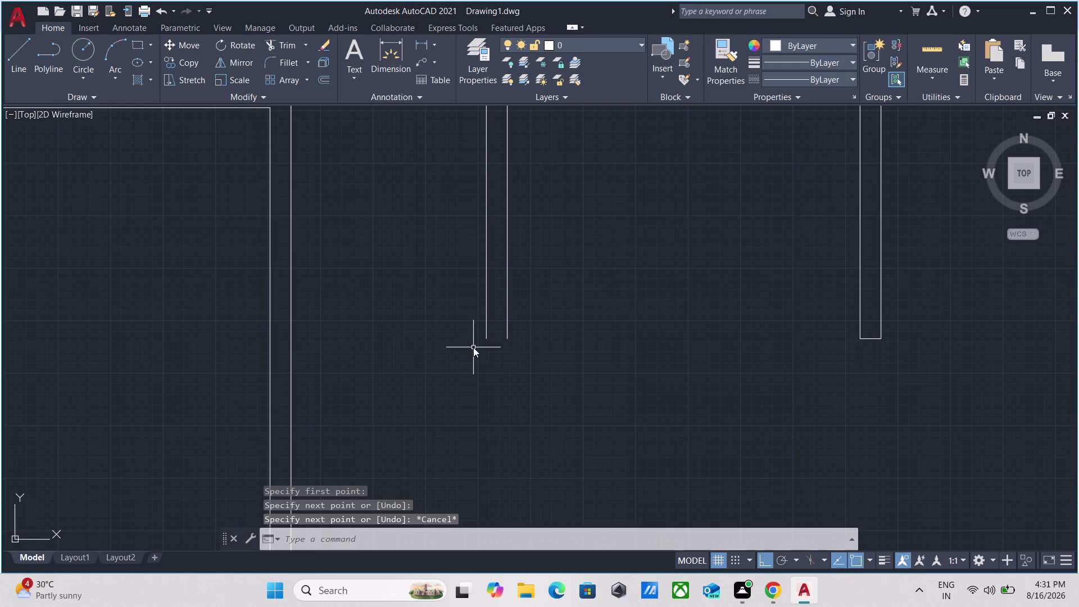
key(Return)
scroll(up, 3)
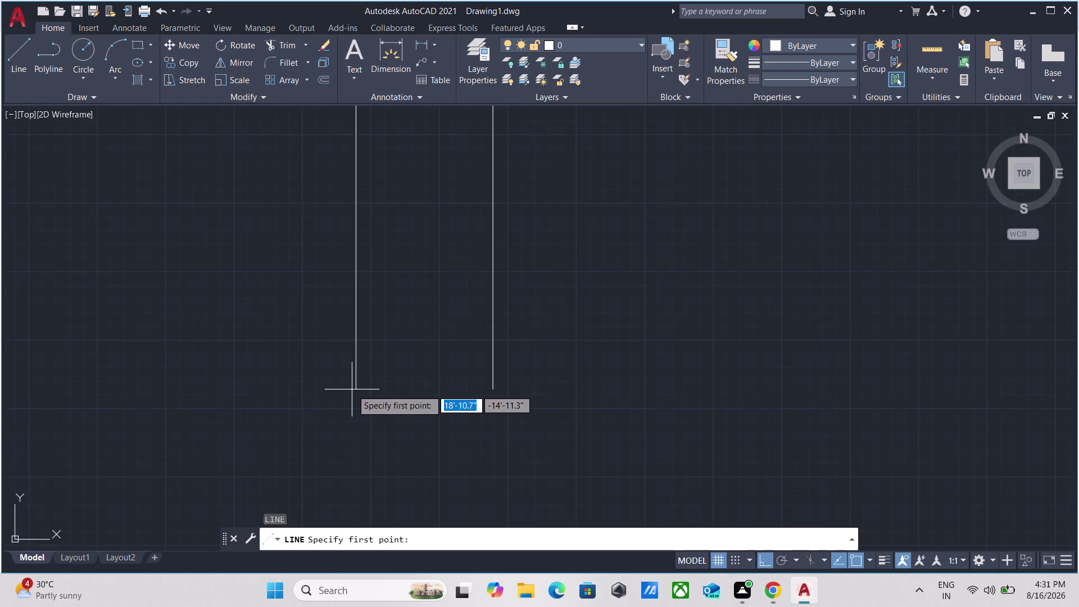
click(352, 390)
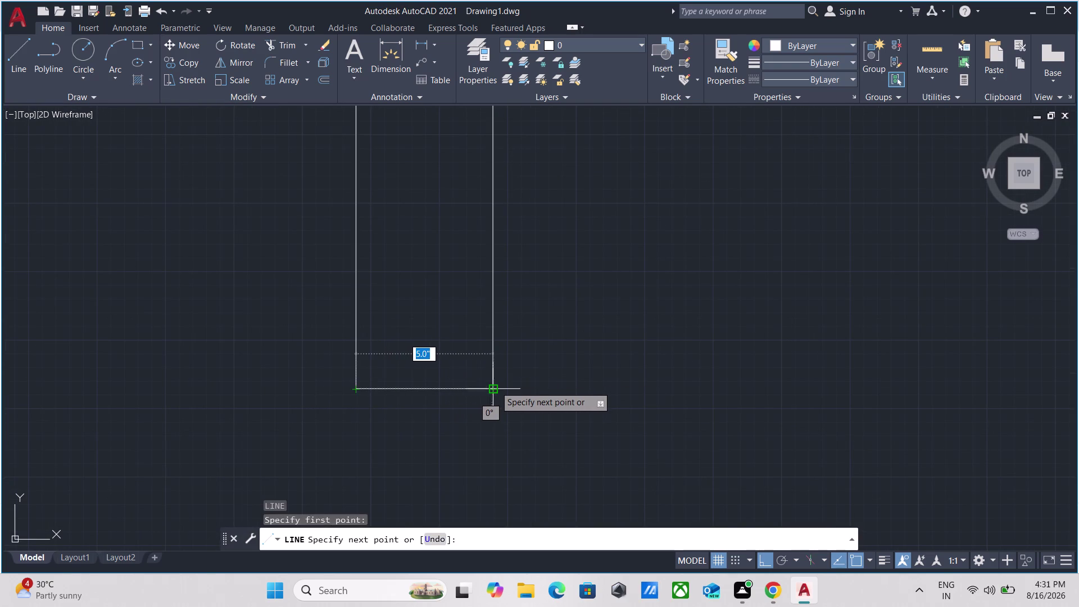
click(495, 386)
key(Escape)
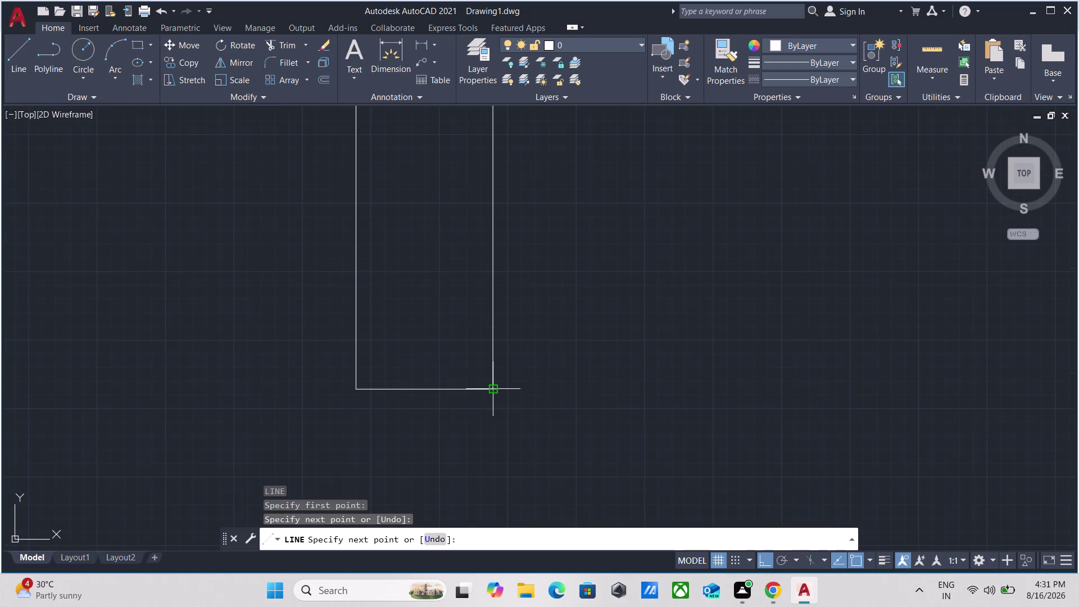
scroll(down, 3)
scroll(down, 3)
middle_drag(529, 353, 520, 356)
scroll(up, 3)
scroll(up, 3)
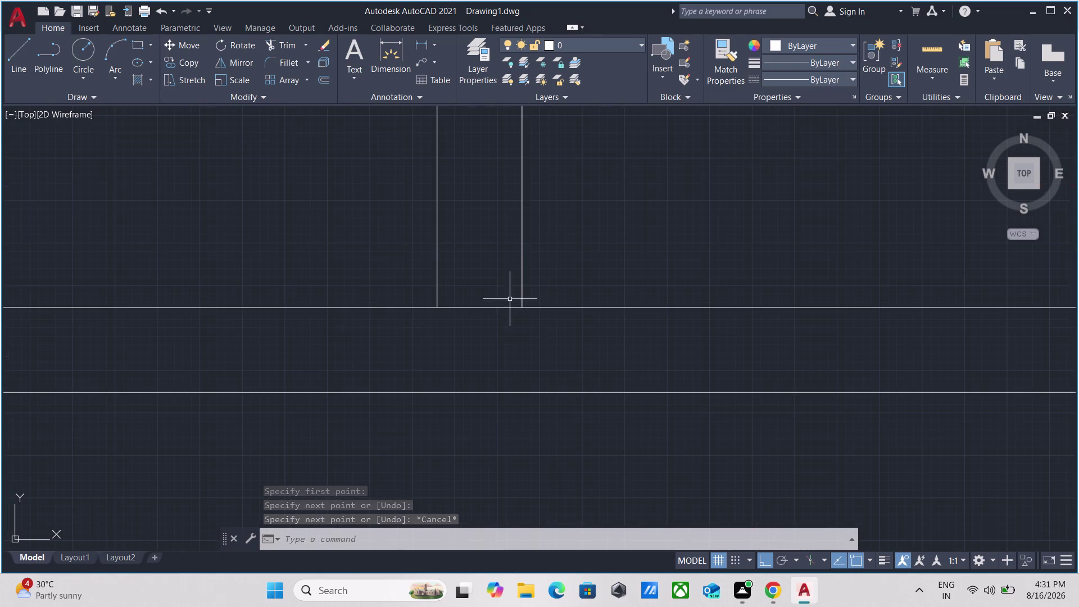
Trim the middle of the joining line with a fence to close the lower ends.
text(tr)
key(Return)
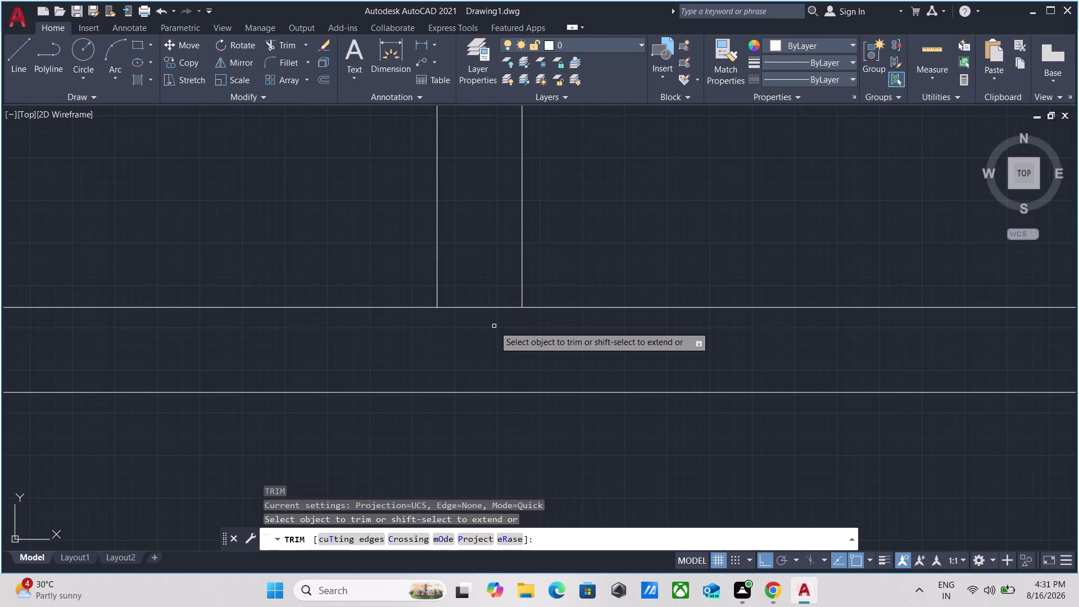
click(486, 270)
click(484, 348)
scroll(down, 3)
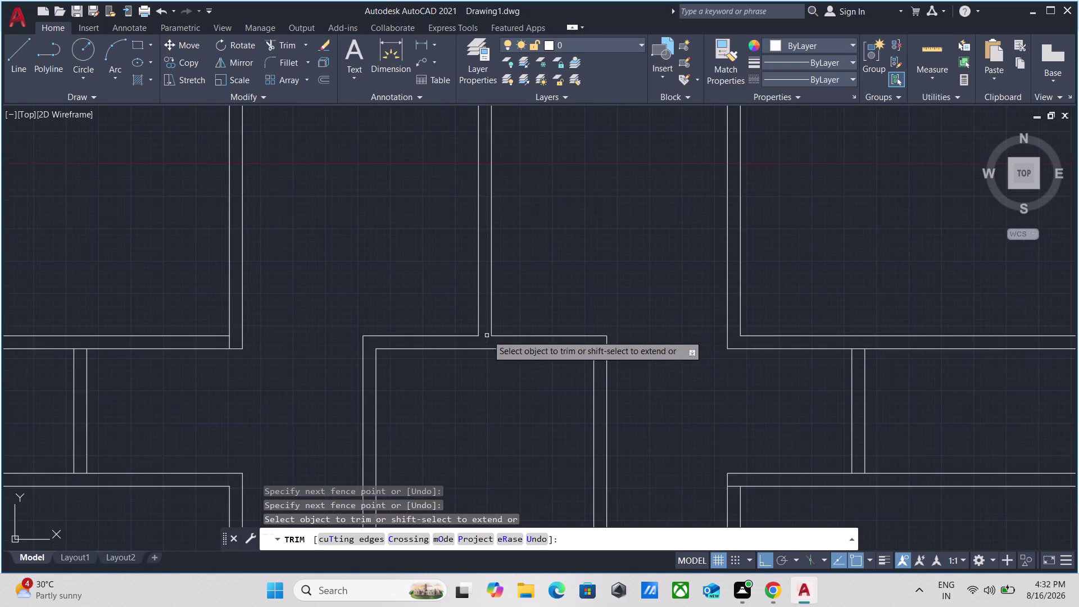
key(Escape)
scroll(down, 3)
middle_drag(510, 300, 514, 224)
scroll(up, 3)
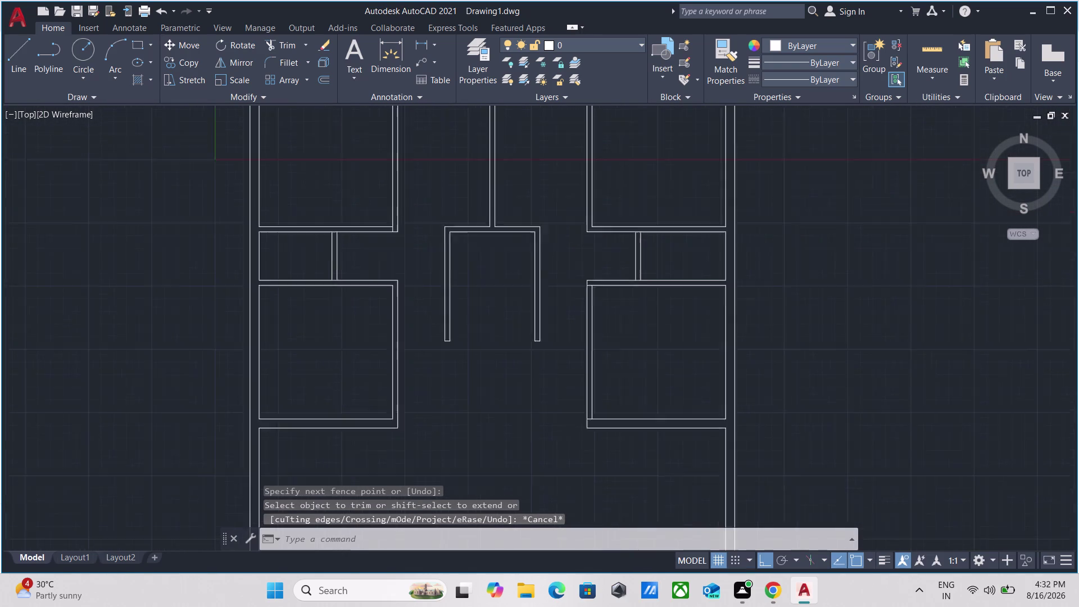
scroll(down, 3)
middle_click(499, 301)
Draw a 3-foot wall line from the left wall end corner.
scroll(up, 3)
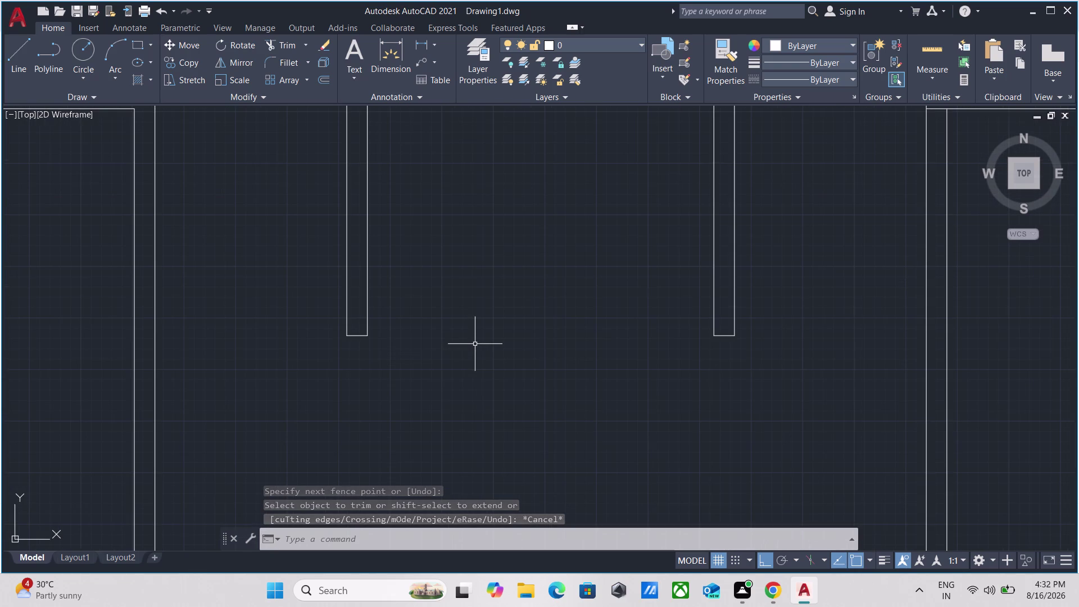
key(l)
key(Return)
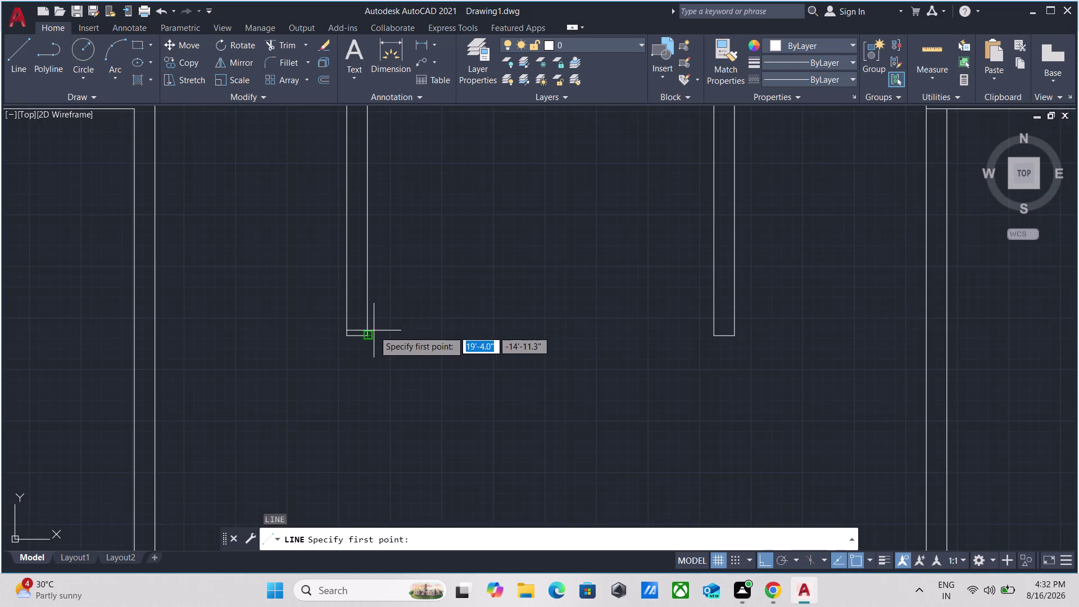
click(371, 336)
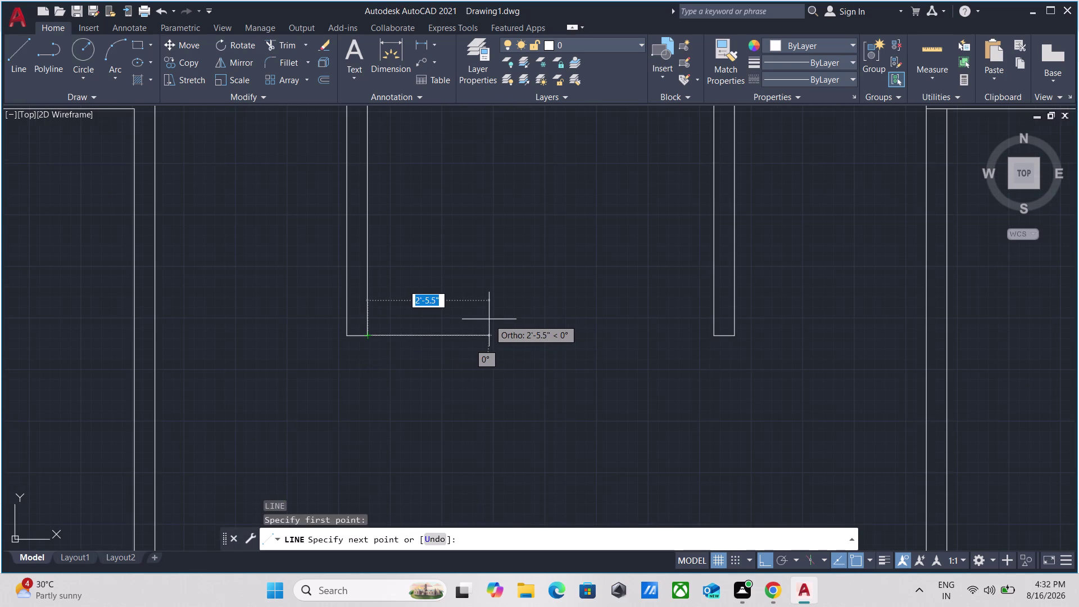
key(3)
key(apostrophe)
key(Return)
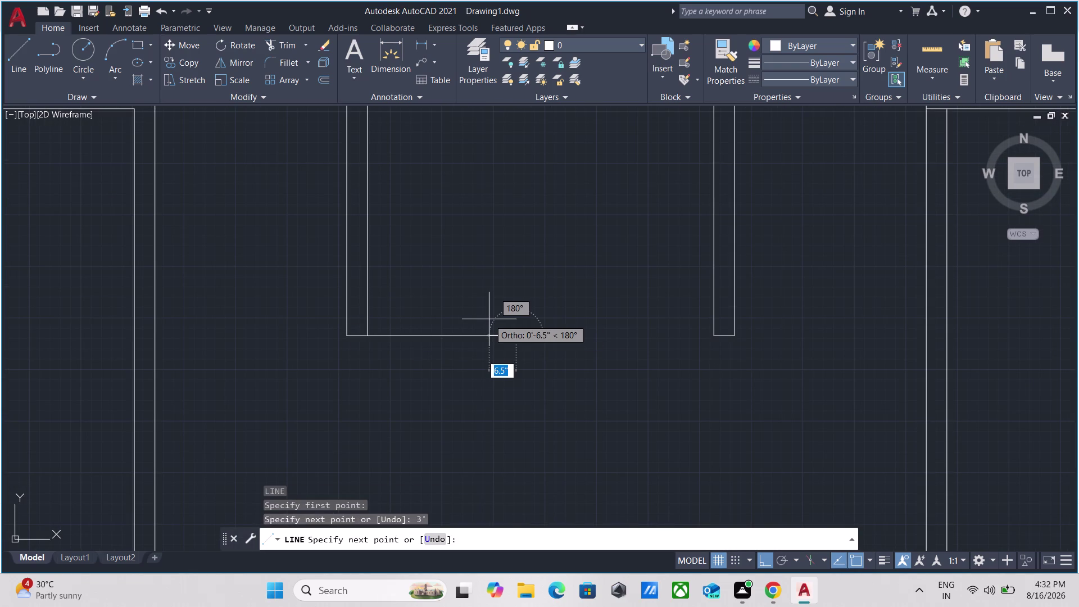
key(Escape)
scroll(down, 3)
middle_drag(518, 322, 482, 338)
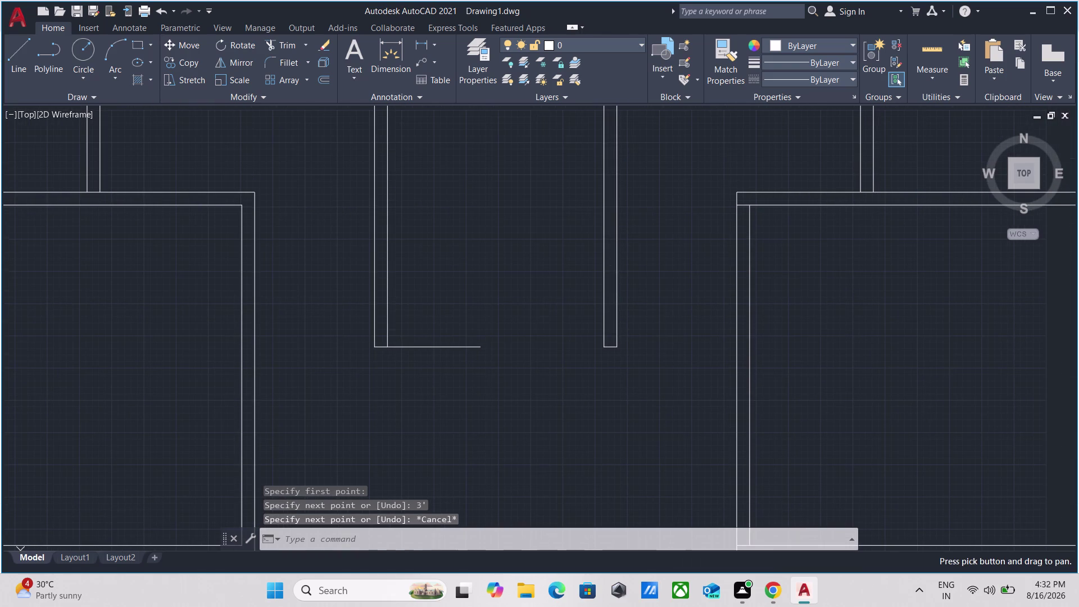
Draw the matching 3-foot wall line from the right wall end.
key(l)
key(Return)
scroll(up, 3)
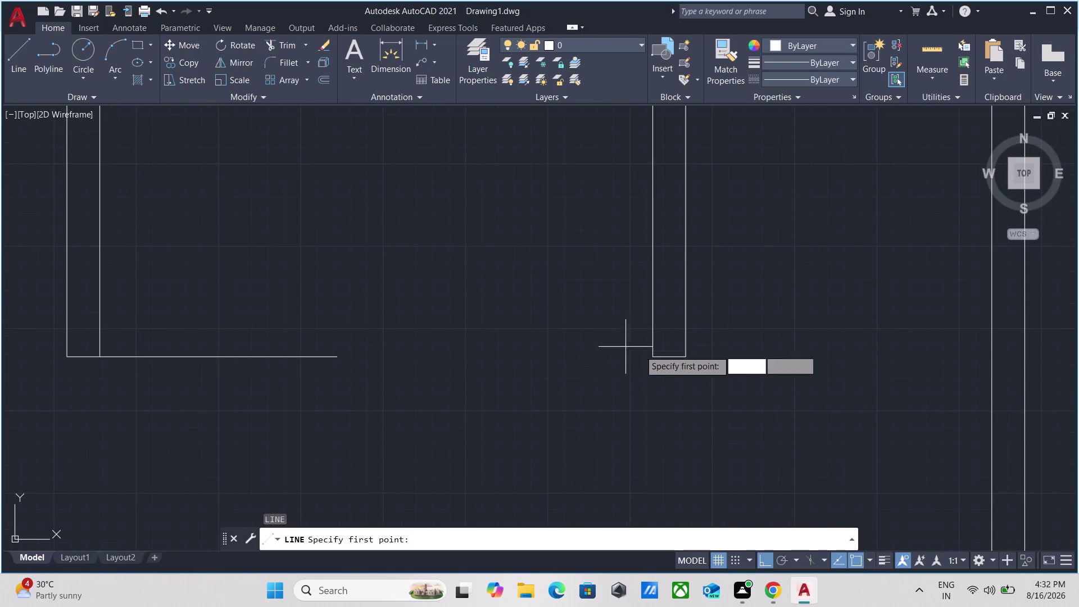
click(652, 355)
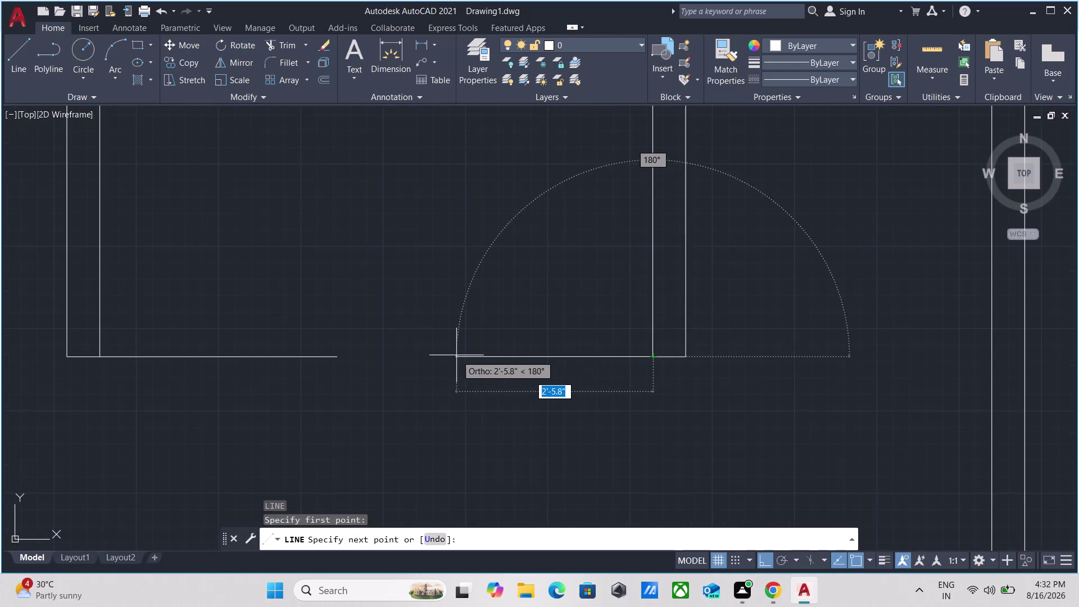
key(3)
key(apostrophe)
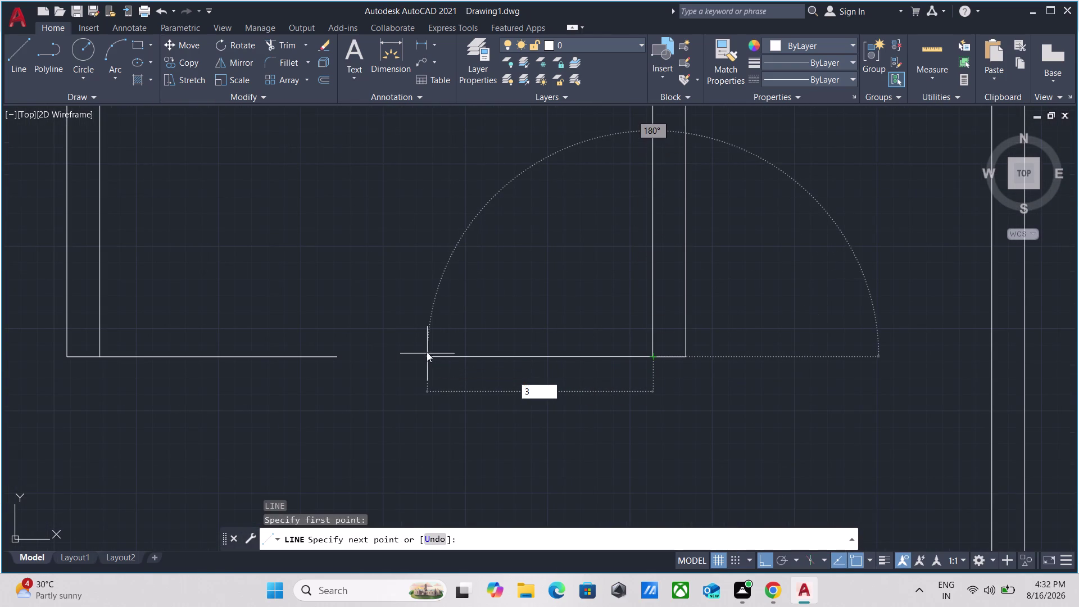
key(Return)
key(Escape)
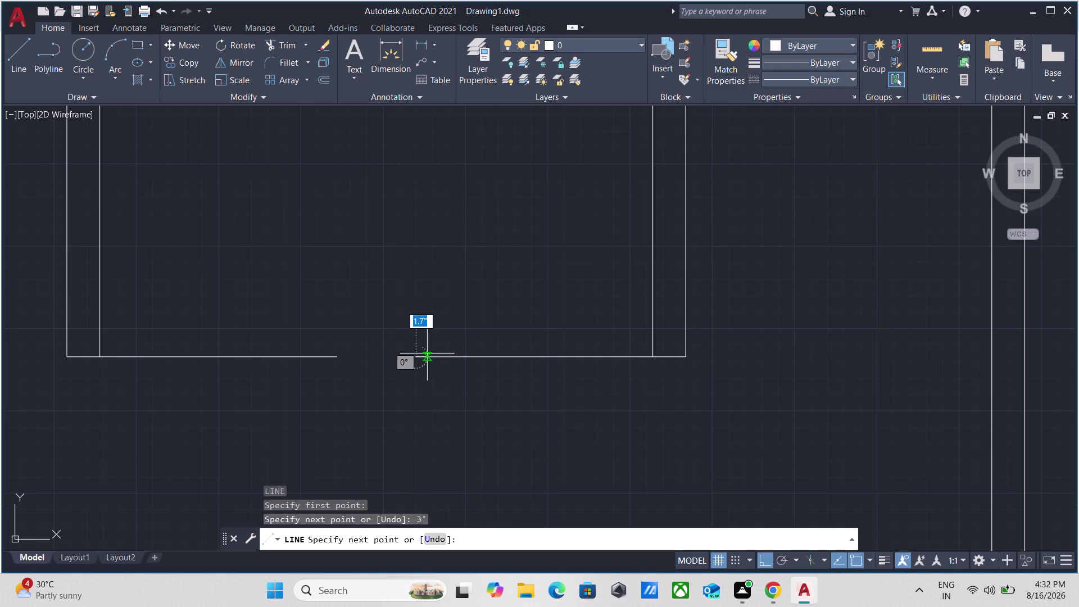
Window-select both 3-foot bottom wall segments.
drag(551, 406, 528, 377)
click(469, 311)
click(295, 390)
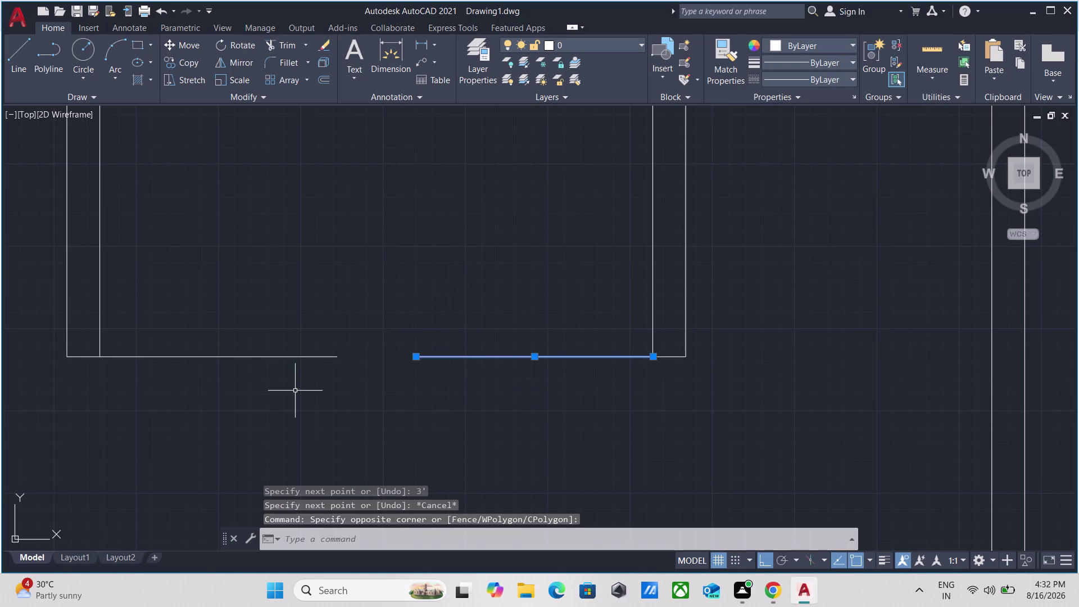
click(269, 308)
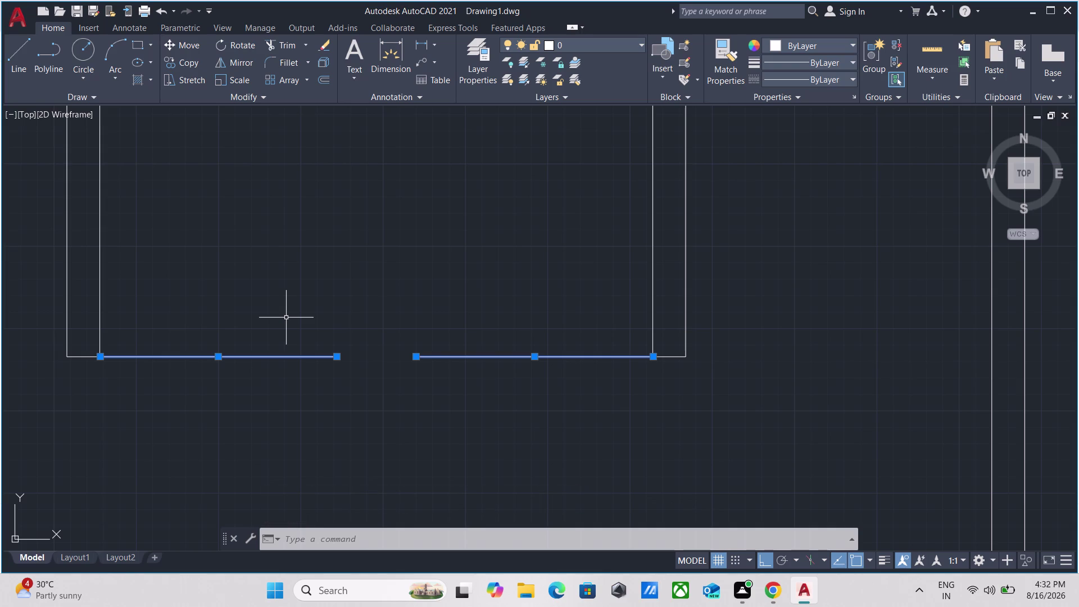
text(co)
key(Return)
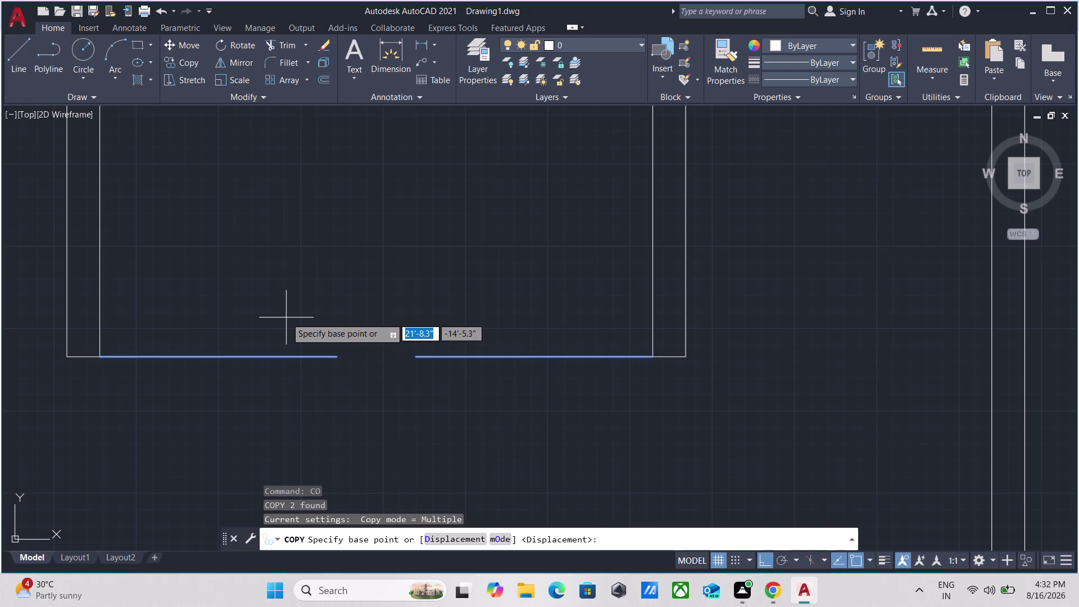
click(219, 354)
key(a)
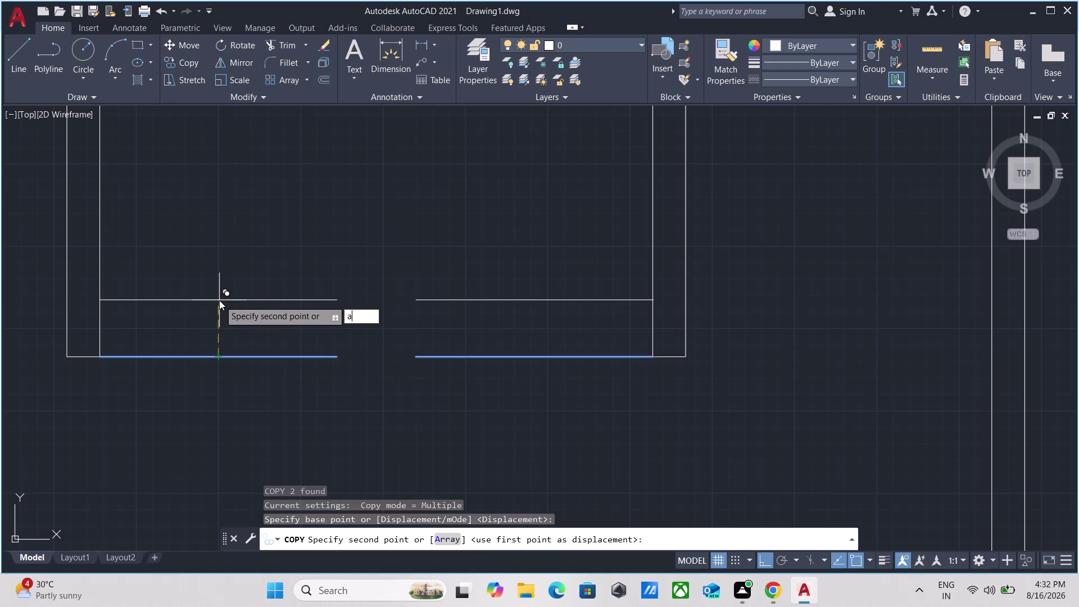
key(Return)
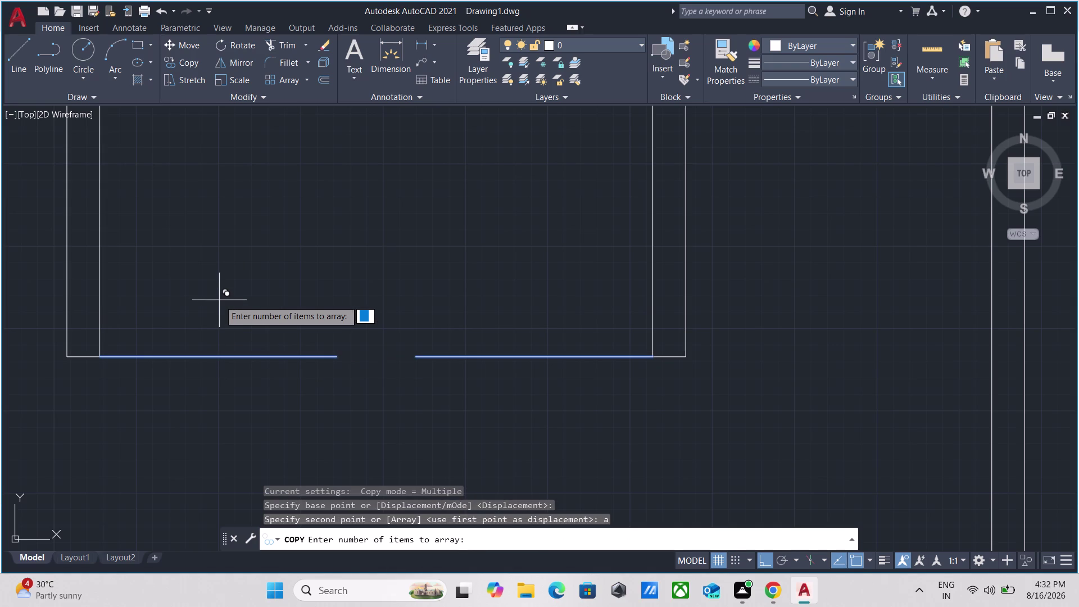
text(10)
key(Return)
scroll(down, 3)
scroll(down, 3)
scroll(down, 3)
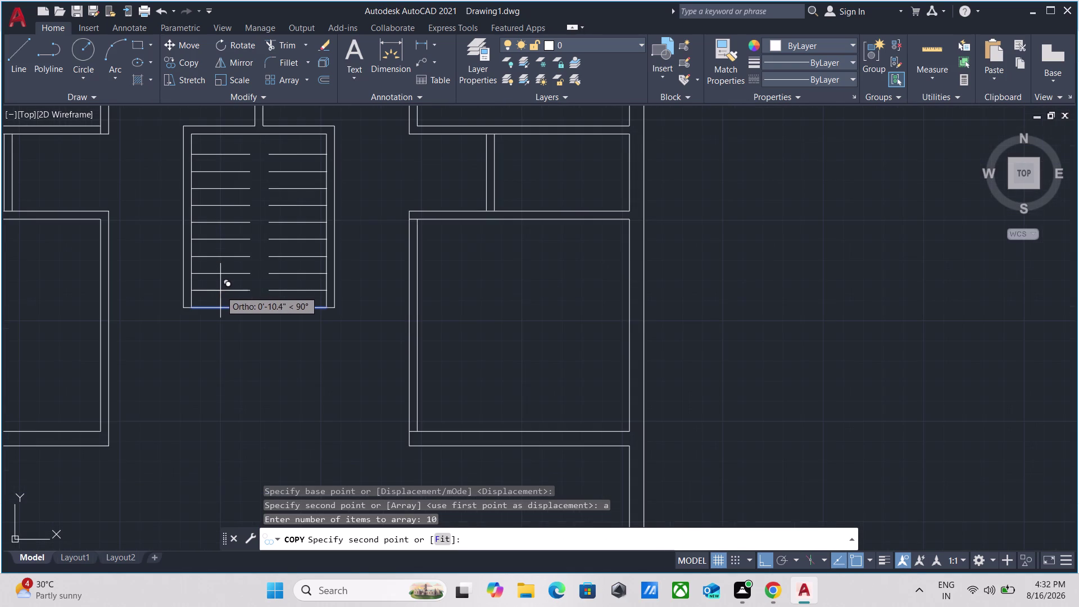
scroll(up, 3)
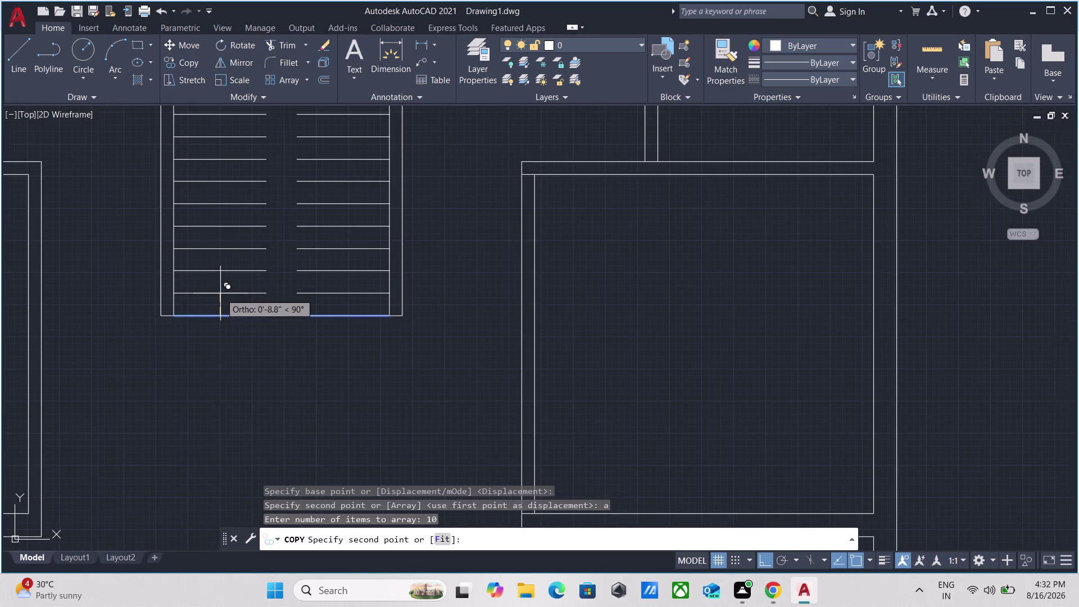
middle_drag(219, 298, 232, 325)
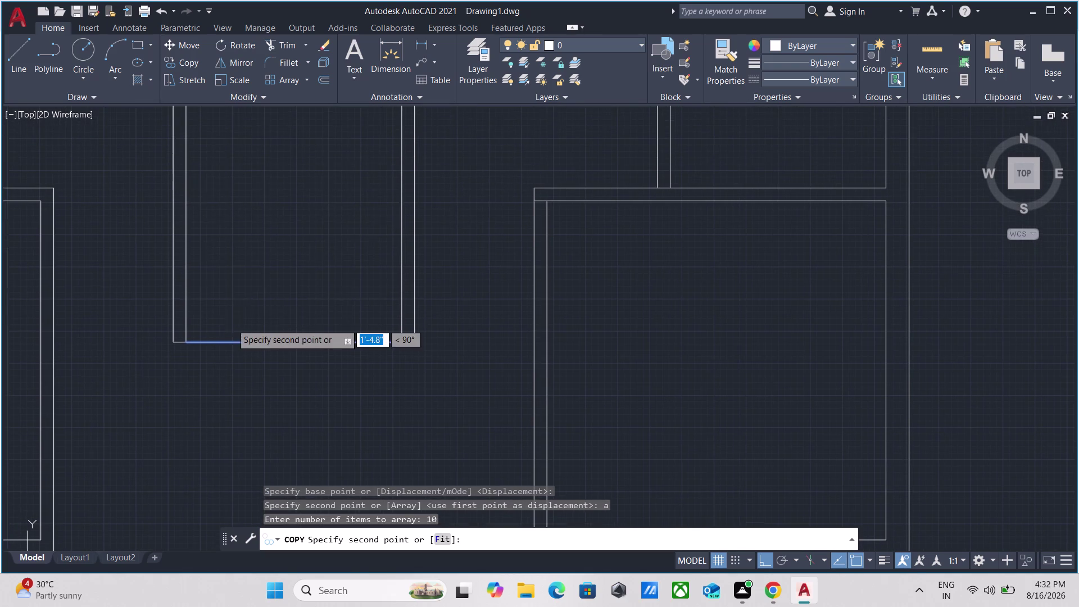
middle_drag(230, 320, 228, 370)
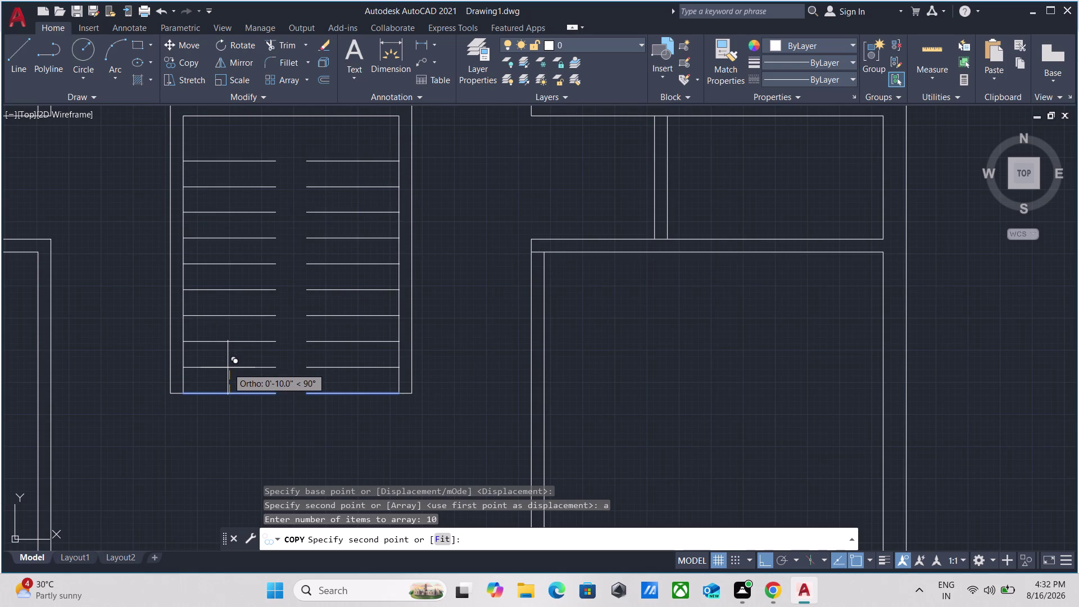
scroll(down, 3)
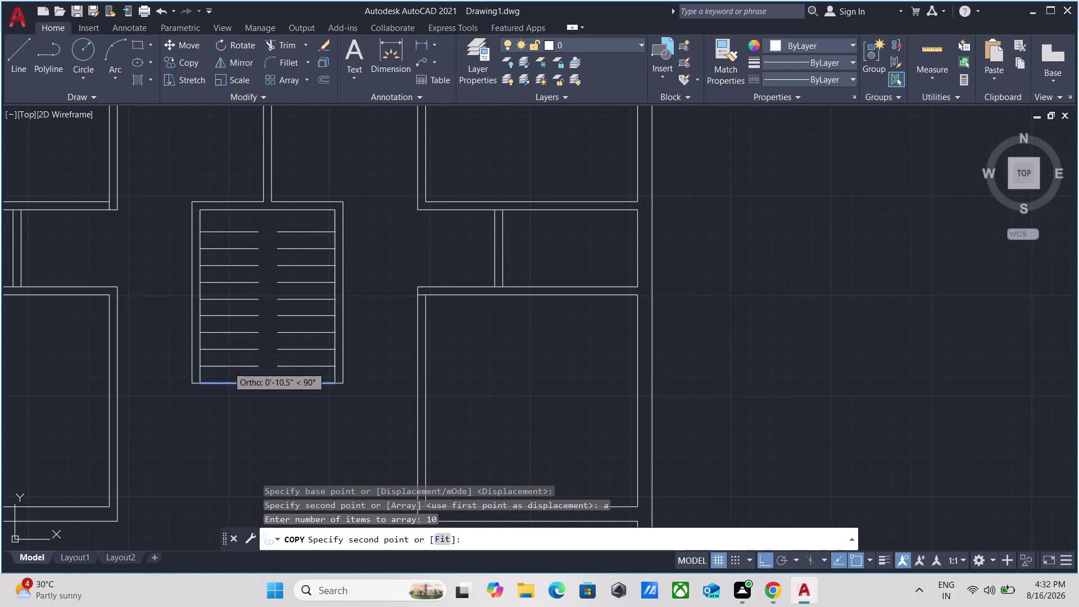
key(Escape)
scroll(up, 3)
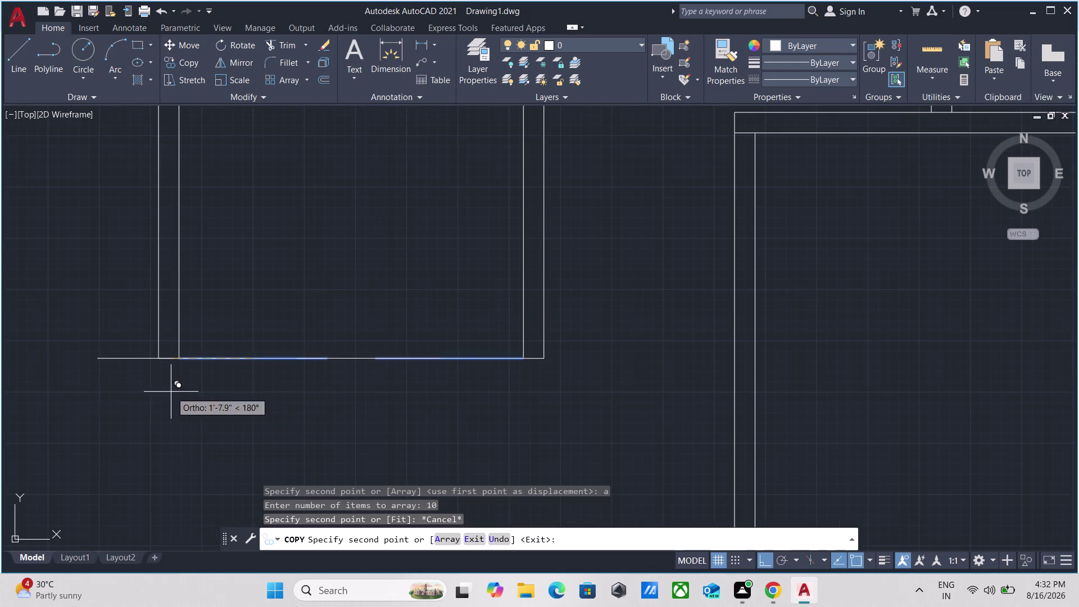
key(Escape)
scroll(up, 3)
middle_drag(135, 414, 132, 455)
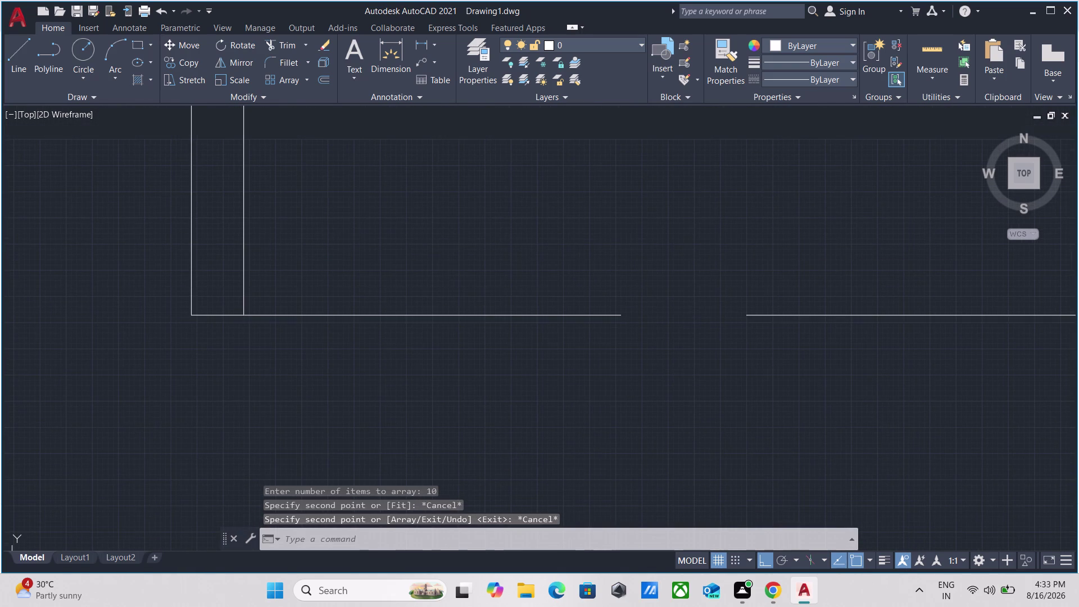
Draw a 2-foot line down from the room's lower left corner.
key(l)
key(Return)
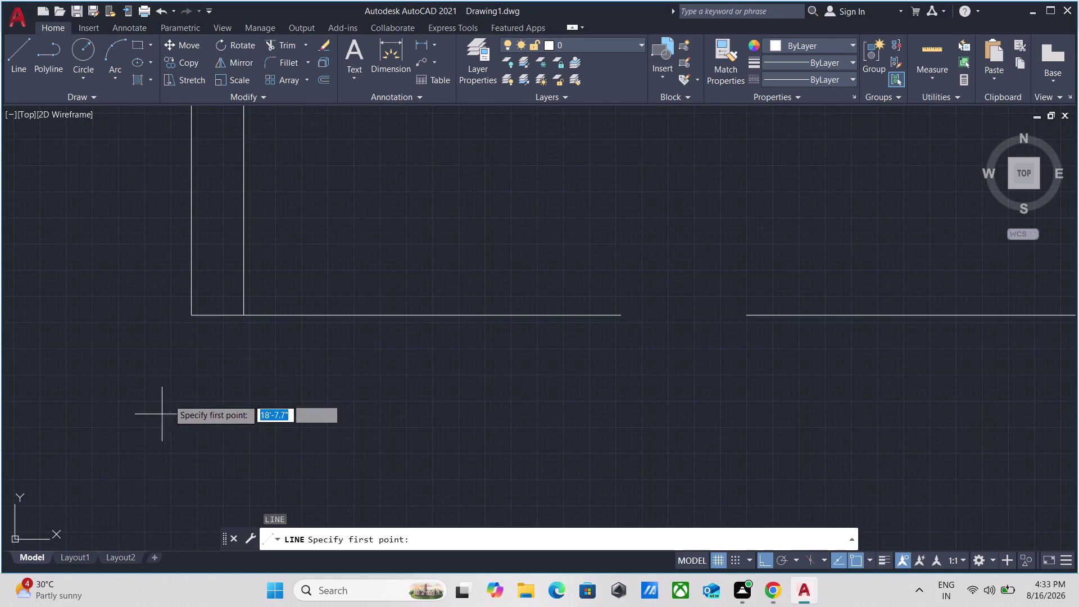
click(193, 316)
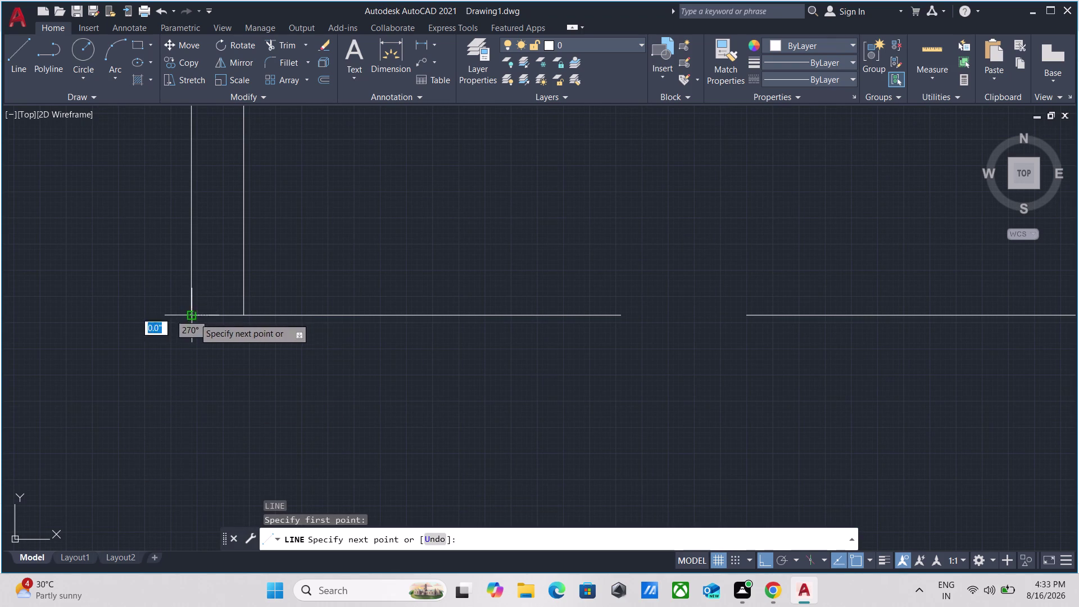
scroll(down, 3)
middle_drag(196, 458, 197, 390)
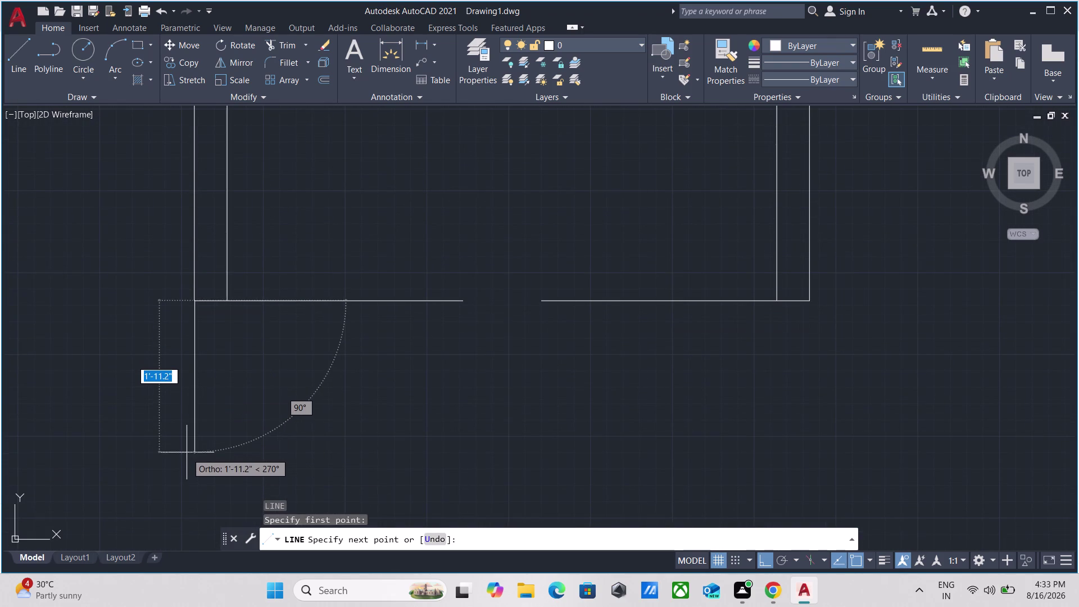
key(2)
key(apostrophe)
key(Return)
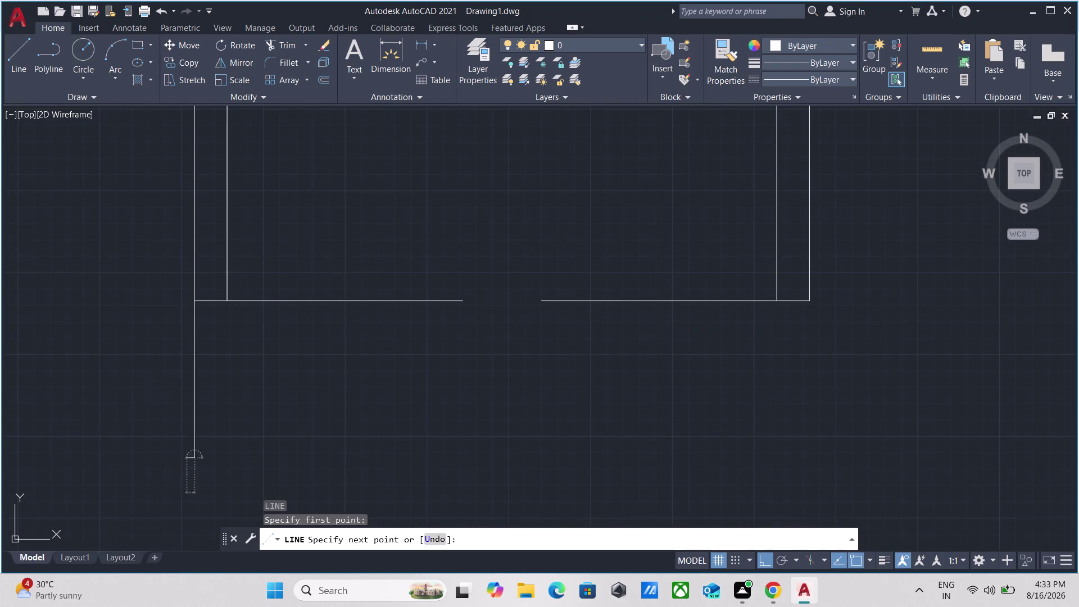
scroll(down, 3)
key(Escape)
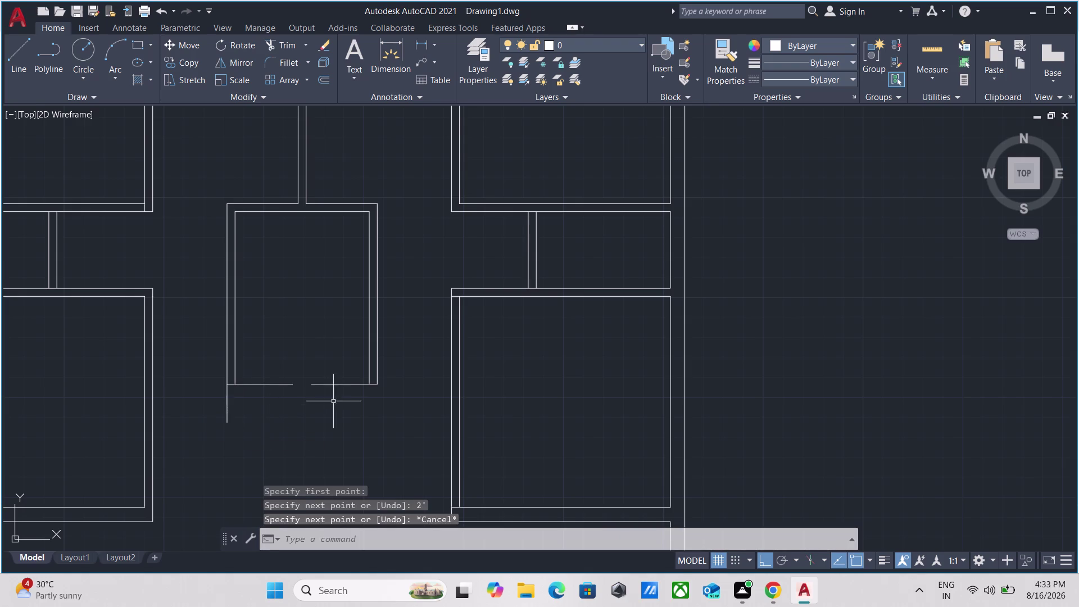
Select both 3-foot bottom wall segments and erase them.
middle_drag(350, 400, 341, 397)
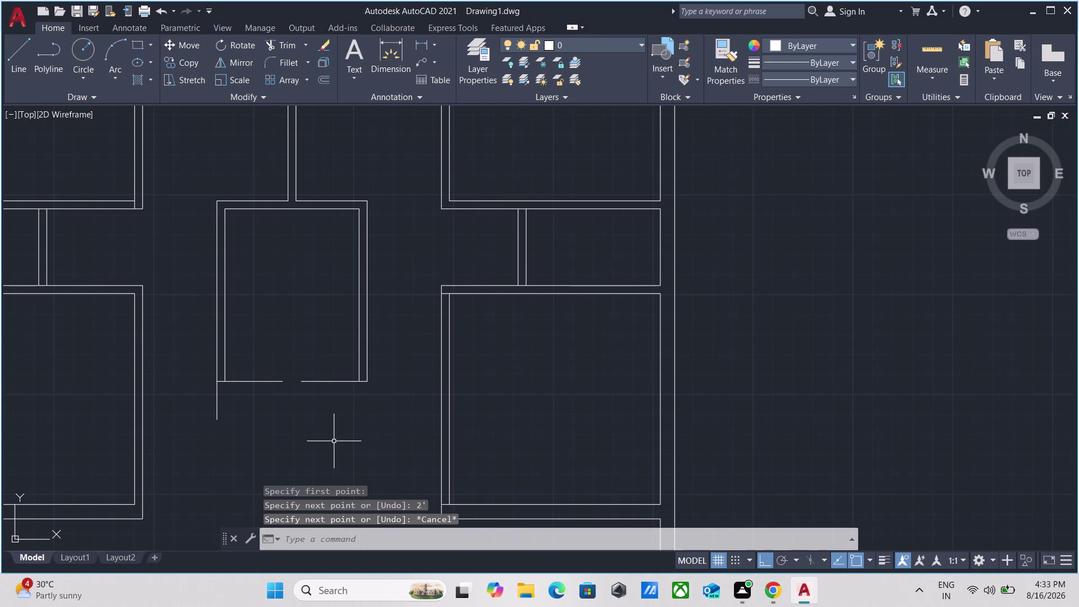
scroll(up, 3)
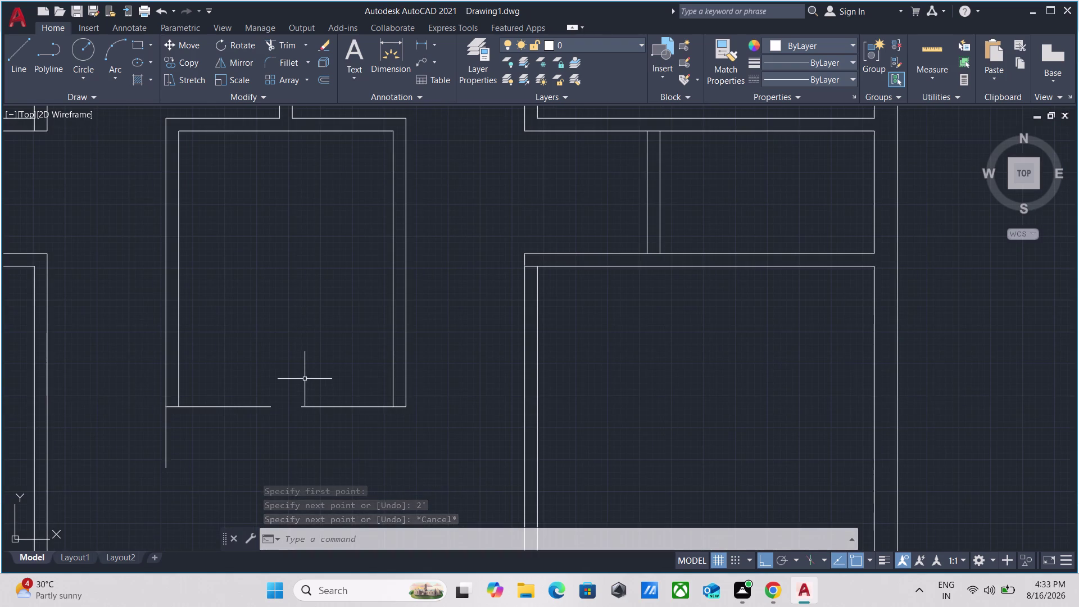
middle_drag(306, 382, 320, 324)
scroll(up, 3)
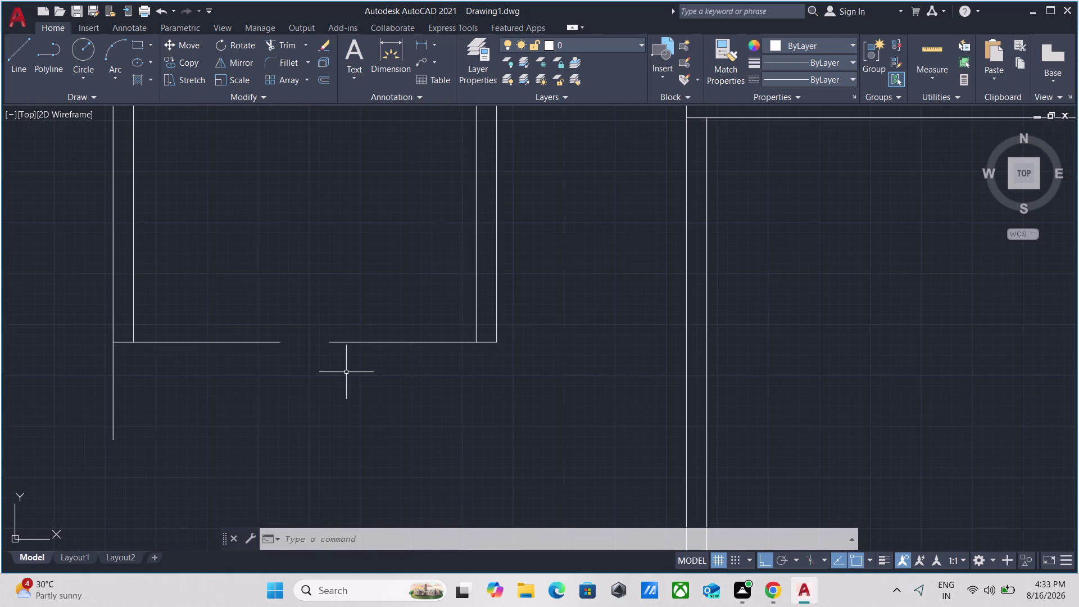
drag(375, 371, 374, 356)
click(357, 285)
drag(291, 378, 283, 349)
click(252, 273)
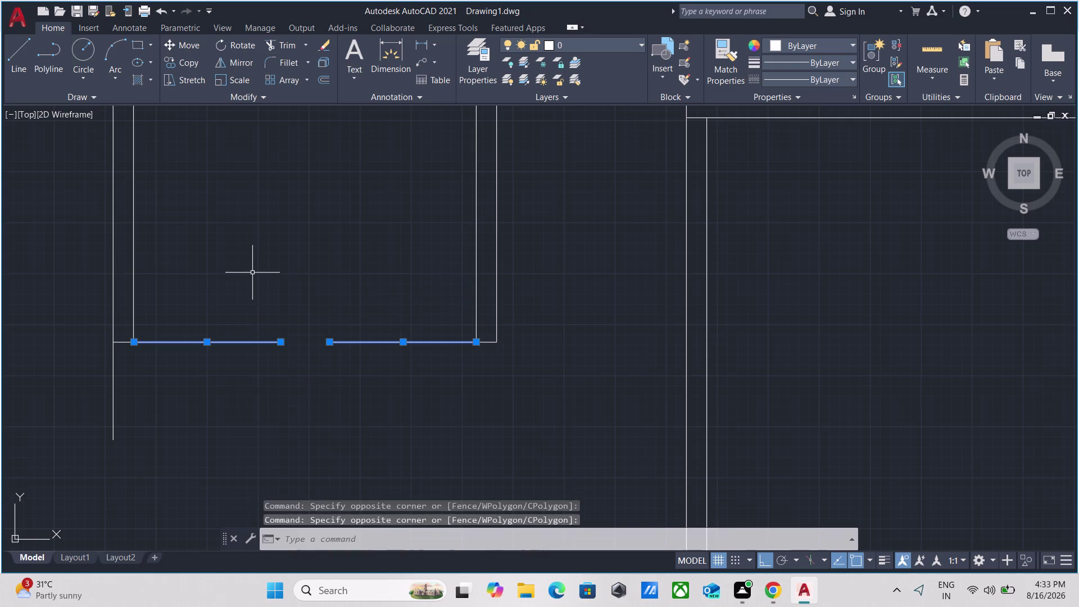
right_click(251, 274)
click(297, 331)
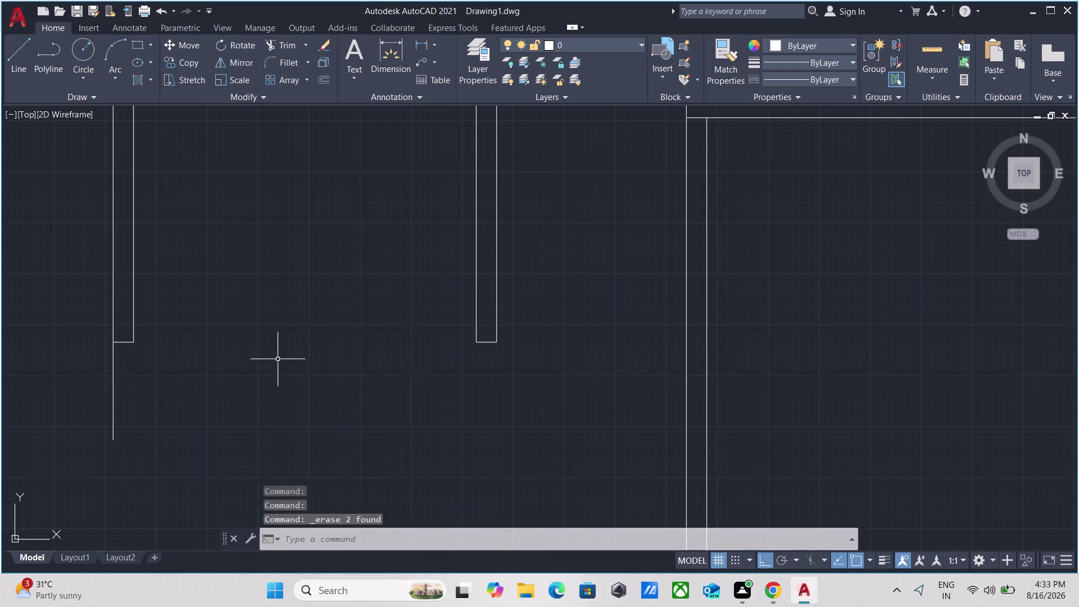
Draw a 2-foot line down from the lower right corner and select it.
key(l)
key(Return)
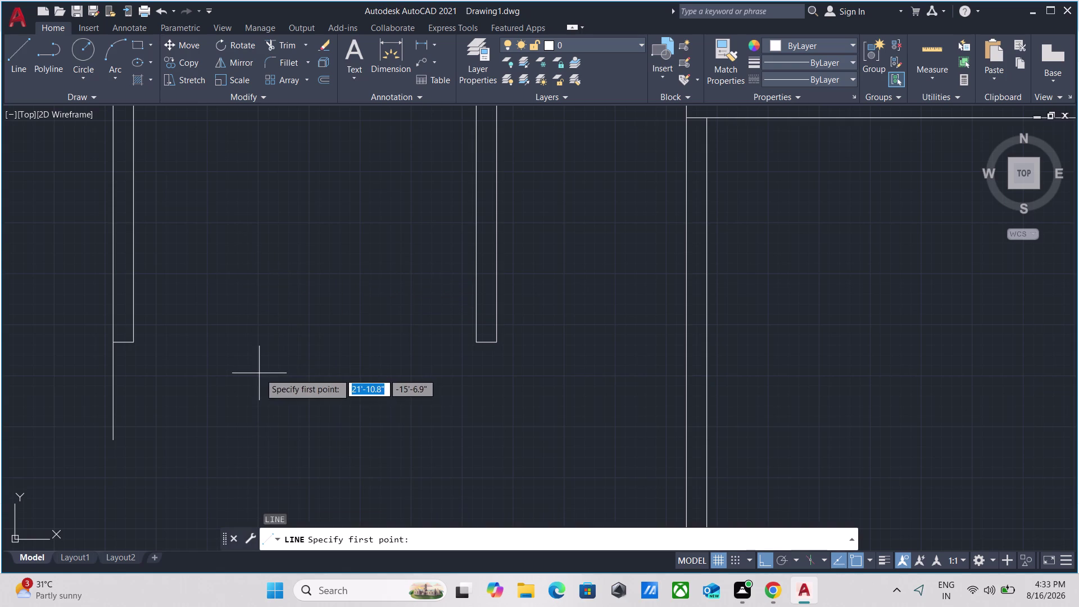
click(498, 344)
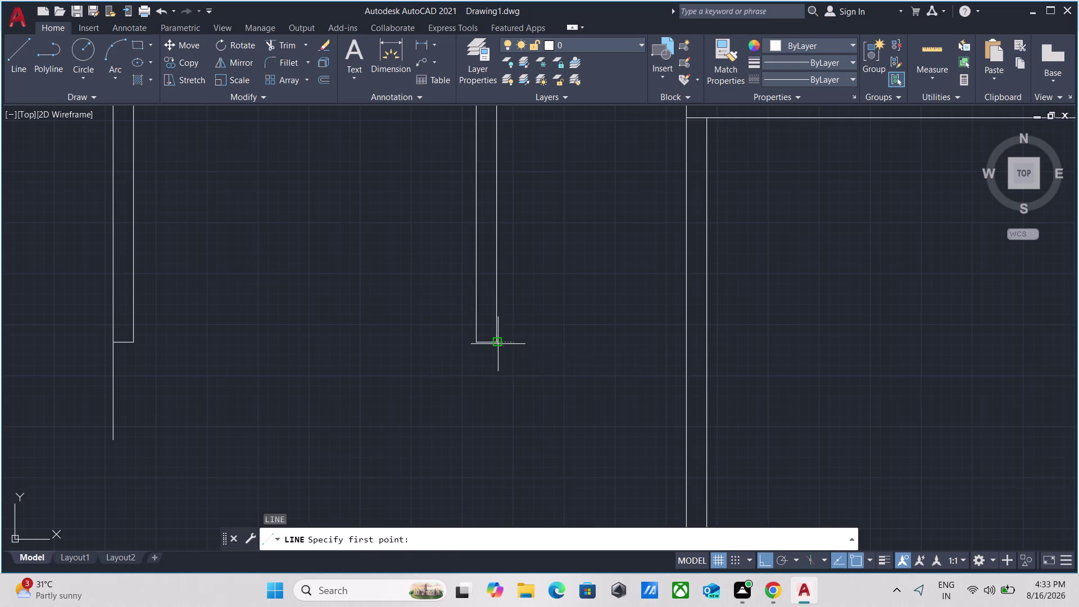
key(2)
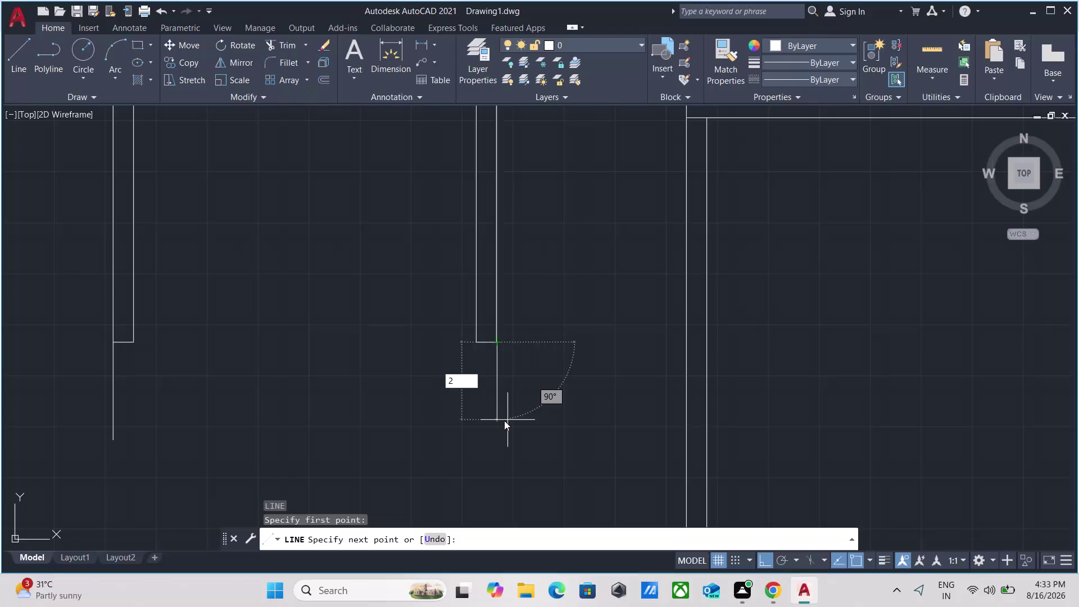
key(apostrophe)
key(Return)
key(Escape)
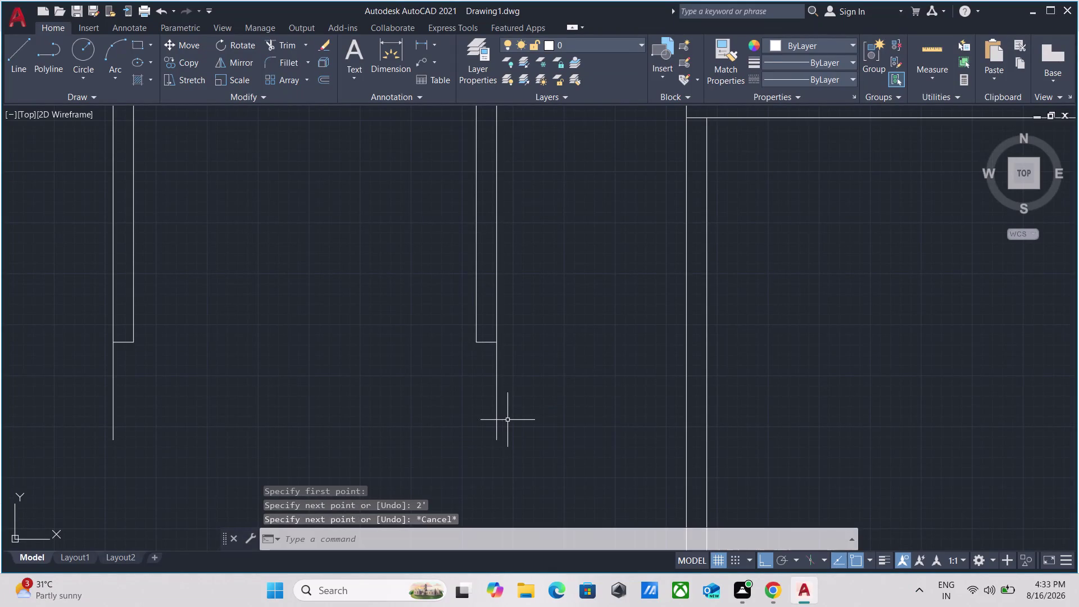
click(512, 409)
click(380, 393)
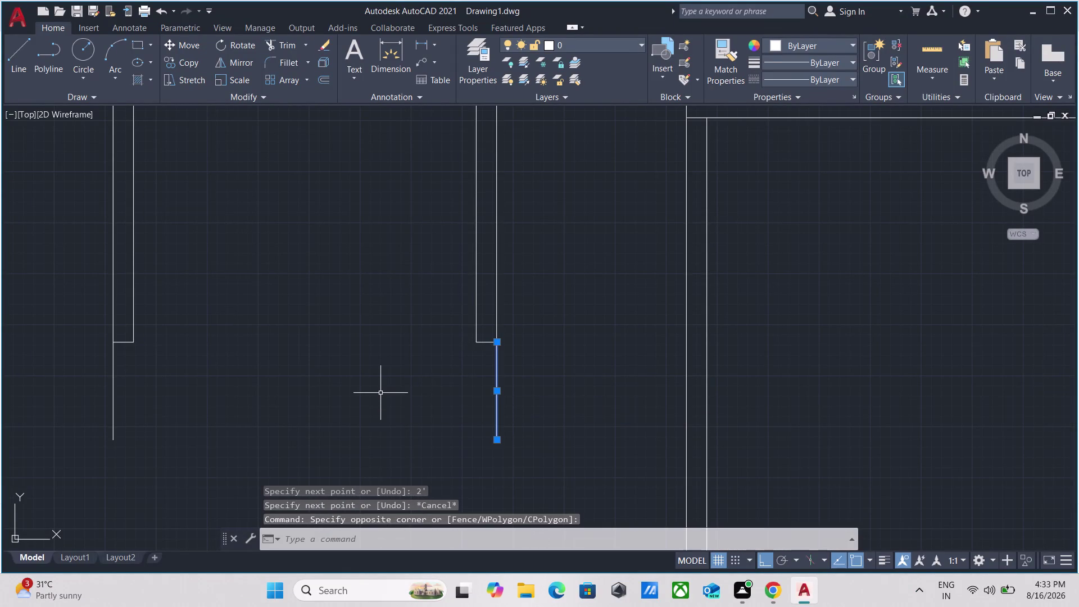
Offset the two short 2' wall-end lines by 5 to make double-line stubs.
key(o)
key(Return)
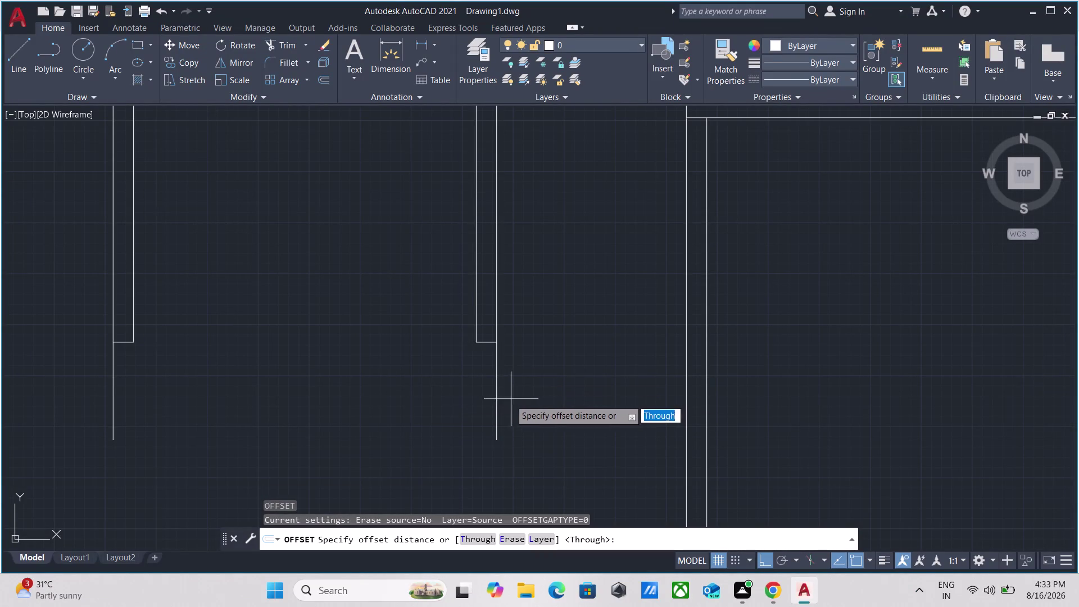
click(497, 394)
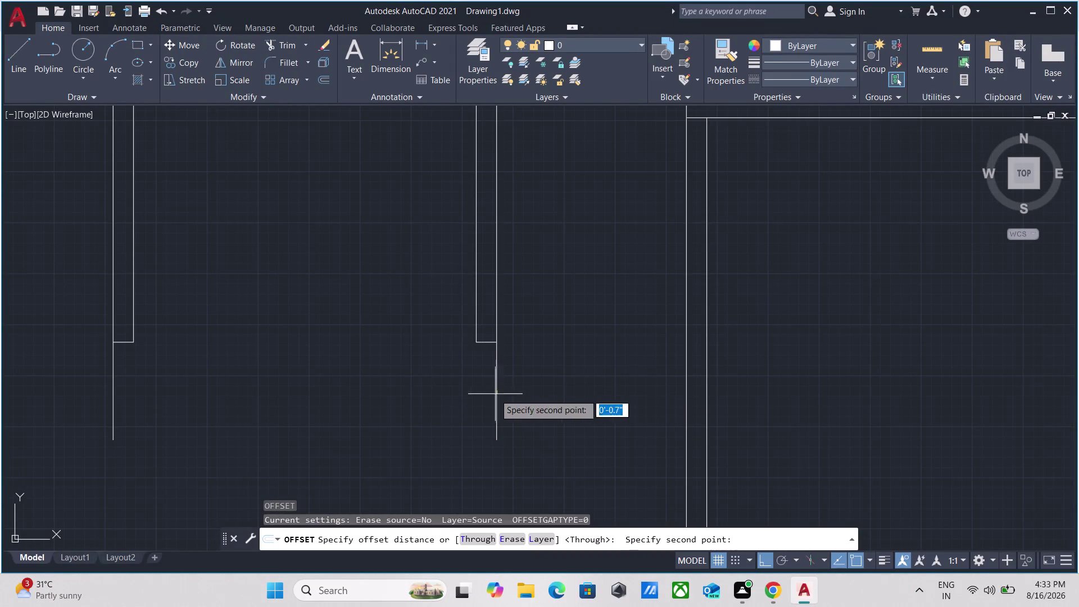
click(417, 390)
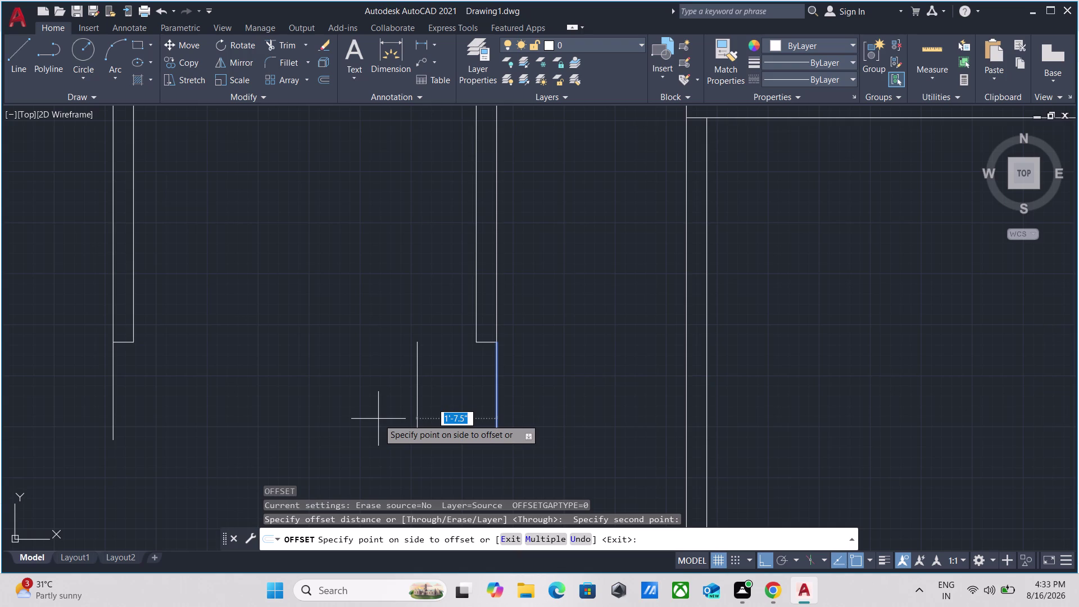
key(5)
key(Return)
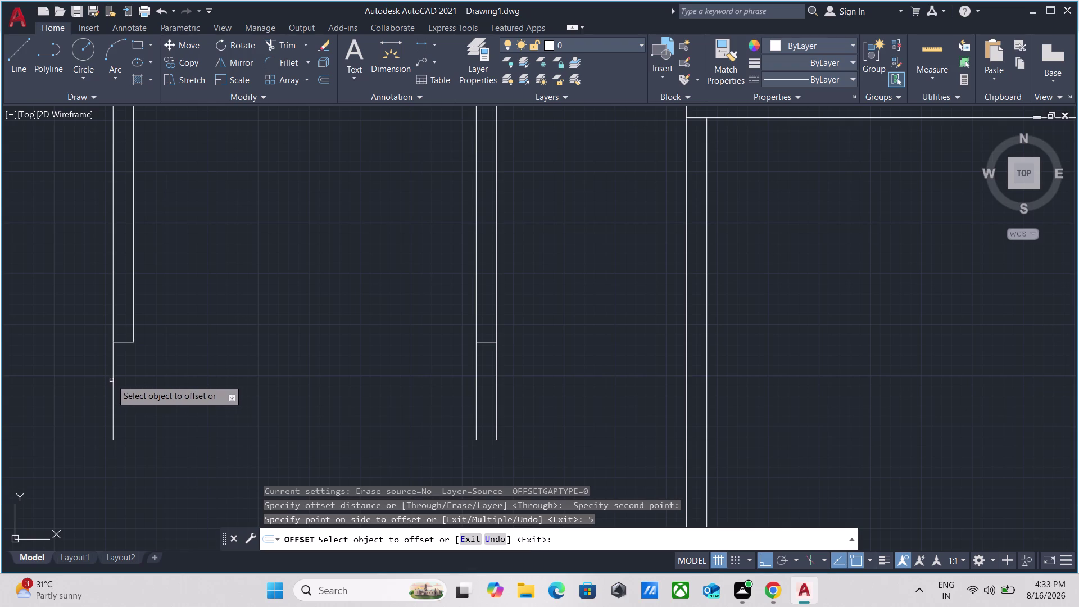
click(113, 378)
key(5)
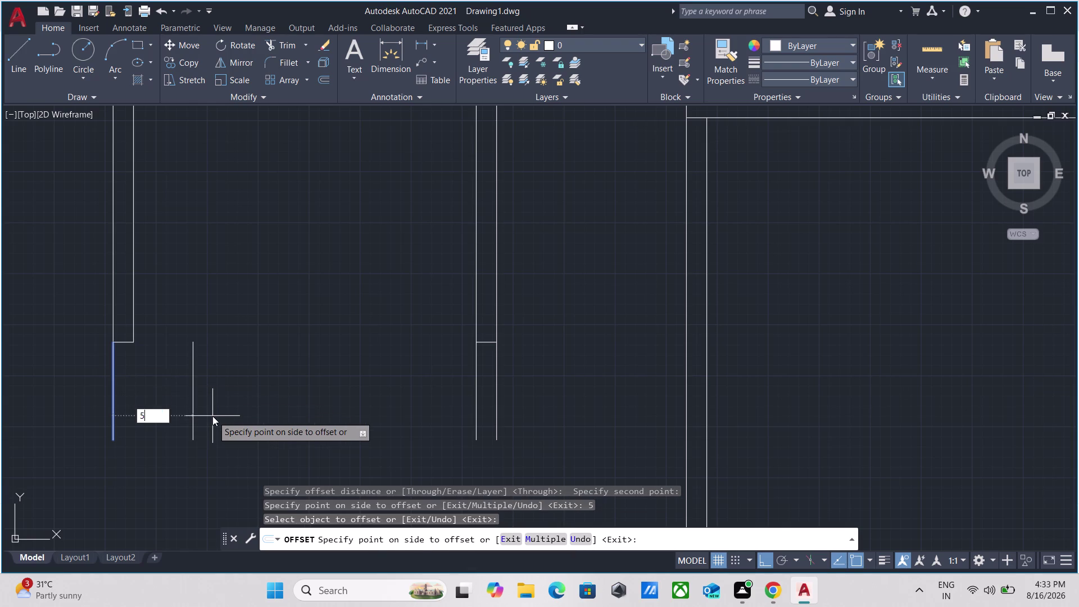
key(Return)
scroll(down, 3)
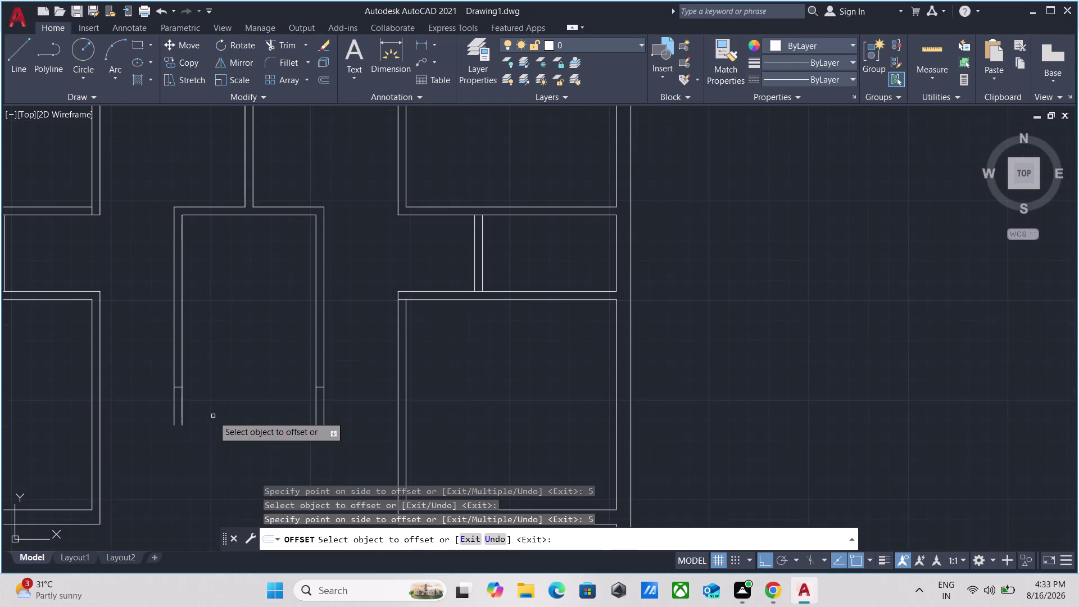
scroll(up, 3)
key(Escape)
Trim the crossing lines inside the double wall at the first stub junction.
text(tr)
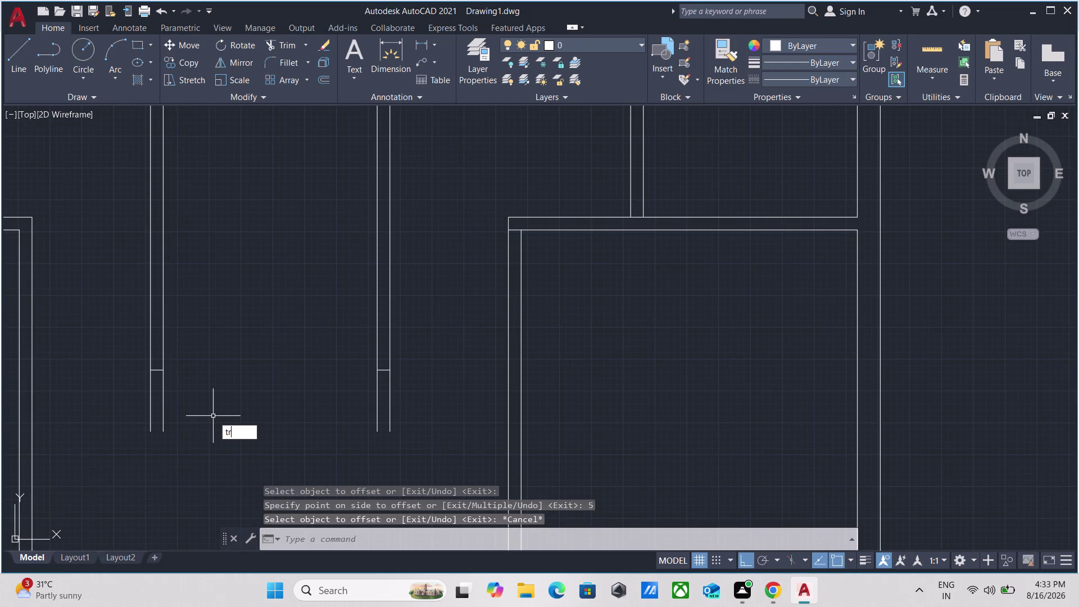
key(Return)
scroll(up, 3)
scroll(down, 3)
middle_drag(156, 353, 283, 337)
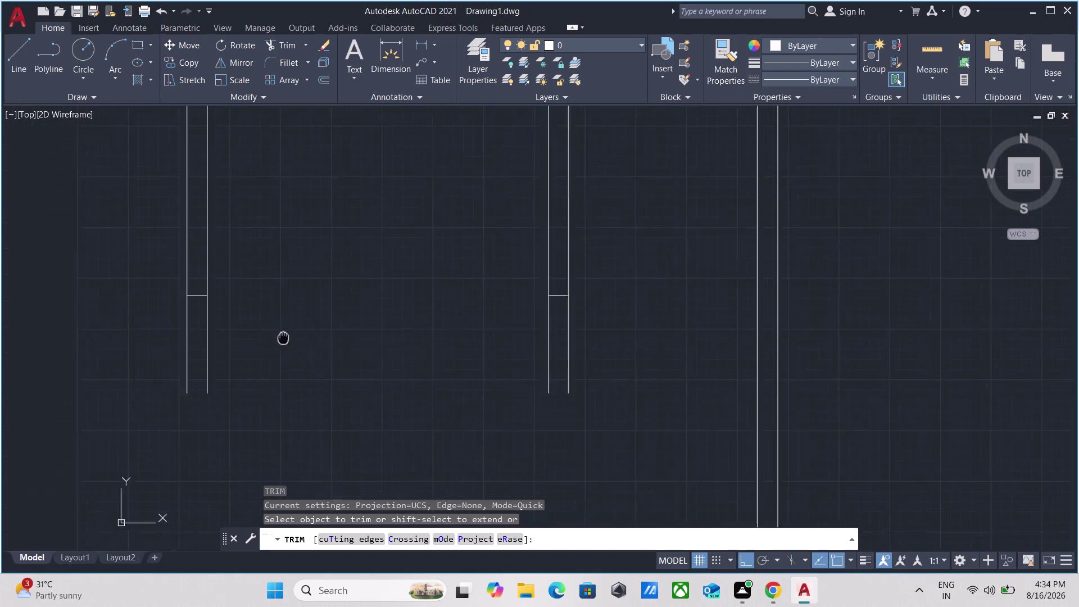
middle_drag(283, 337, 306, 337)
scroll(up, 3)
drag(295, 355, 291, 344)
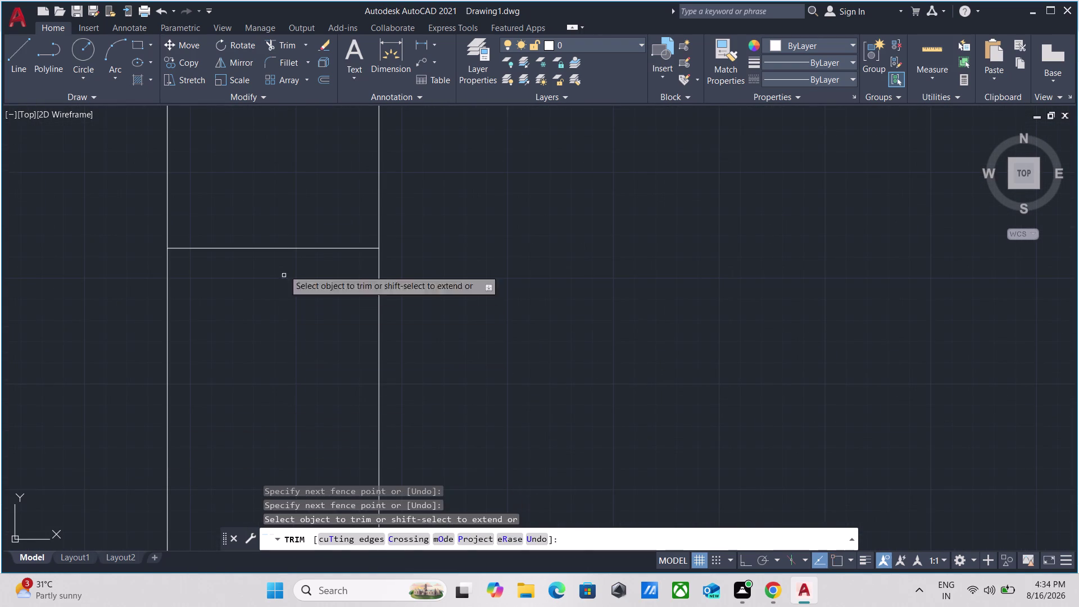
drag(272, 160, 271, 355)
Trim two more extra segments at the next wall junction, ending the trim.
scroll(down, 3)
scroll(down, 3)
middle_drag(360, 337, 353, 333)
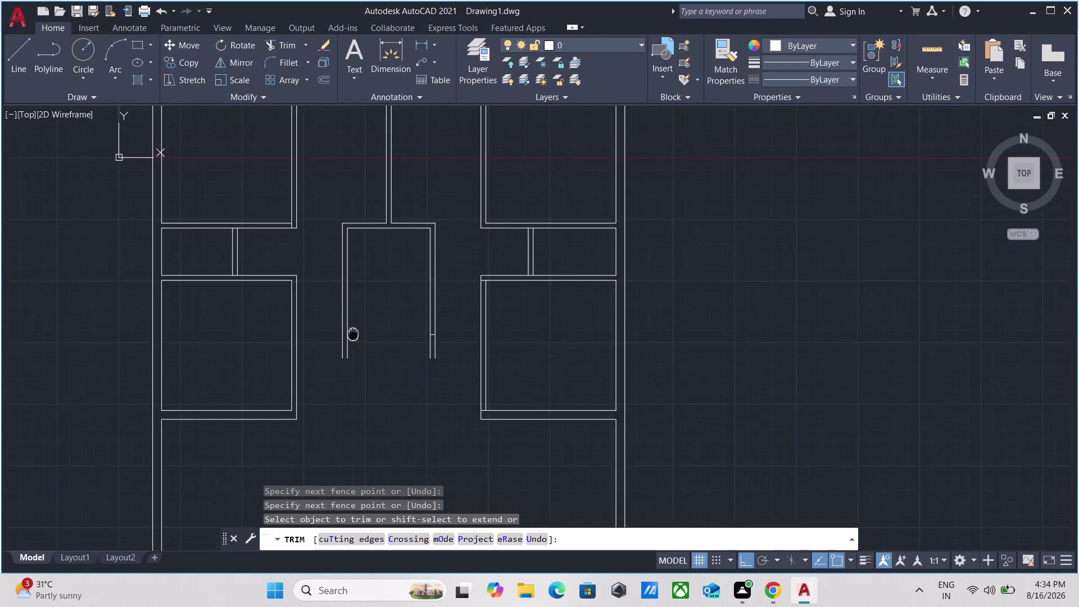
middle_drag(353, 332, 193, 268)
scroll(up, 3)
scroll(down, 3)
middle_drag(159, 412, 253, 246)
scroll(up, 3)
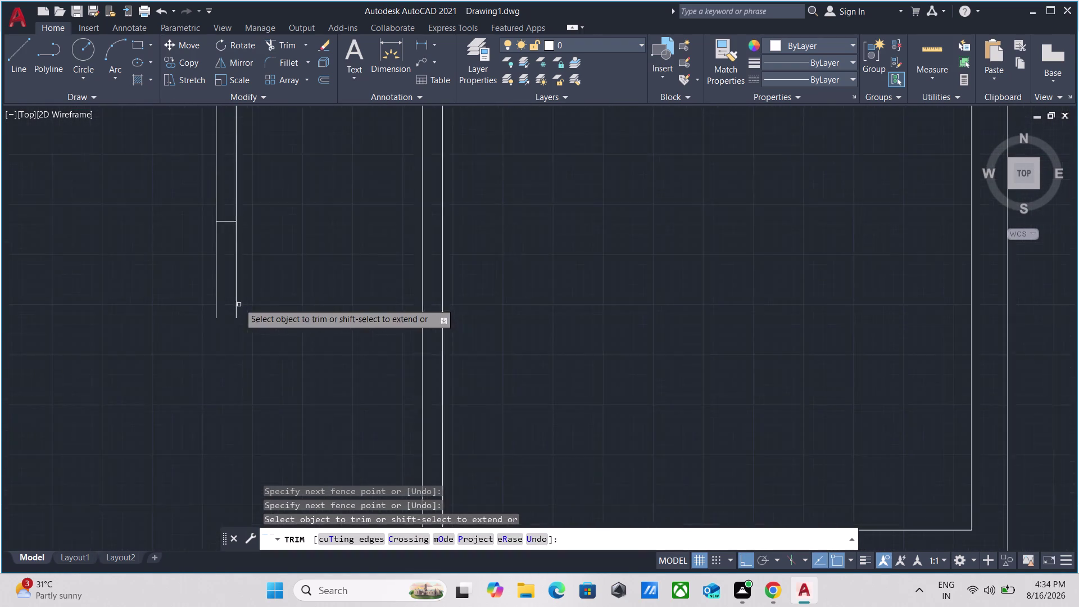
scroll(up, 3)
scroll(down, 3)
middle_drag(250, 170, 283, 332)
scroll(up, 3)
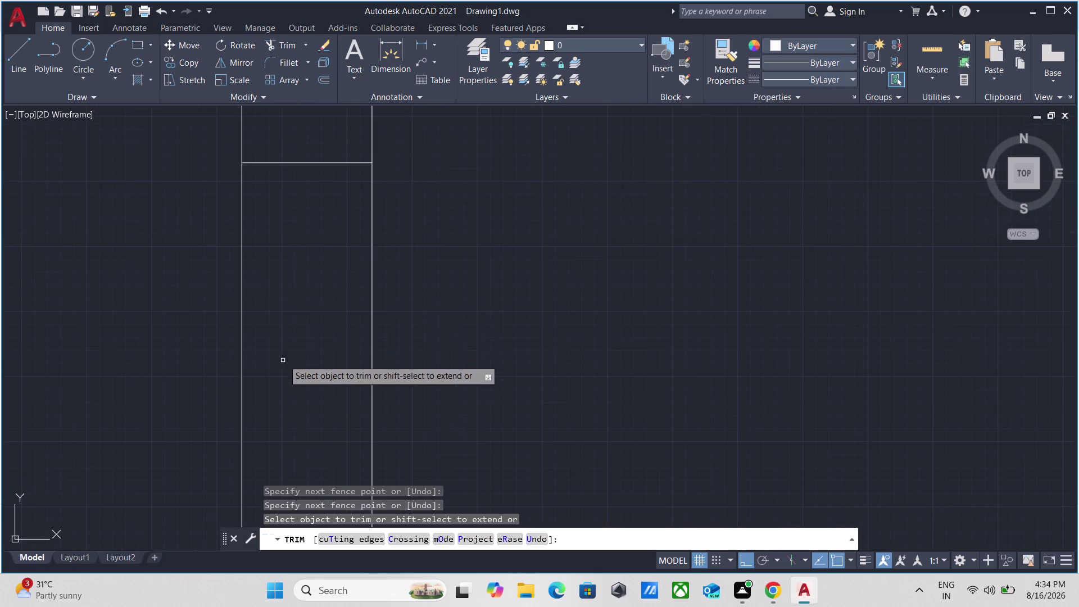
click(290, 274)
click(288, 116)
scroll(down, 3)
key(Escape)
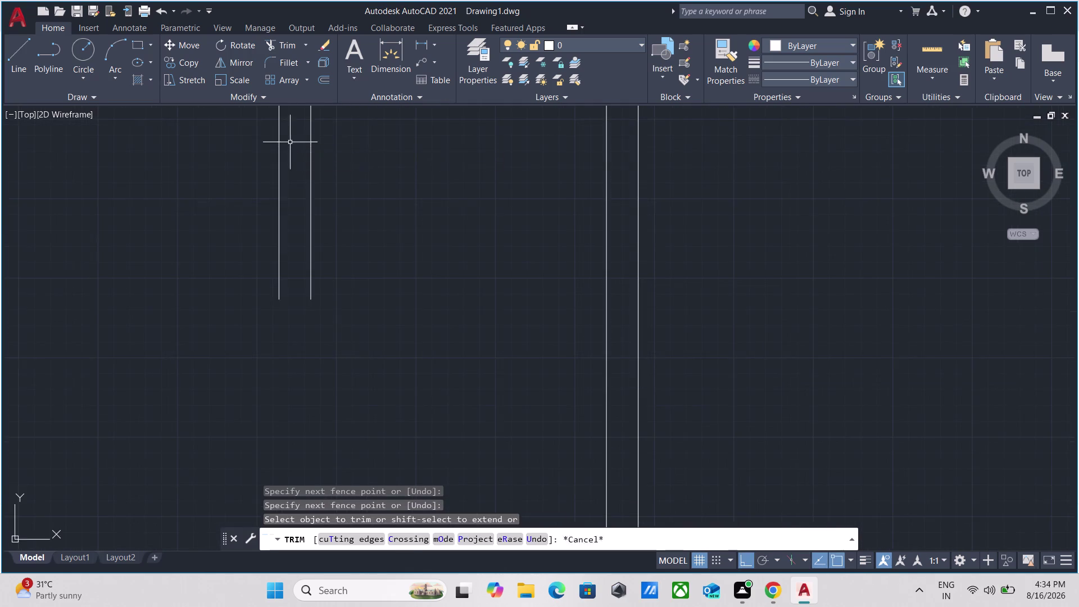
scroll(down, 3)
middle_drag(257, 183, 304, 282)
Close off the first open wall end with a capping line.
key(l)
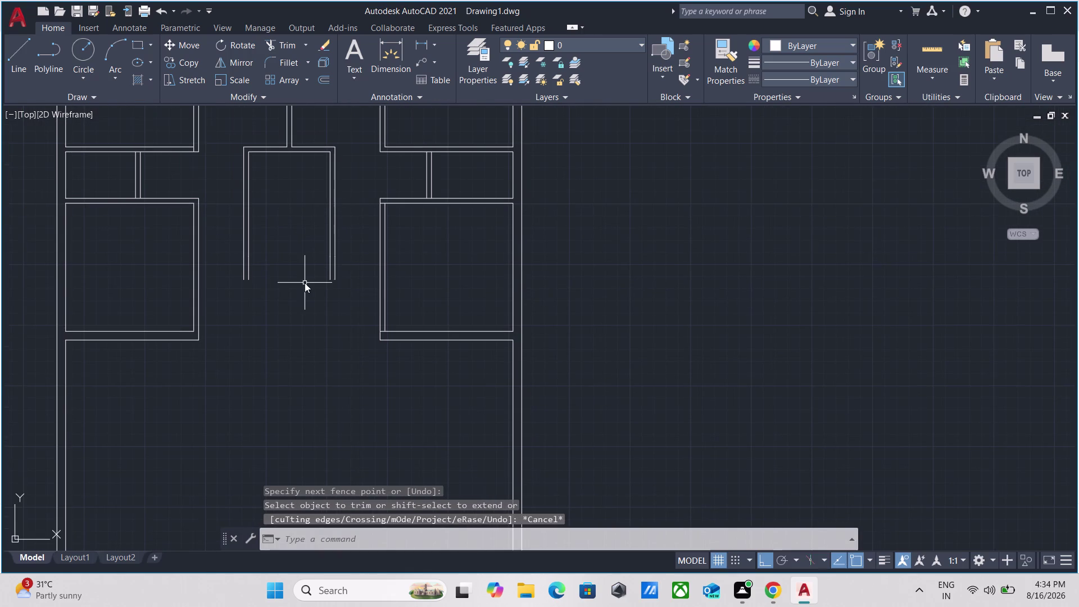
key(Return)
scroll(up, 3)
scroll(up, 3)
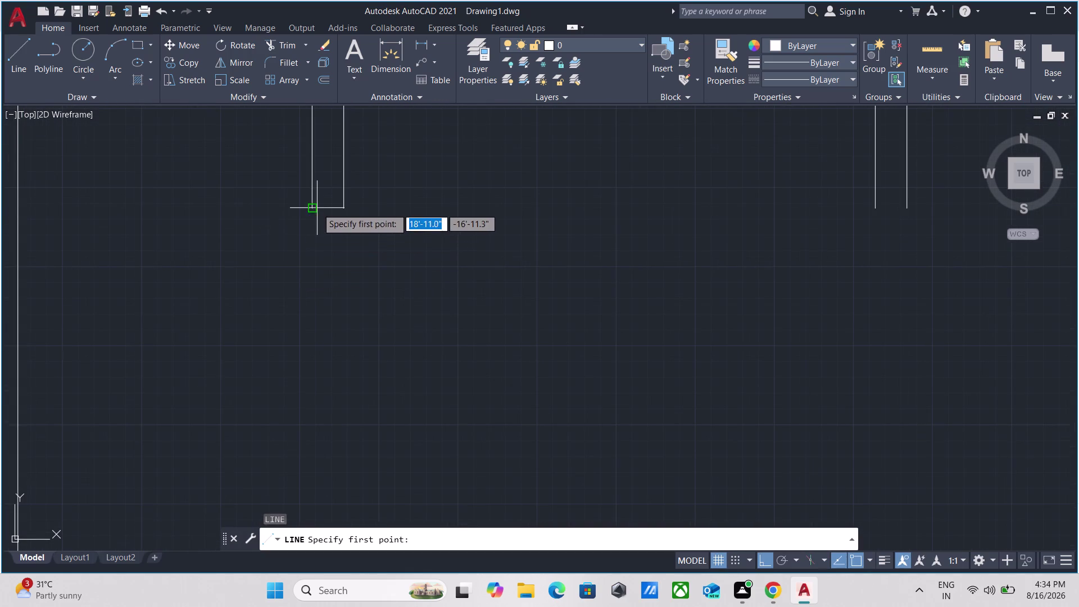
scroll(up, 3)
middle_drag(312, 224, 203, 301)
scroll(up, 3)
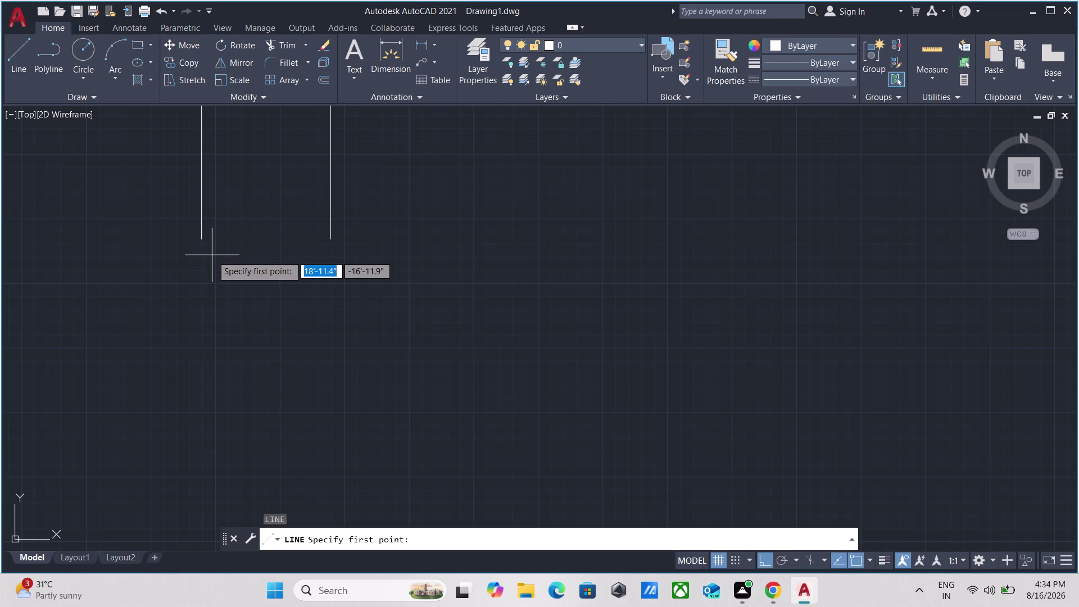
click(200, 241)
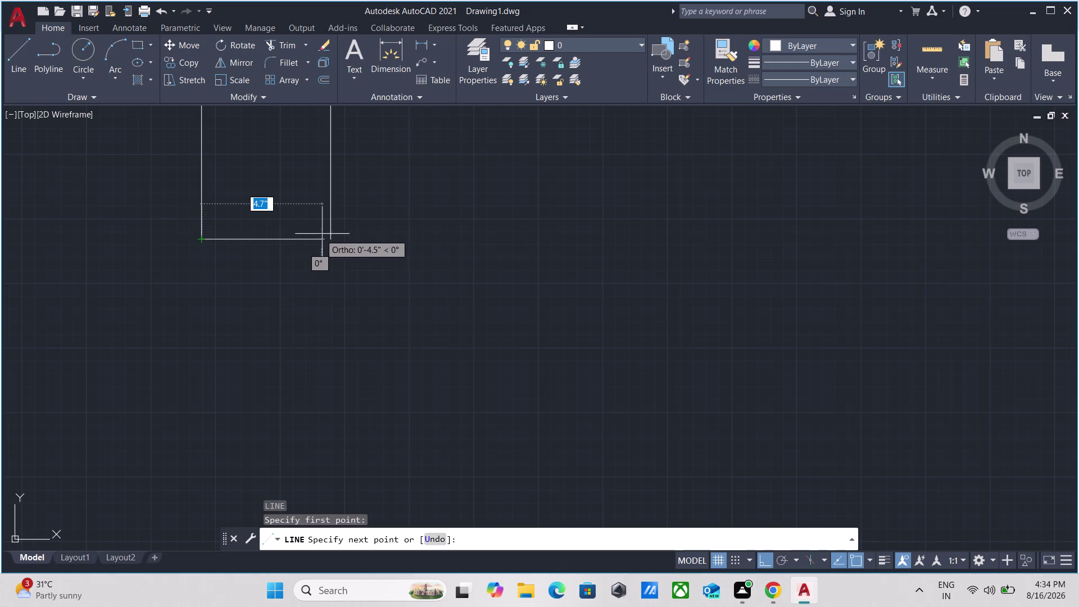
click(331, 238)
key(Escape)
Close off the second open wall end with a capping line.
scroll(down, 3)
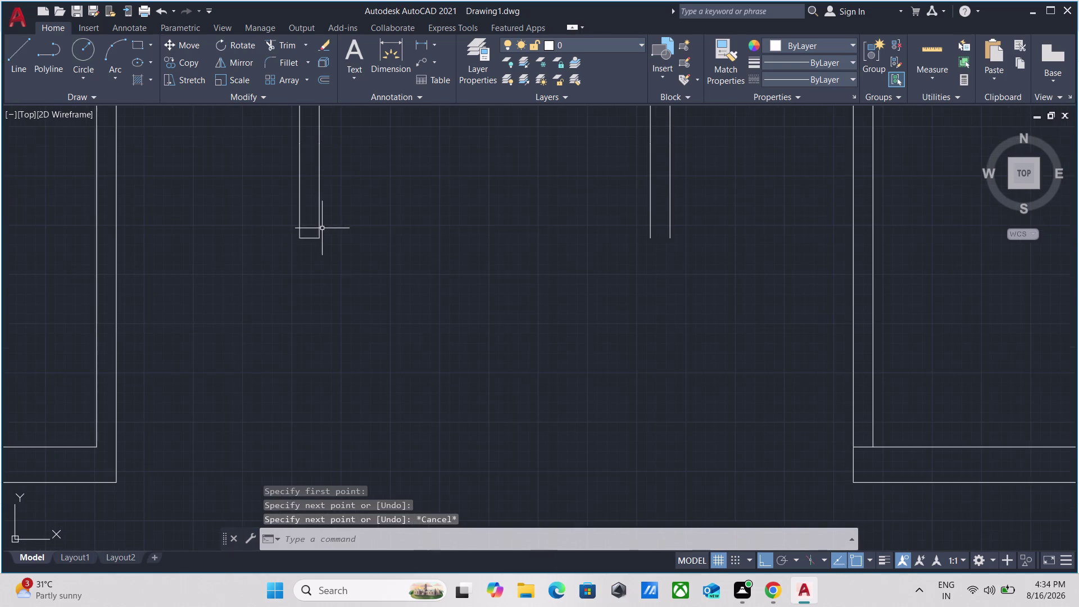
middle_drag(322, 228, 106, 340)
key(l)
key(Return)
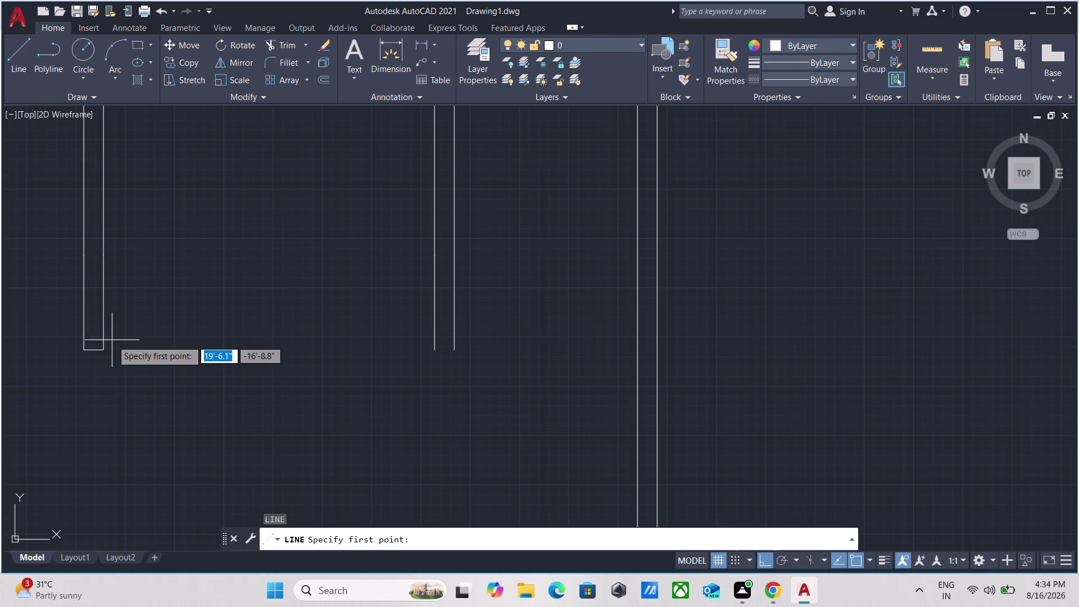
scroll(up, 3)
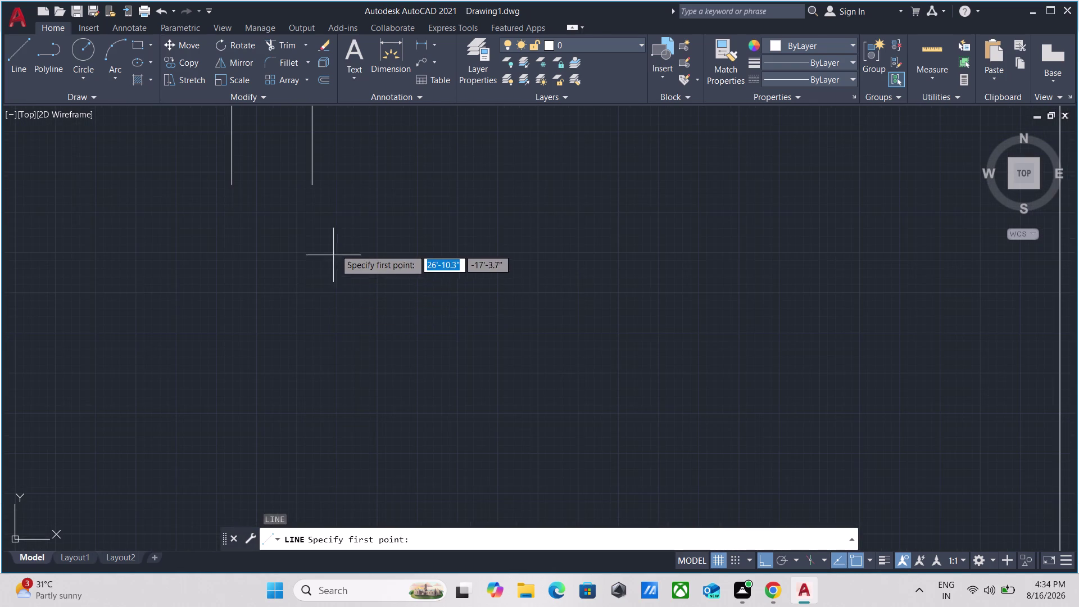
click(314, 180)
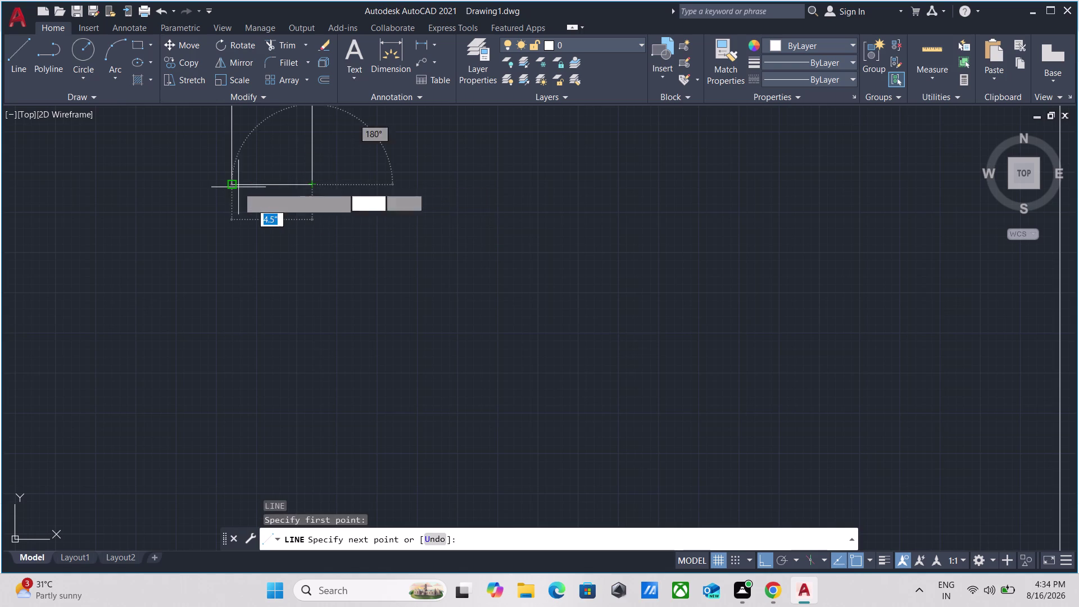
click(235, 187)
key(Escape)
Draw a 3' wall line from one bottom corner of the room.
scroll(down, 3)
middle_drag(167, 204, 307, 323)
middle_drag(259, 309, 288, 378)
scroll(down, 3)
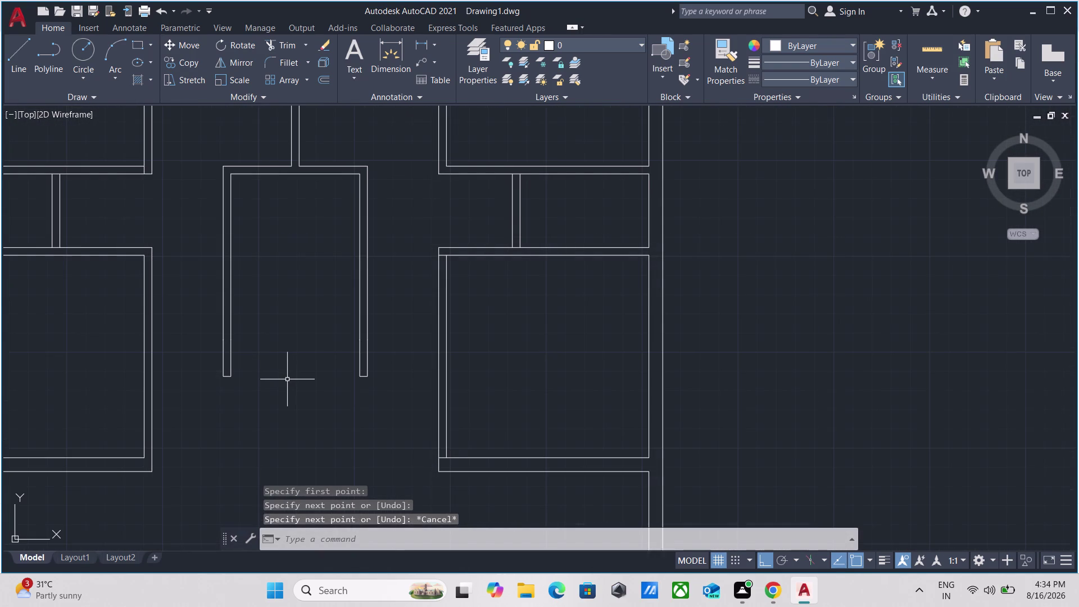
key(l)
key(Return)
scroll(up, 3)
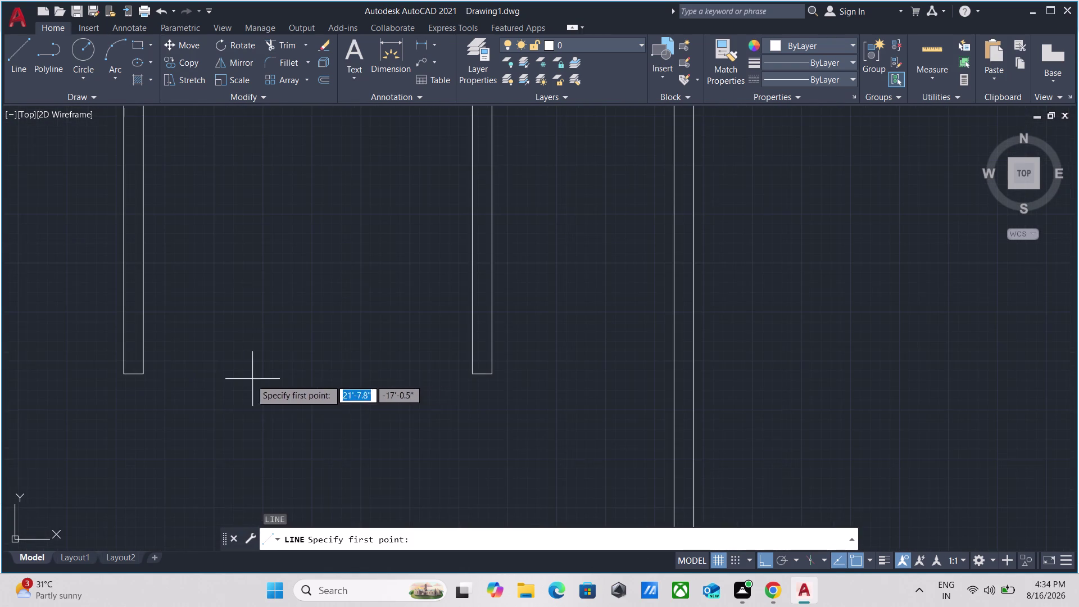
scroll(up, 3)
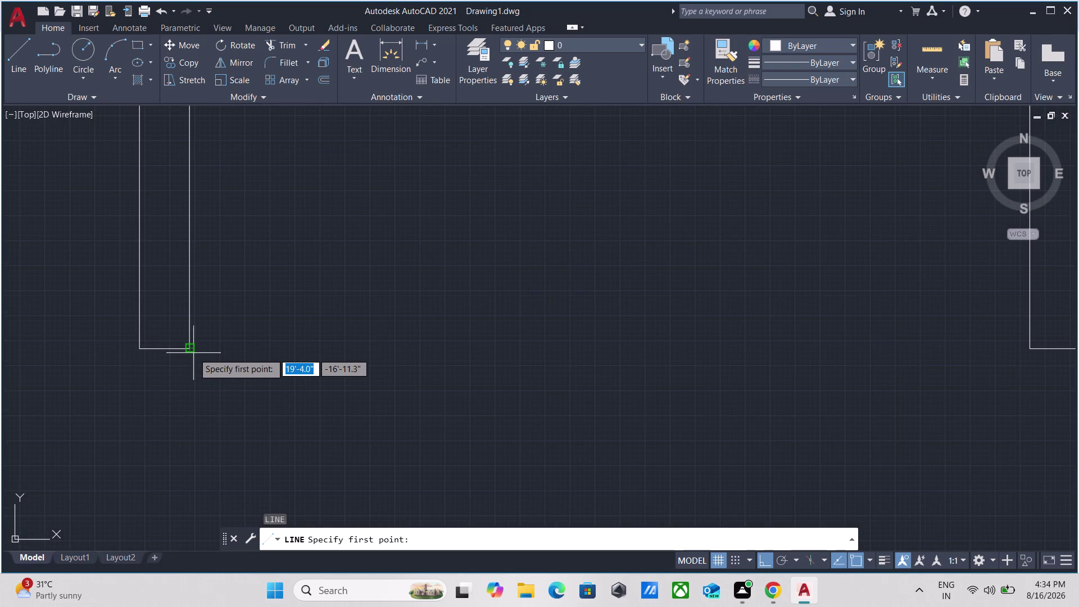
click(191, 351)
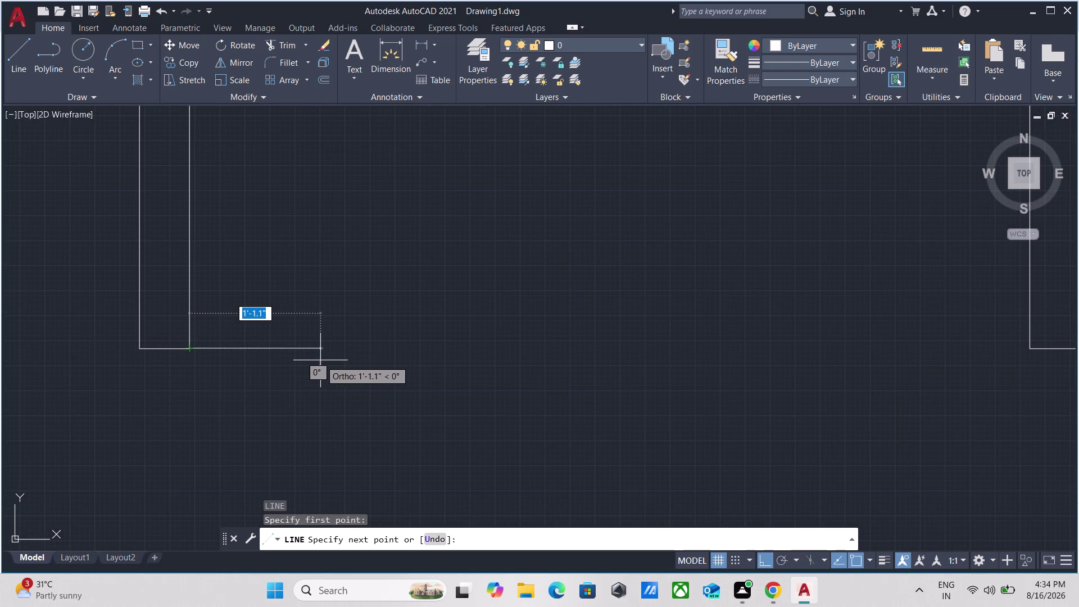
text(3')
key(Return)
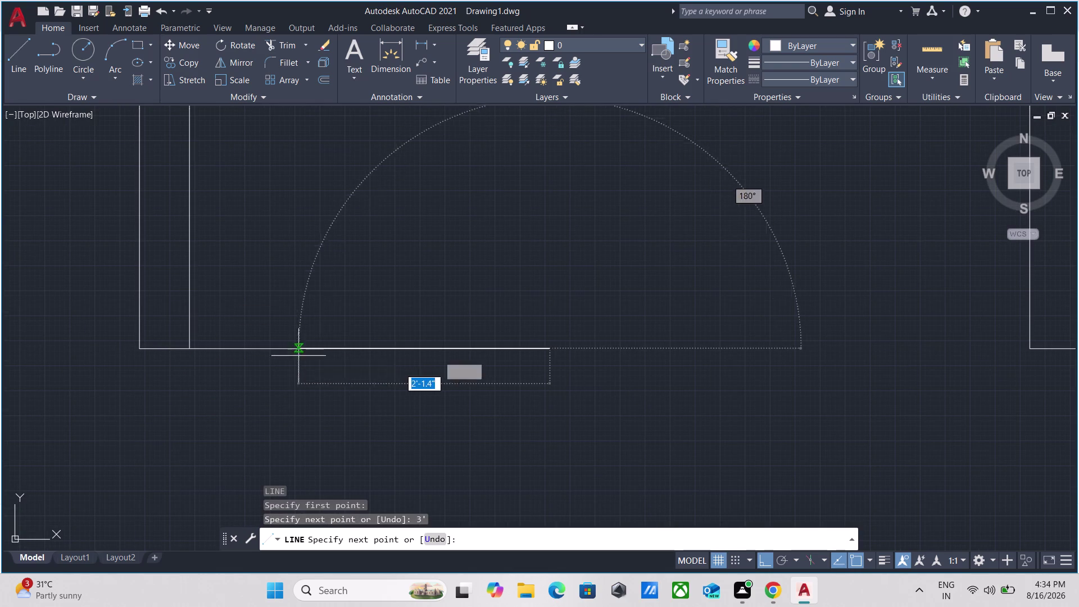
key(Escape)
Draw the matching 3' wall line from the opposite bottom corner, leaving a door gap.
middle_drag(410, 297, 89, 320)
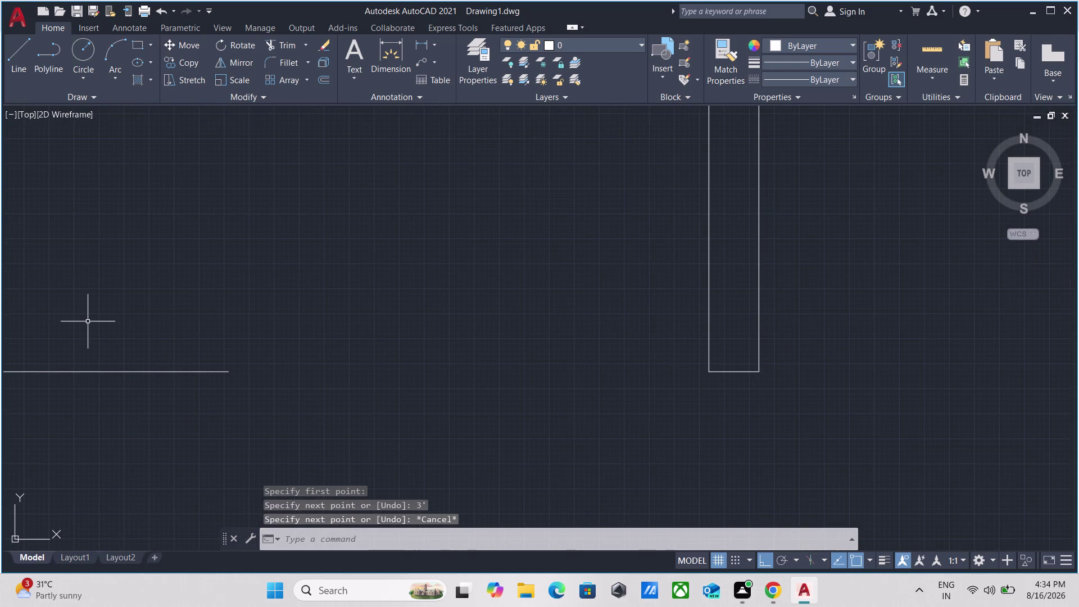
key(l)
key(Return)
scroll(down, 3)
middle_drag(310, 352, 140, 203)
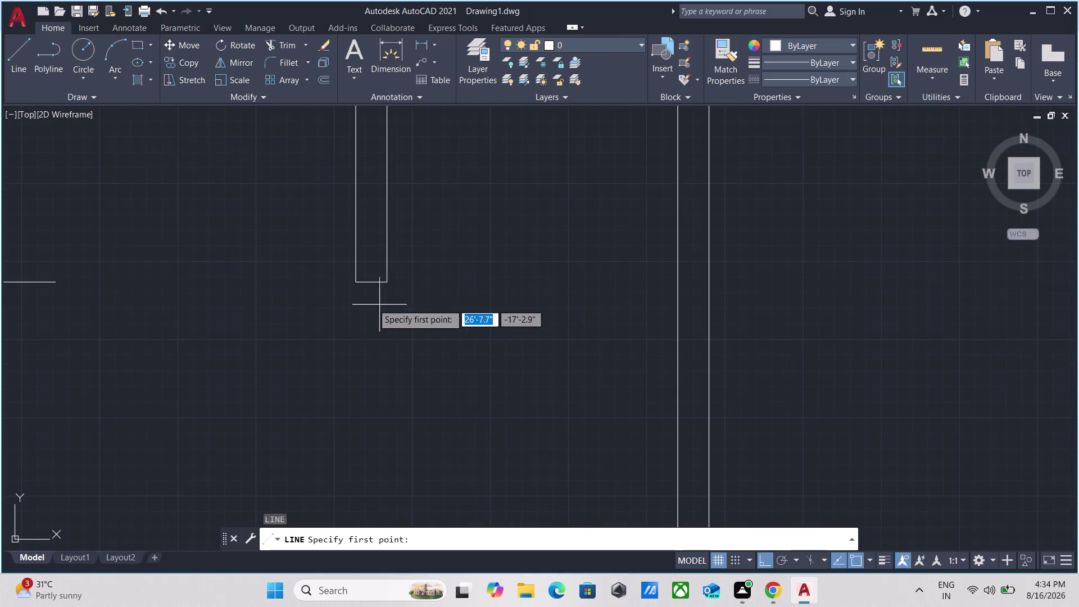
click(358, 282)
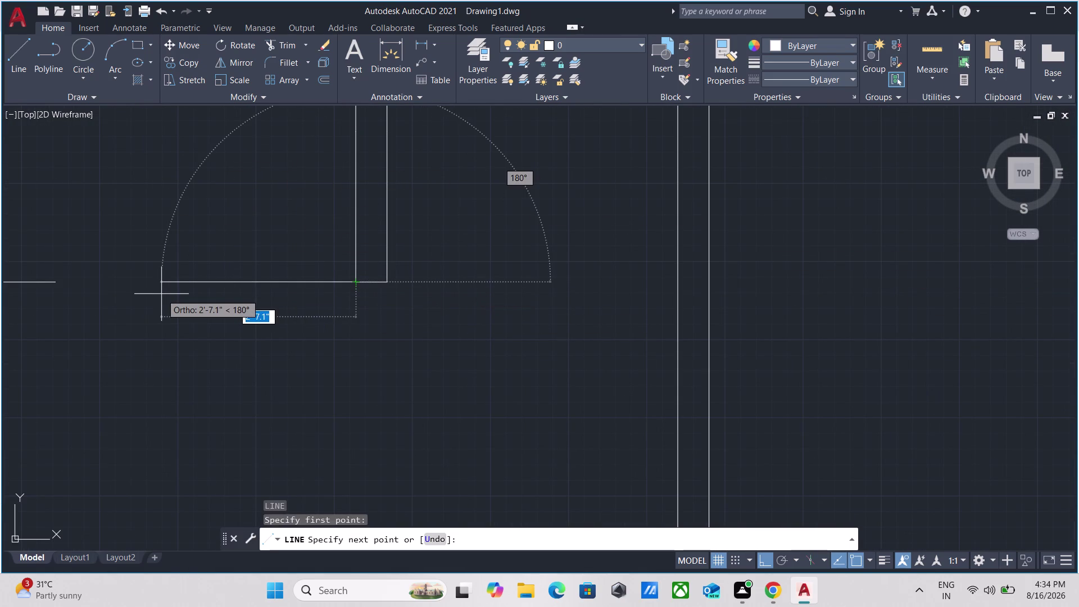
text(3')
key(Return)
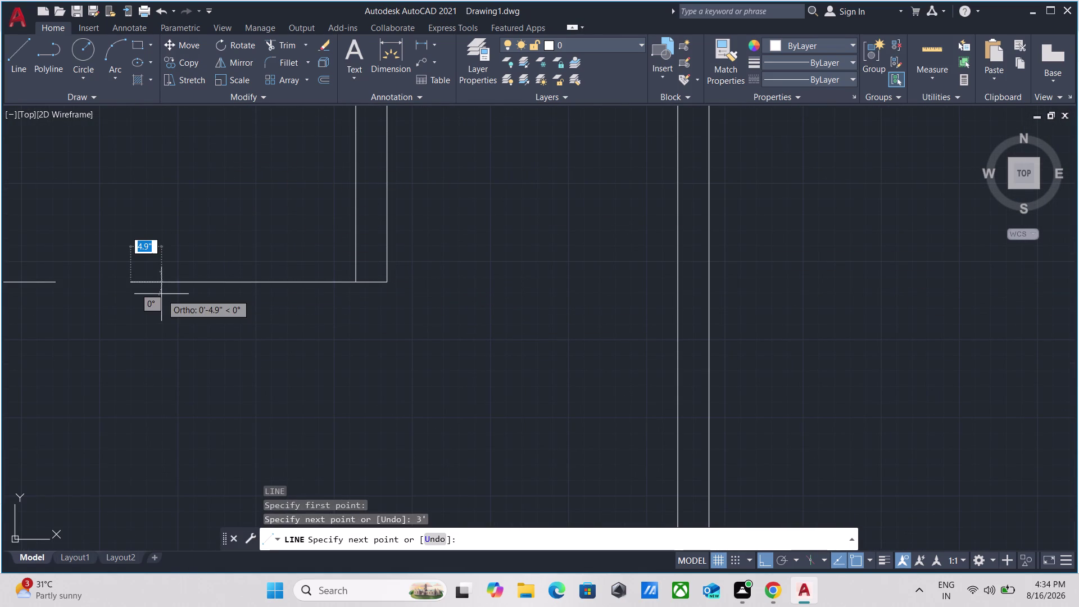
scroll(down, 3)
key(Escape)
Select the two new 3' lines on both sides of the stairwell.
drag(226, 315, 214, 295)
click(166, 201)
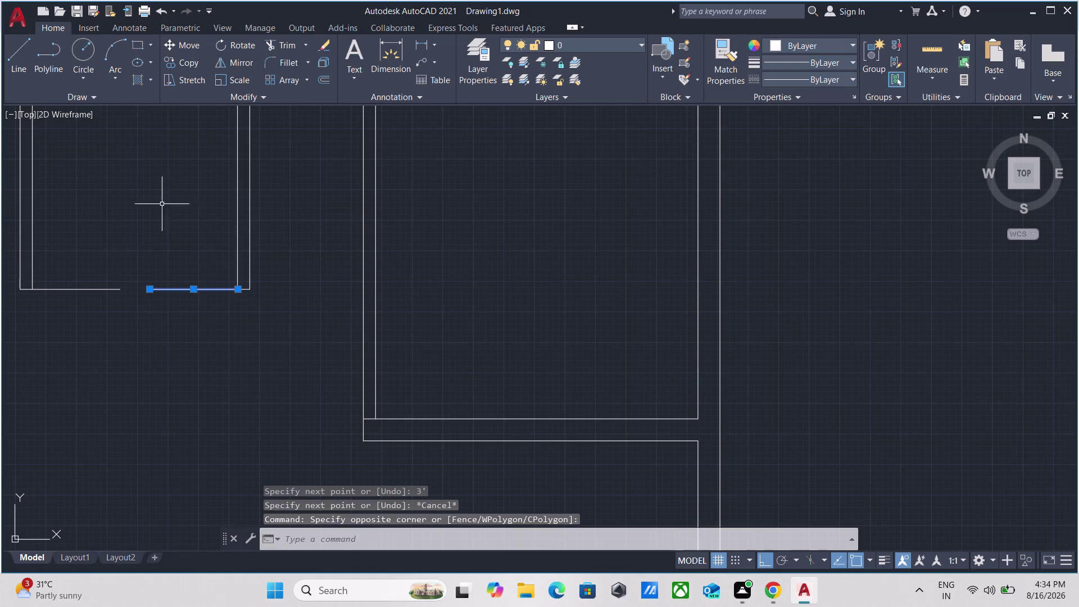
drag(84, 325, 76, 308)
click(41, 230)
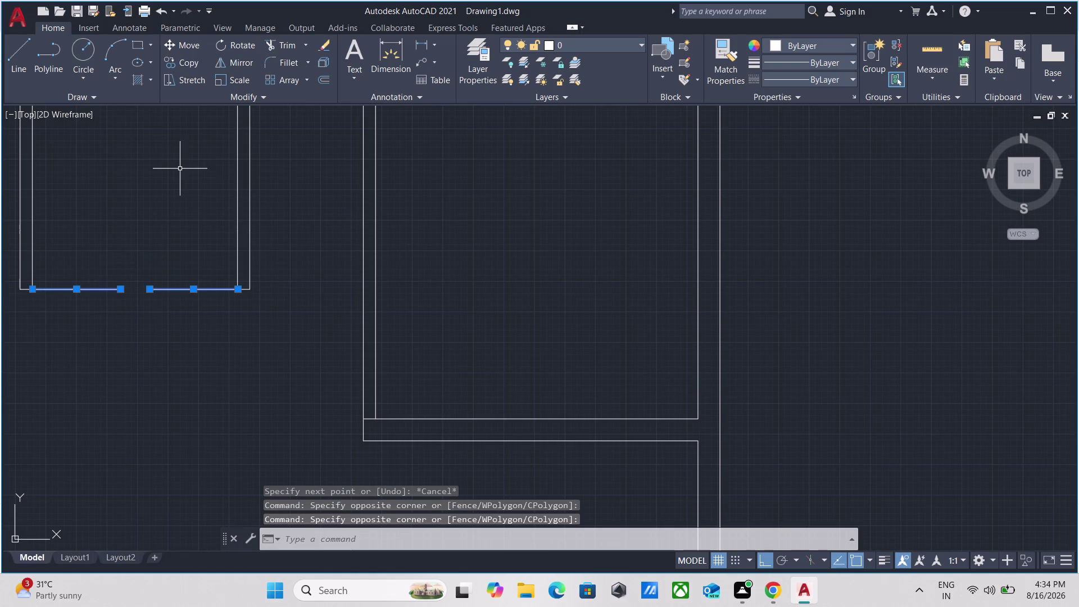
Copy the lines upward as an array of 10 treads spaced 10" apart.
text(co)
key(Return)
middle_drag(164, 216, 203, 219)
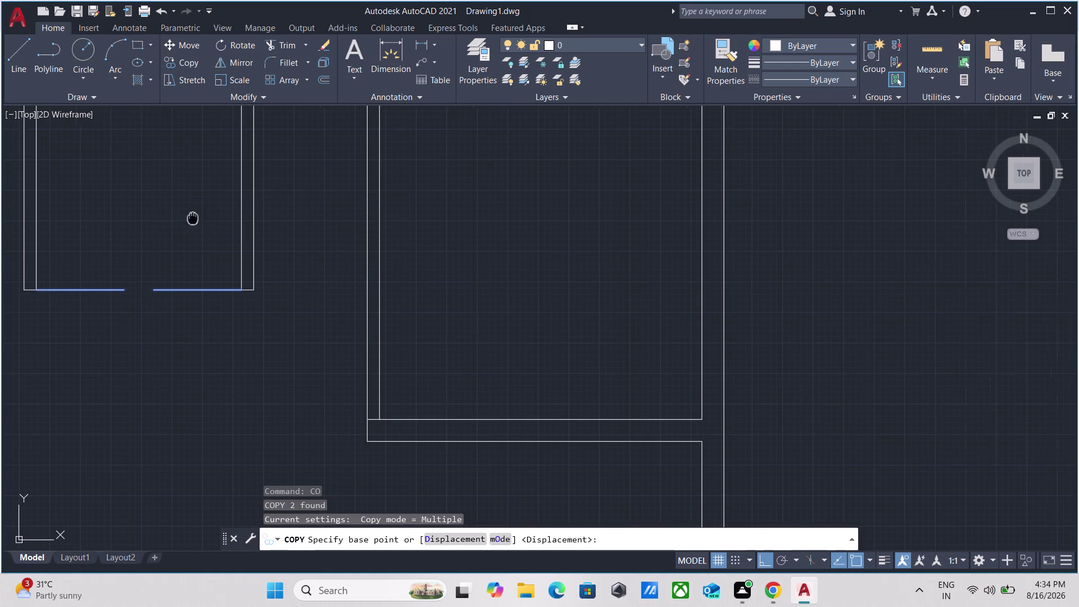
middle_drag(203, 219, 302, 290)
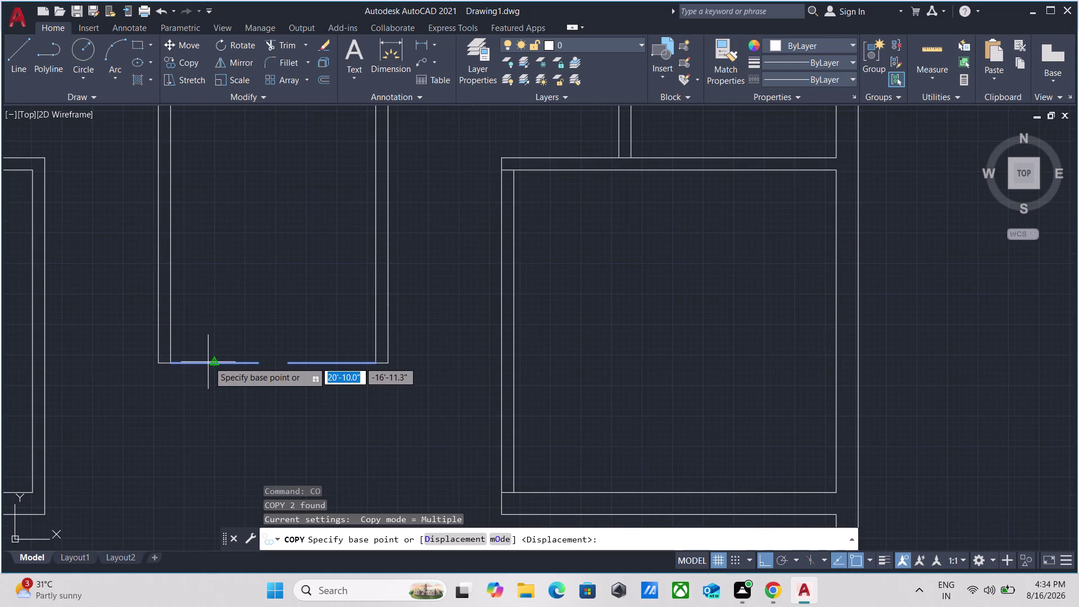
click(212, 361)
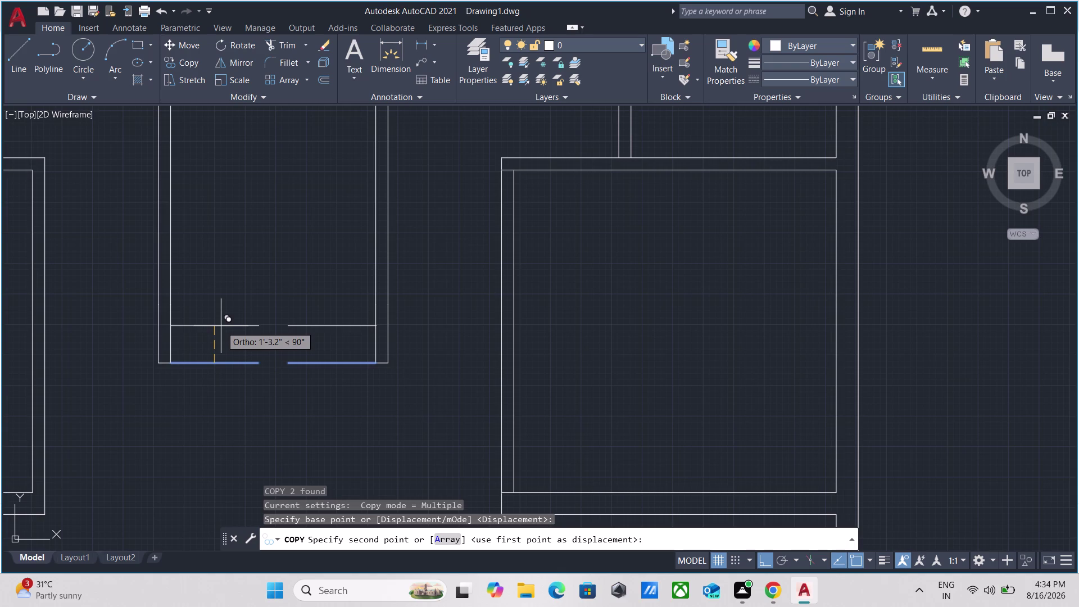
key(a)
key(Return)
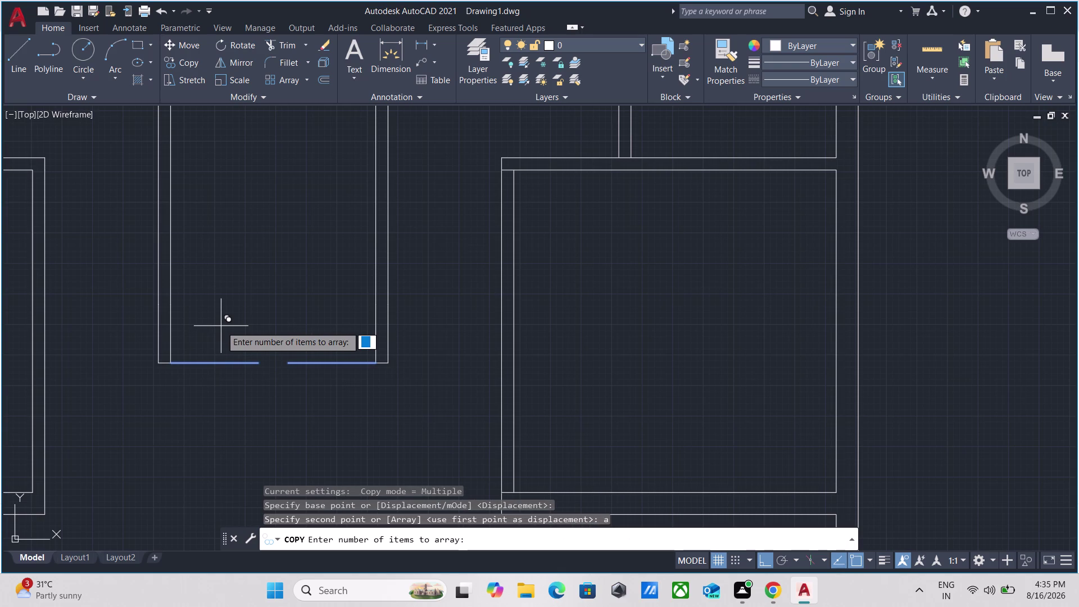
text(10)
key(Return)
scroll(down, 3)
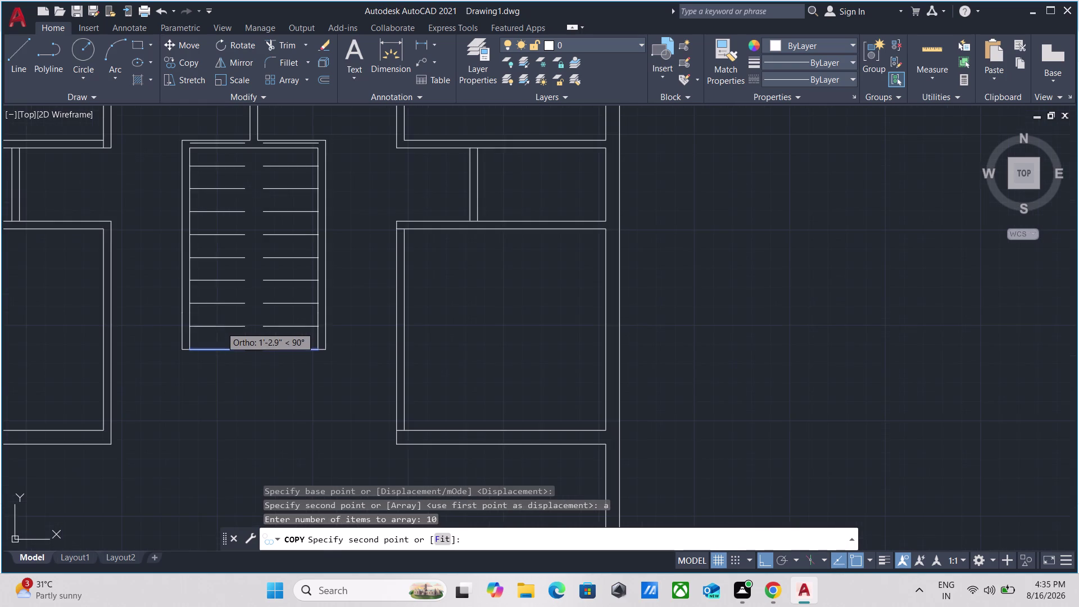
middle_drag(221, 326, 223, 395)
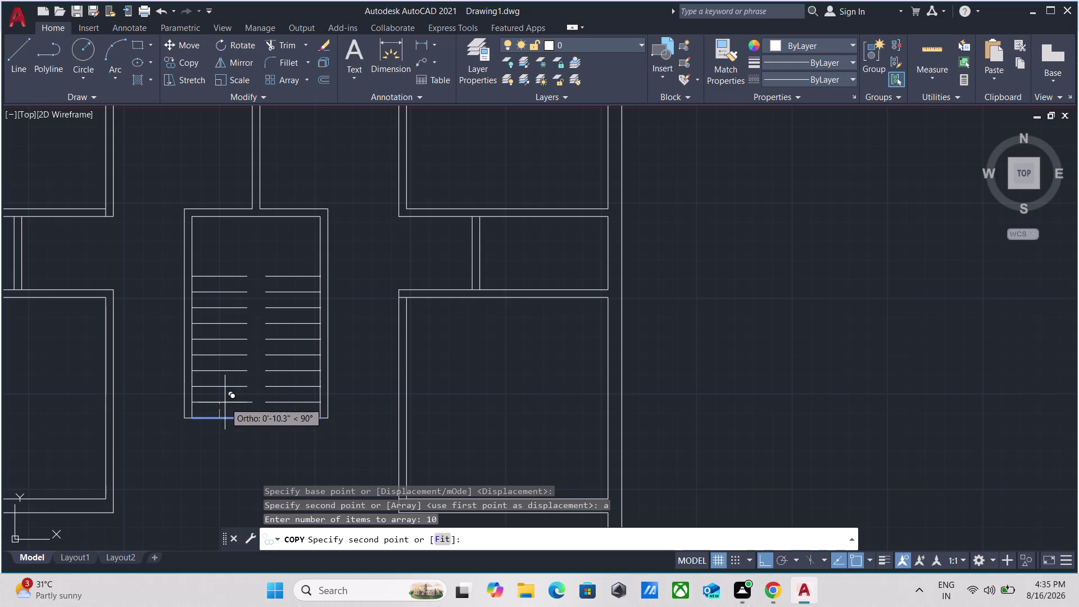
key(1)
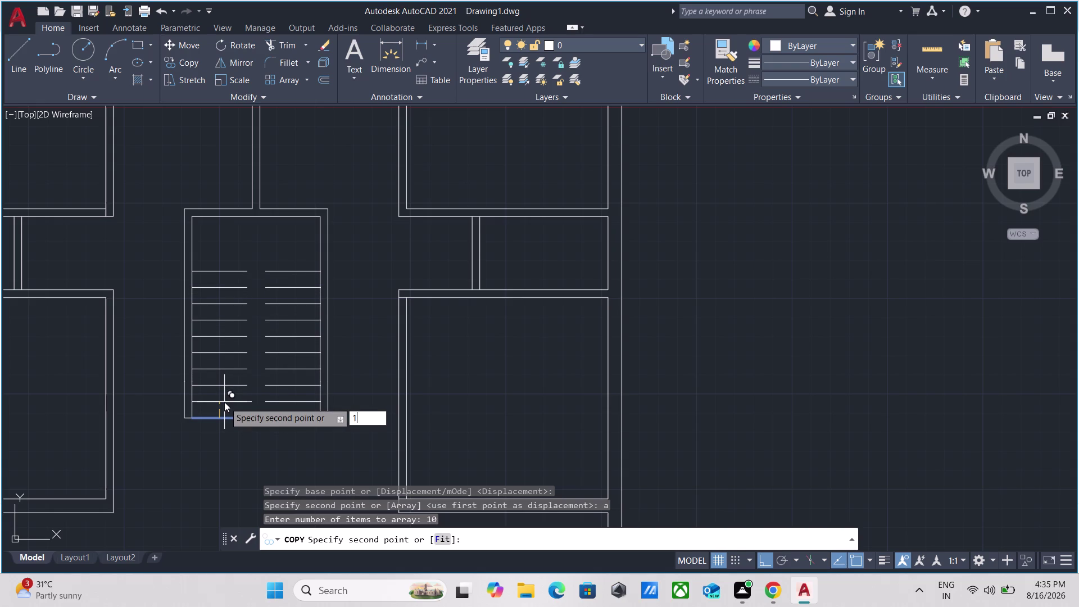
key(0)
key(shift+quotedbl)
key(Return)
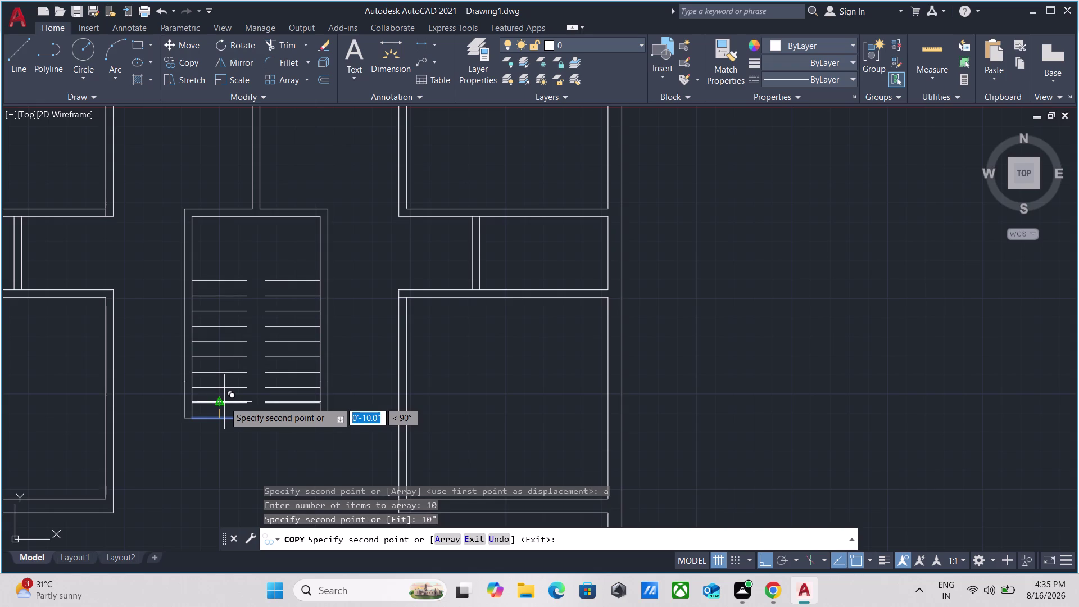
key(Escape)
Pan and zoom around the stairwell to review the new treads.
scroll(up, 3)
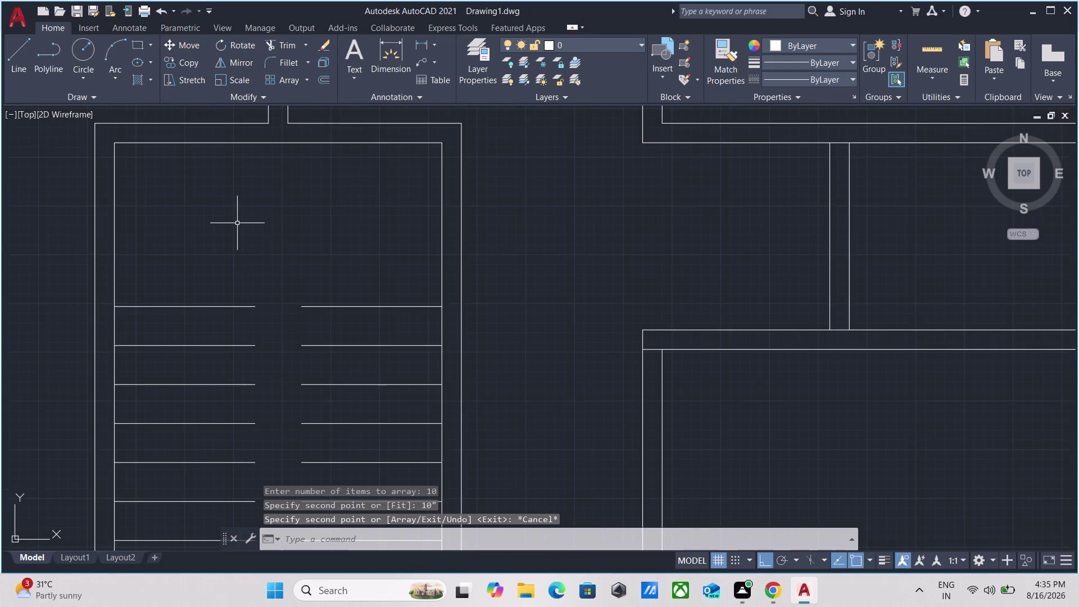
scroll(down, 3)
middle_click(237, 220)
scroll(down, 3)
middle_drag(237, 221, 262, 164)
scroll(up, 3)
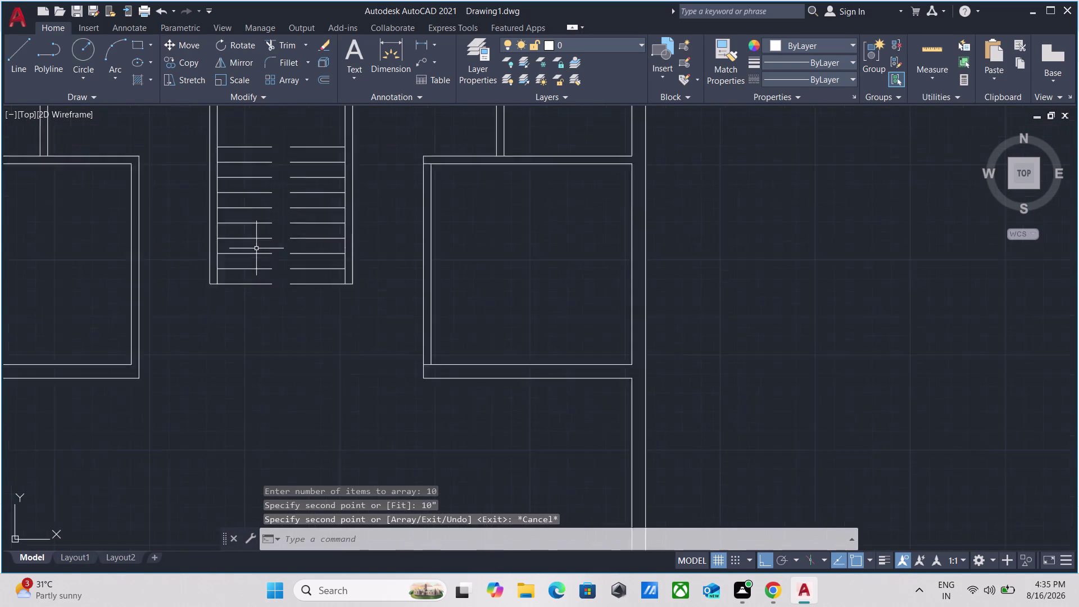
scroll(up, 3)
scroll(down, 3)
scroll(down, 3)
middle_drag(352, 265, 336, 374)
middle_drag(336, 373, 337, 249)
scroll(down, 3)
scroll(up, 3)
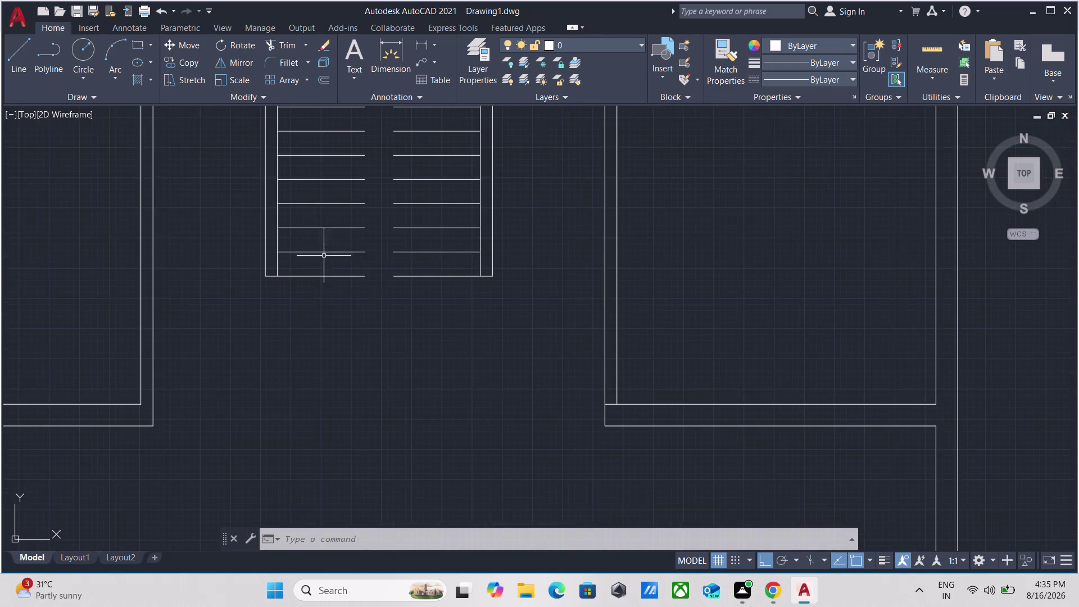
scroll(down, 3)
middle_drag(326, 176, 316, 237)
scroll(down, 3)
middle_drag(318, 236, 321, 302)
scroll(up, 3)
middle_drag(326, 299, 316, 314)
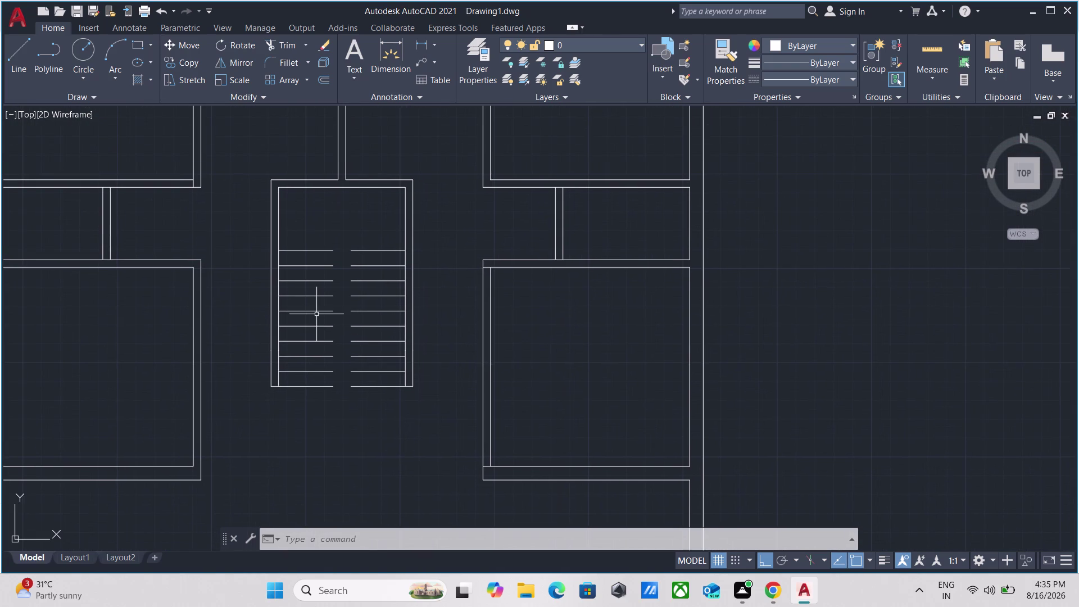
Outline a narrow closed strip from the stair's bottom edge up to the top tread.
key(l)
key(Return)
scroll(up, 3)
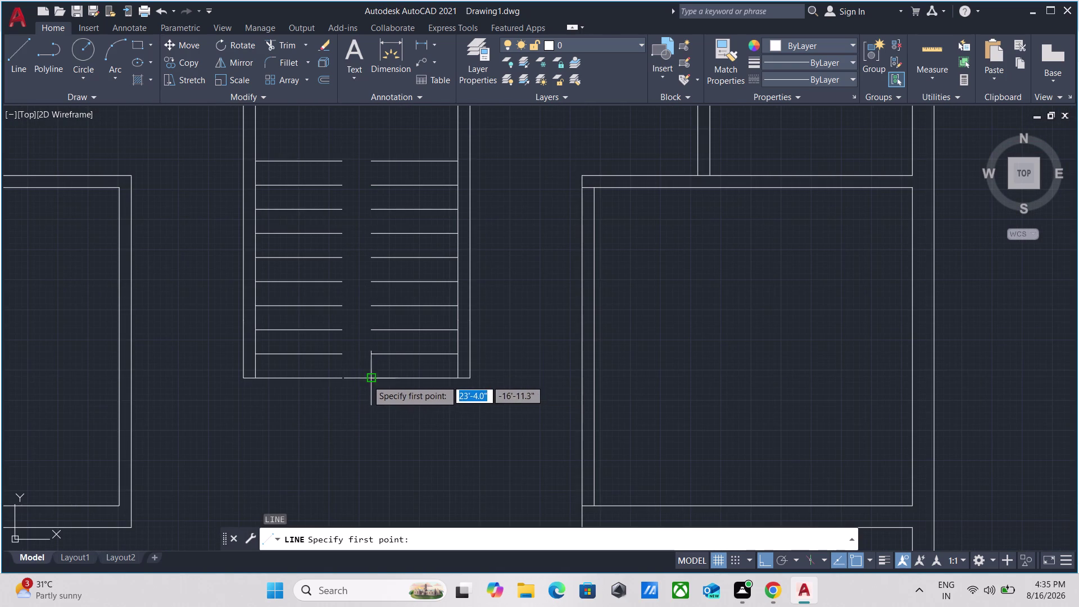
click(340, 377)
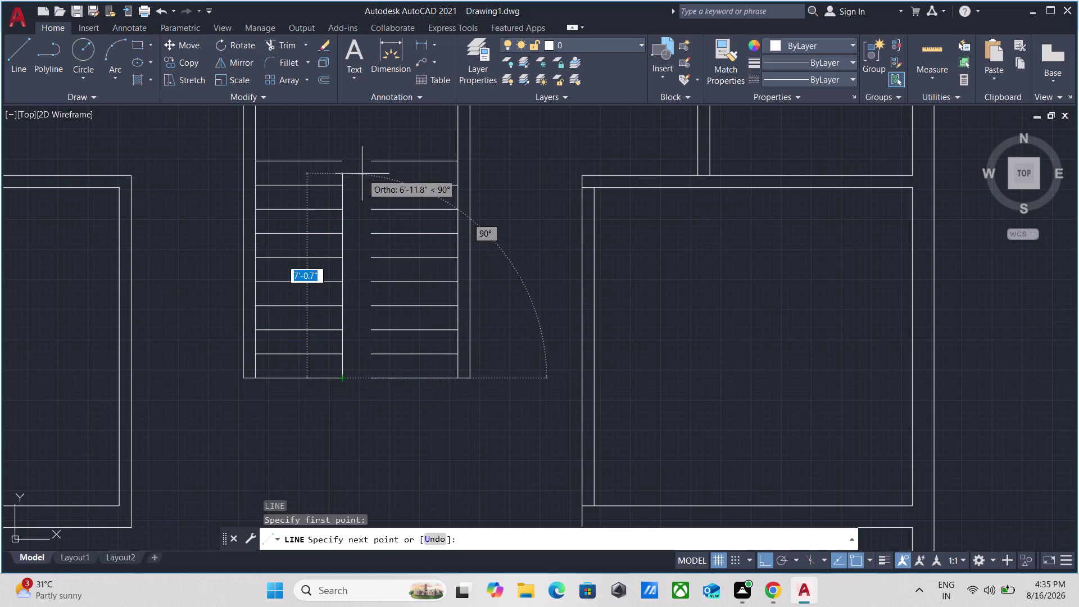
click(341, 159)
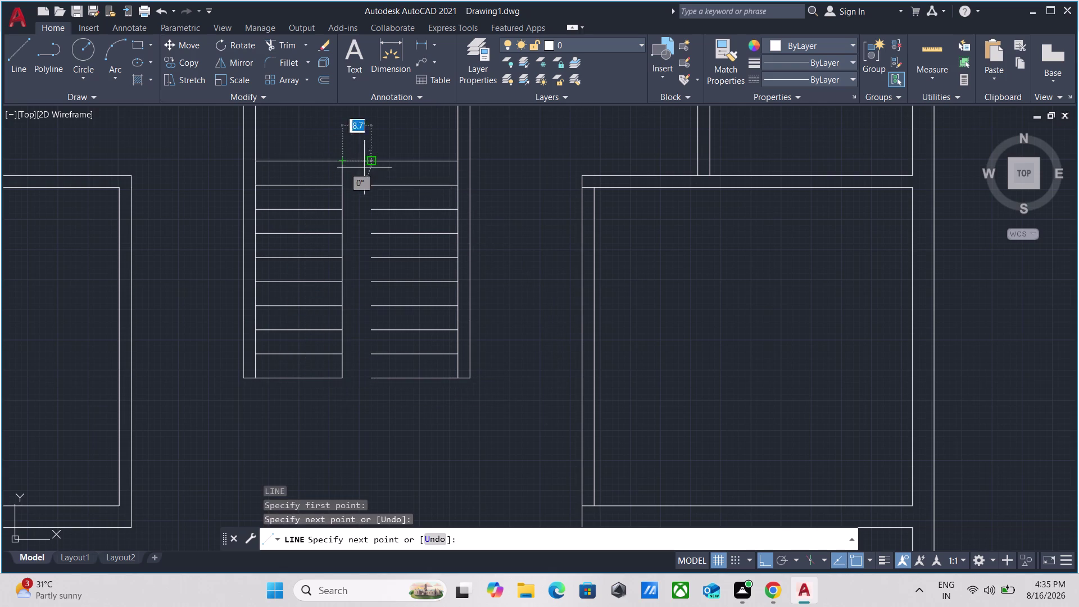
click(368, 160)
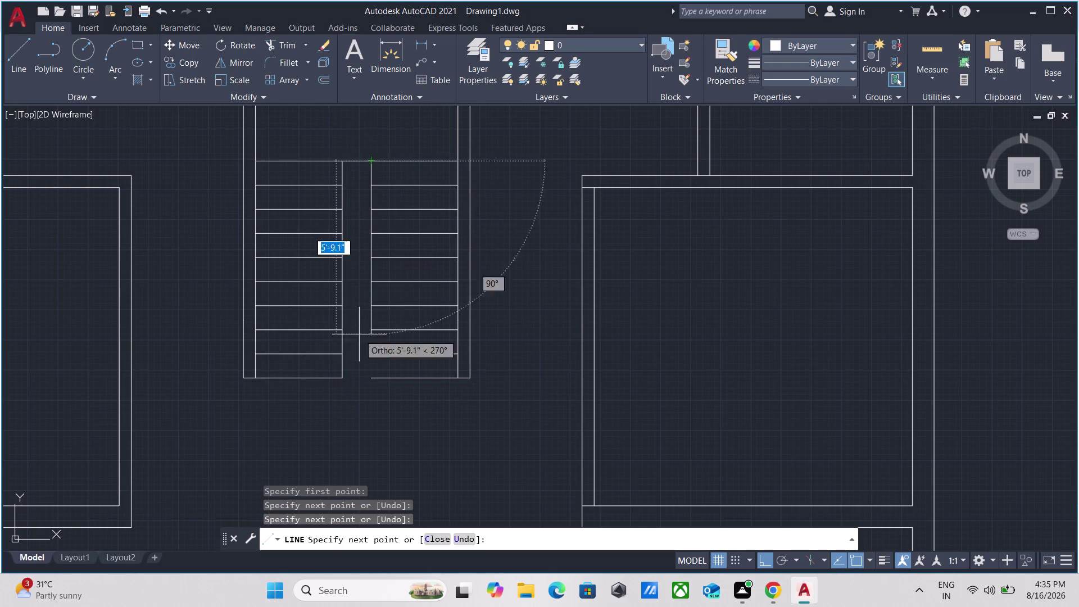
click(369, 378)
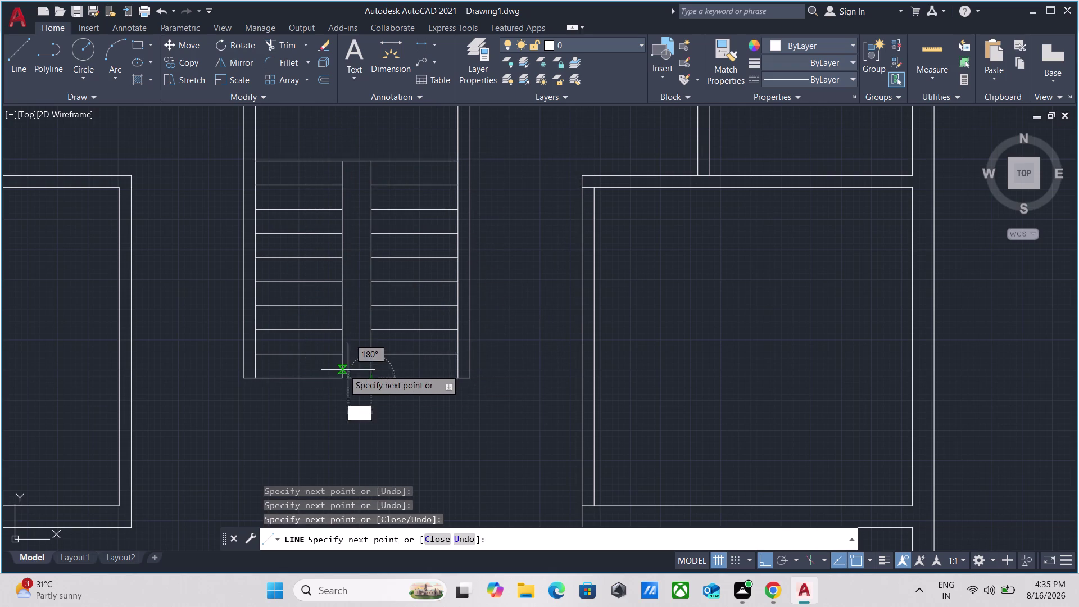
click(344, 380)
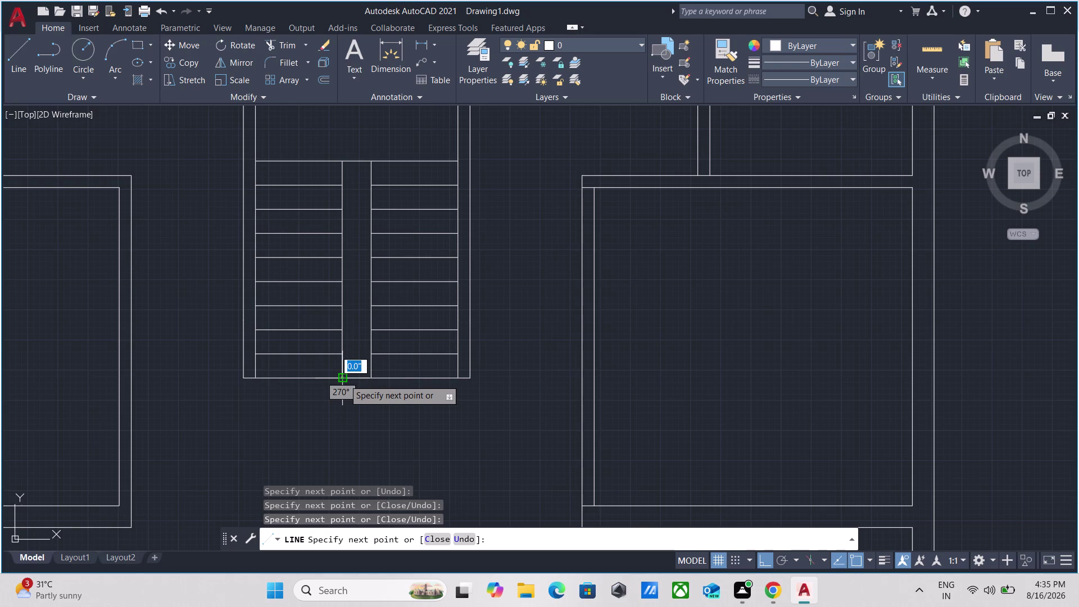
key(Escape)
scroll(down, 3)
scroll(up, 3)
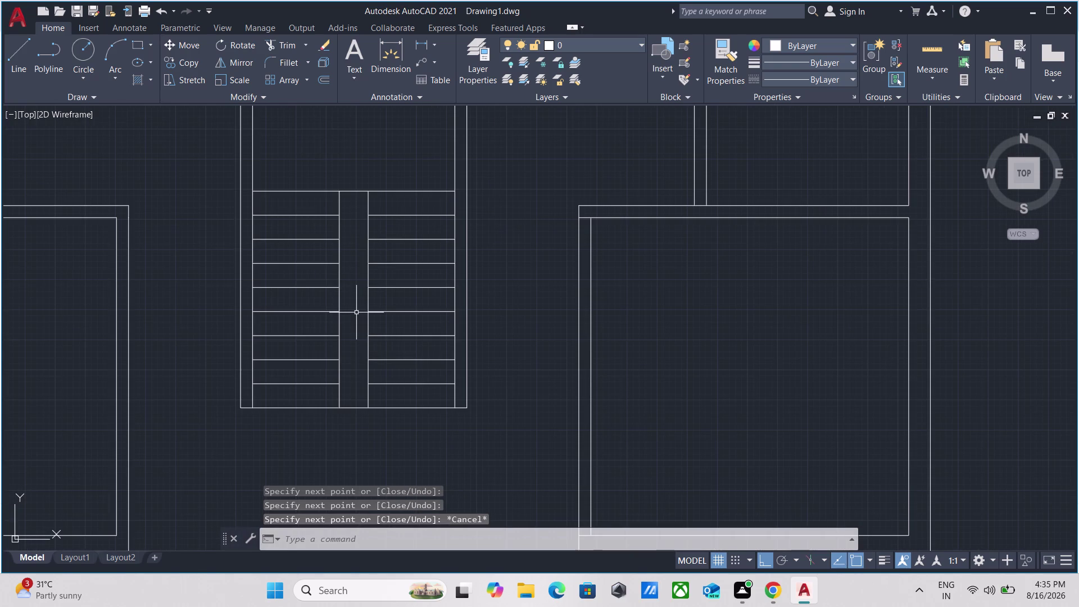
key(l)
key(Return)
With Ortho off, draw a diagonal from the divider's bottom corner to its opposite top corner.
scroll(up, 3)
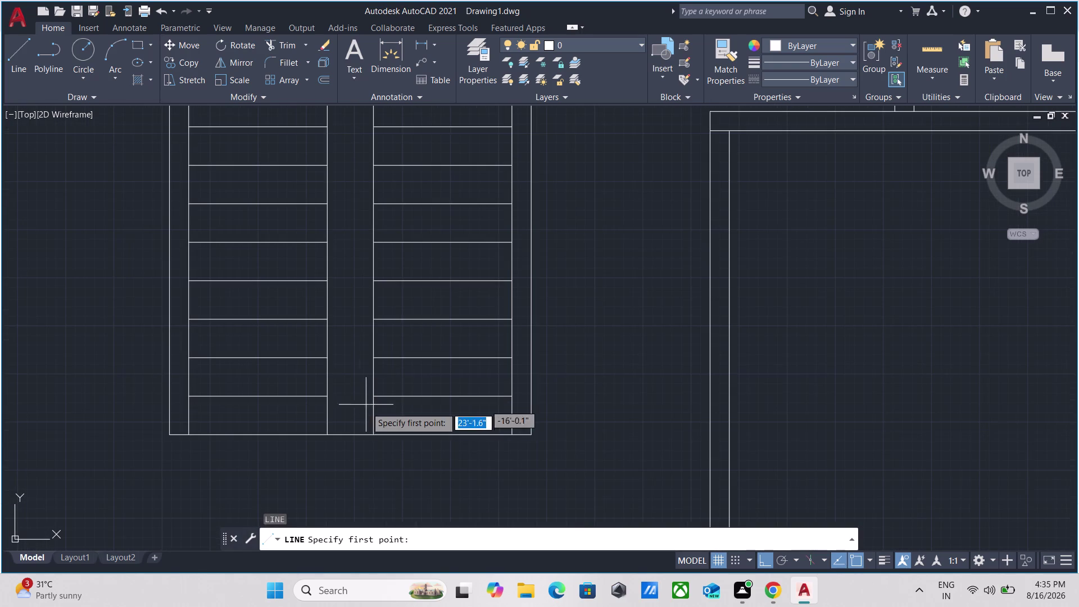
drag(372, 434, 368, 427)
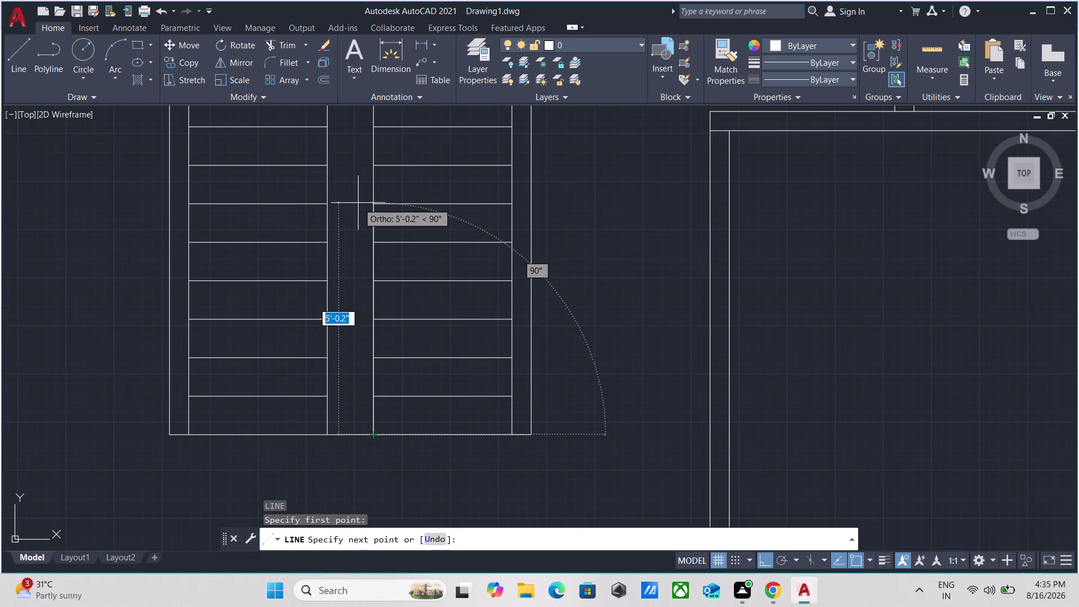
key(F8)
scroll(down, 3)
middle_drag(351, 169, 335, 275)
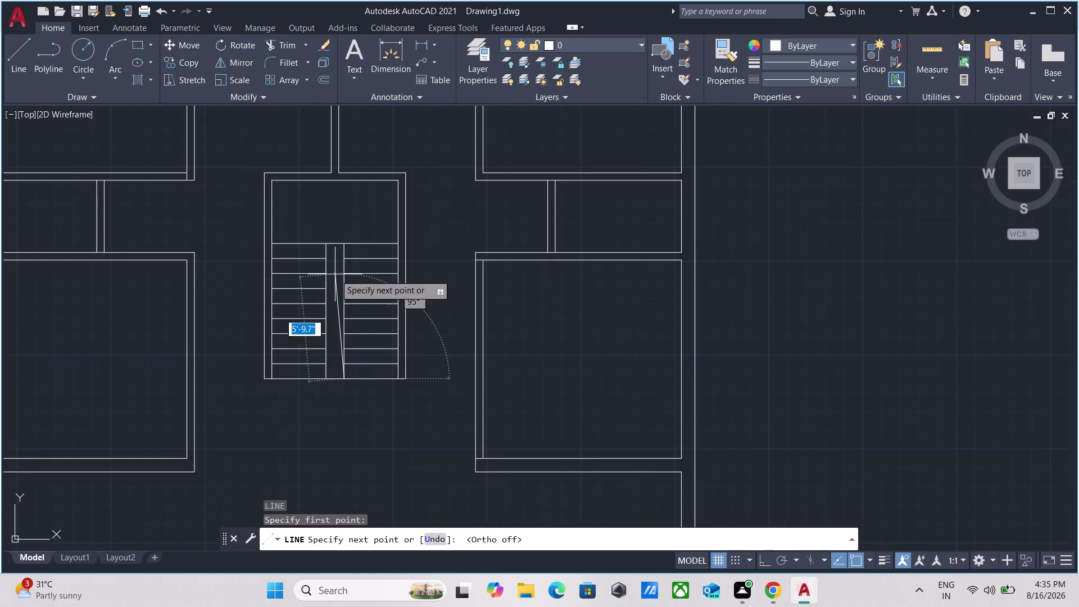
scroll(up, 3)
click(291, 168)
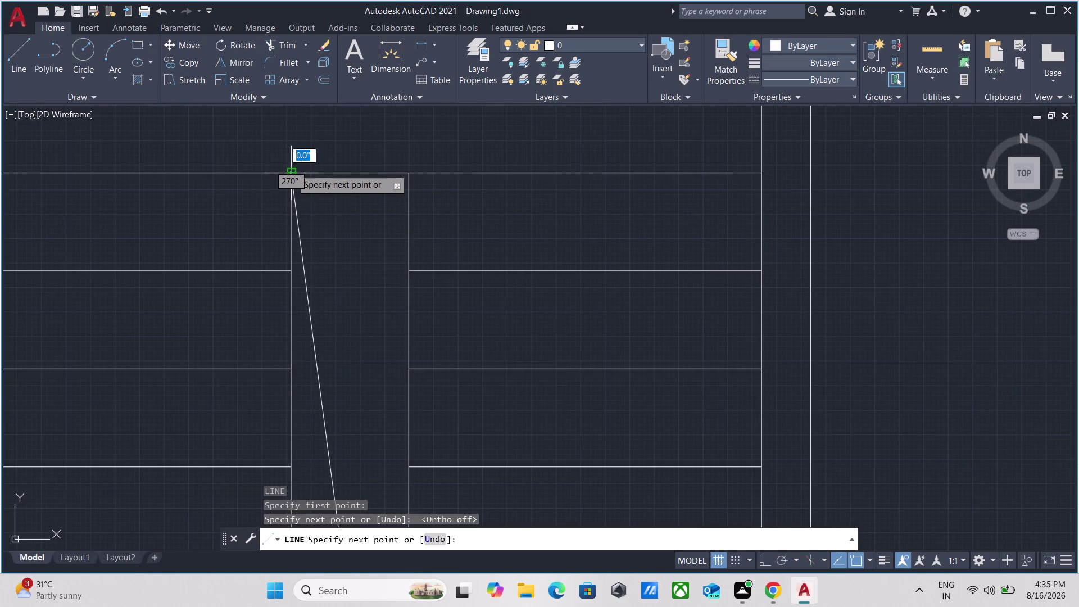
scroll(down, 3)
key(Escape)
scroll(down, 3)
scroll(up, 3)
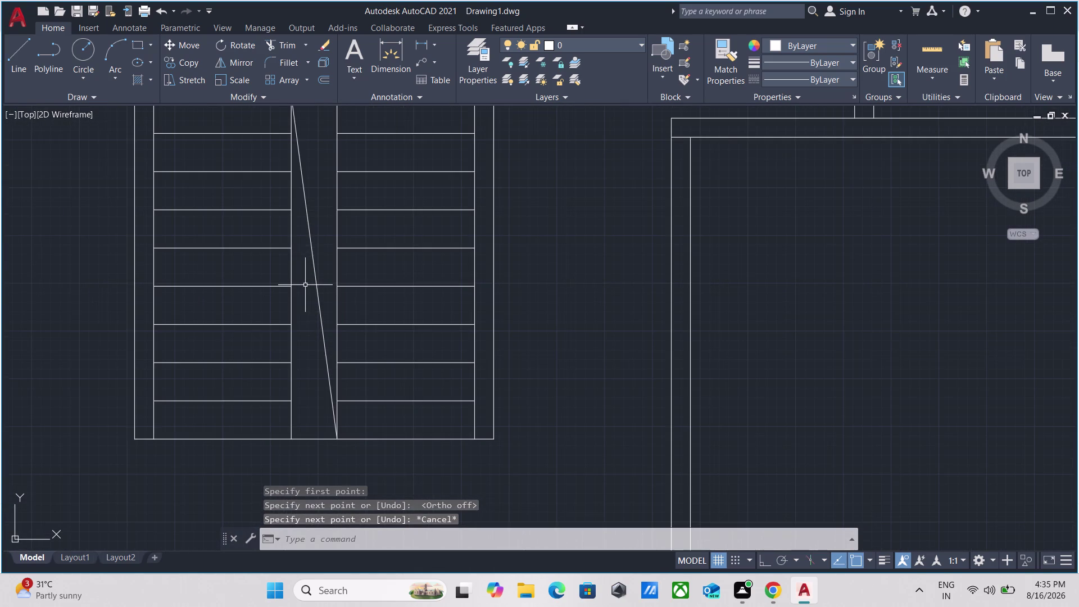
Draw the second diagonal from the other bottom corner to the opposite top corner, completing the X.
key(l)
key(Return)
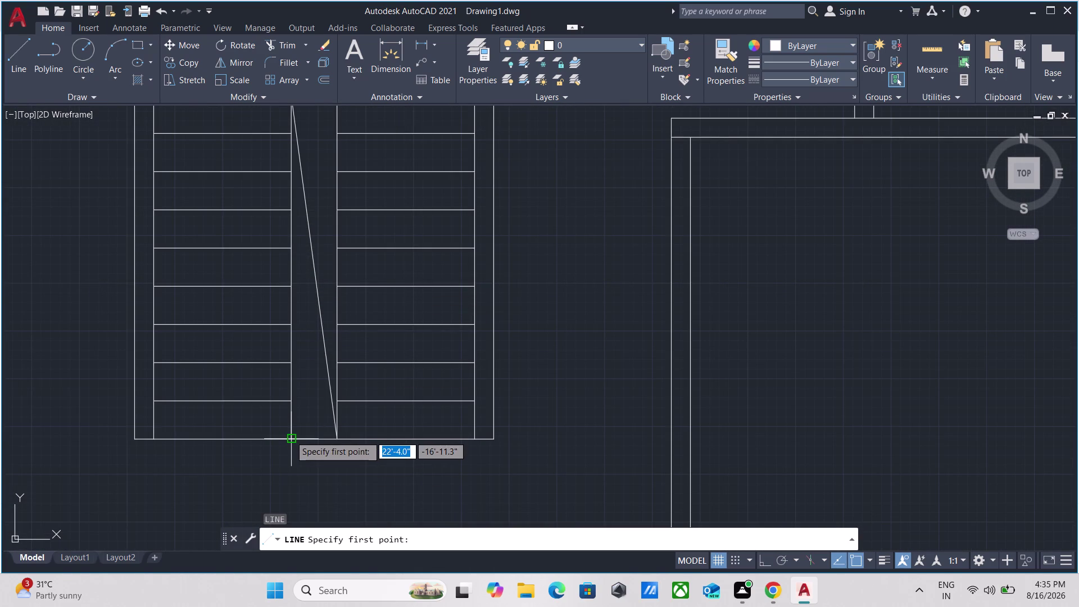
click(290, 435)
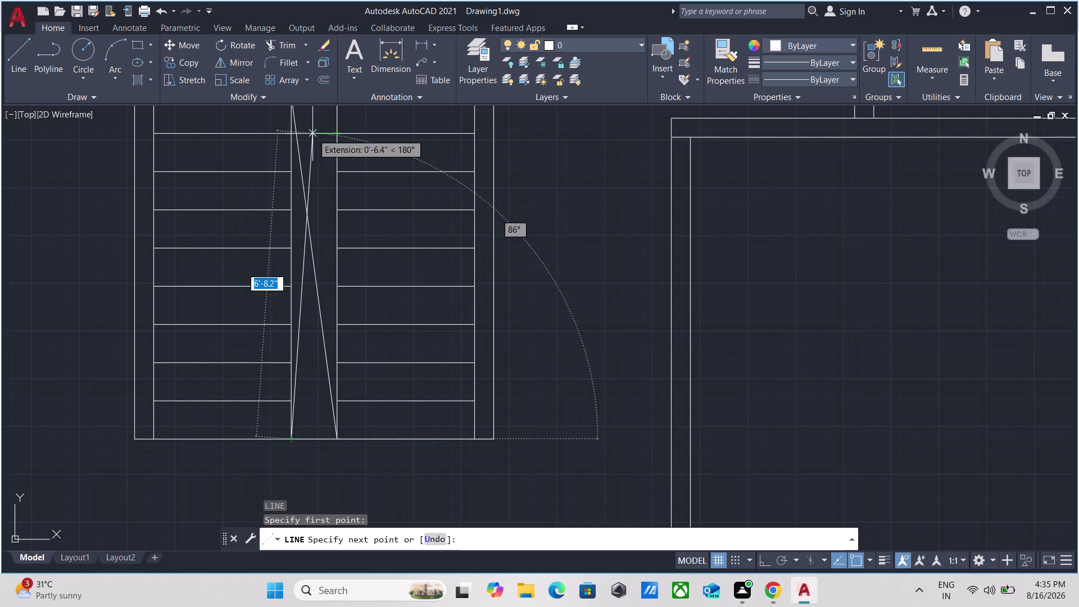
middle_drag(312, 134, 273, 399)
click(297, 358)
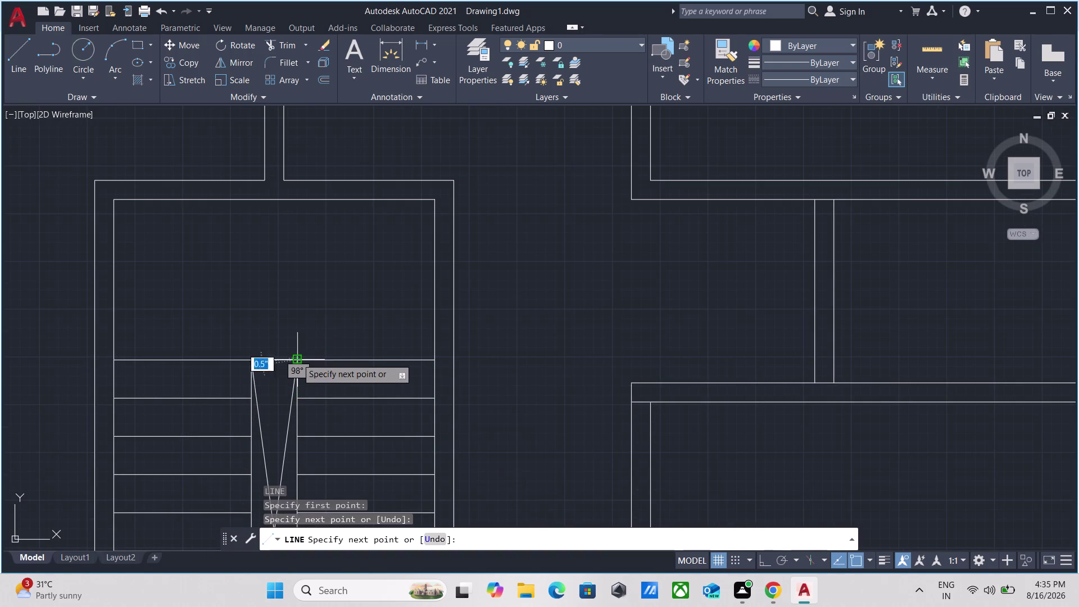
key(Escape)
scroll(down, 3)
scroll(up, 3)
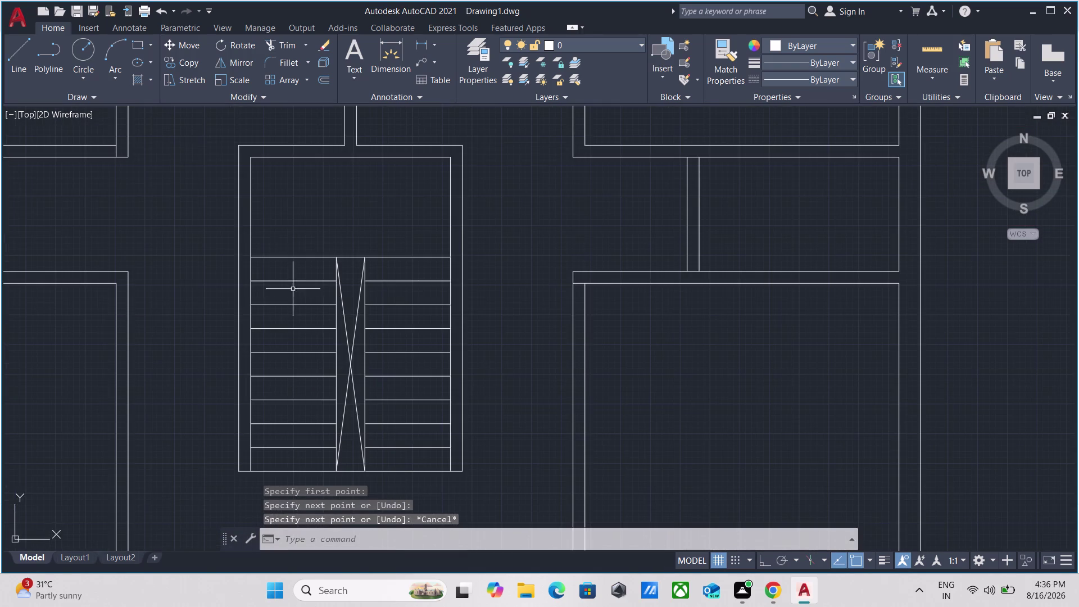
scroll(down, 3)
middle_drag(313, 234, 352, 356)
scroll(up, 3)
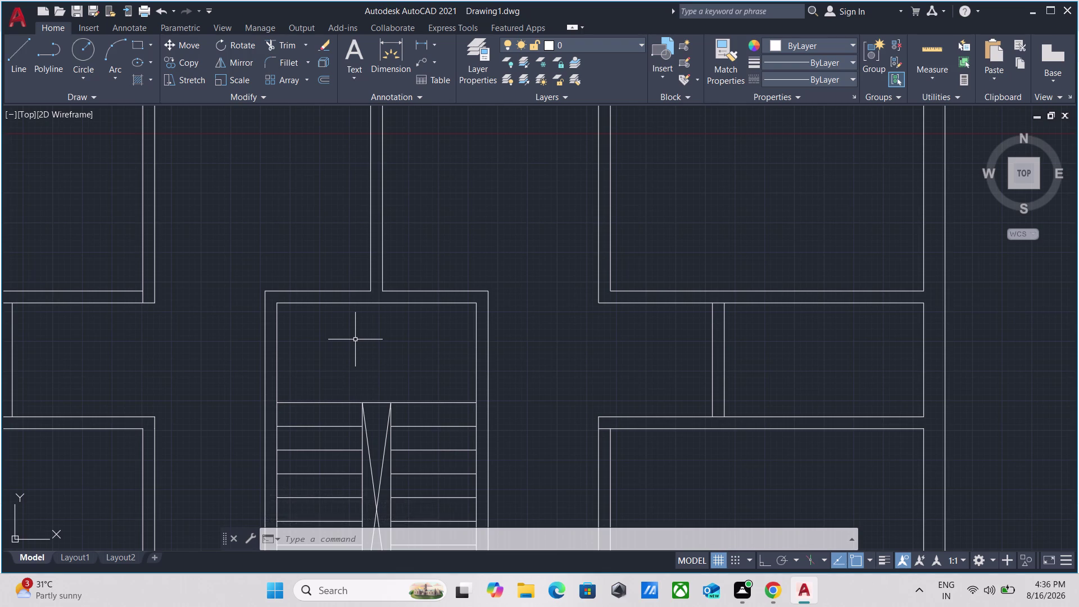
Use EXTEND to lengthen three wall lines below the stairwell to the corridor wall.
scroll(down, 3)
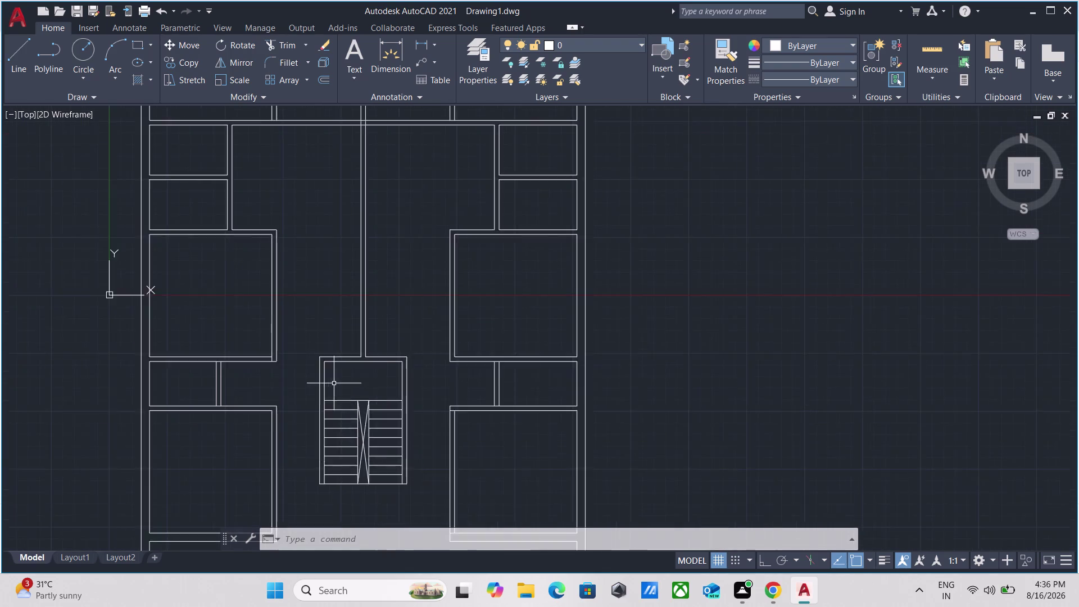
scroll(down, 3)
middle_drag(320, 330, 380, 247)
scroll(up, 3)
middle_drag(364, 399, 351, 412)
text(ex)
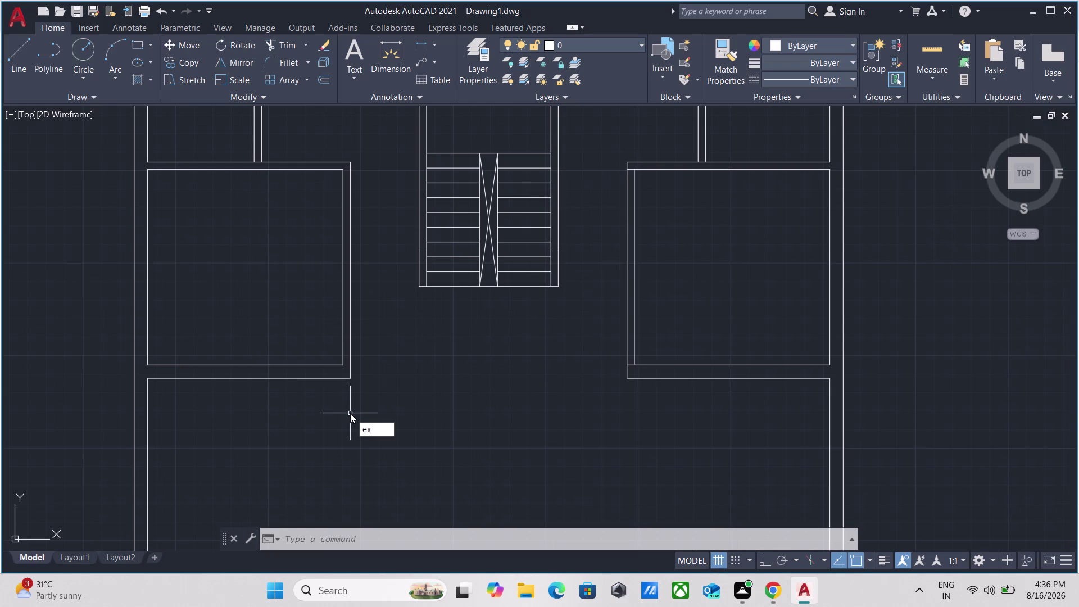
key(Return)
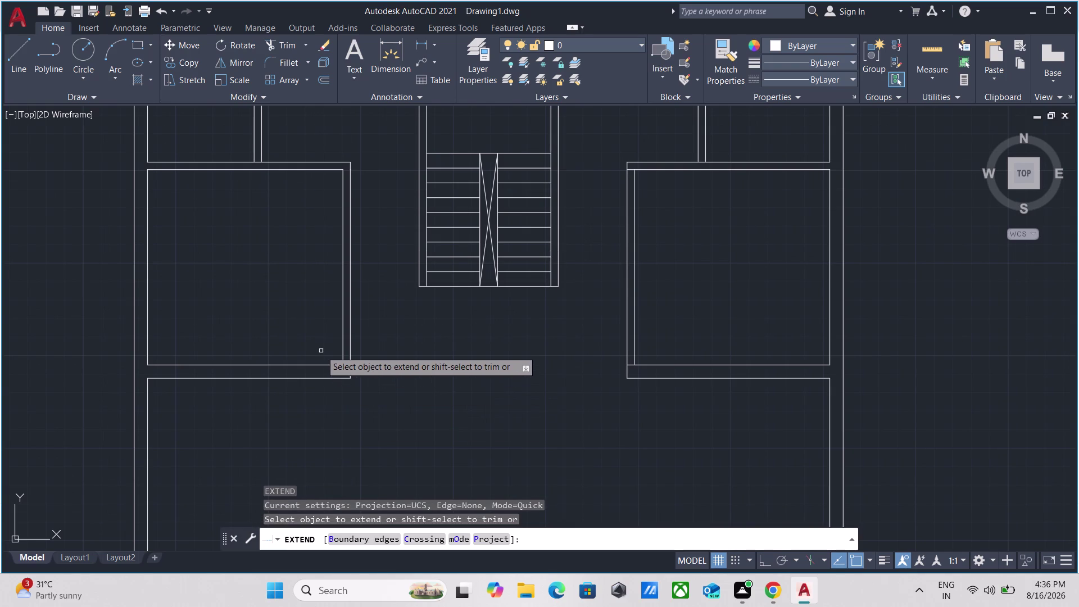
click(324, 364)
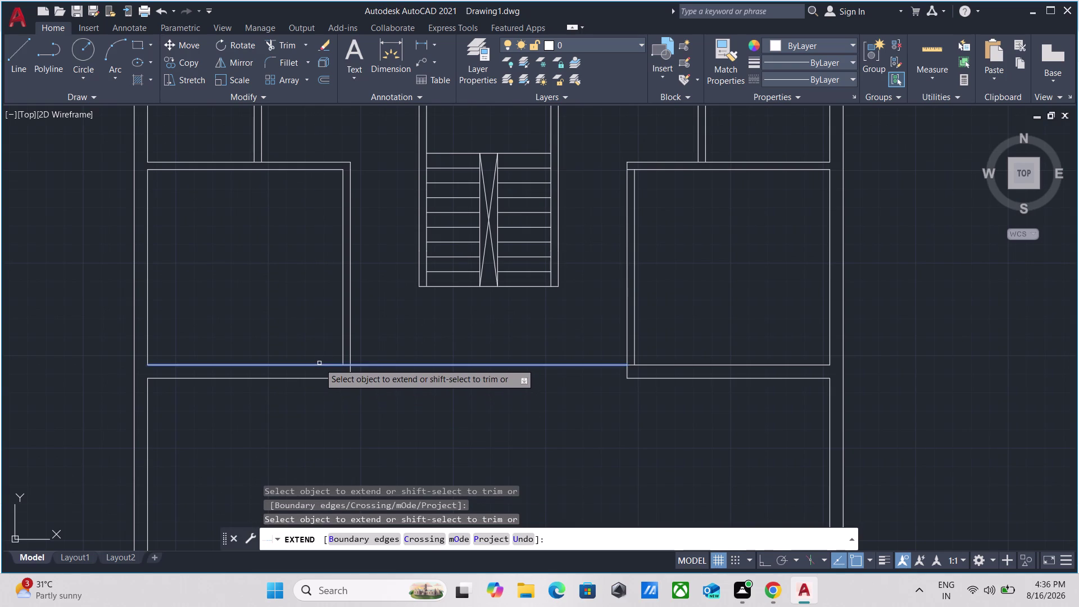
click(319, 363)
click(323, 385)
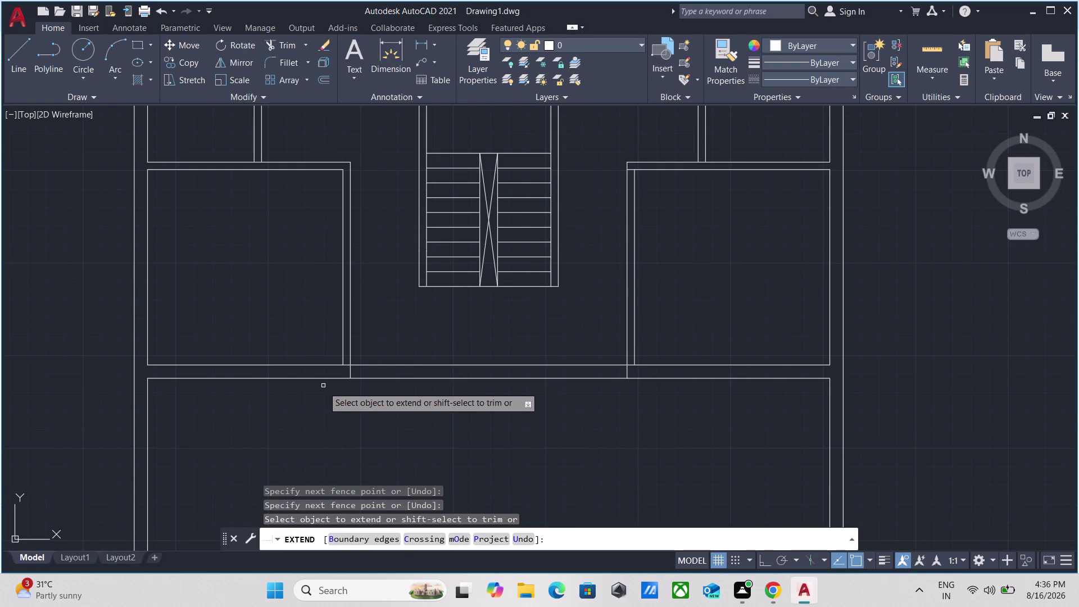
scroll(up, 3)
middle_drag(416, 410, 365, 449)
key(Escape)
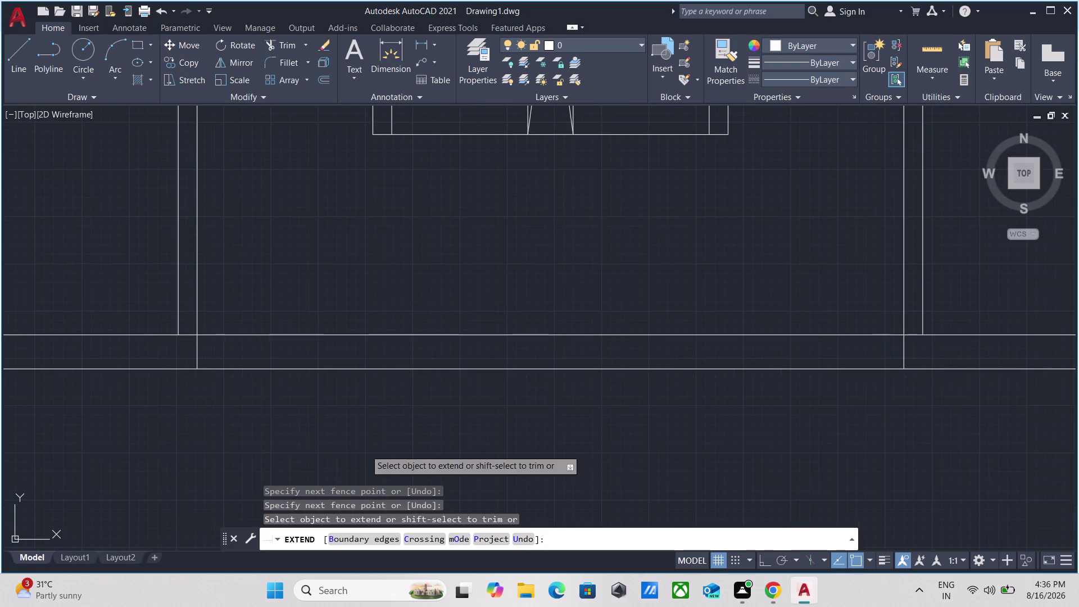
scroll(down, 3)
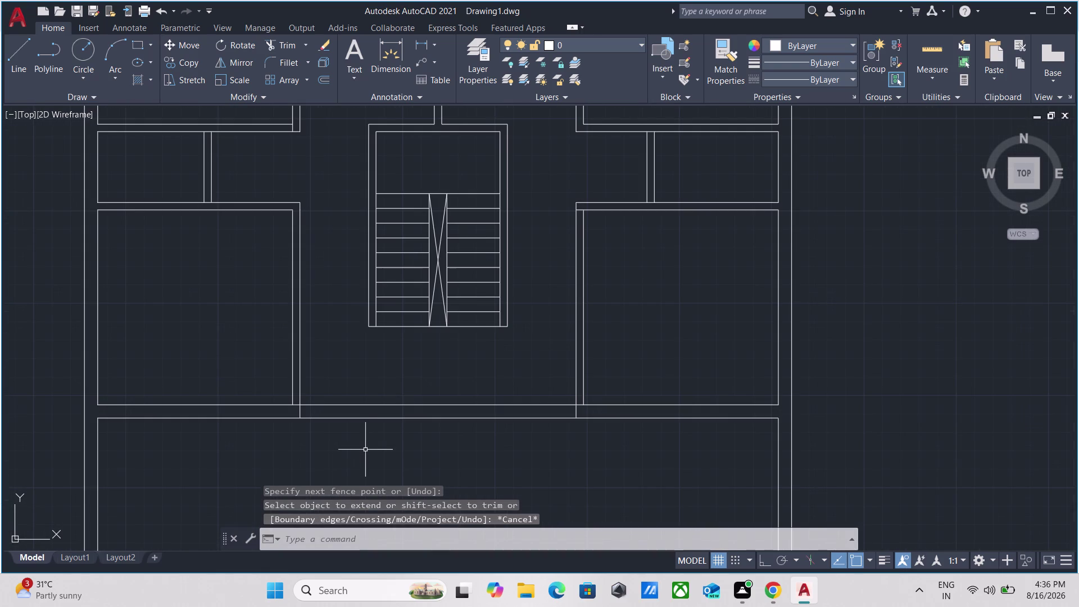
scroll(up, 3)
scroll(down, 3)
middle_drag(313, 378, 305, 327)
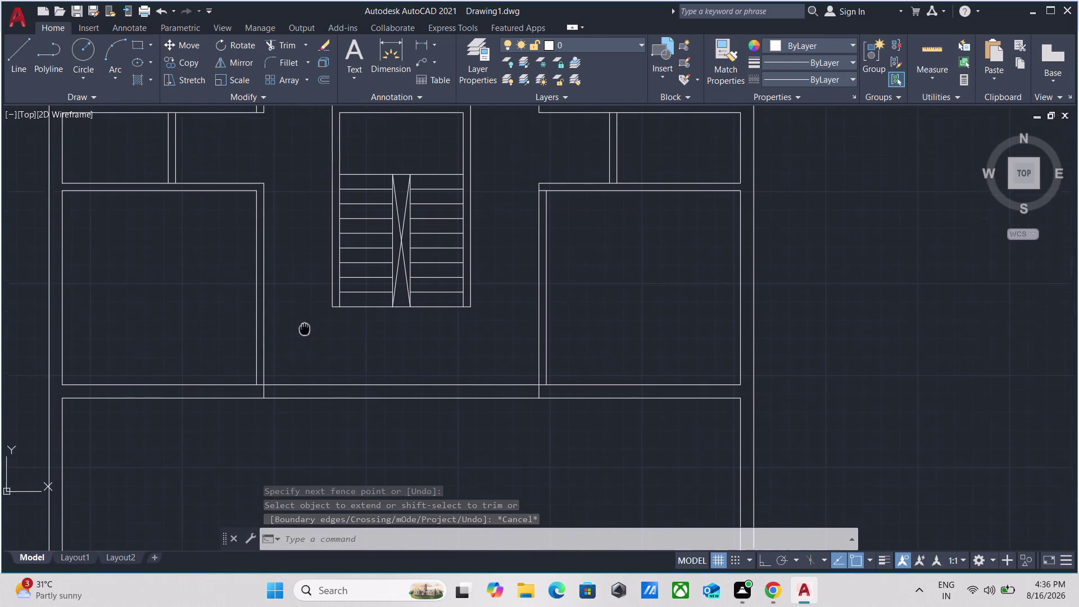
Trim the crossing wall segments at the left corridor junction using fence selections.
text(tr)
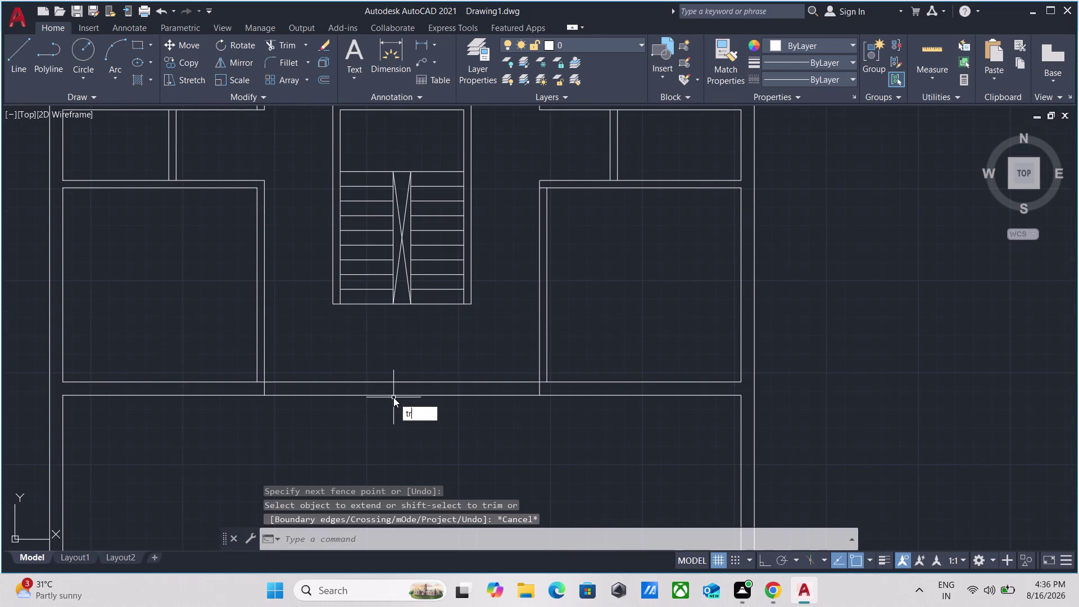
key(Return)
scroll(up, 3)
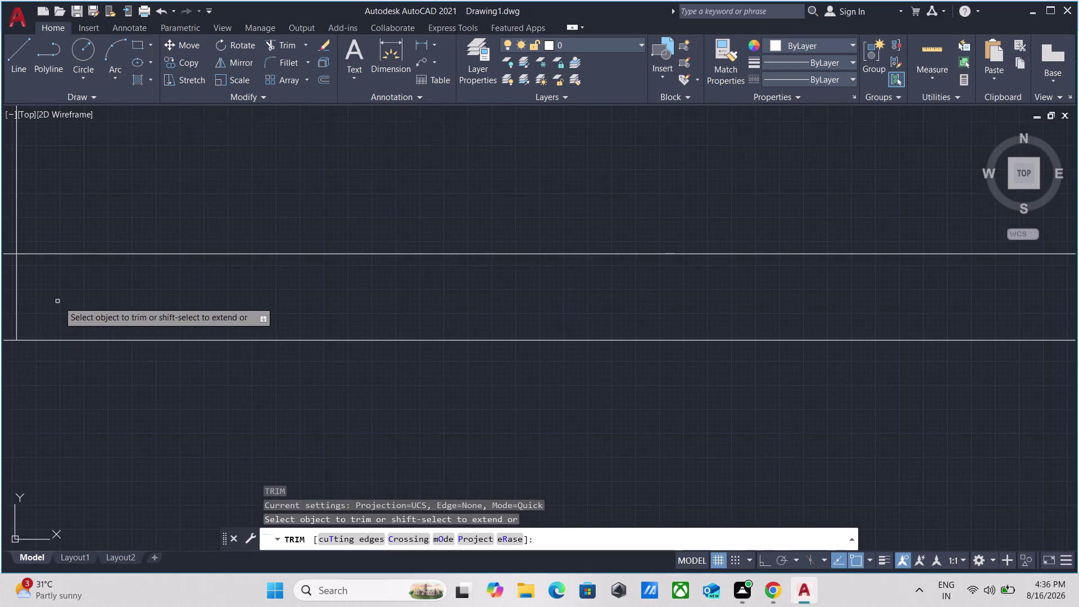
scroll(down, 3)
middle_drag(61, 312, 326, 385)
click(320, 380)
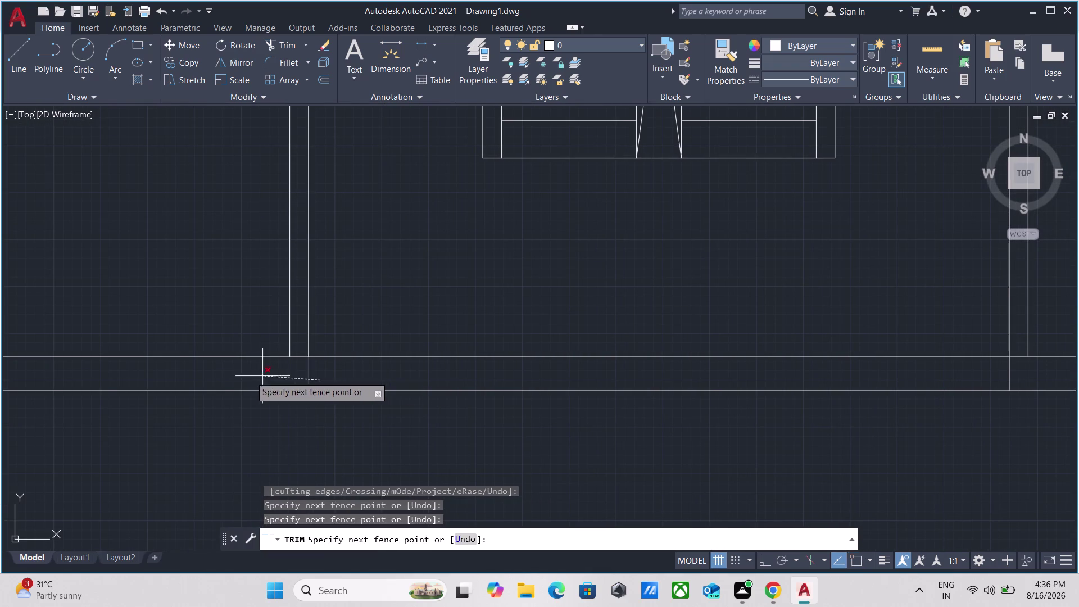
click(249, 376)
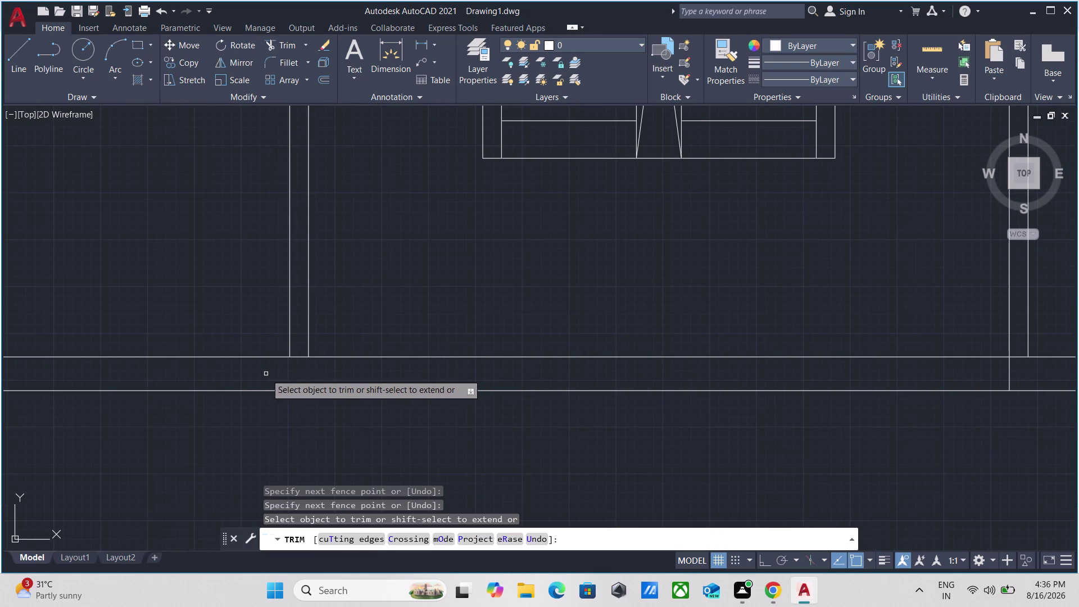
scroll(up, 3)
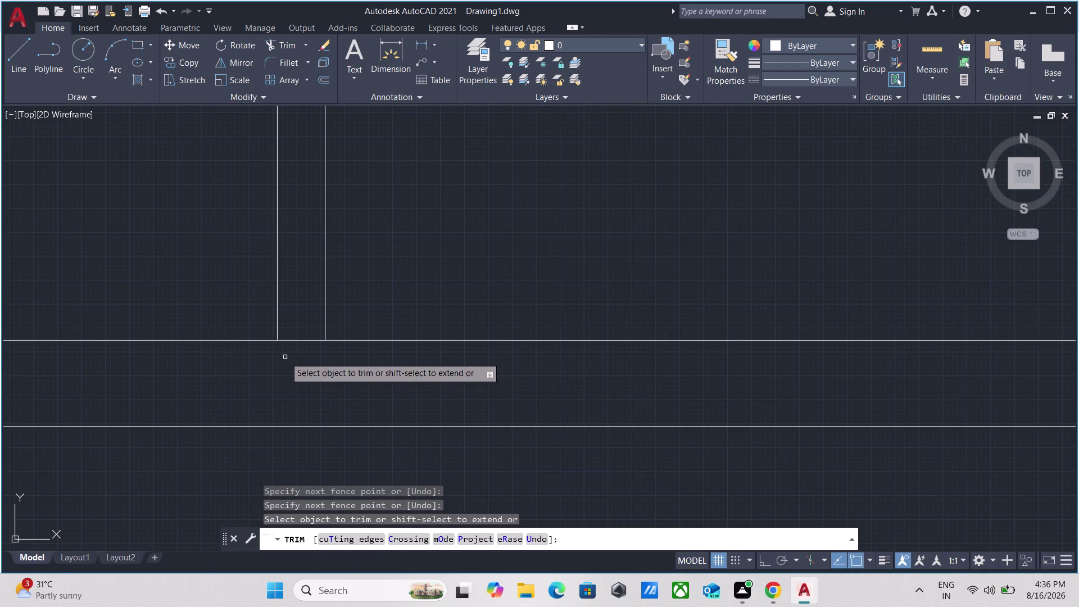
click(284, 354)
click(302, 328)
scroll(down, 3)
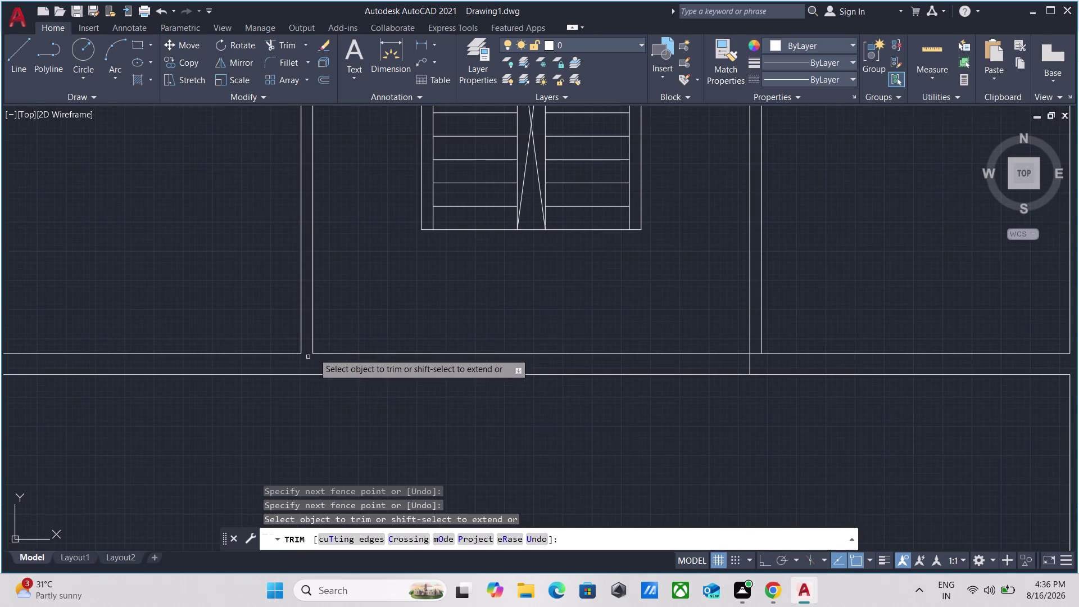
Trim the overlapping wall segment between the two walls at the right-side room junction.
middle_drag(343, 343, 74, 499)
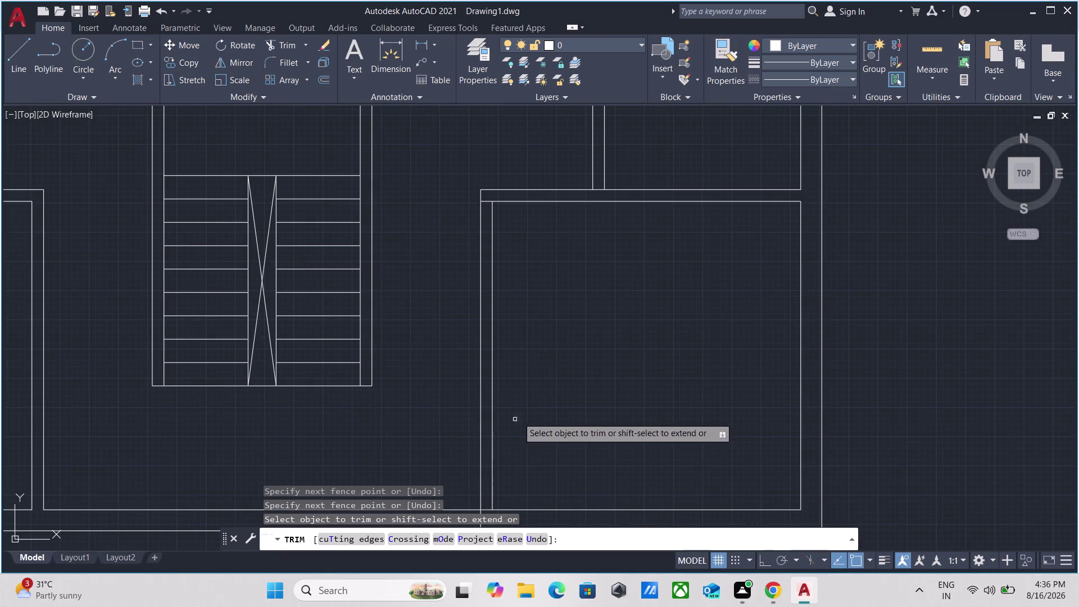
middle_drag(521, 414, 555, 322)
drag(553, 325, 543, 359)
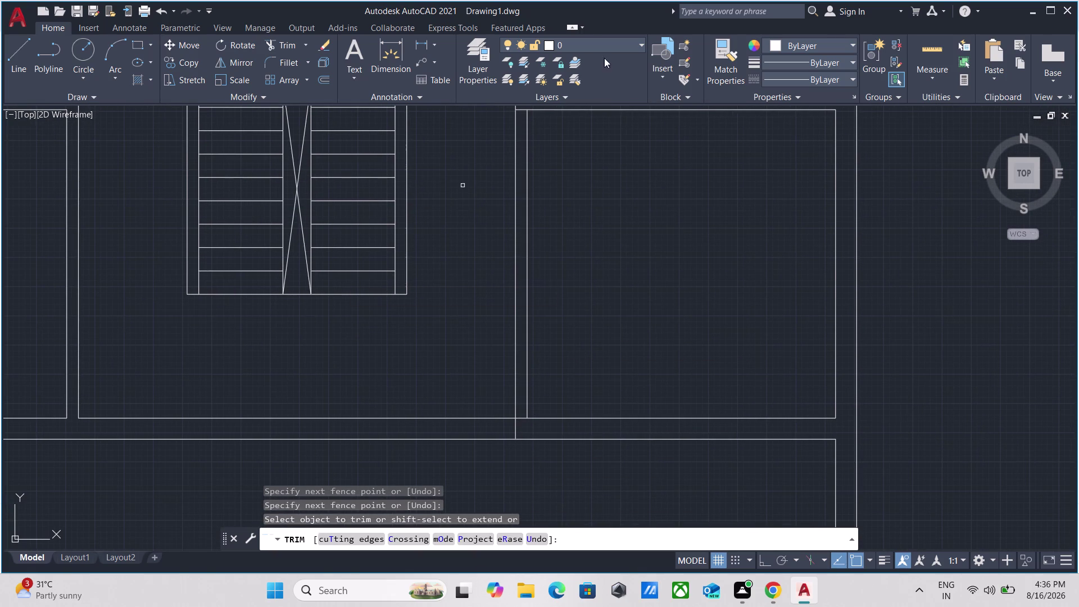
scroll(up, 3)
click(542, 340)
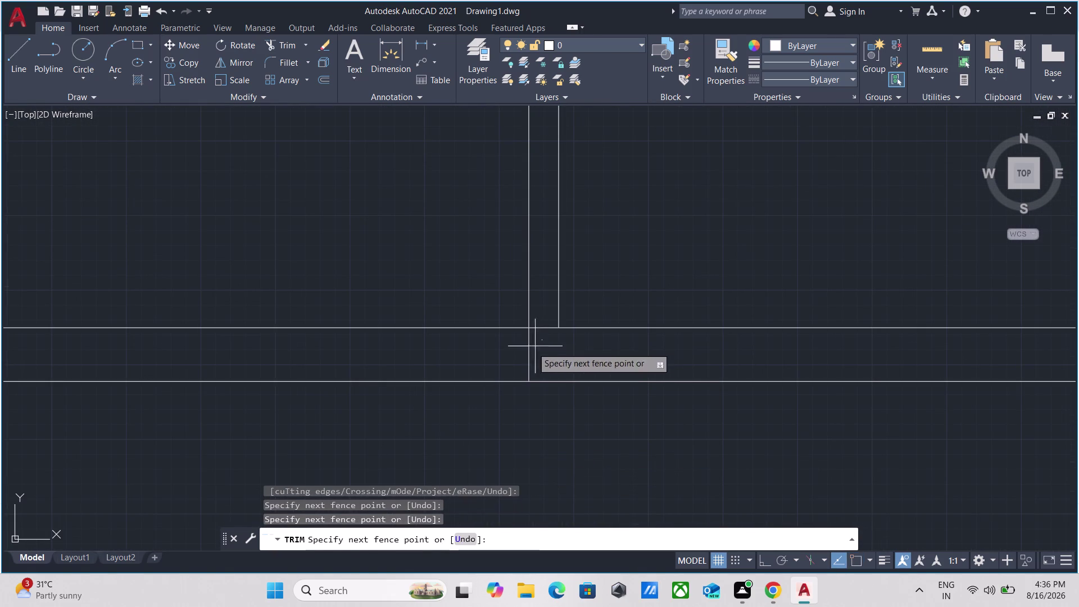
click(452, 373)
click(541, 338)
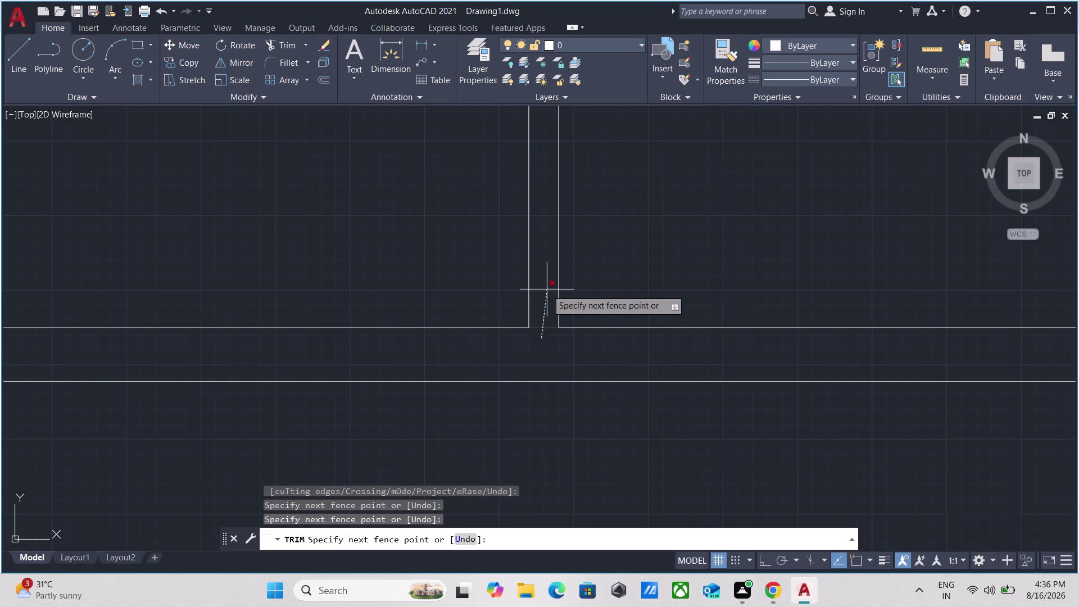
click(547, 289)
key(Escape)
Draw a selection box near the junction, then cancel it.
scroll(down, 3)
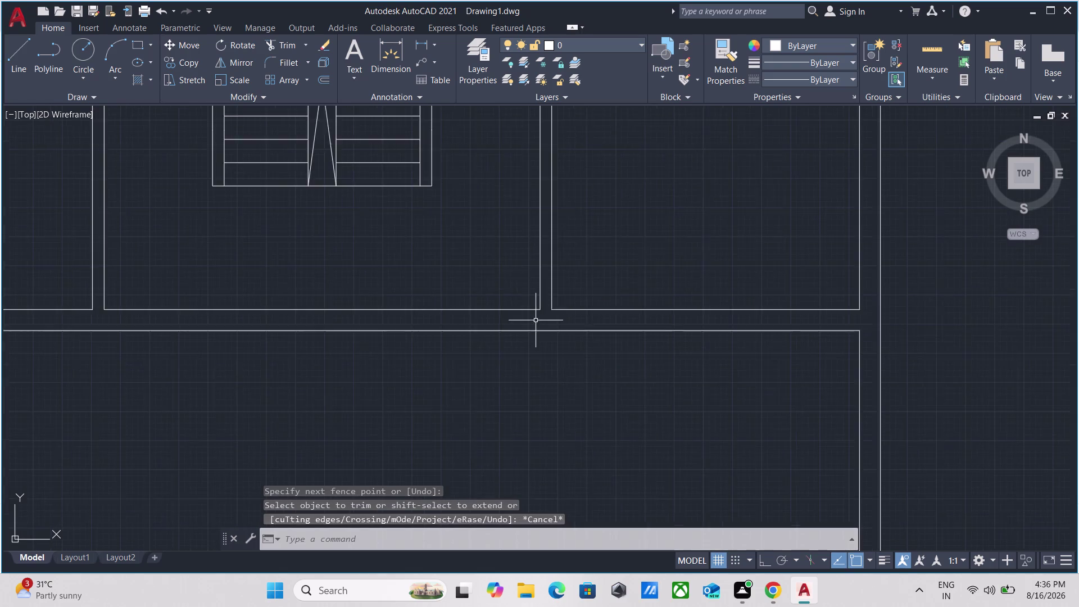
scroll(down, 3)
scroll(down, 3)
scroll(up, 3)
click(373, 310)
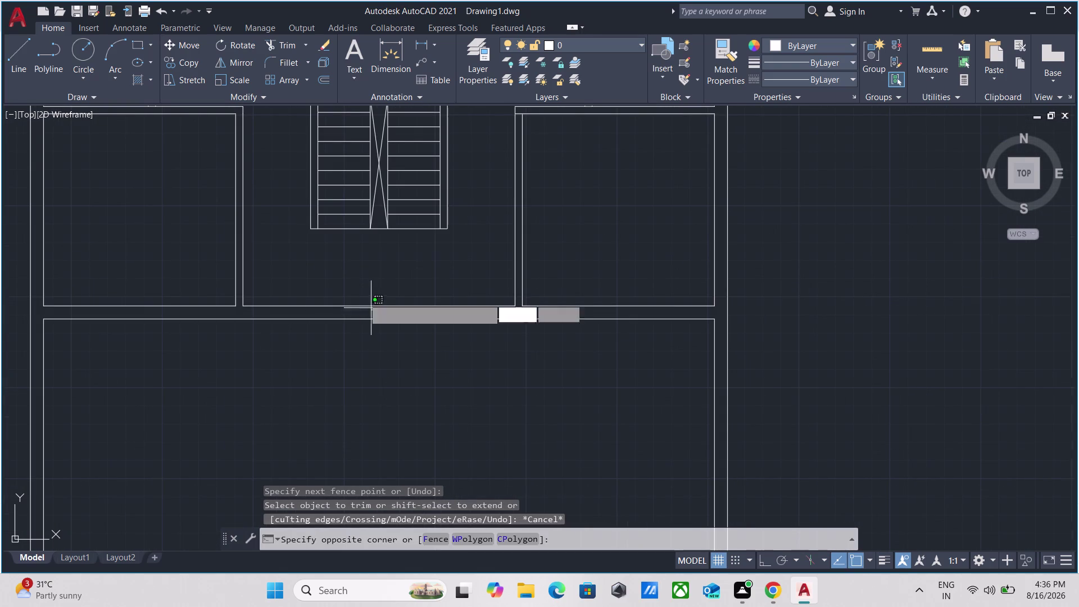
click(350, 287)
key(Escape)
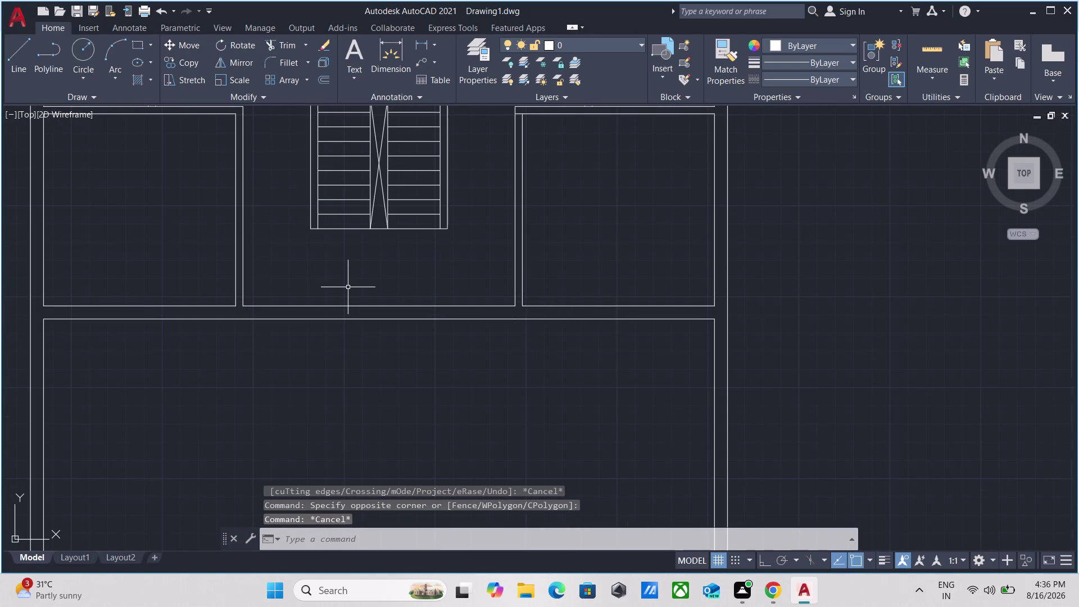
middle_drag(433, 258, 429, 301)
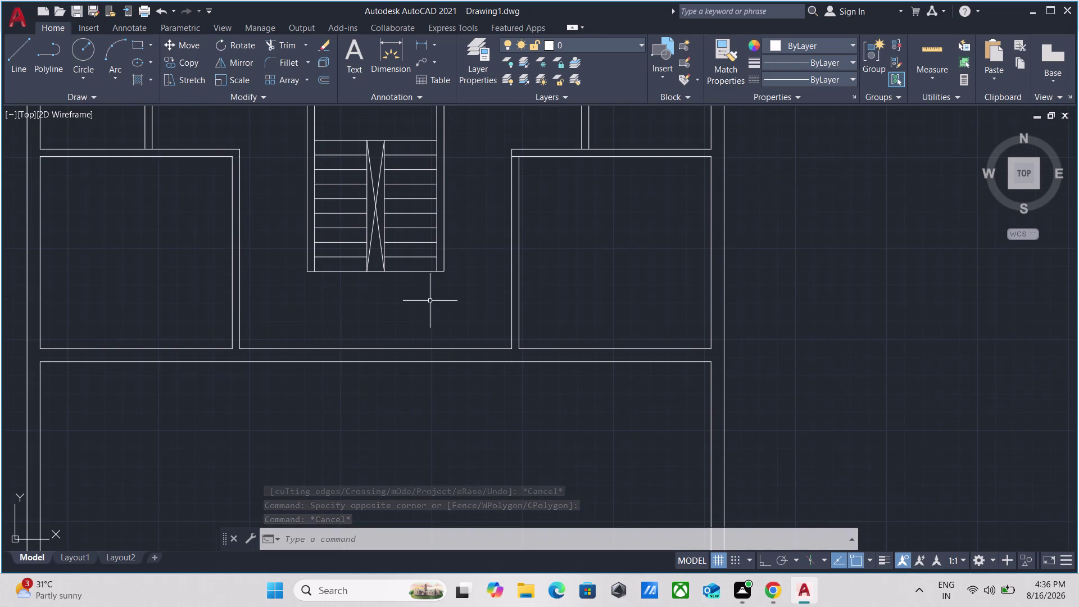
With Ortho on, draw a vertical line from the stair's lower edge up above the stair.
key(l)
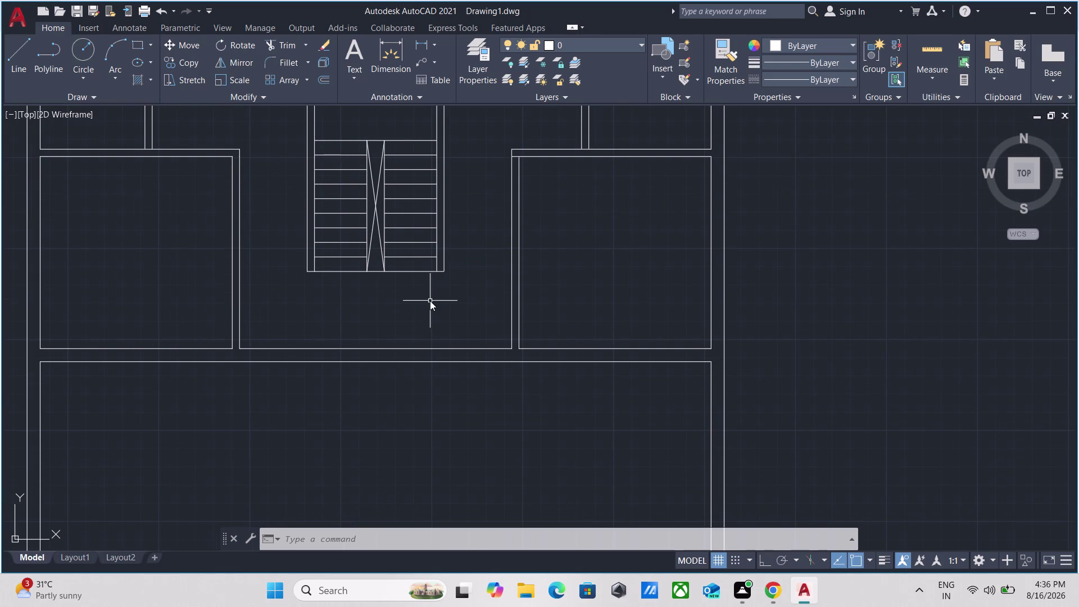
key(Return)
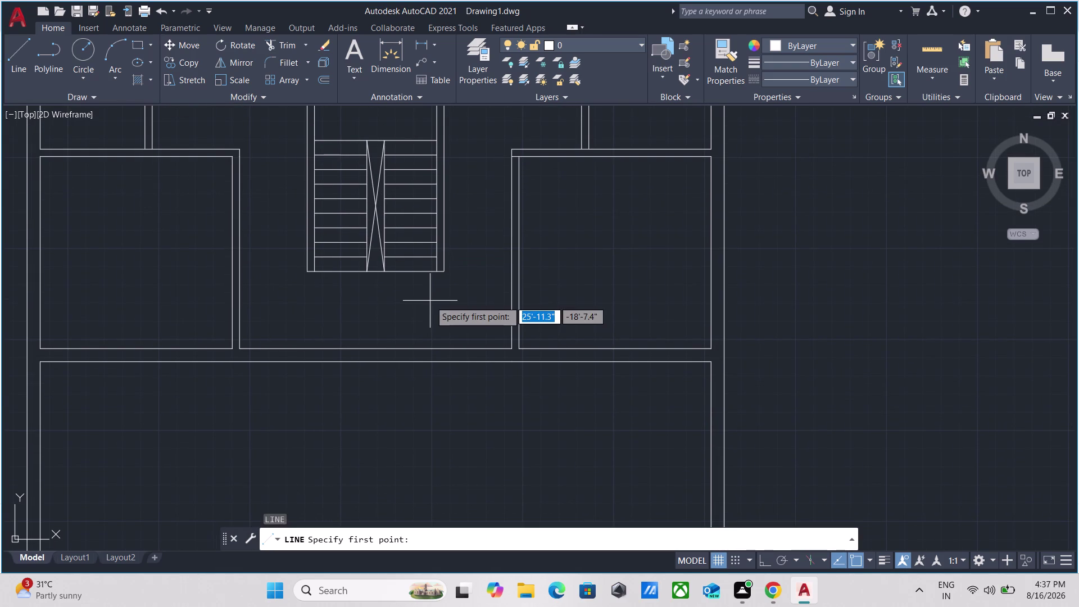
scroll(up, 3)
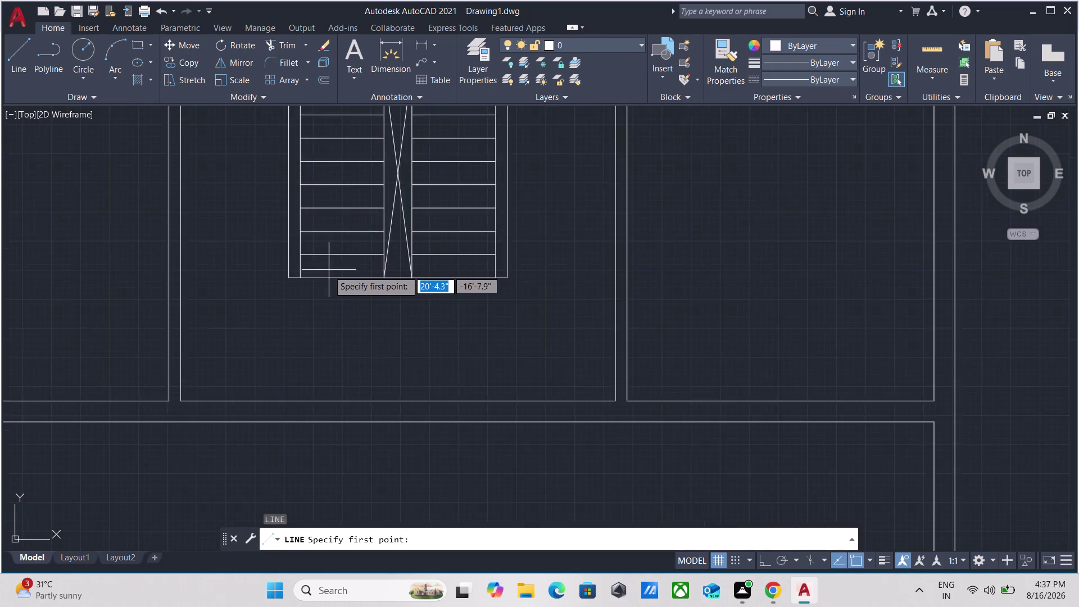
scroll(up, 3)
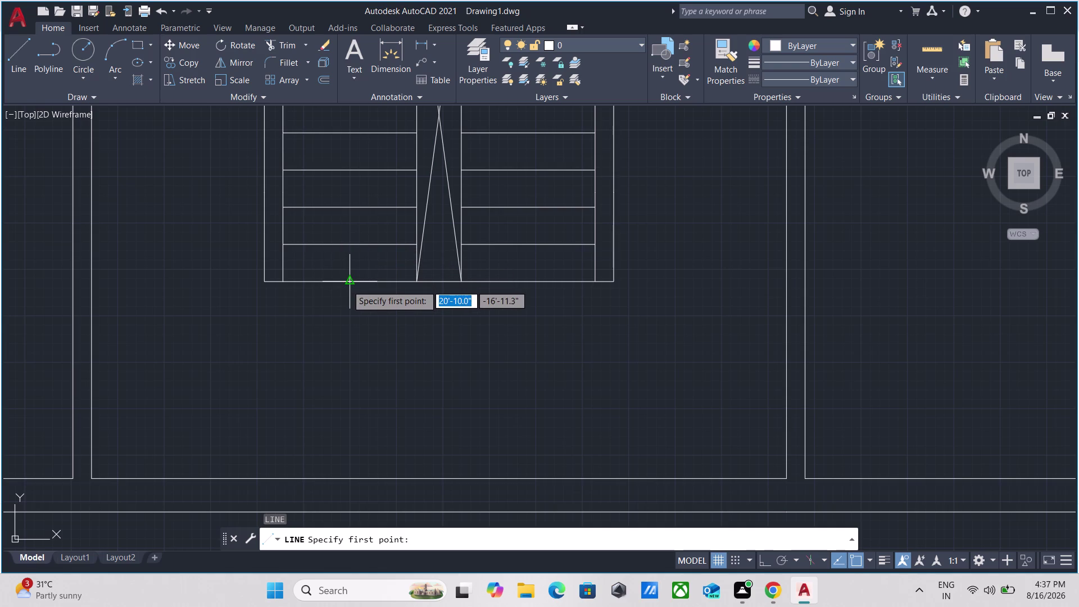
click(347, 284)
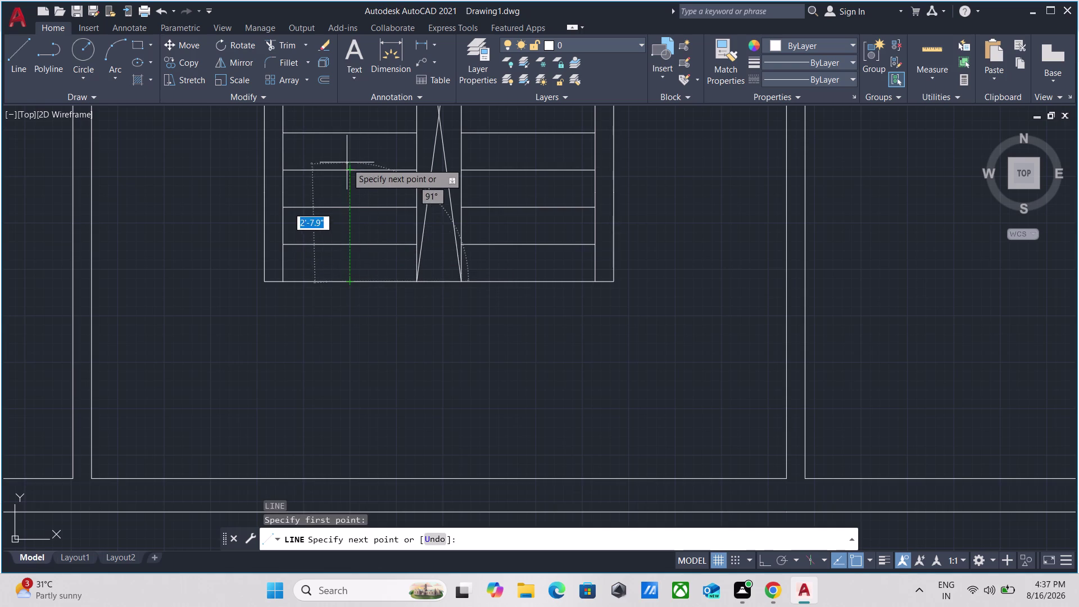
middle_drag(347, 163, 336, 533)
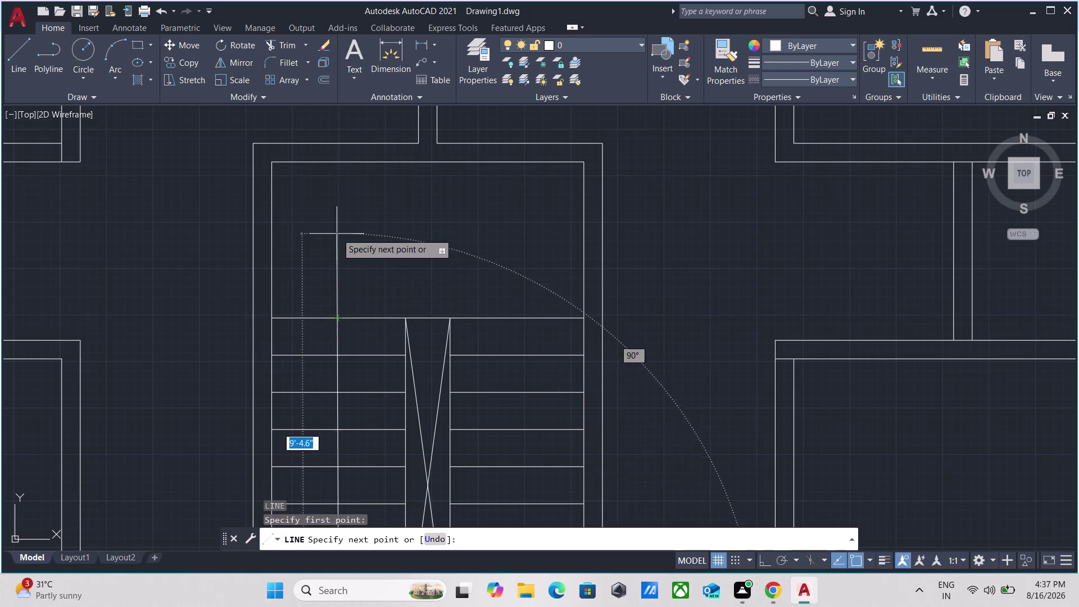
scroll(down, 3)
scroll(up, 3)
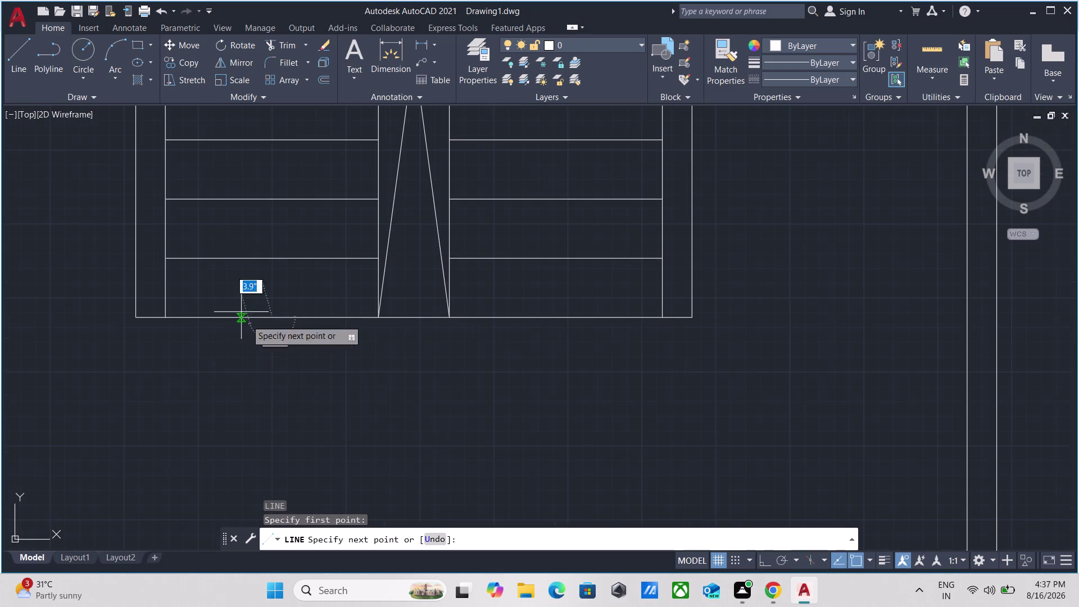
key(F8)
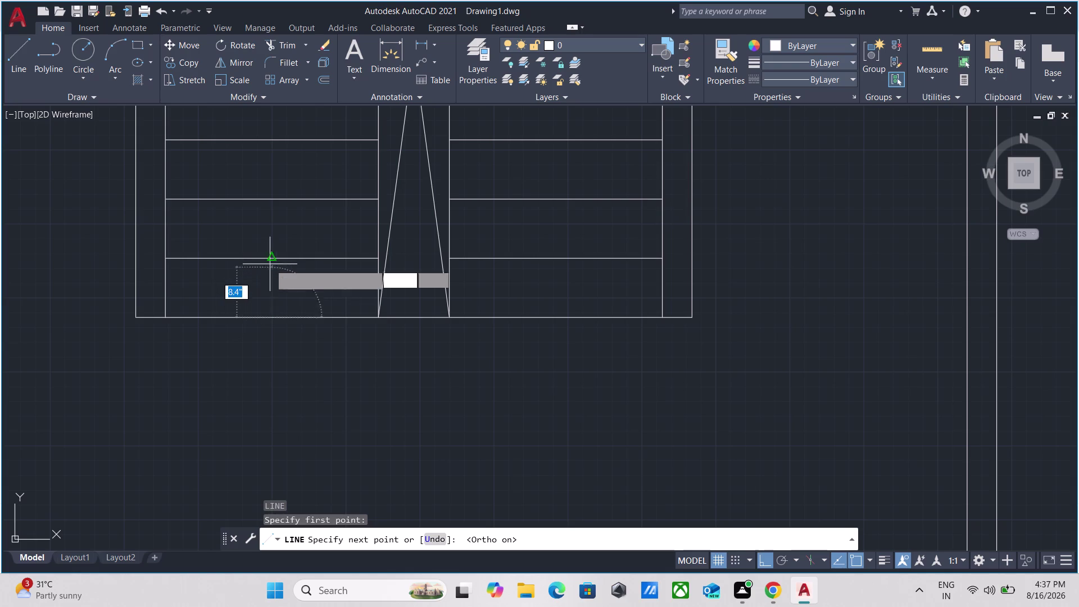
middle_drag(272, 162, 256, 305)
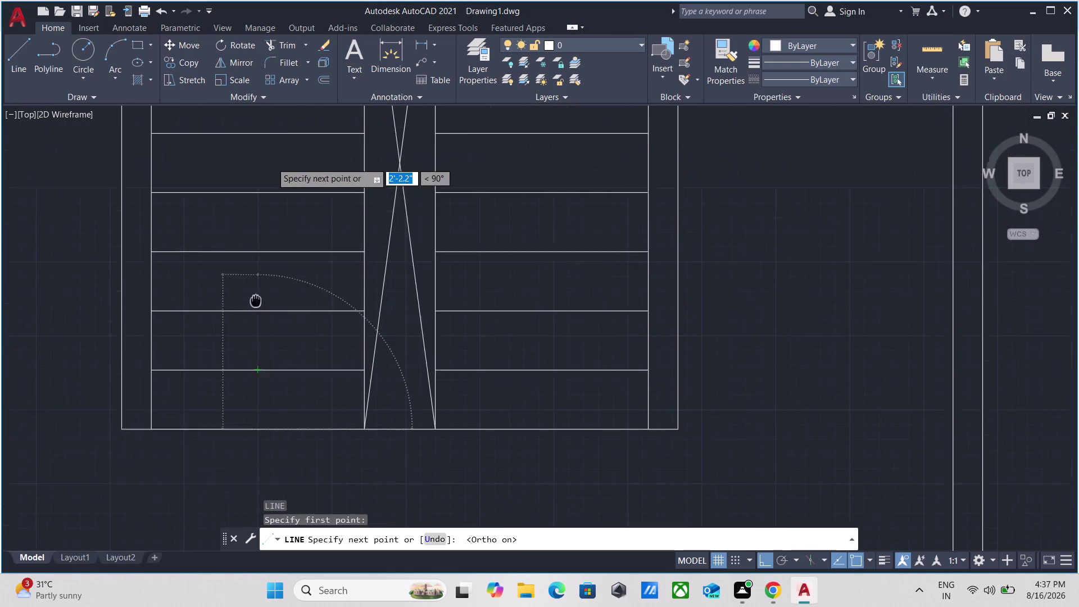
middle_drag(256, 305, 256, 318)
middle_drag(263, 179, 214, 304)
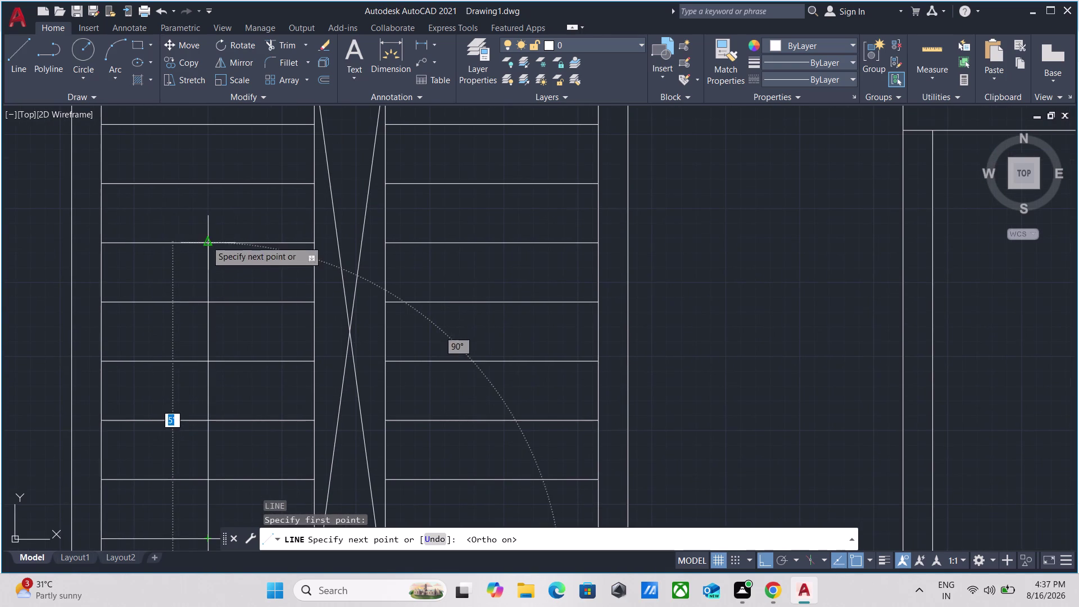
middle_drag(207, 157, 200, 352)
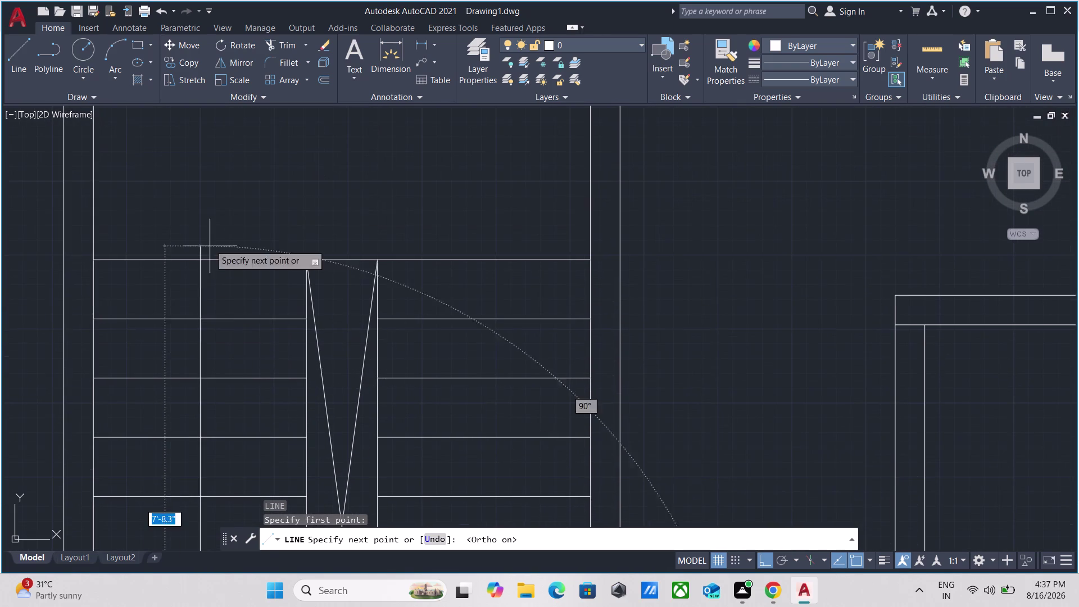
middle_drag(208, 181, 192, 290)
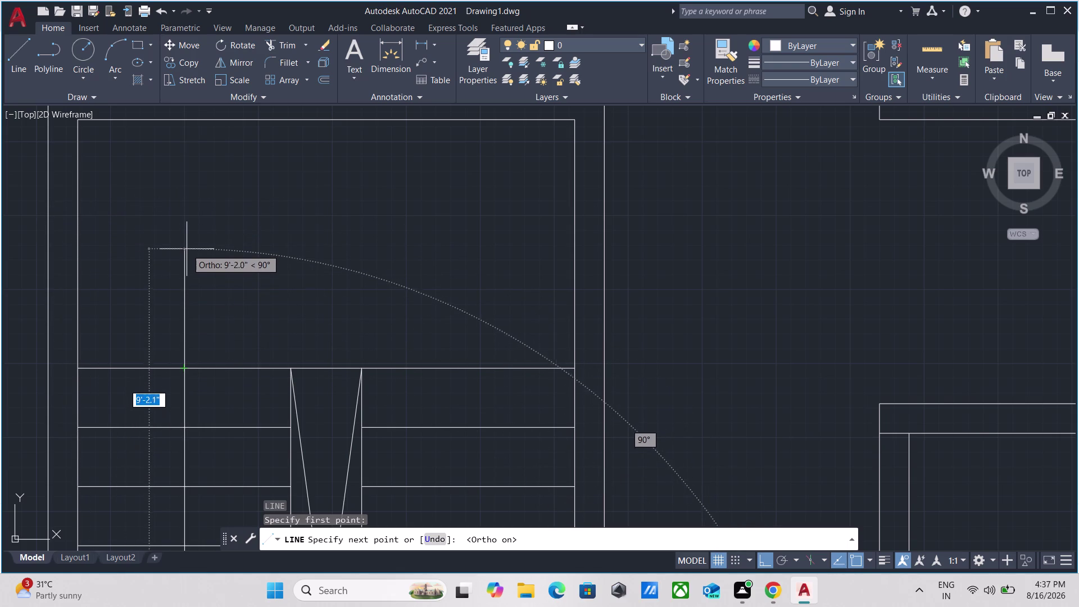
click(187, 222)
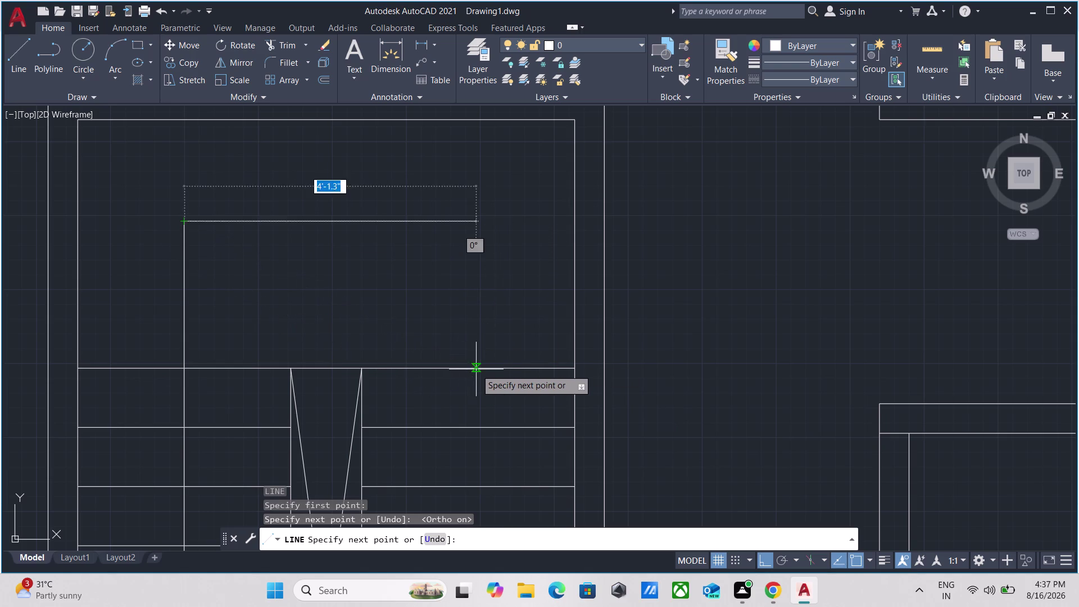
Continue the line horizontally right, then down partway along the right flight.
click(468, 220)
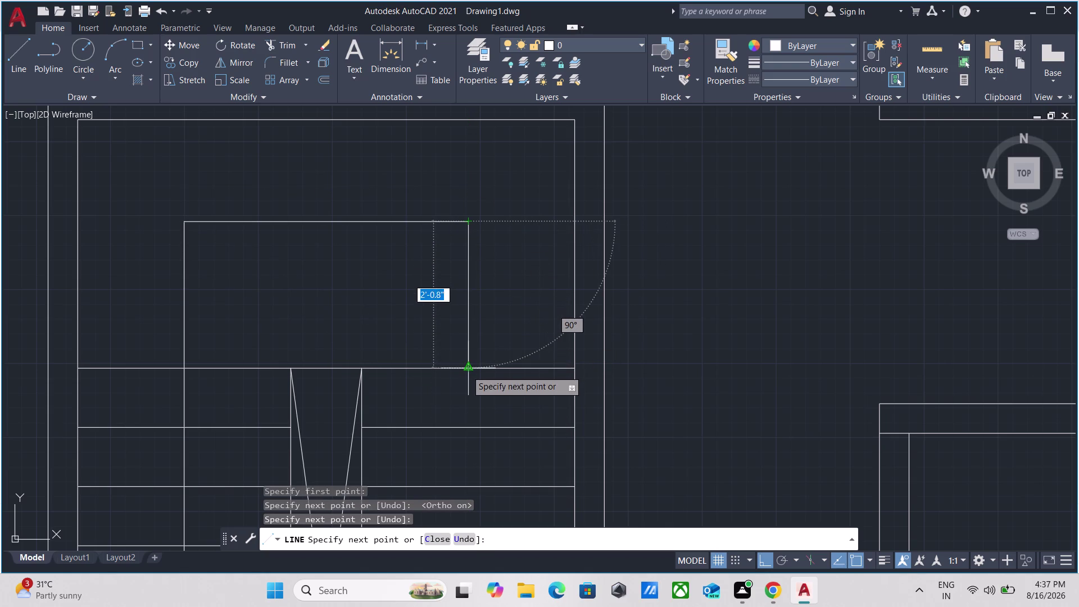
scroll(down, 3)
middle_drag(455, 423, 512, 195)
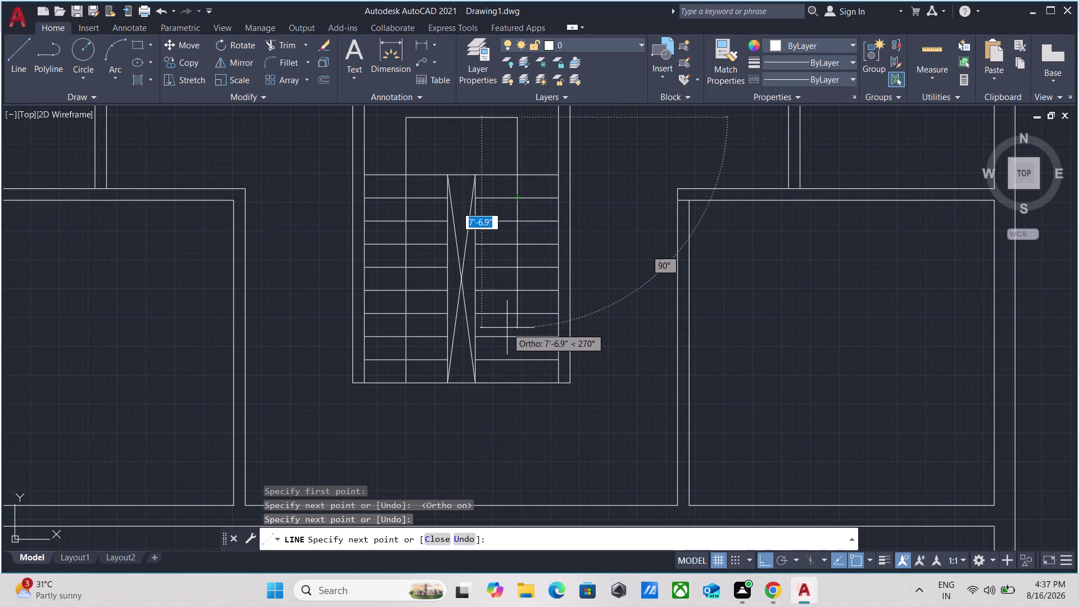
scroll(up, 3)
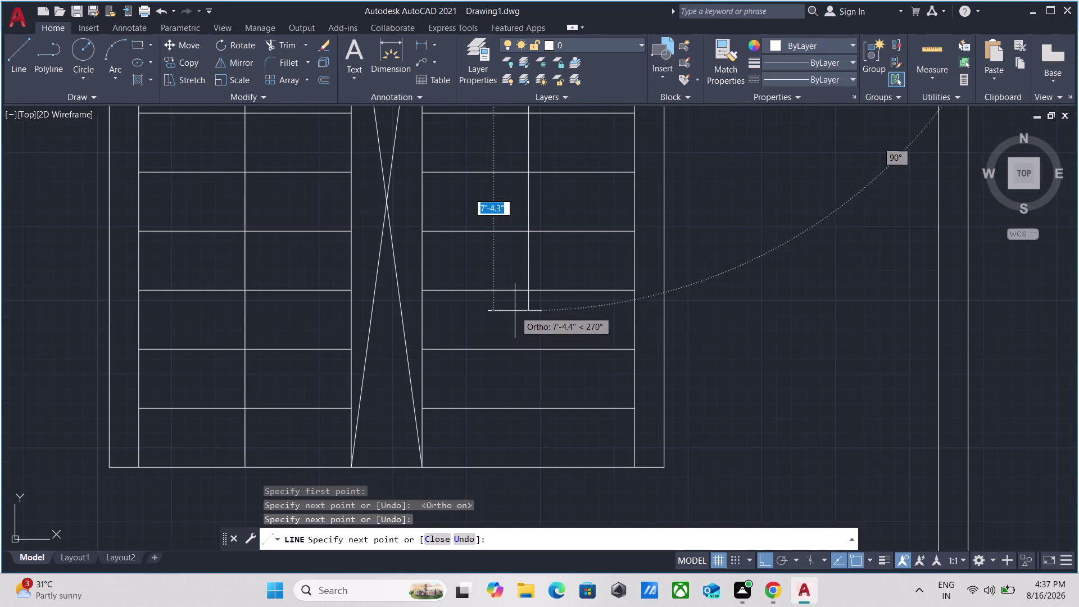
click(527, 362)
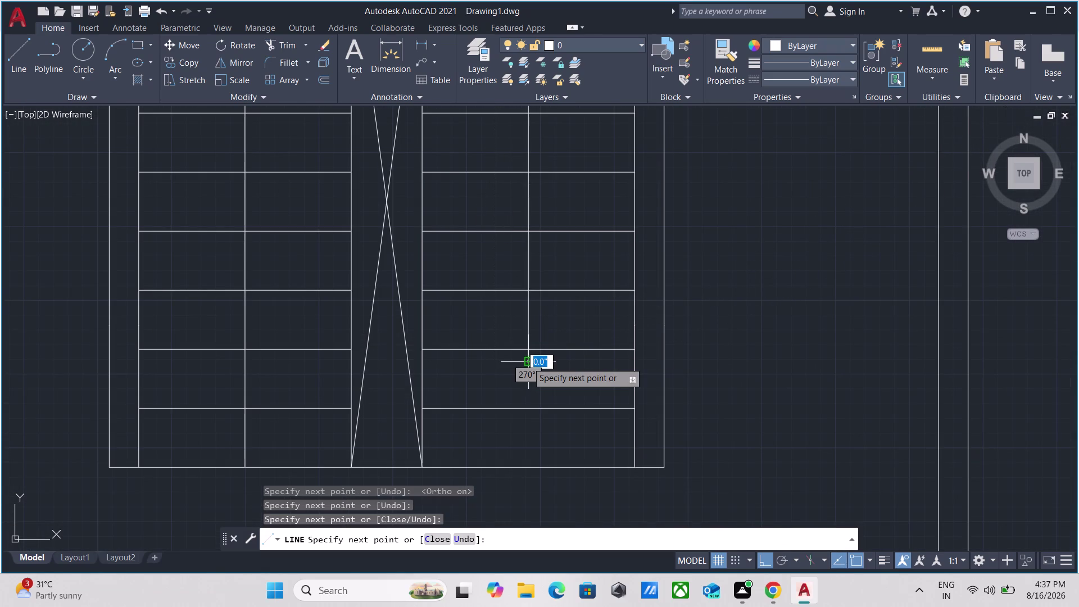
key(Escape)
scroll(up, 3)
middle_drag(534, 367, 501, 393)
key(l)
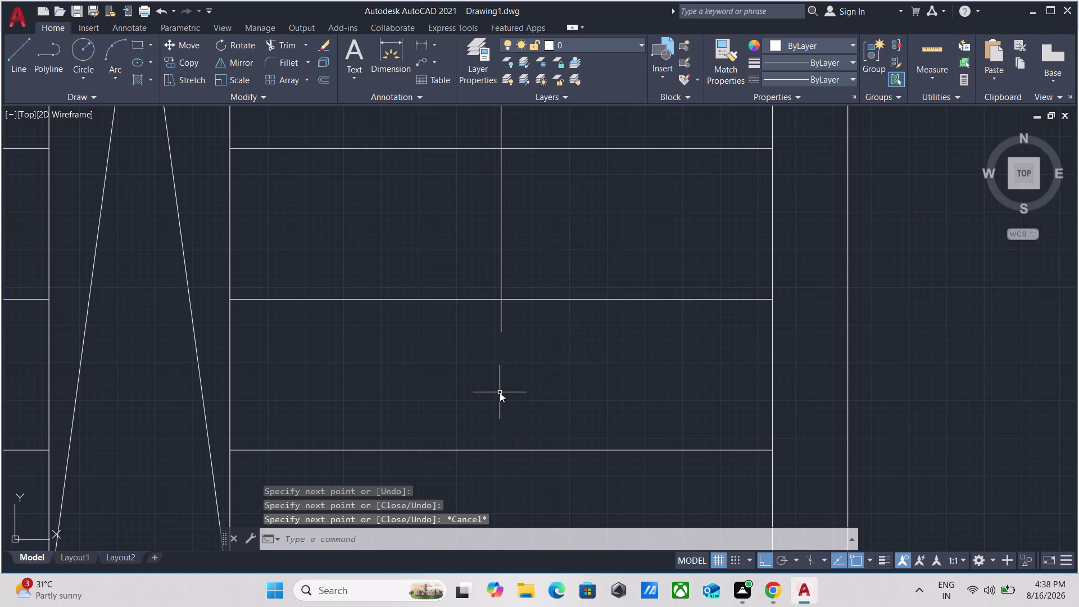
Draw a 4" base line to the right from the direction line's end.
key(Return)
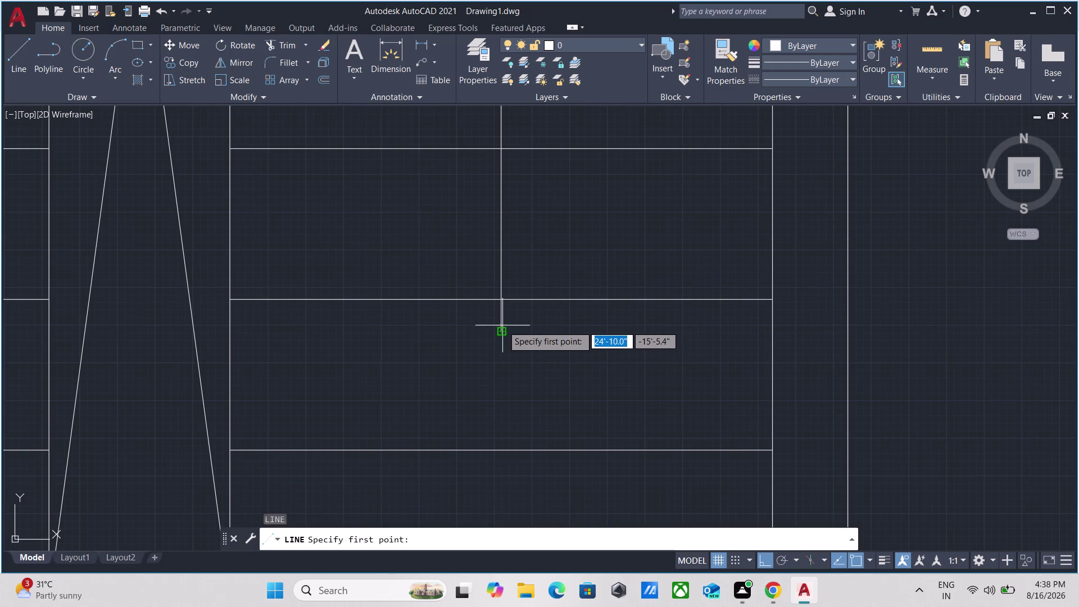
click(501, 328)
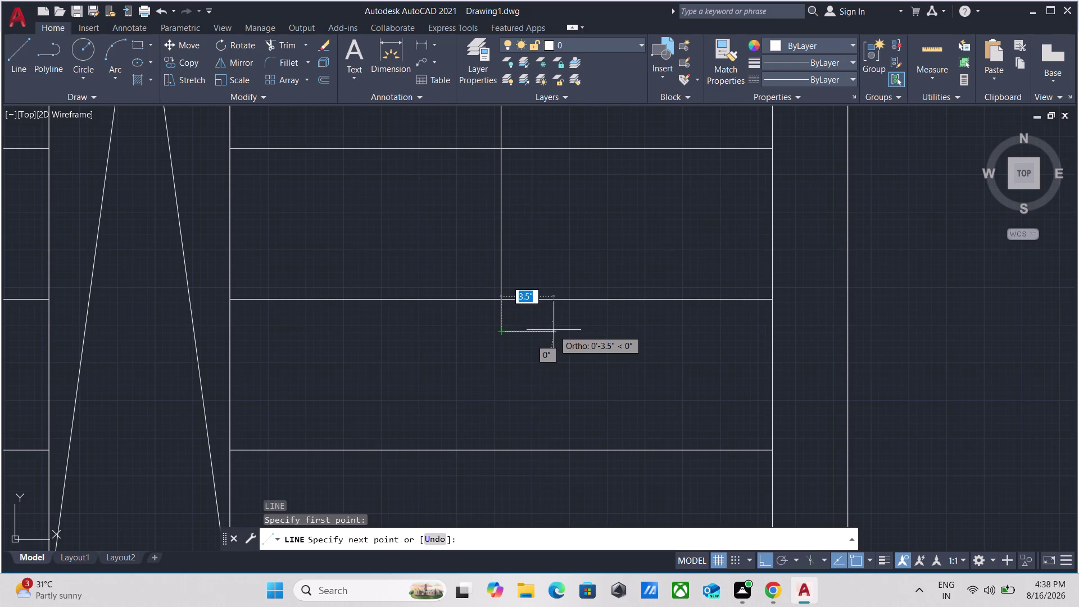
scroll(up, 3)
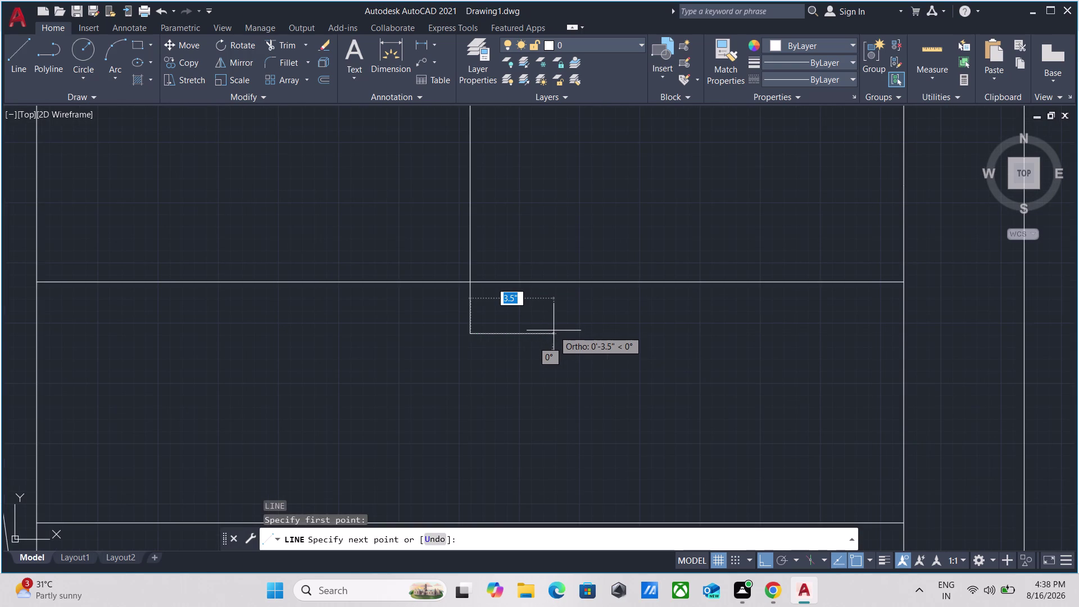
key(4)
key(Return)
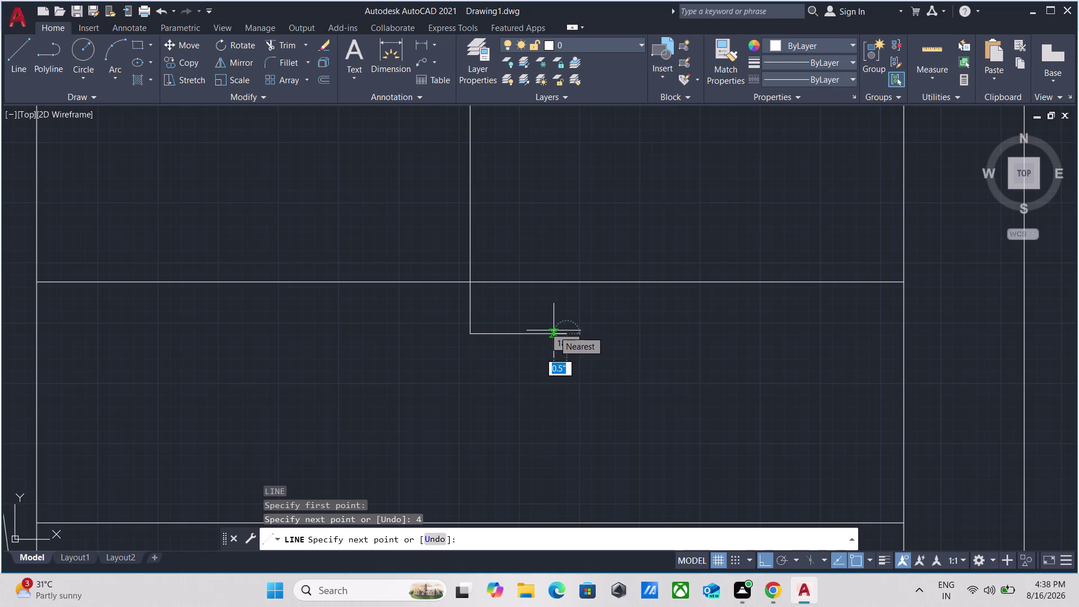
key(Escape)
Draw a 4" base line to the left from the direction line's end.
key(l)
key(Return)
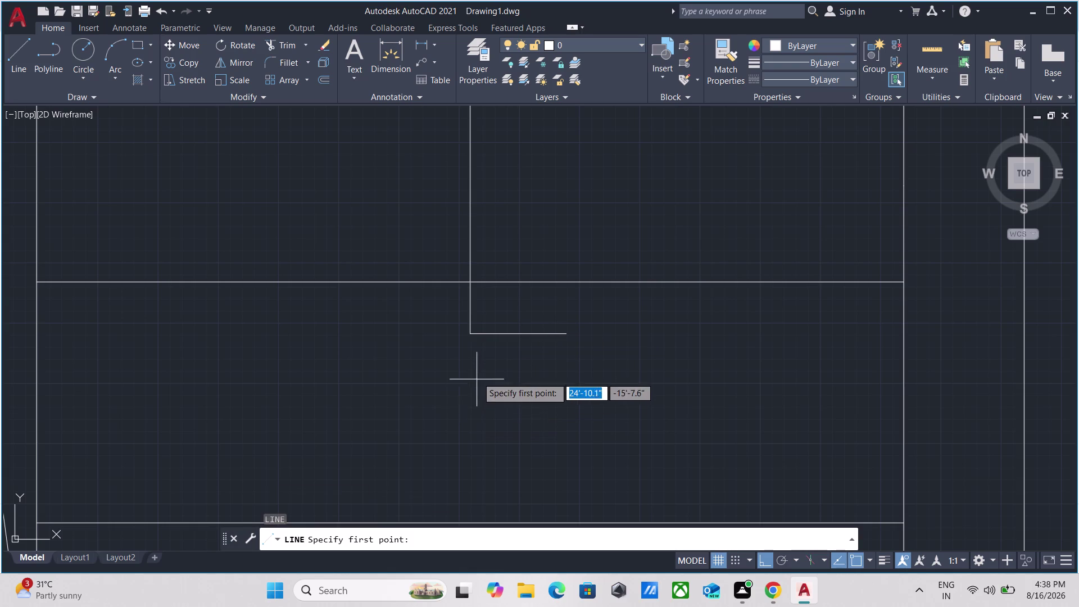
click(471, 333)
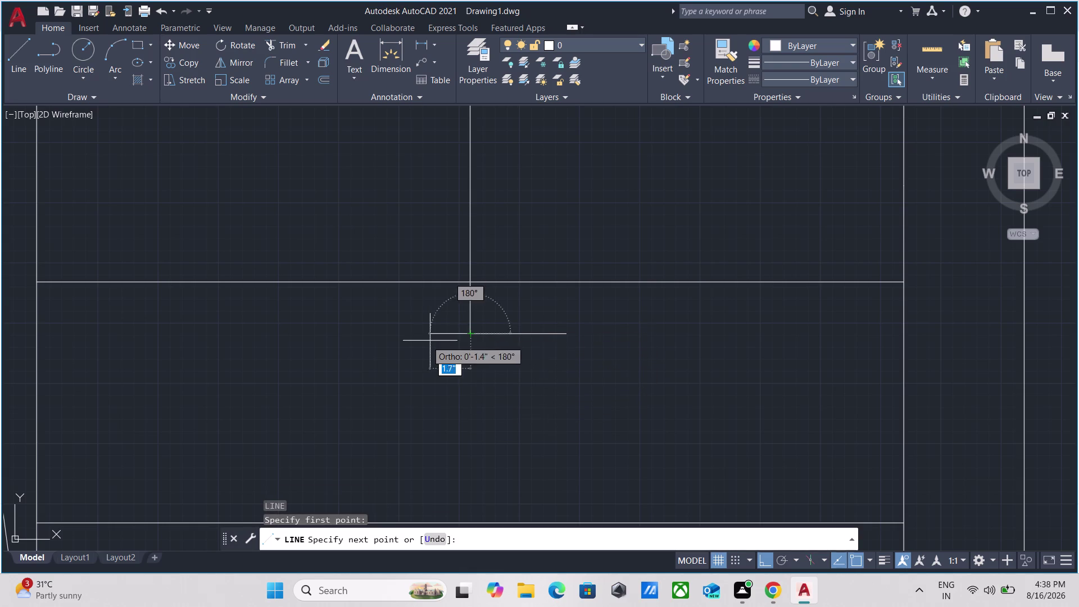
key(4)
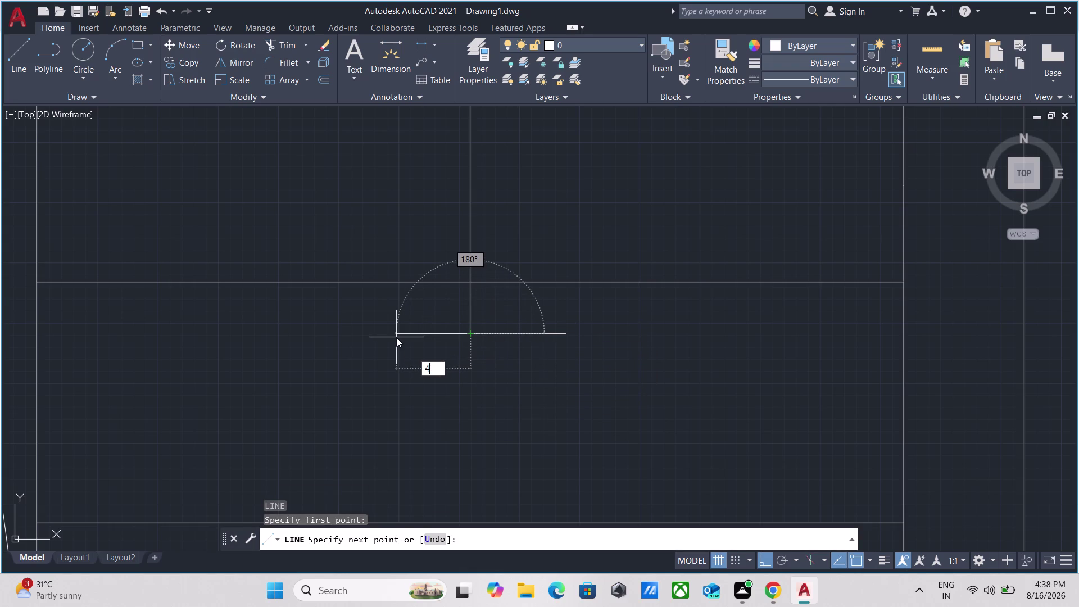
key(Return)
key(Escape)
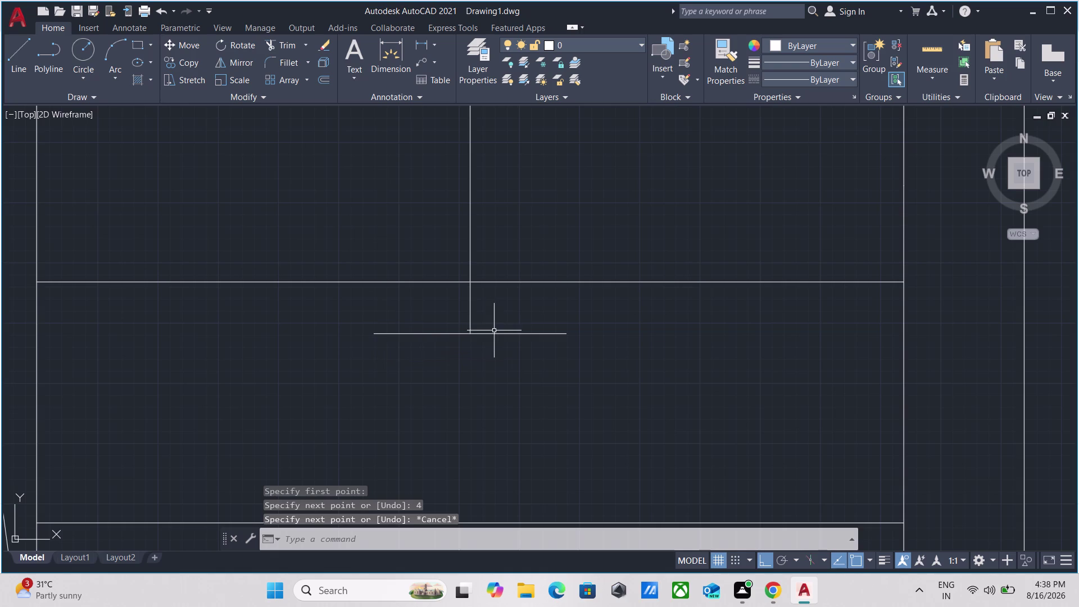
With Ortho off, draw two diagonals from the base ends meeting at a tip below.
key(l)
key(Return)
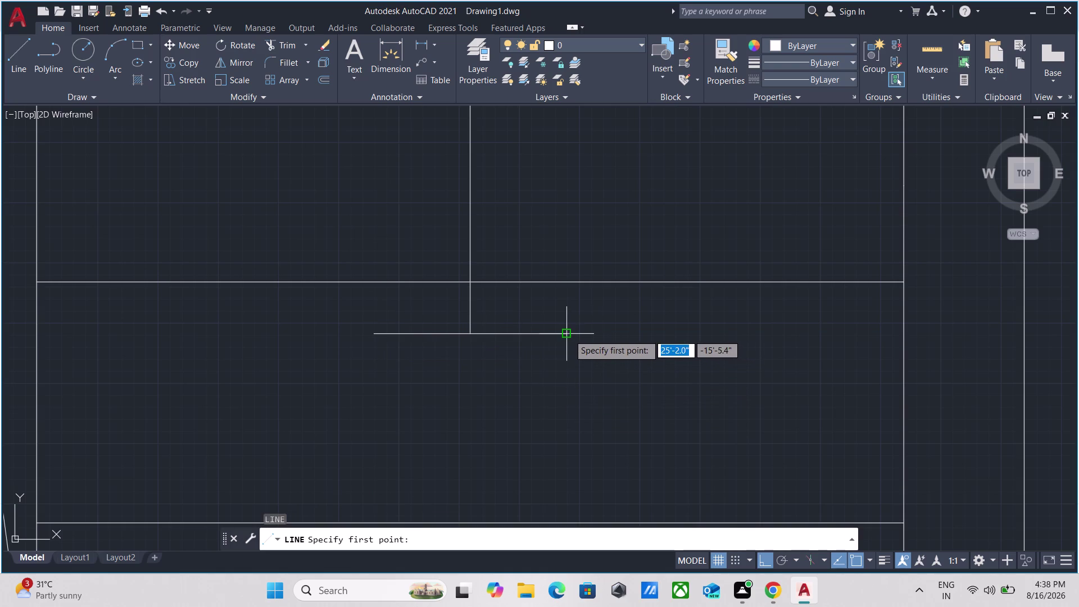
click(569, 329)
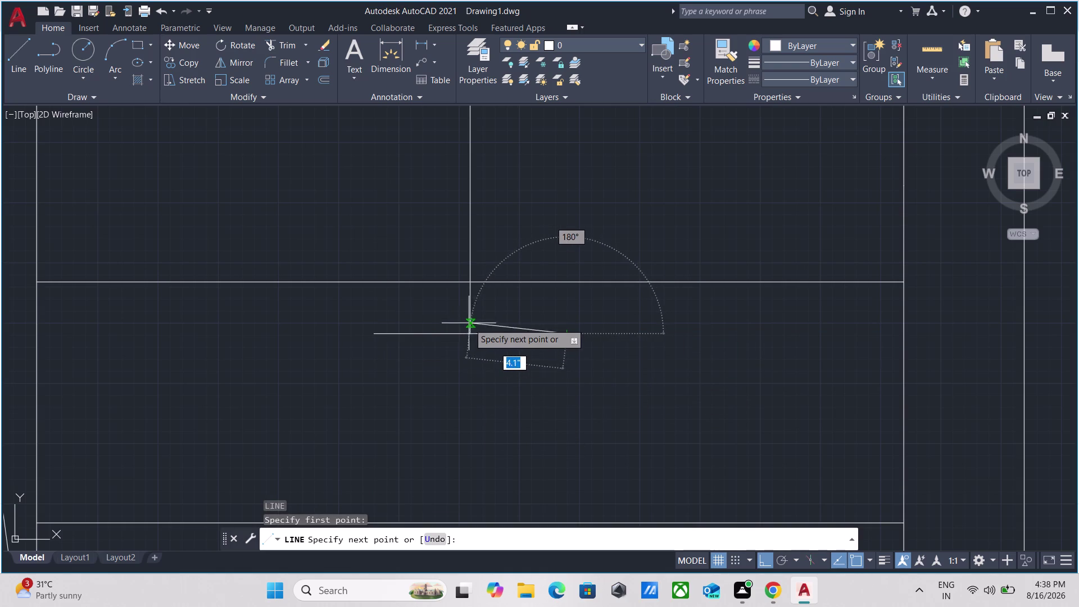
key(F8)
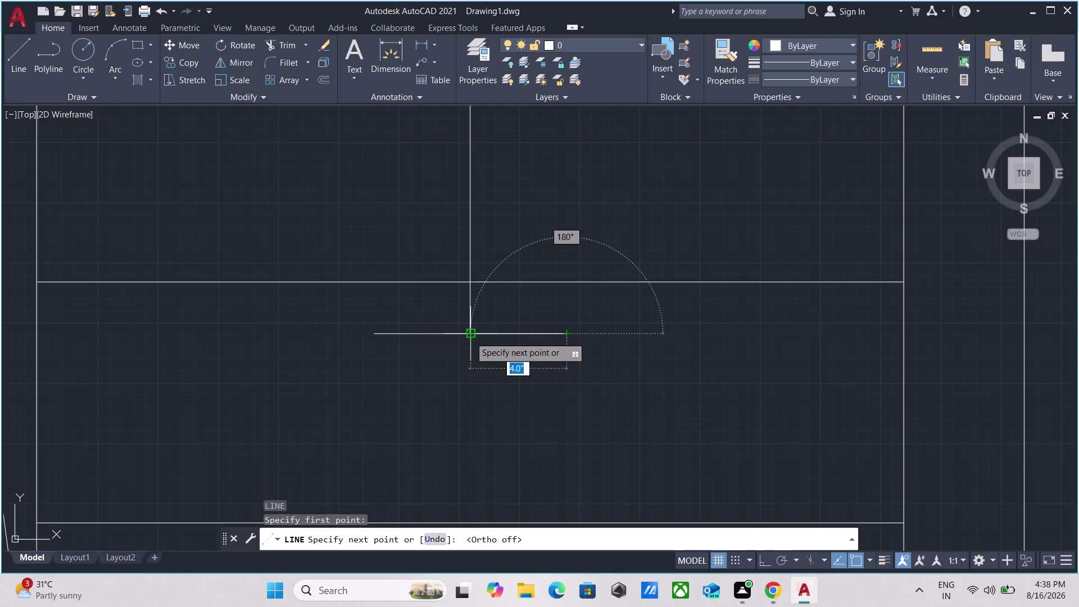
click(471, 442)
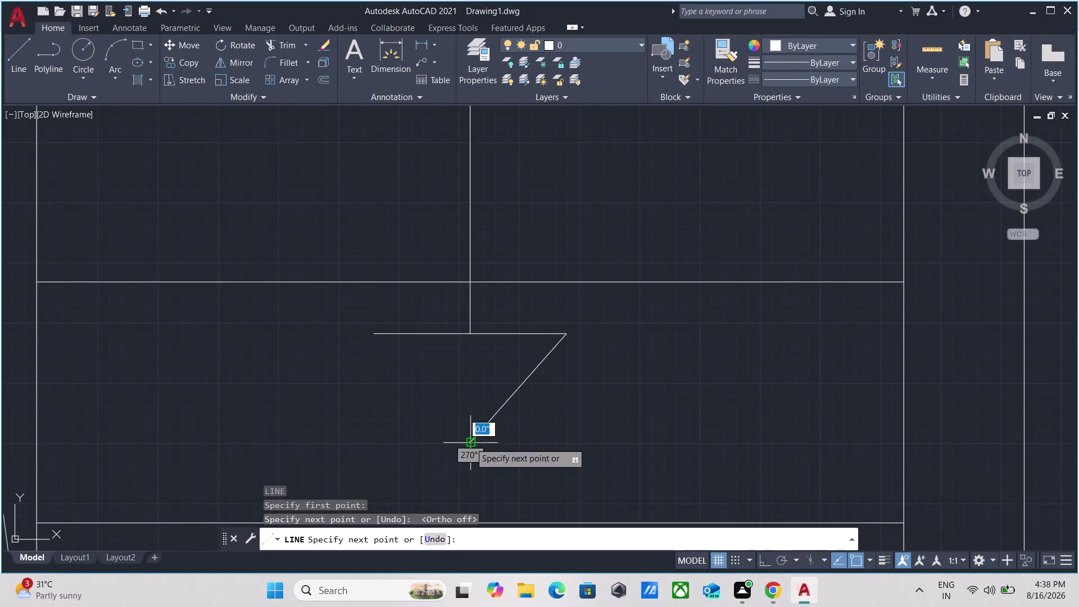
click(375, 338)
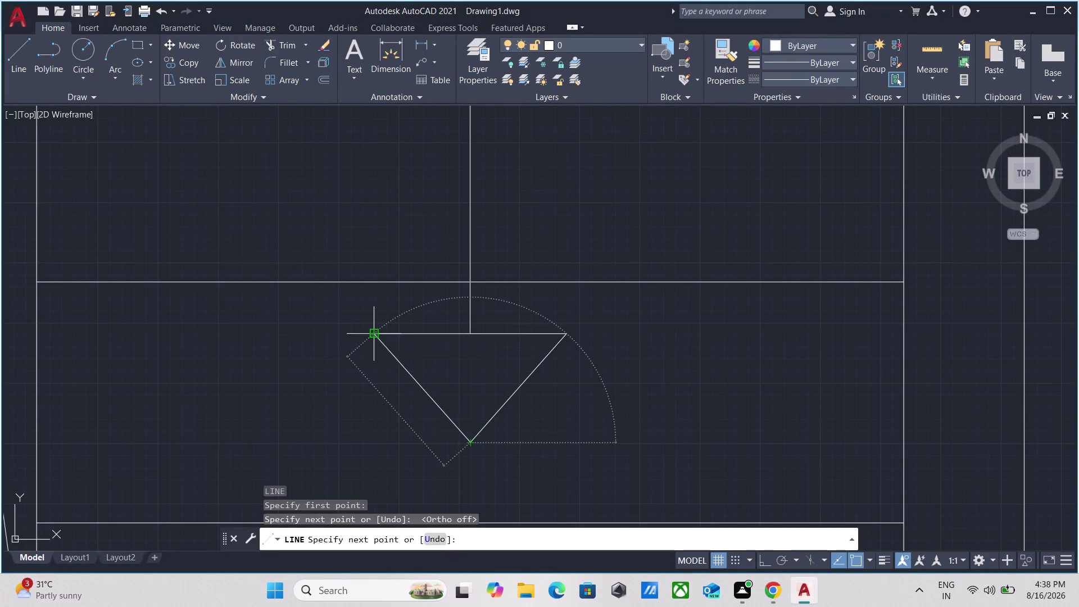
key(Escape)
scroll(down, 3)
scroll(down, 3)
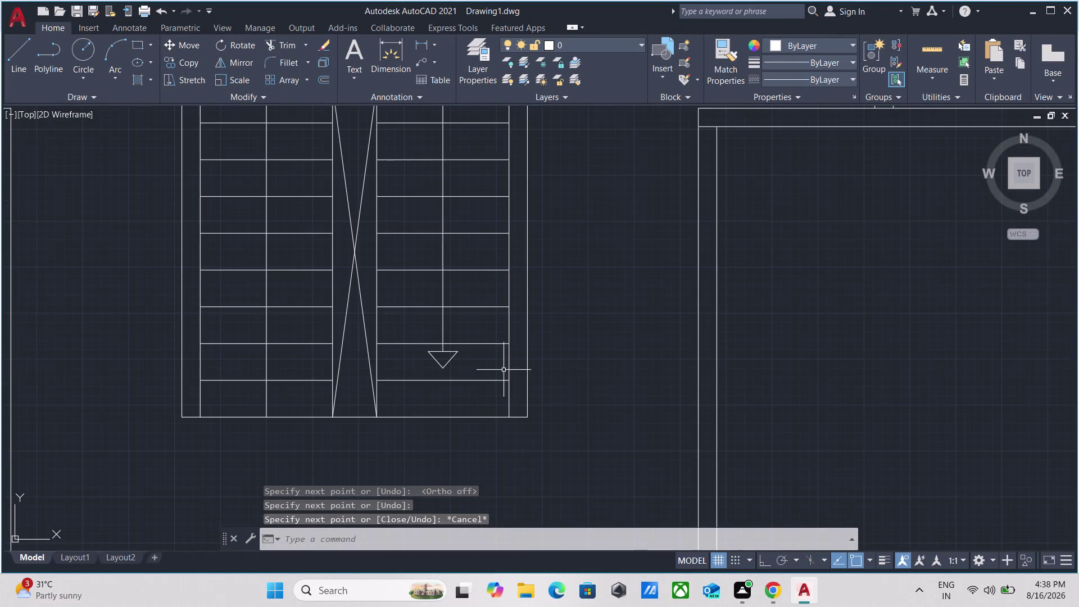
scroll(up, 3)
scroll(down, 3)
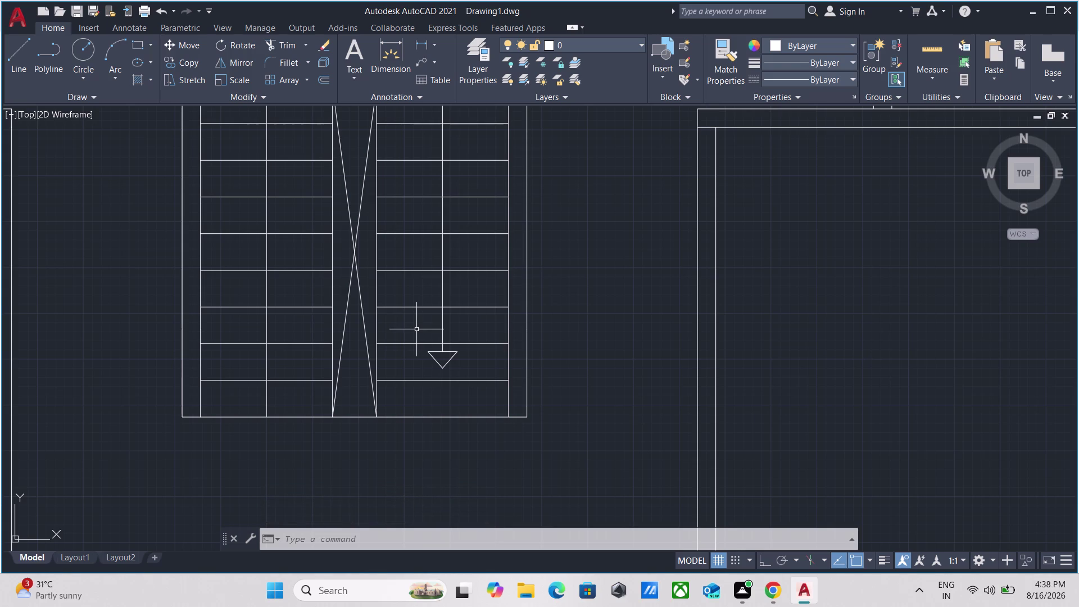
scroll(up, 3)
scroll(down, 3)
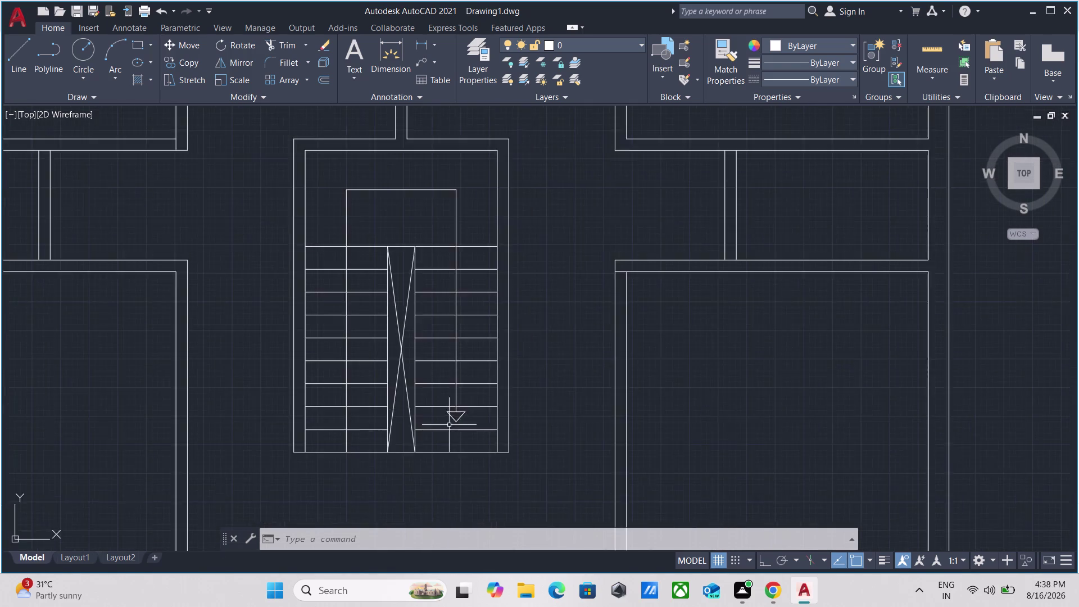
scroll(down, 3)
scroll(up, 3)
scroll(down, 3)
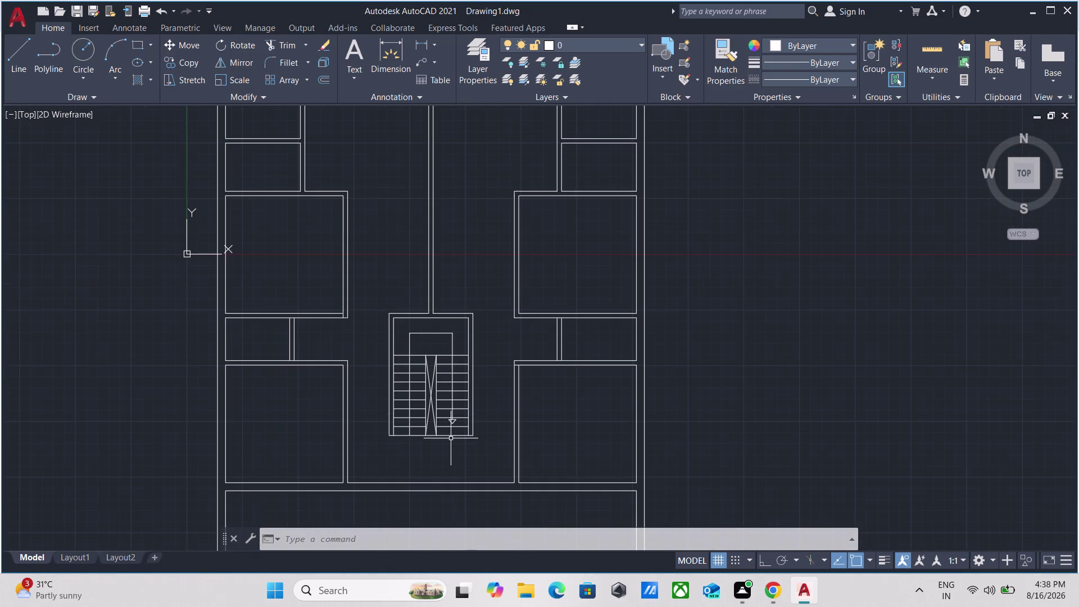
scroll(up, 3)
scroll(up, 3)
key(h)
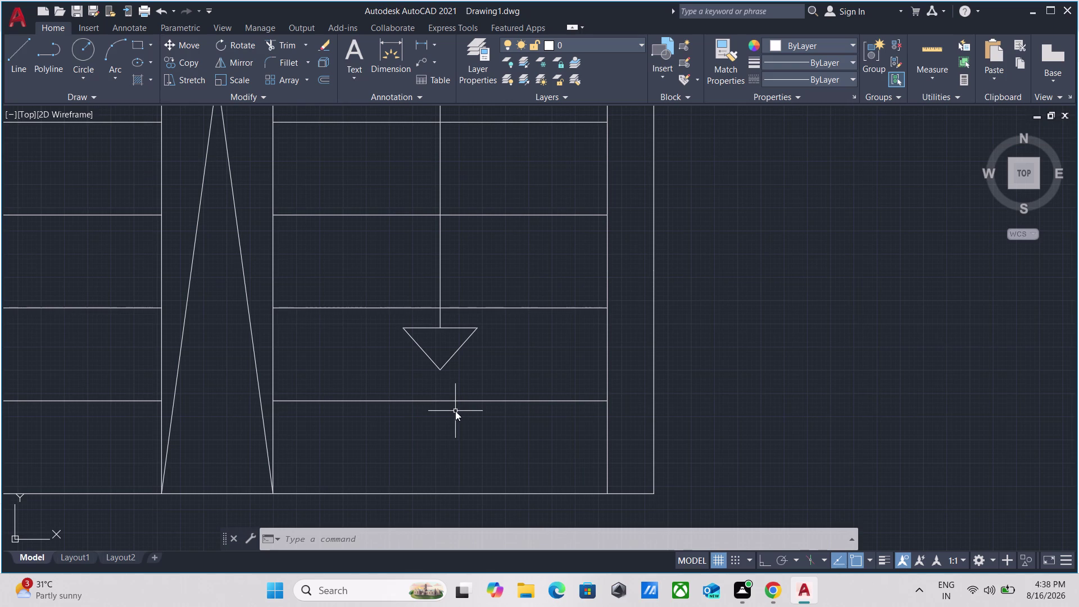
key(Return)
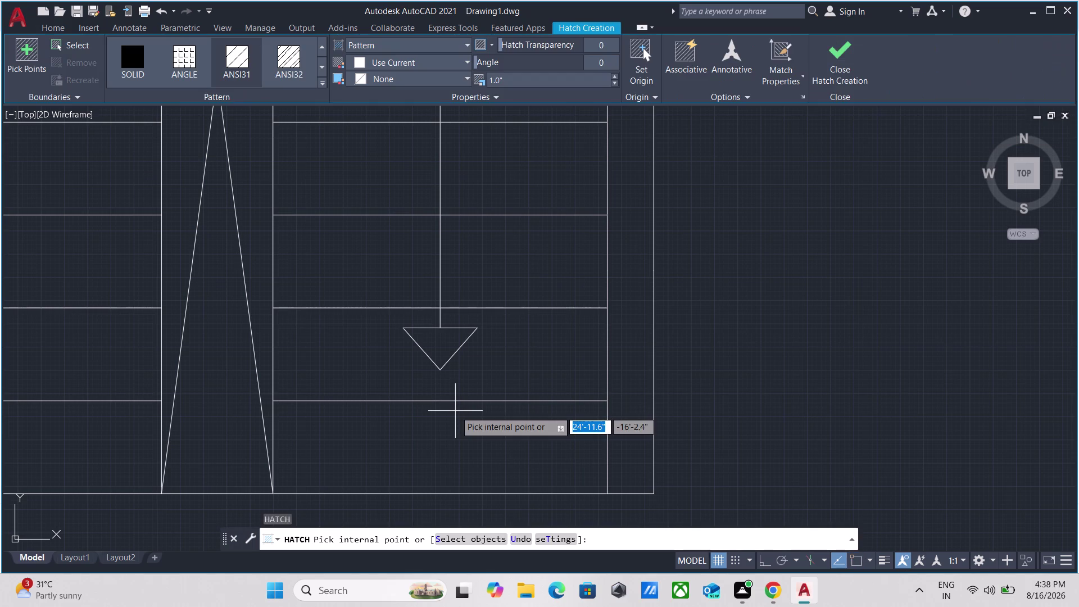
Fill the arrowhead triangle with the SOLID hatch pattern and close hatch creation.
click(116, 60)
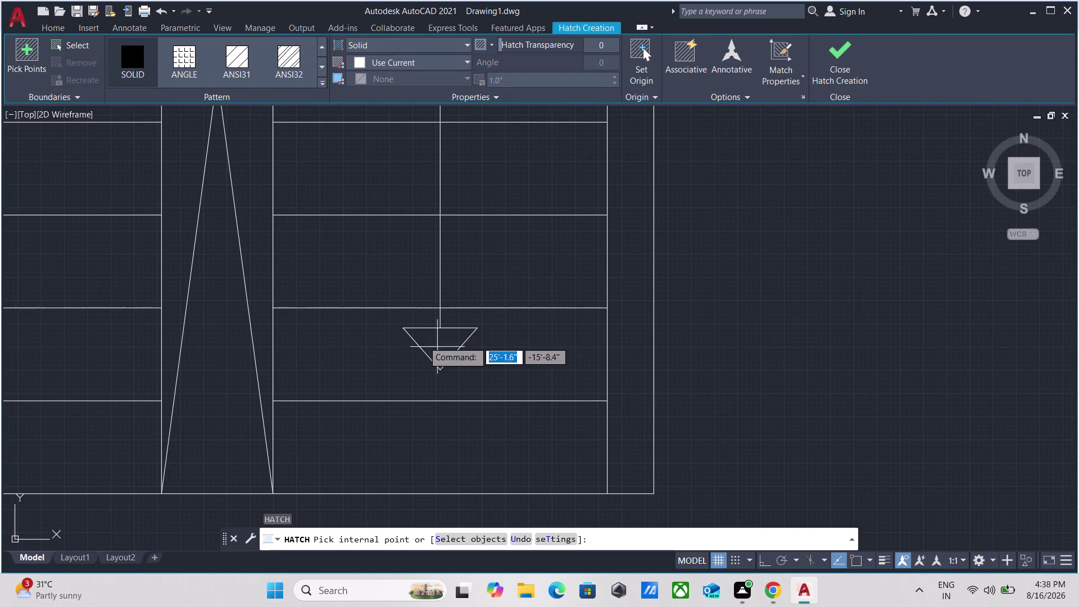
click(425, 344)
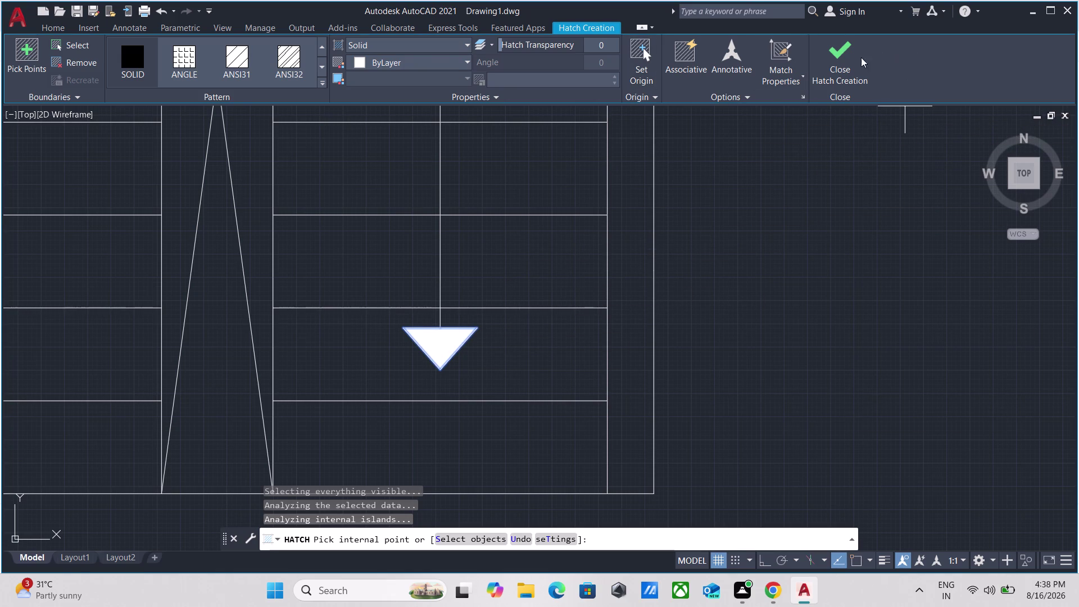
click(828, 59)
scroll(down, 3)
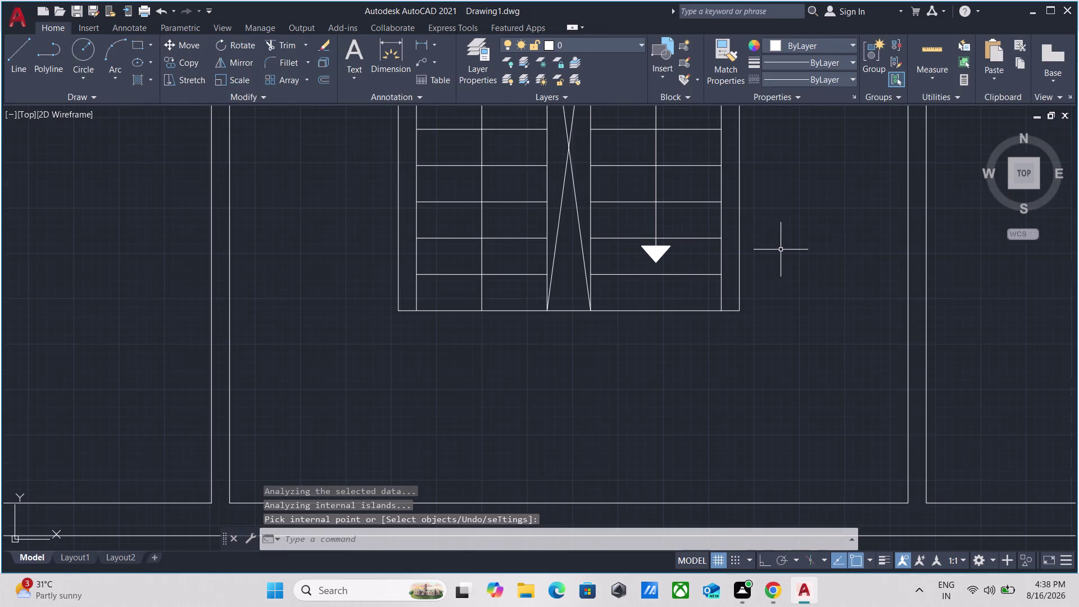
Adjust the view to show the whole stair.
scroll(down, 3)
middle_drag(780, 252, 658, 454)
key(Escape)
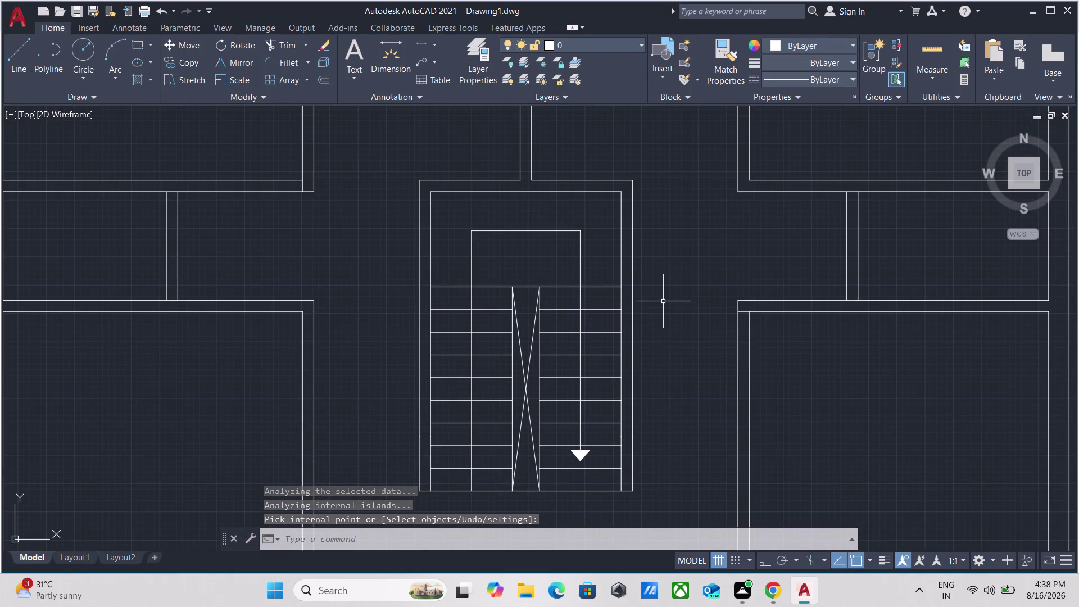
scroll(up, 3)
scroll(down, 3)
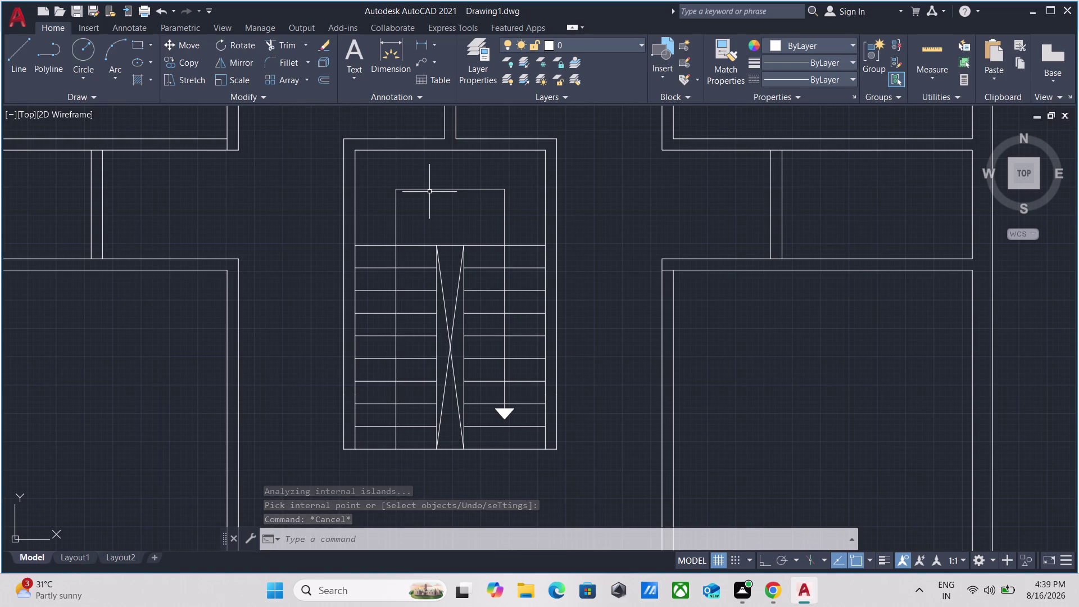
scroll(up, 3)
scroll(down, 3)
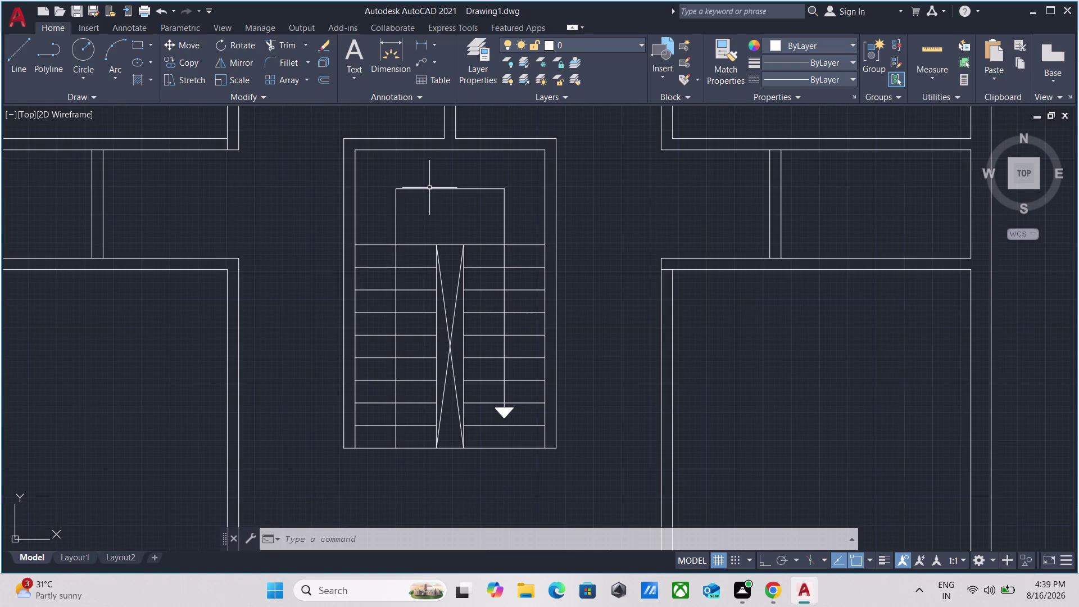
scroll(down, 3)
Pan down to the small room's wall below the stair and start Trim (TR).
middle_drag(629, 364, 635, 217)
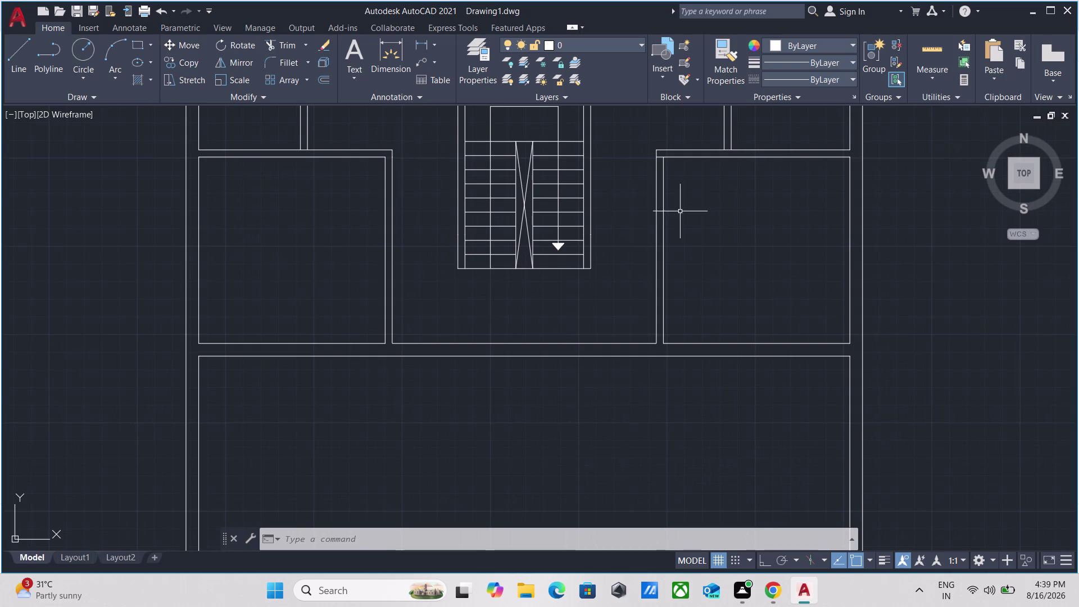
middle_drag(698, 278, 627, 385)
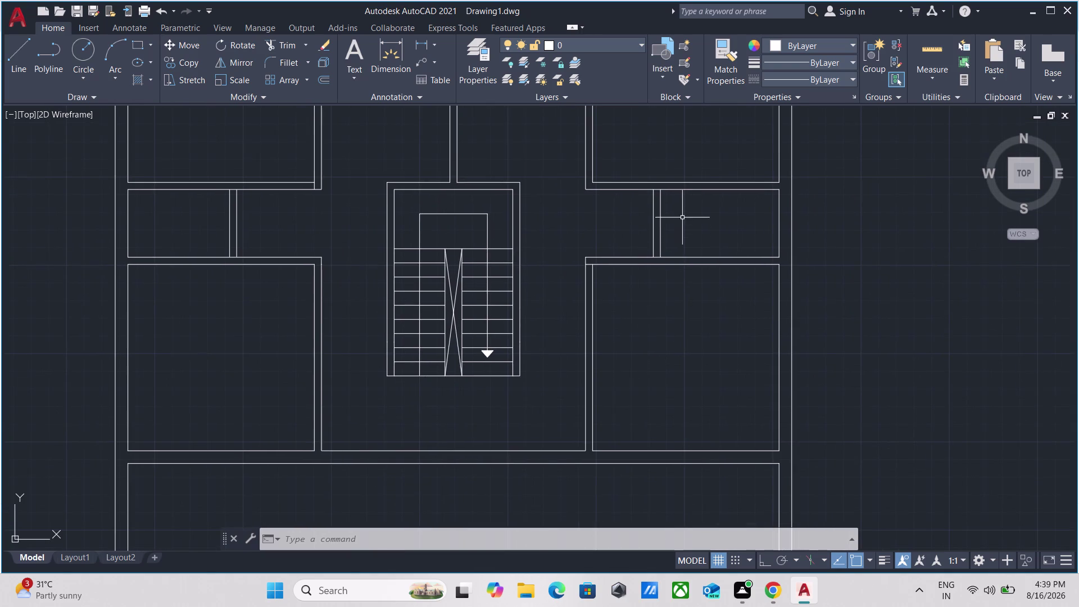
scroll(up, 3)
middle_drag(682, 217, 651, 292)
text(t)
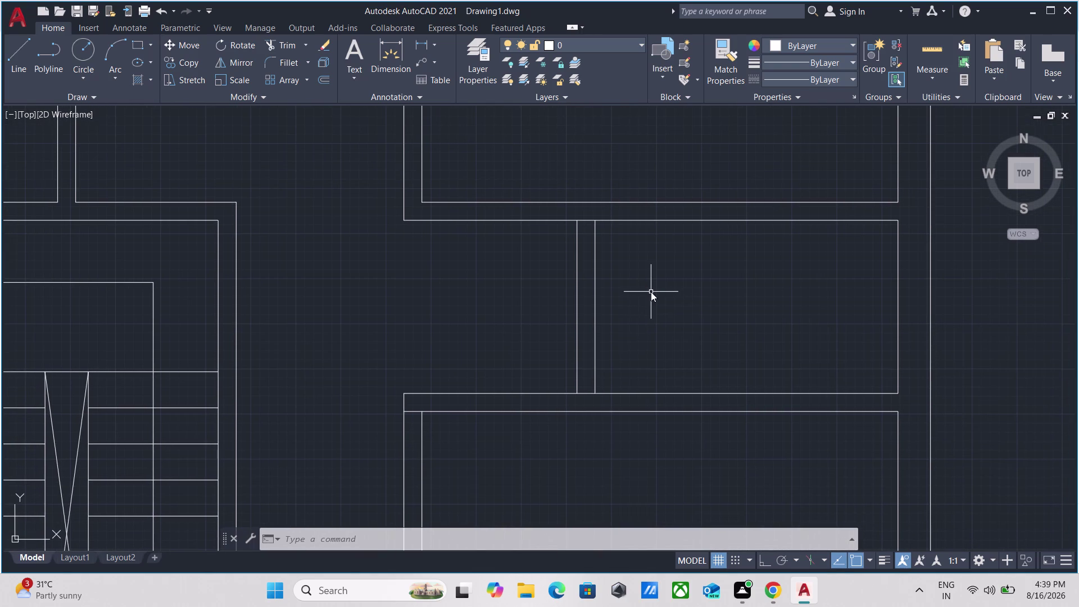
text(r)
key(Return)
Fence-trim door openings through the first two wall sections beside the small room.
scroll(up, 3)
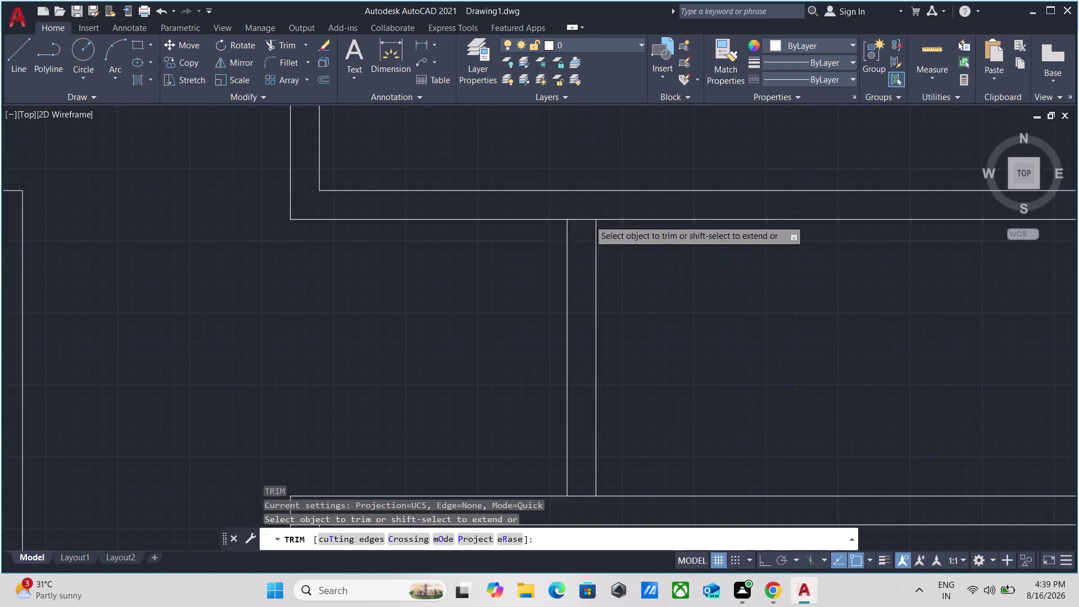
scroll(up, 3)
click(677, 182)
click(659, 314)
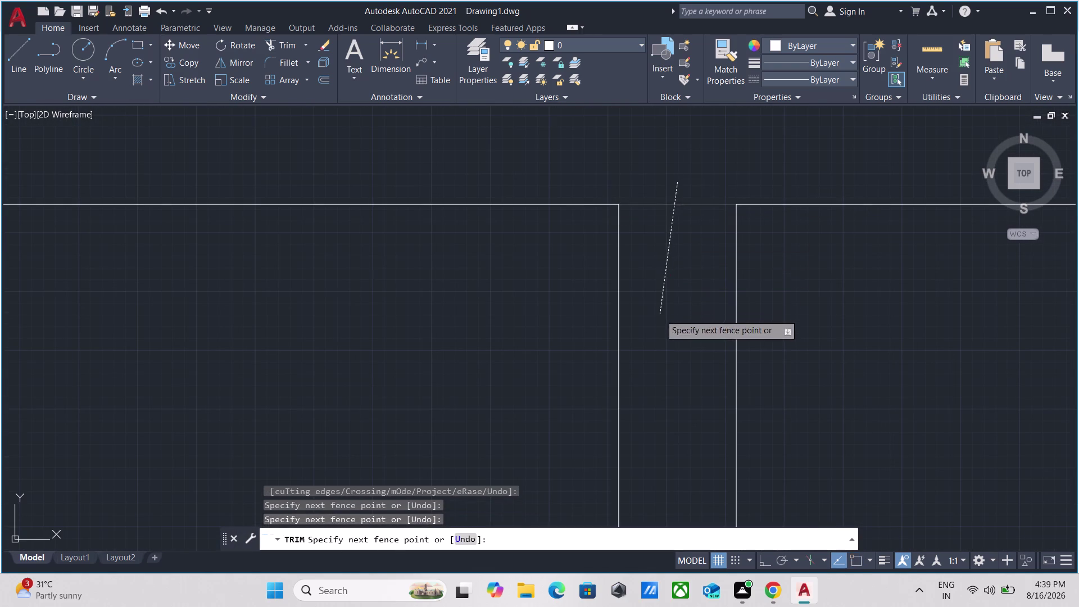
scroll(down, 3)
middle_drag(660, 334, 657, 184)
scroll(up, 3)
click(697, 496)
click(704, 364)
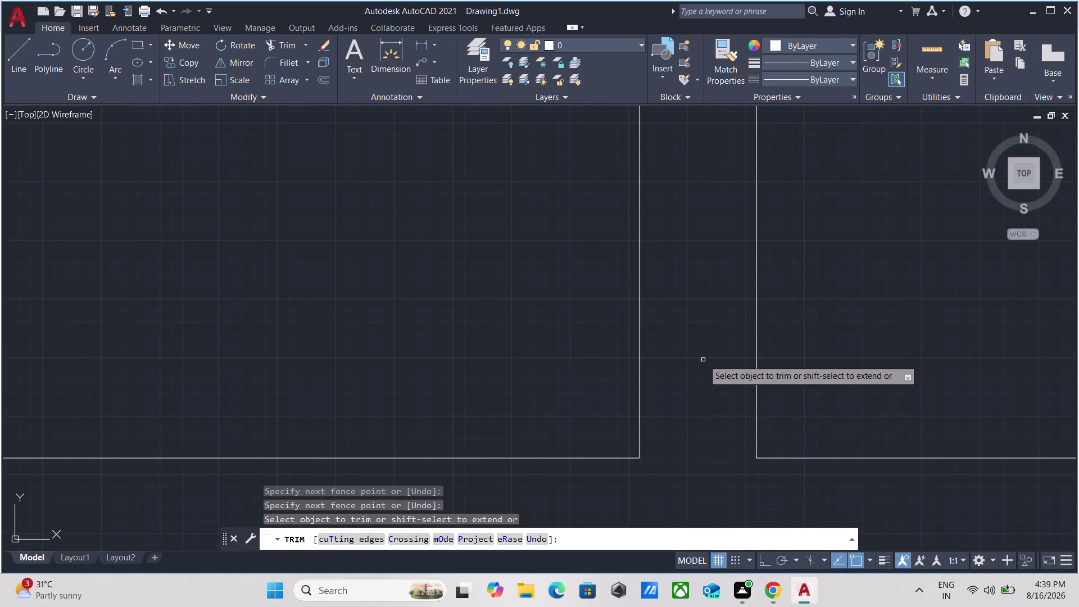
Fence-trim one more wall segment away and end Trim.
scroll(down, 3)
scroll(down, 3)
scroll(up, 3)
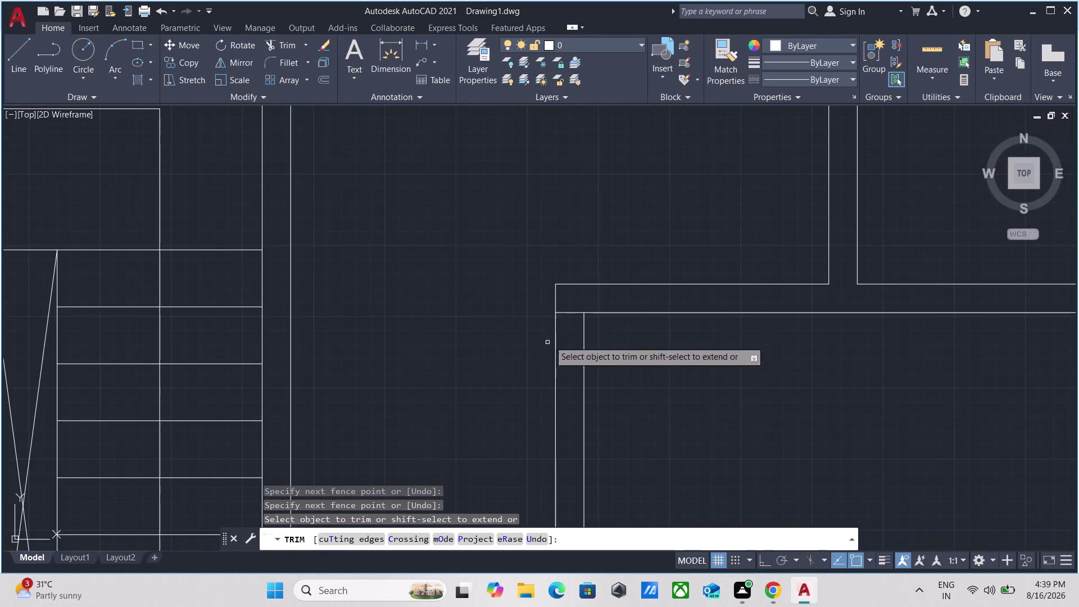
scroll(up, 3)
drag(544, 326, 540, 303)
click(541, 245)
key(Escape)
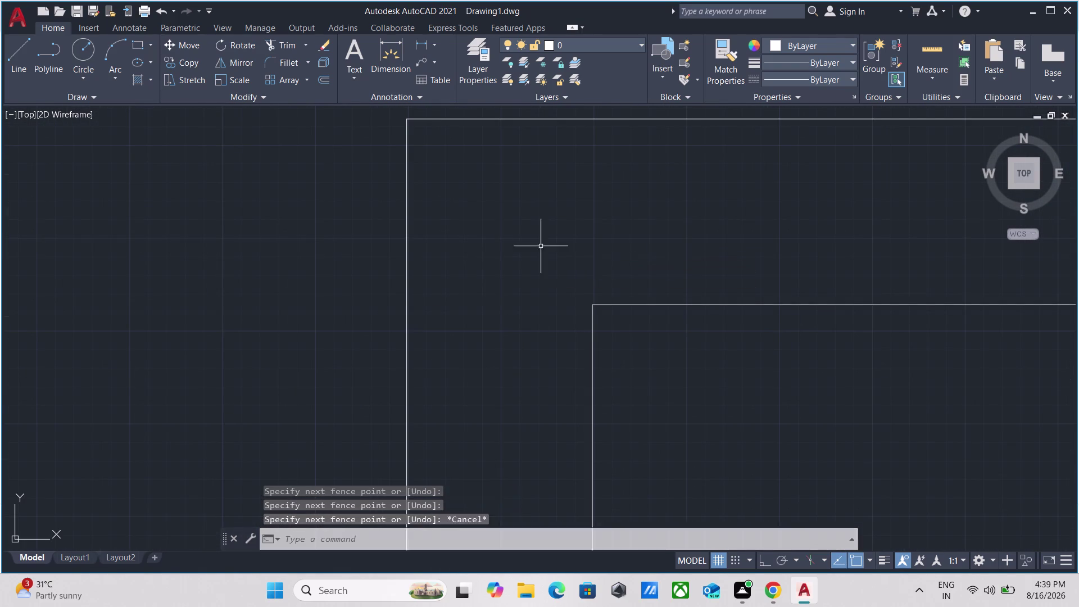
Rerun Trim at the next room wall and fence-cut its opening.
scroll(down, 3)
scroll(down, 3)
scroll(up, 3)
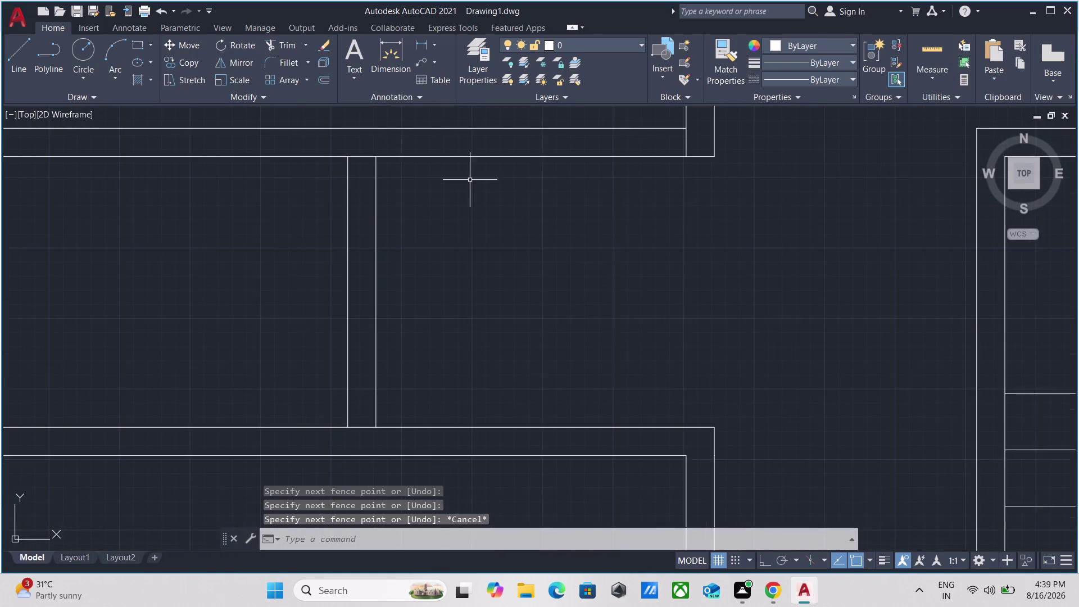
scroll(down, 3)
middle_drag(468, 185, 448, 283)
text(tr)
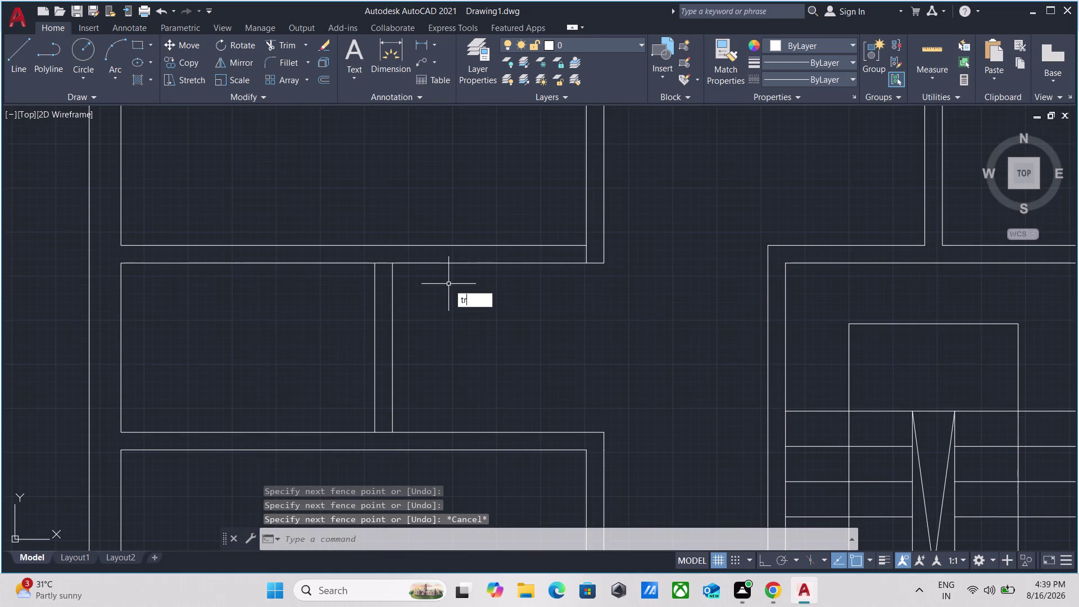
key(Return)
scroll(up, 3)
click(301, 252)
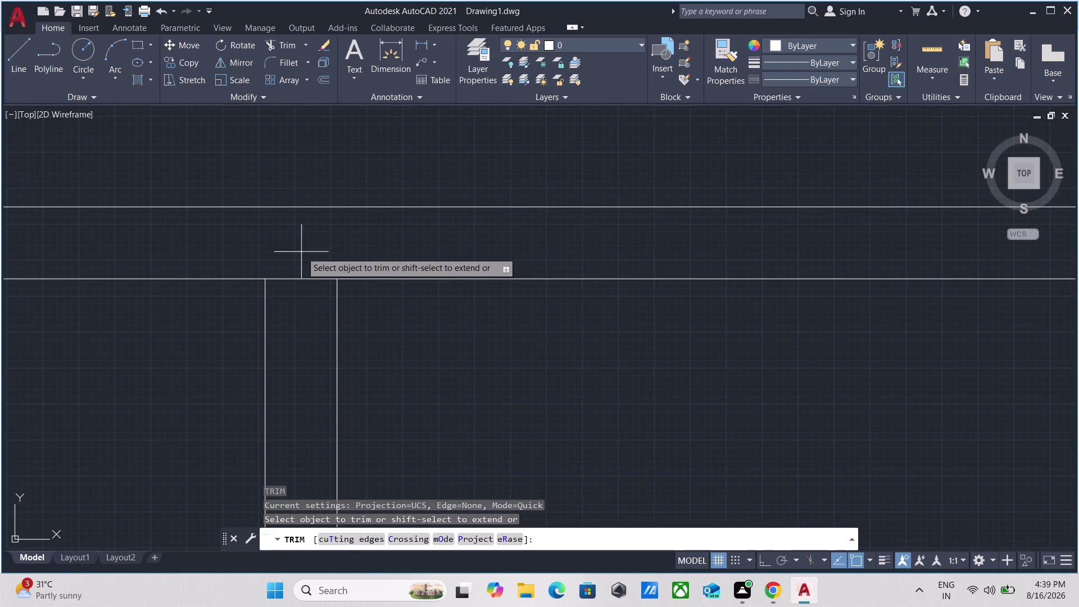
click(293, 335)
Fence-cut an opening in the wall beside the stair rooms, then end Trim.
scroll(down, 3)
middle_drag(406, 351, 400, 118)
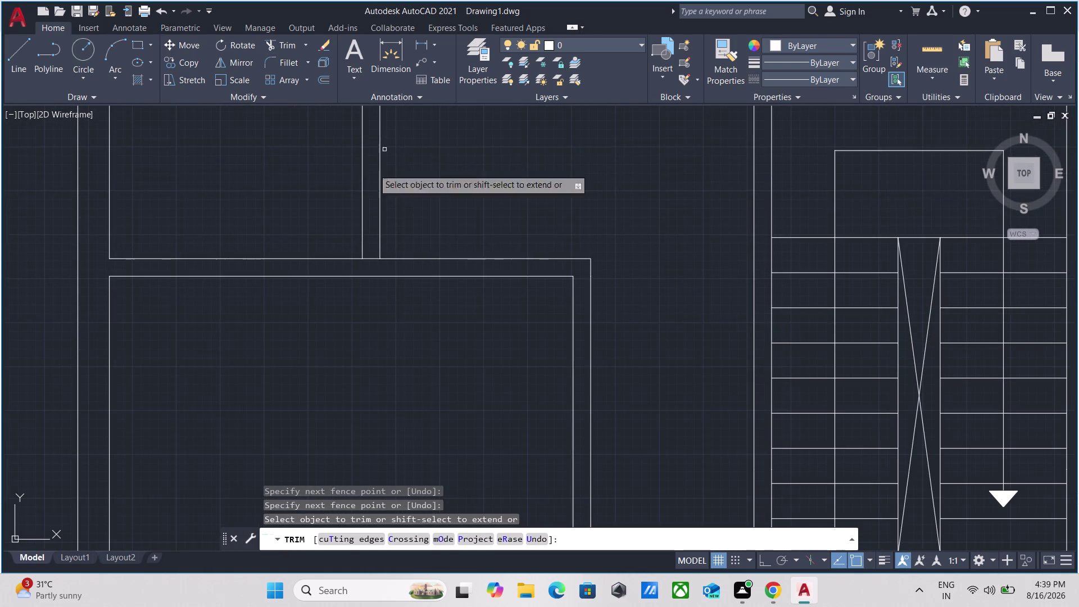
scroll(up, 3)
click(362, 257)
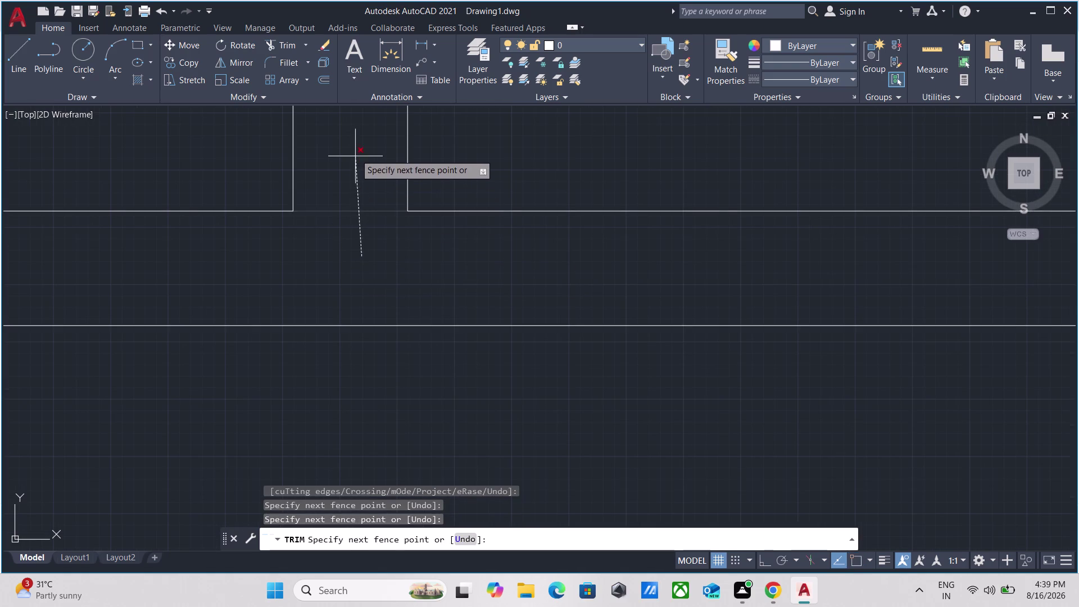
click(355, 153)
scroll(down, 3)
key(Escape)
Pan around the plan to check the new openings.
scroll(down, 3)
middle_drag(424, 119, 398, 173)
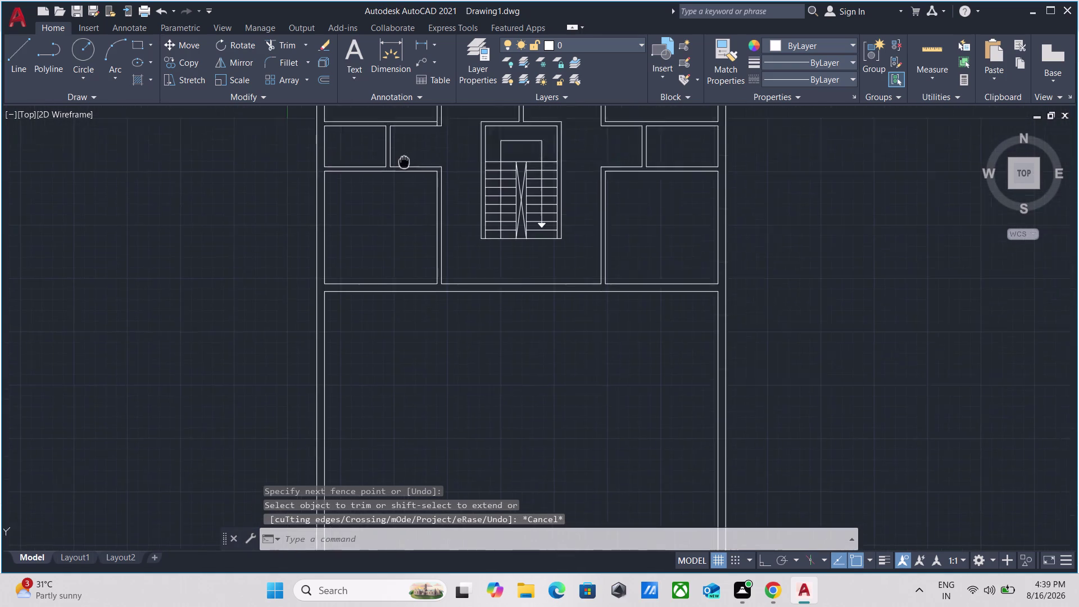
middle_drag(397, 173, 292, 344)
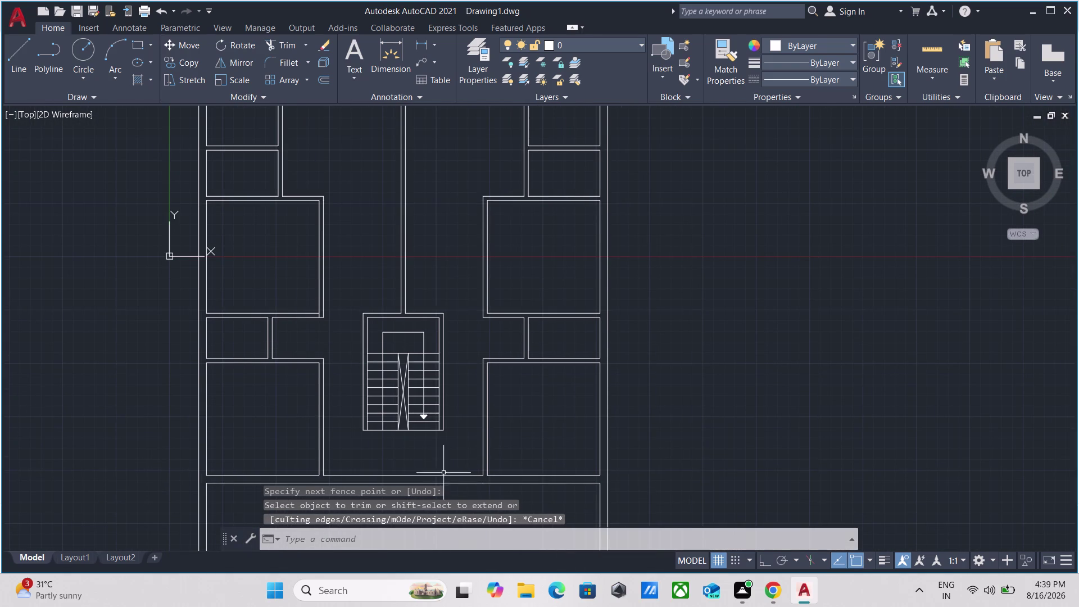
middle_drag(450, 444, 480, 281)
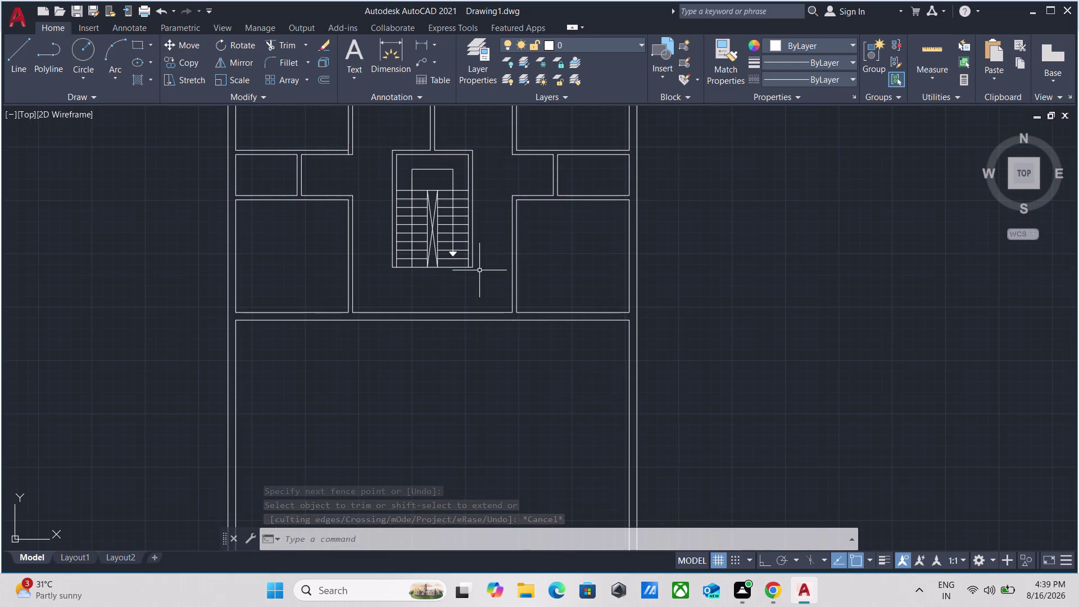
scroll(up, 3)
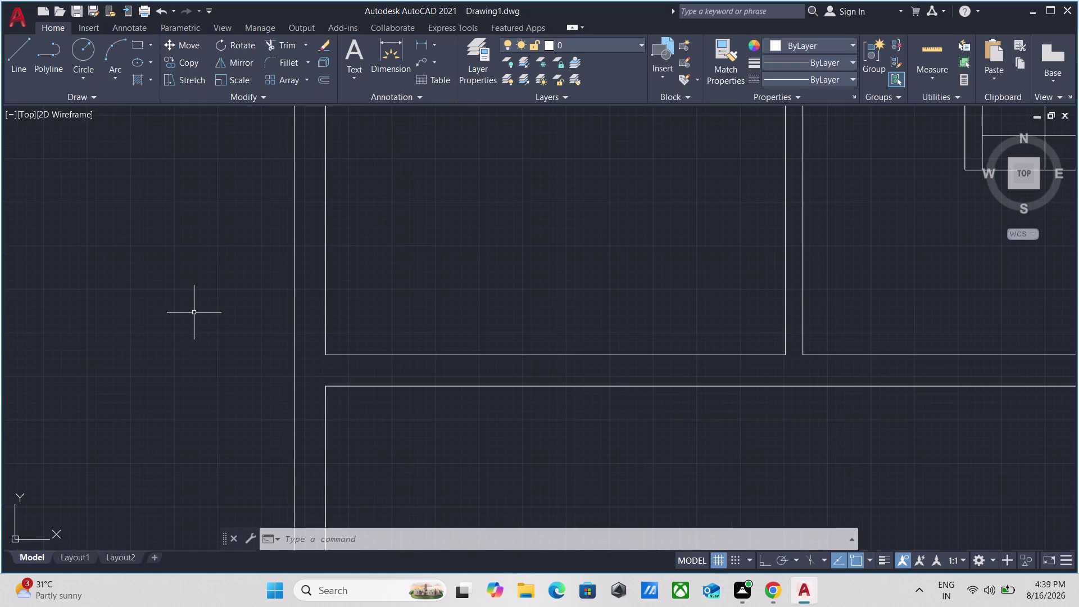
Extend two loose wall lines to their boundaries with EX.
key(e)
key(x)
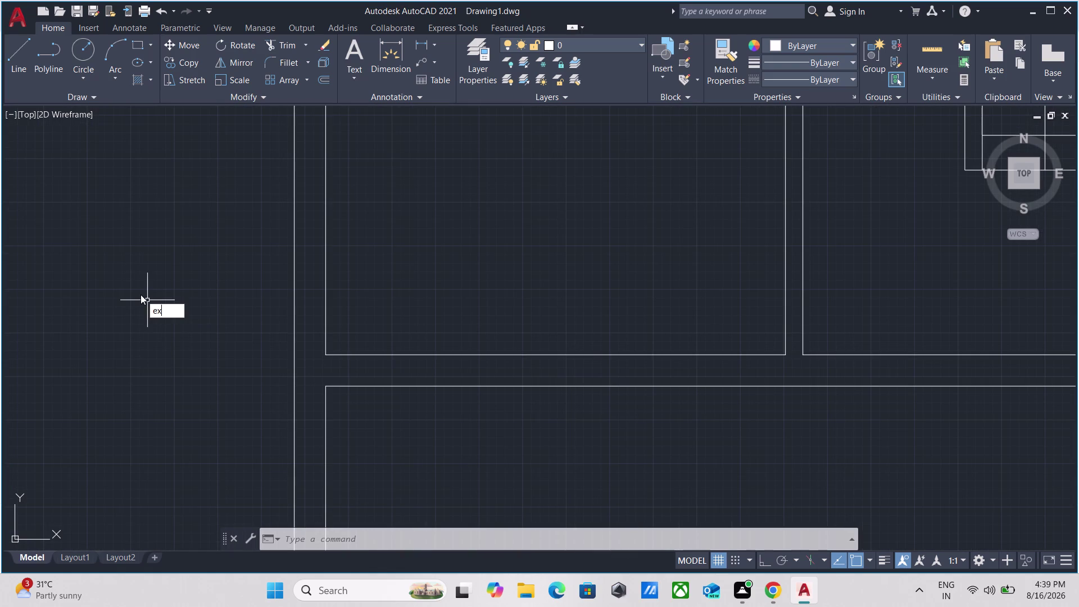
key(Return)
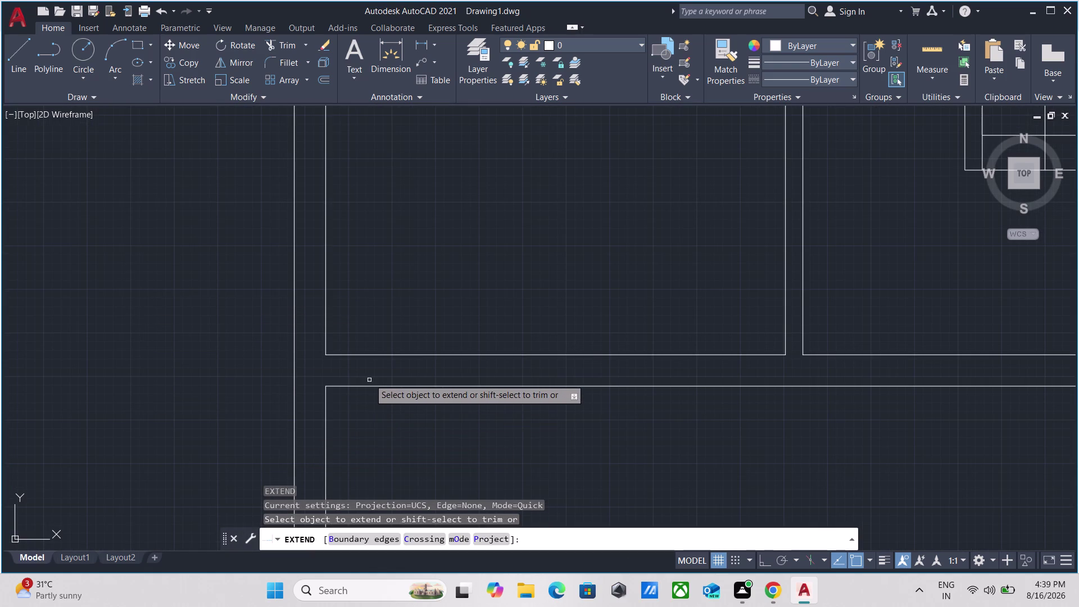
click(369, 388)
scroll(down, 3)
middle_drag(666, 435, 543, 388)
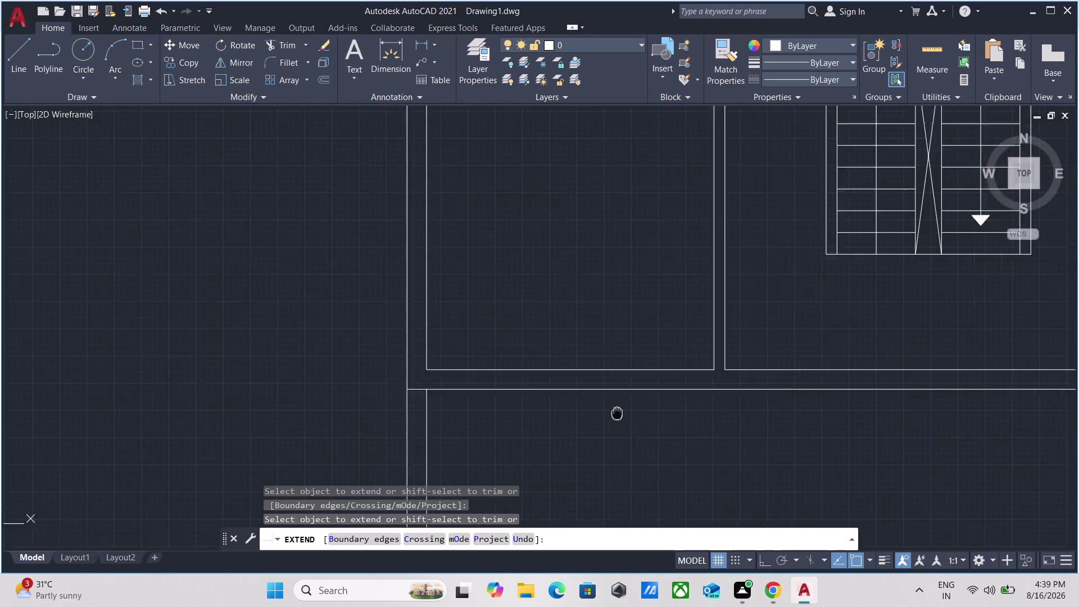
middle_drag(543, 388, 57, 268)
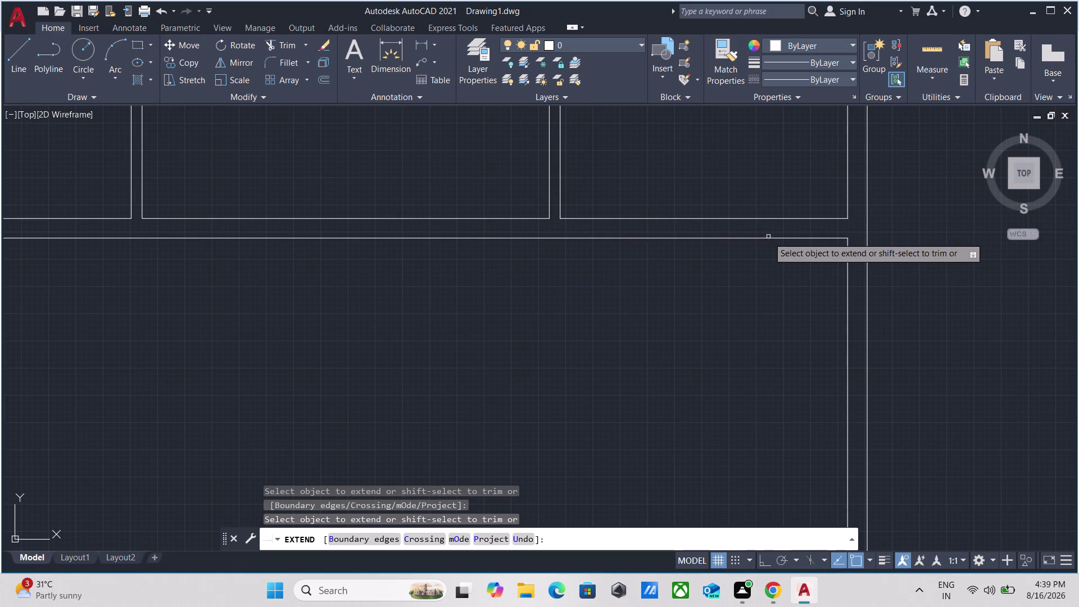
click(767, 238)
scroll(down, 3)
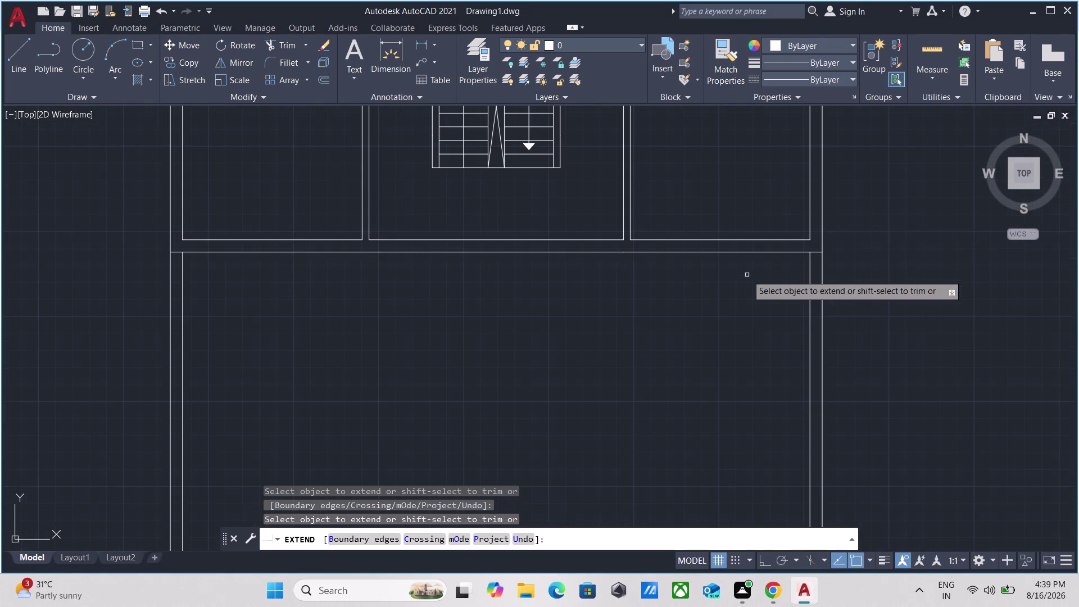
key(Escape)
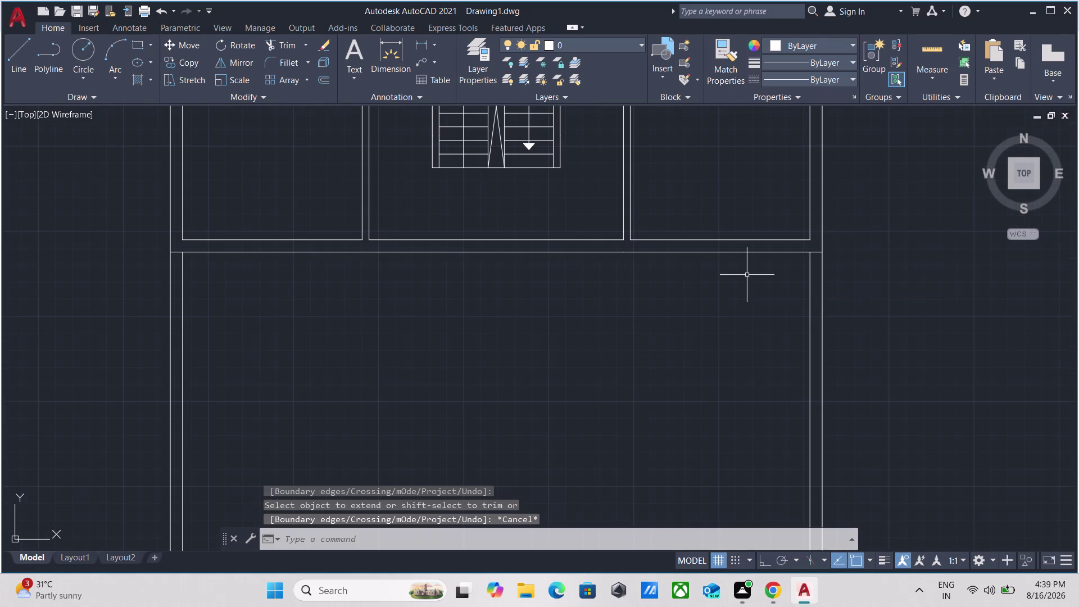
Fence-trim an opening through the right wall near the stair rooms.
text(tr)
key(Return)
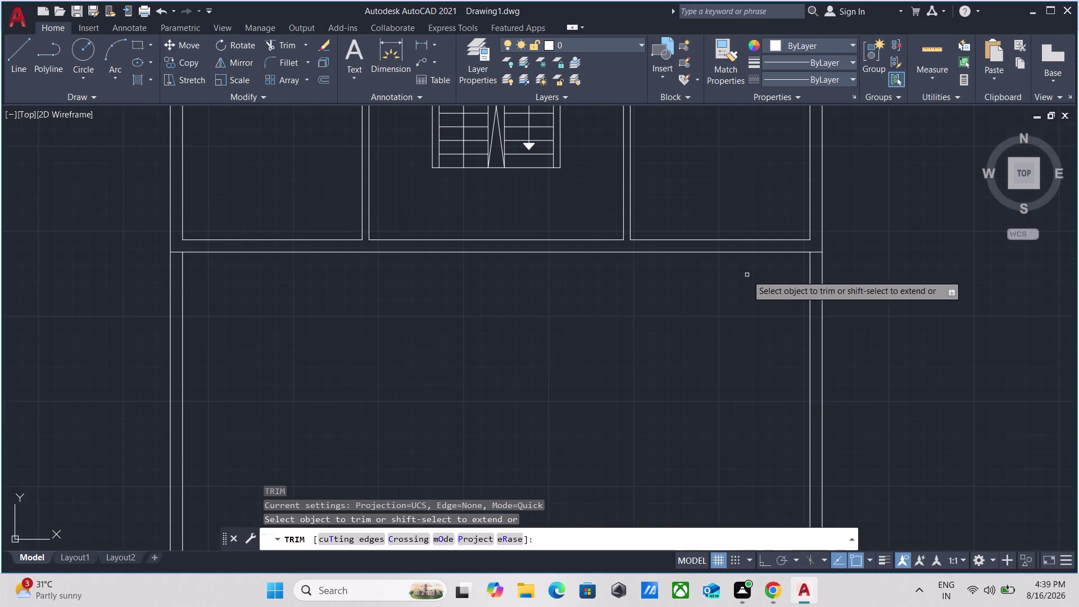
click(886, 316)
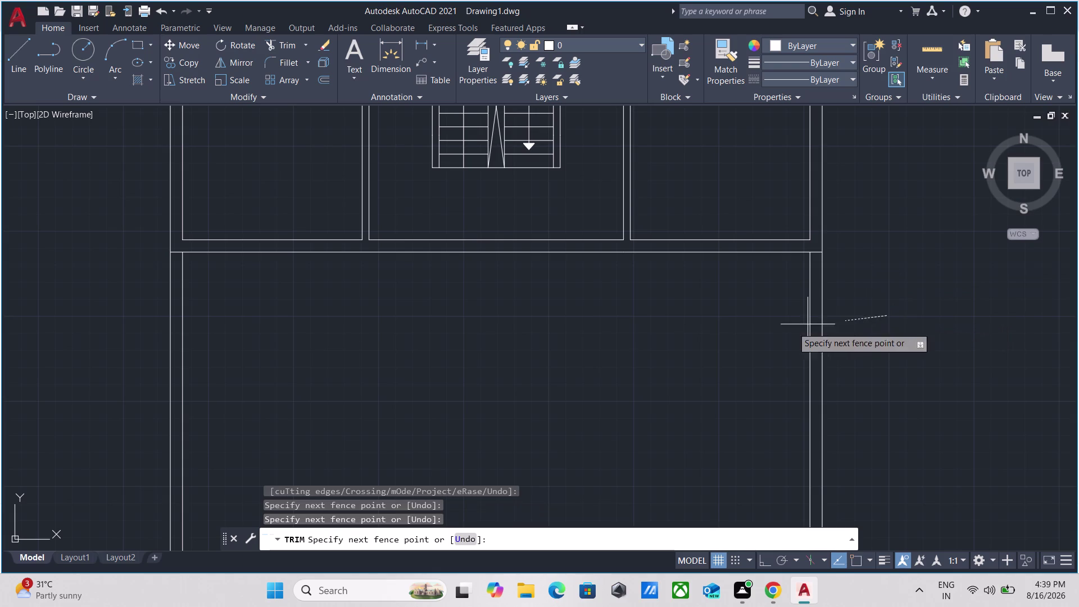
click(131, 348)
middle_drag(292, 316, 274, 395)
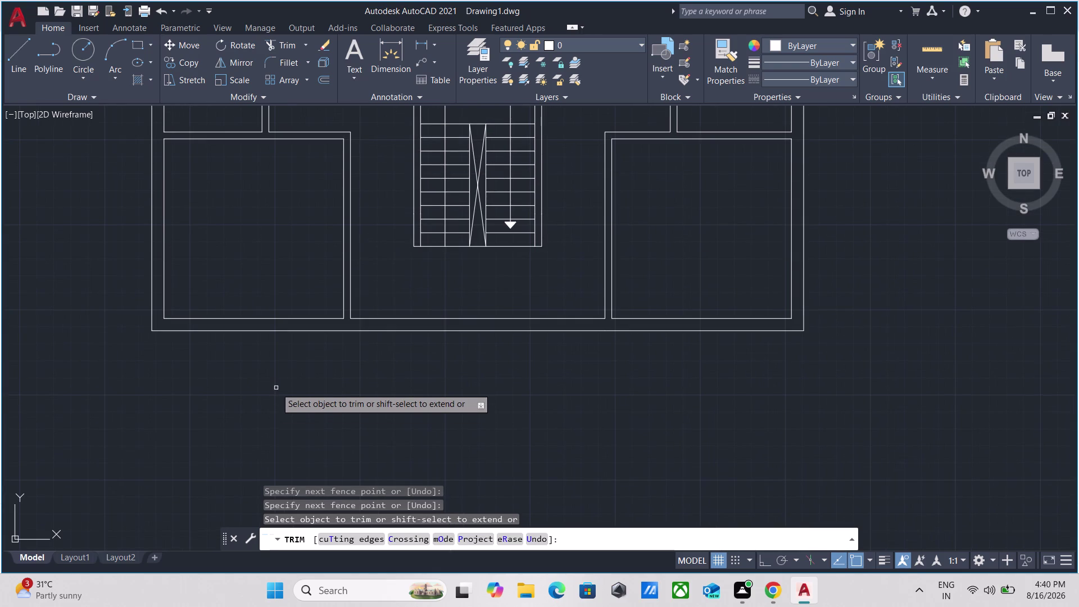
key(Escape)
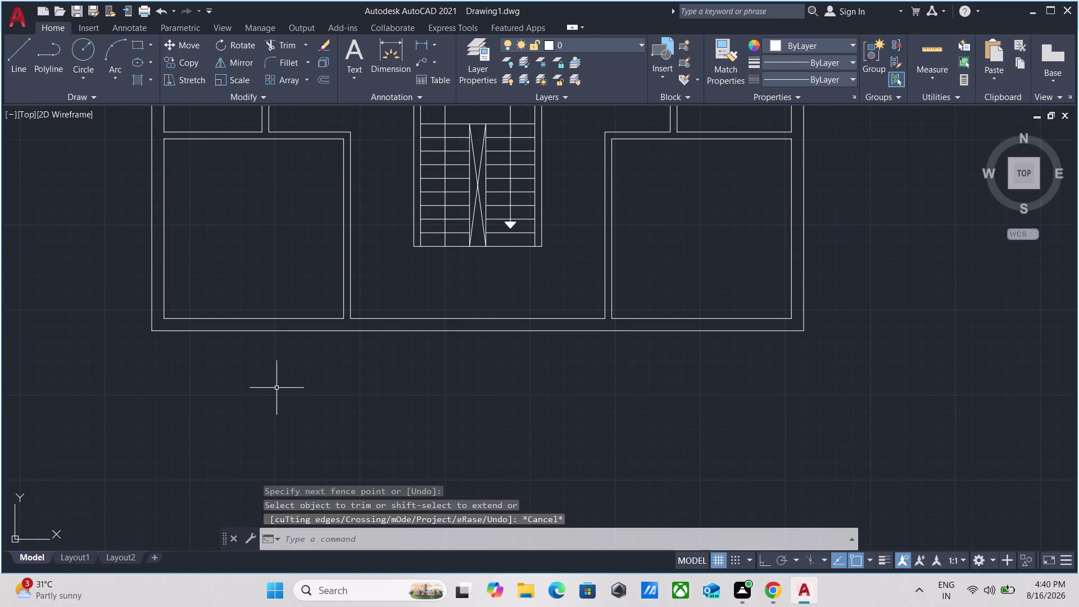
scroll(up, 3)
scroll(down, 3)
middle_drag(482, 287, 489, 390)
middle_drag(489, 390, 486, 403)
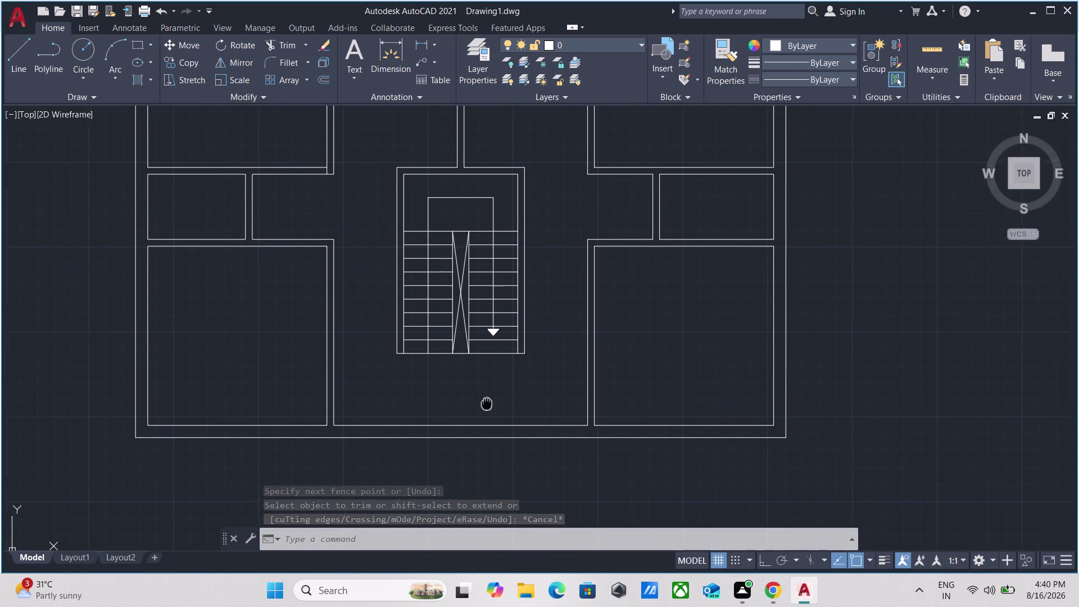
middle_drag(487, 402, 484, 406)
scroll(down, 3)
scroll(down, 3)
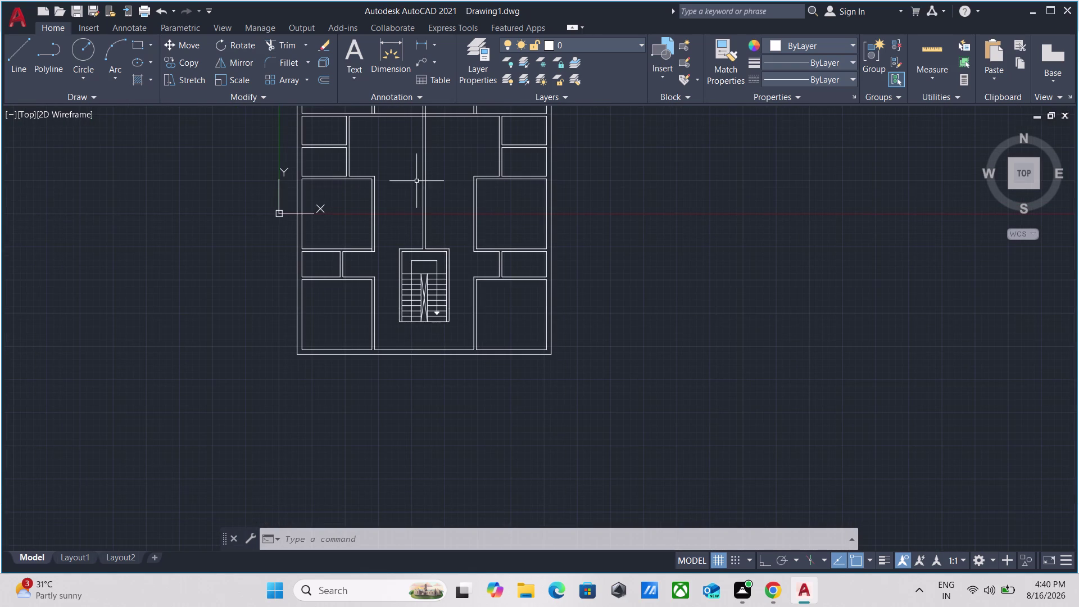
scroll(up, 3)
scroll(up, 3)
scroll(up, 3)
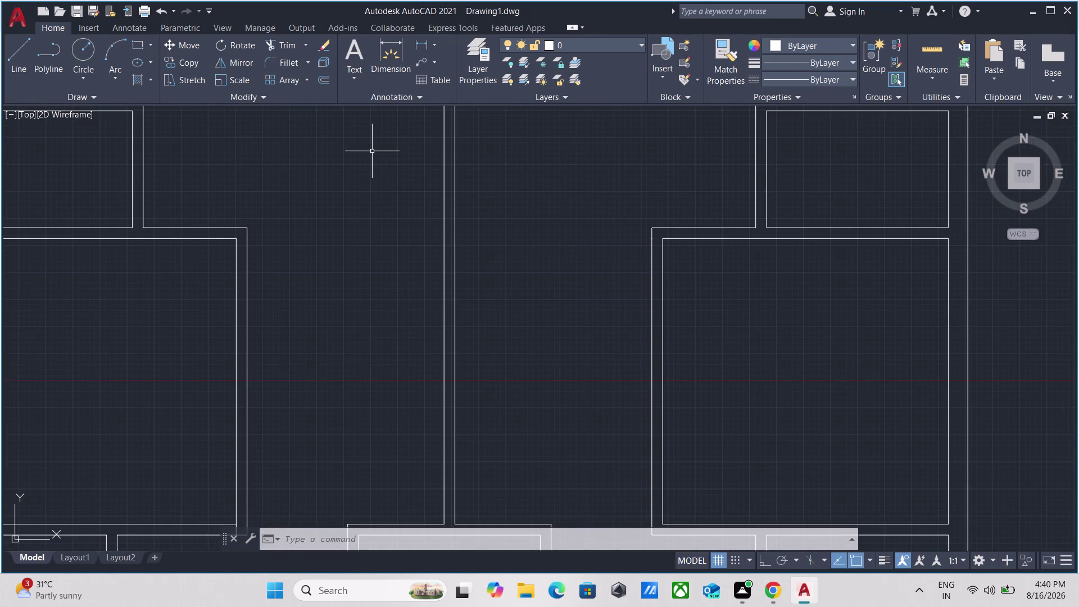
scroll(down, 3)
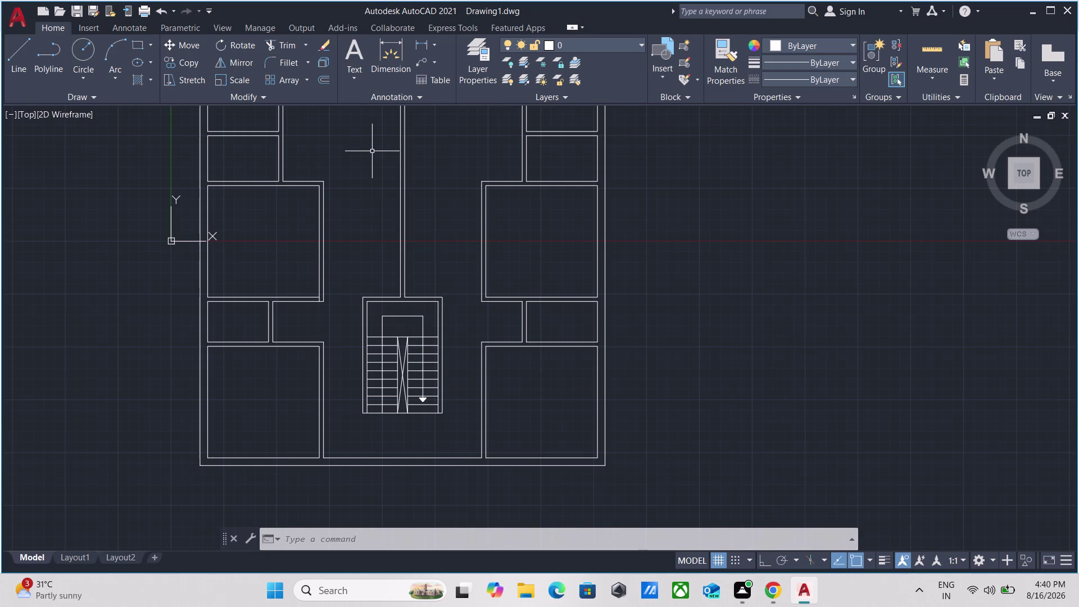
scroll(up, 3)
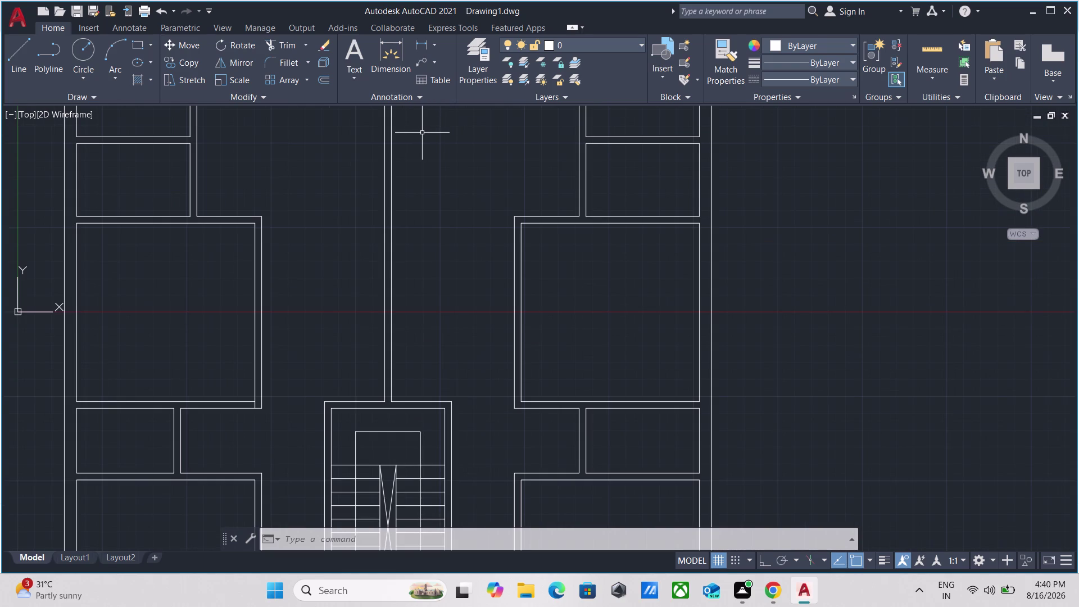
scroll(down, 3)
middle_drag(422, 133, 395, 322)
scroll(up, 3)
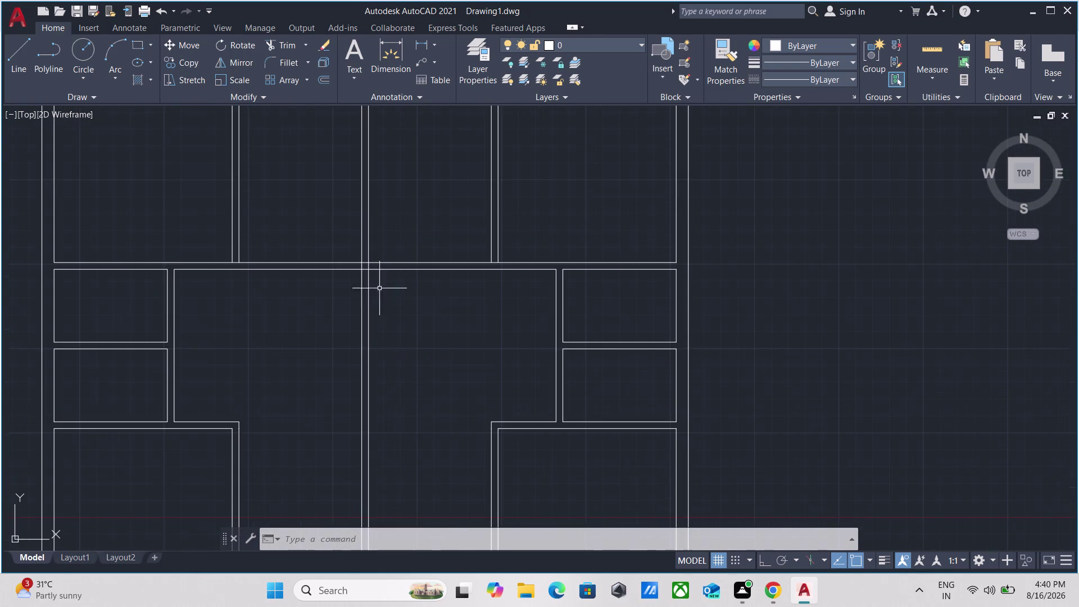
scroll(up, 3)
scroll(down, 3)
scroll(down, 3)
middle_drag(390, 290, 386, 220)
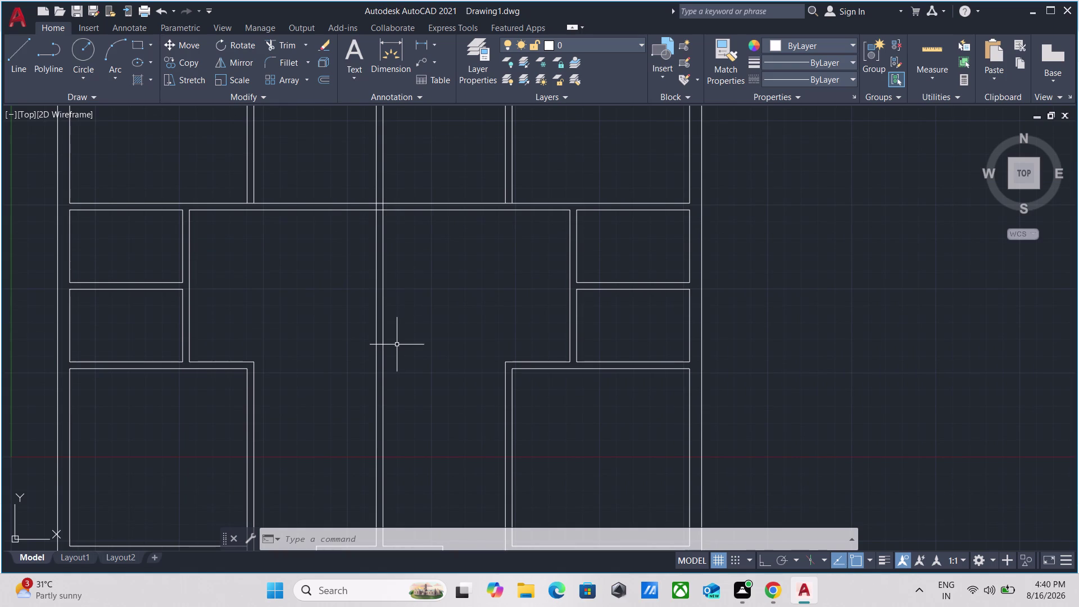
Start a line on the central wall, picking its first point.
key(l)
key(Return)
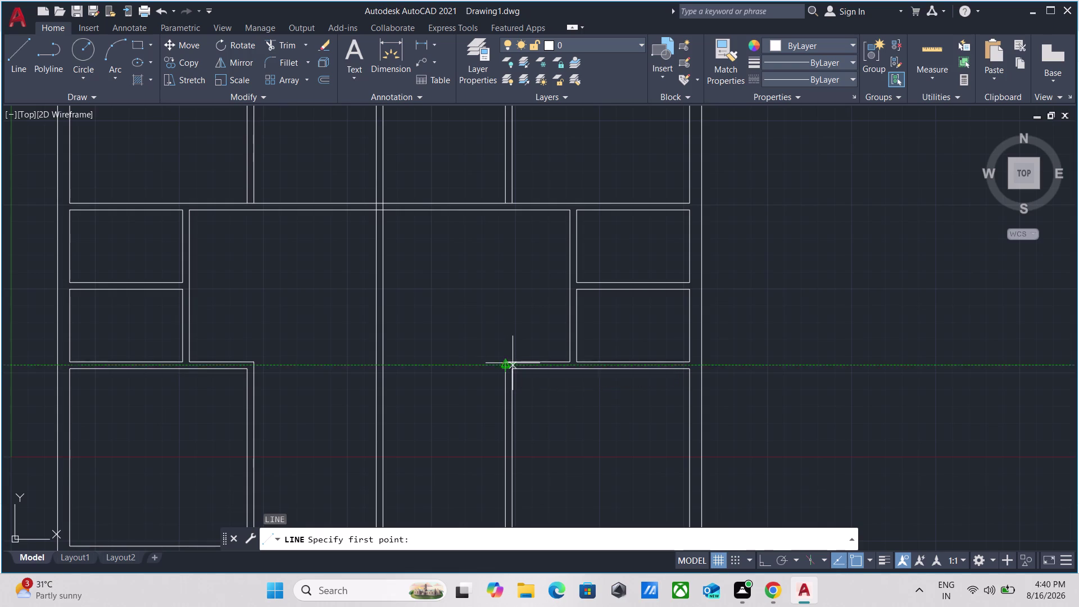
scroll(up, 3)
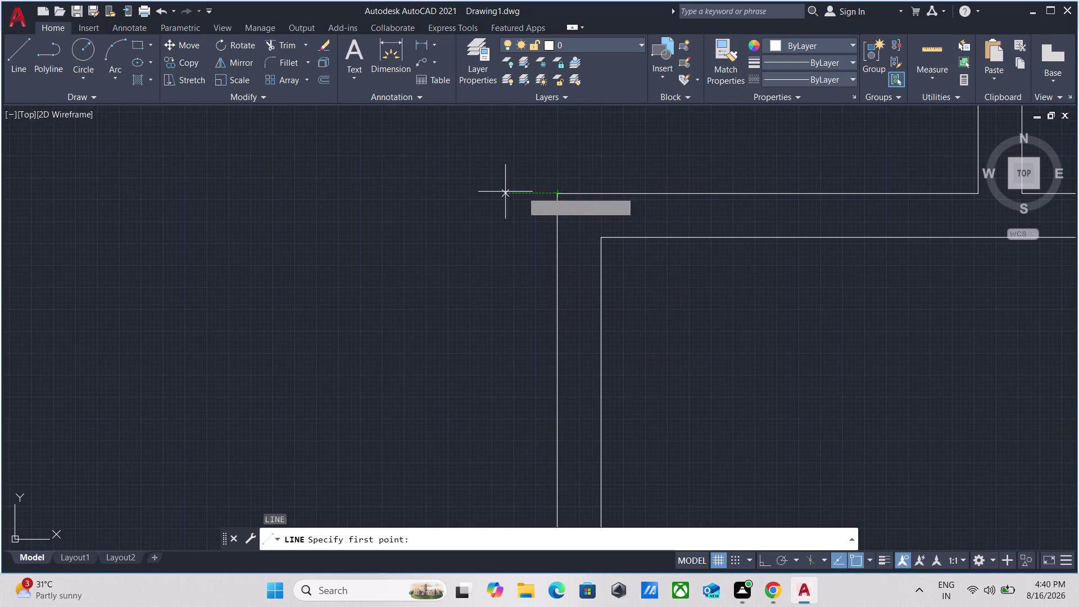
scroll(down, 3)
scroll(down, 3)
middle_drag(287, 186, 447, 296)
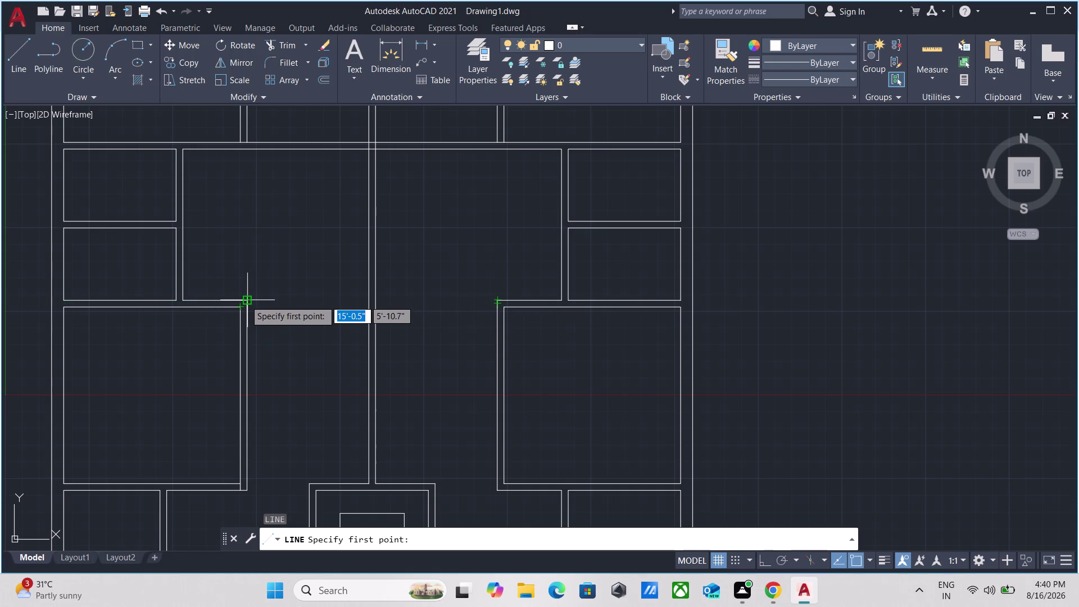
scroll(up, 3)
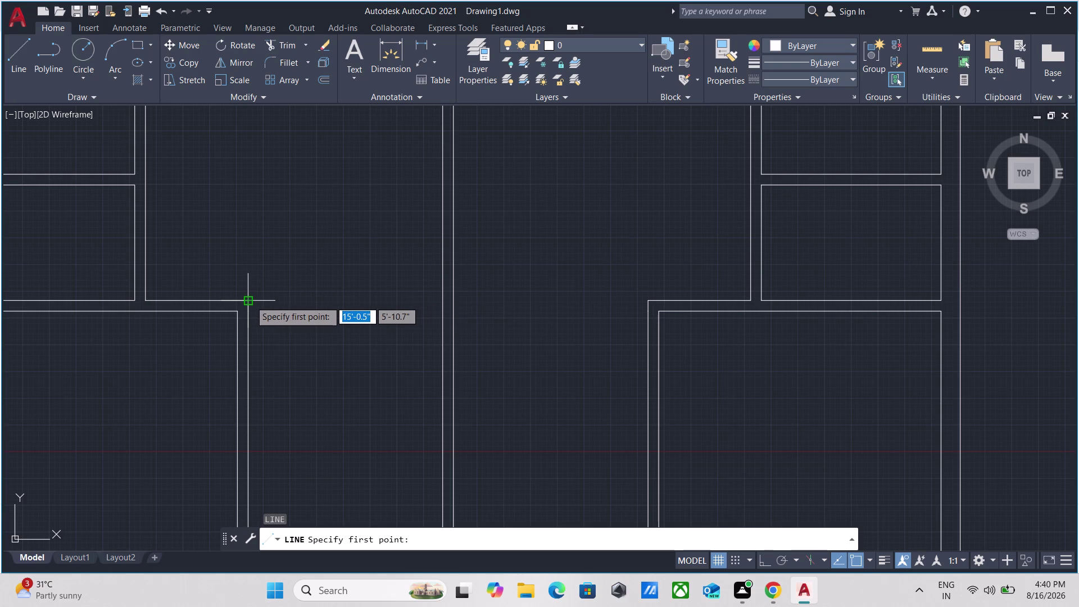
click(441, 302)
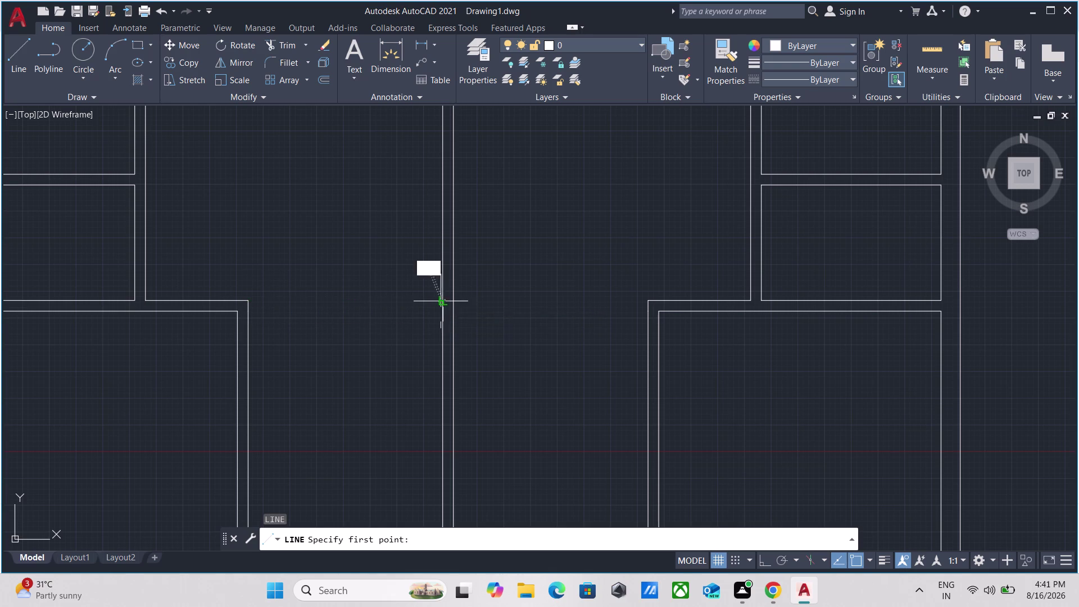
With dynamic UCS off and Ortho on, end the line across the wall, then cancel.
scroll(up, 3)
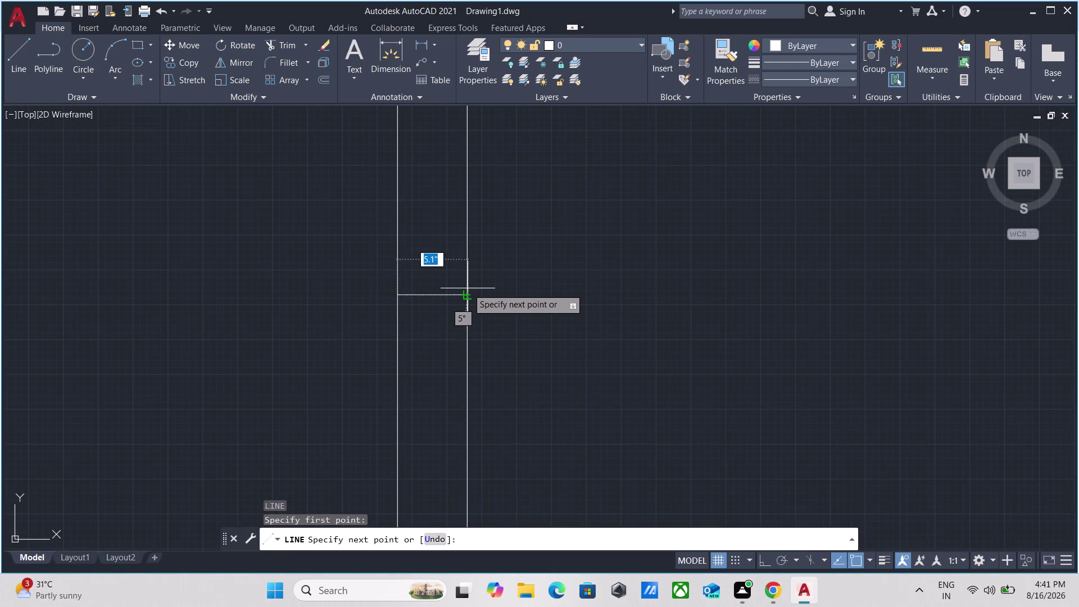
key(F6)
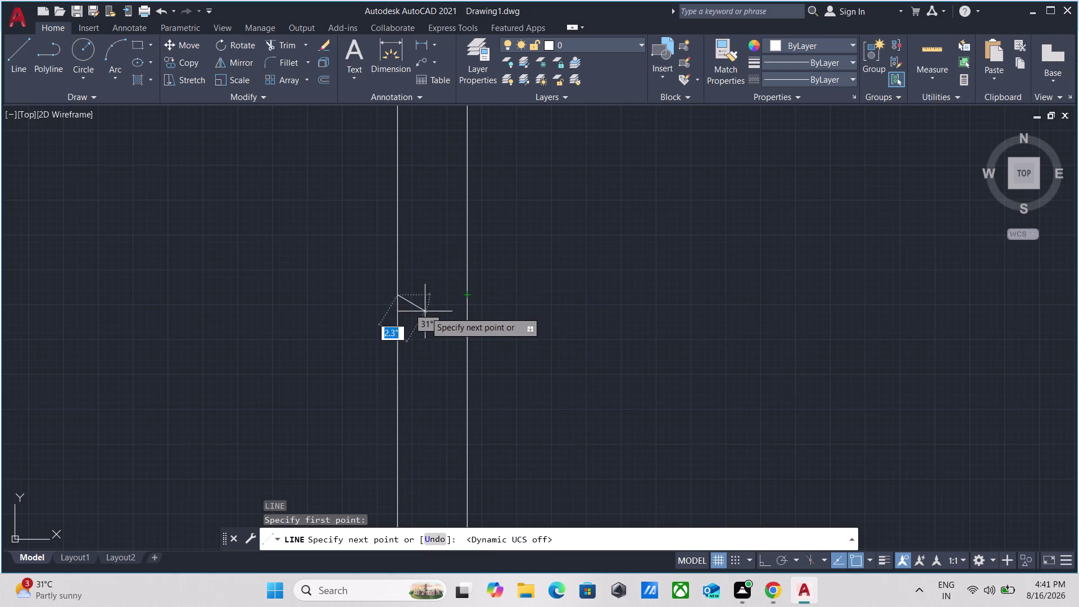
key(F8)
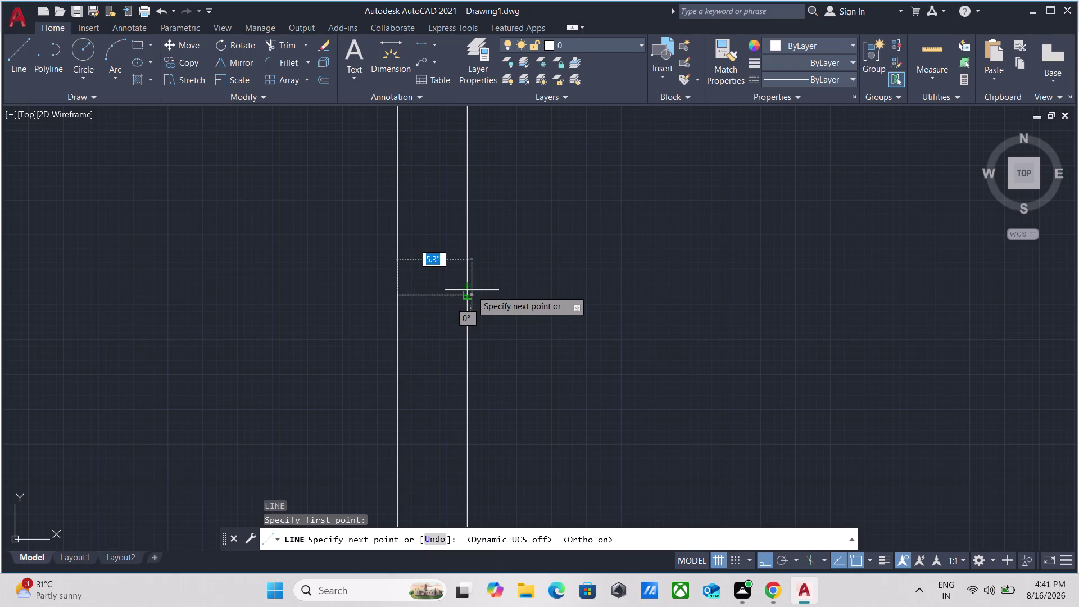
click(467, 293)
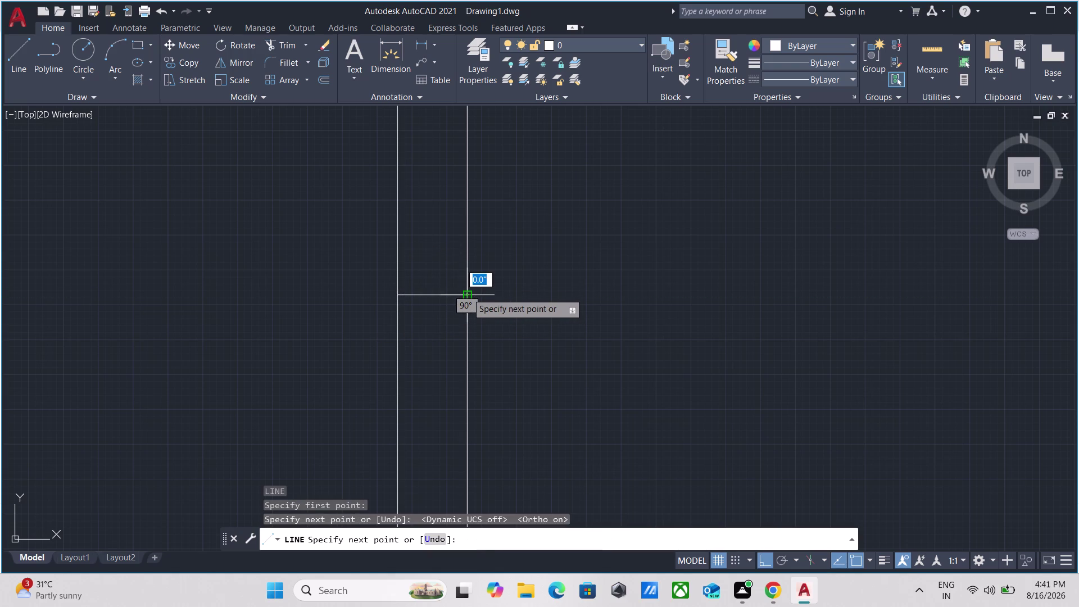
key(Escape)
scroll(down, 3)
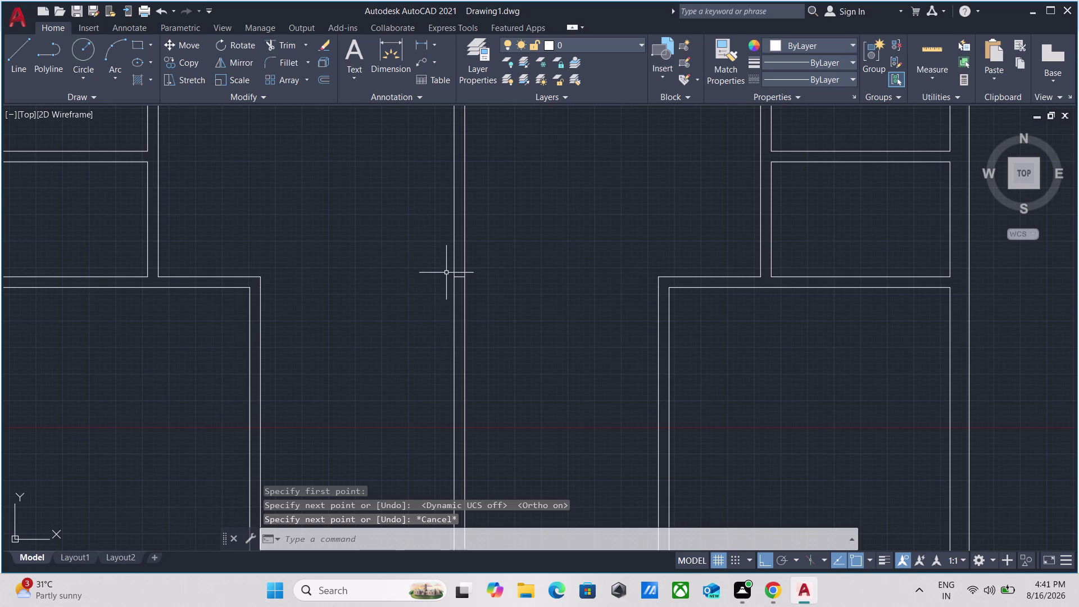
Zoom in on the central double-line wall and start Trim.
scroll(down, 3)
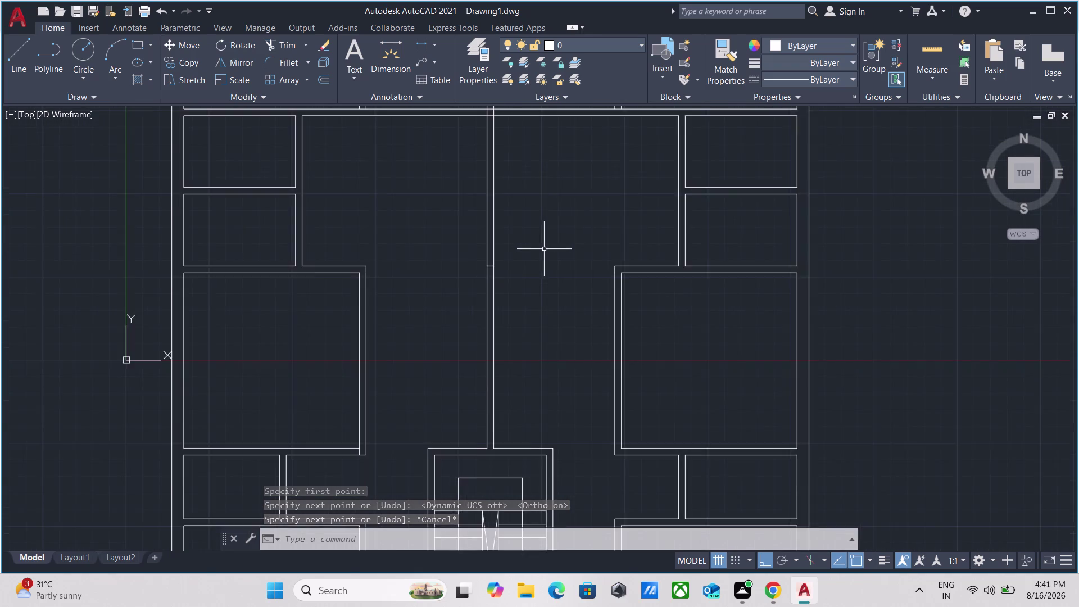
scroll(down, 3)
scroll(up, 3)
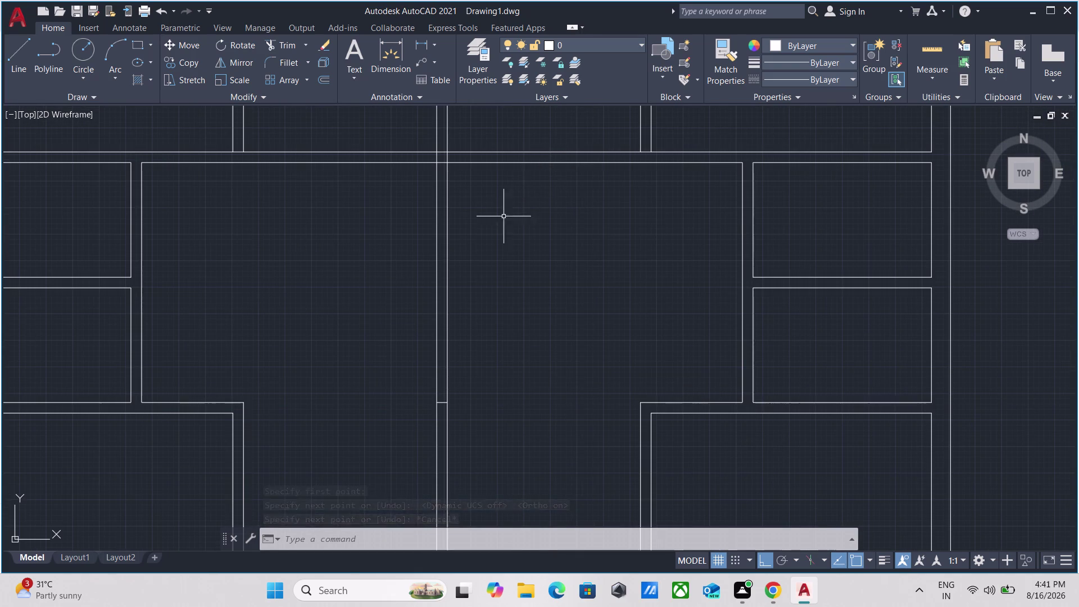
scroll(down, 3)
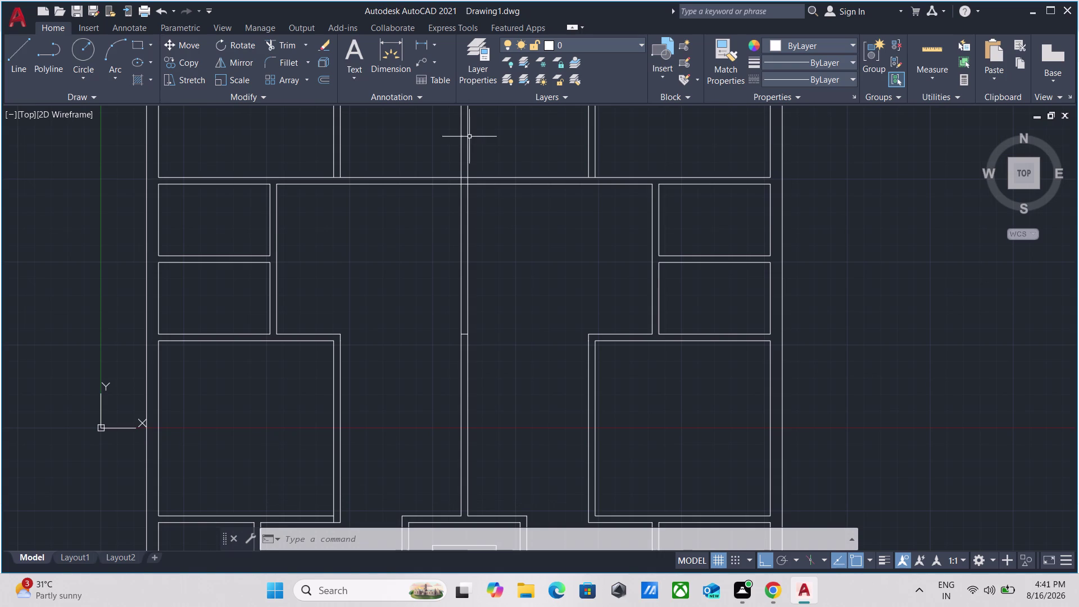
scroll(up, 3)
scroll(up, 3)
scroll(down, 3)
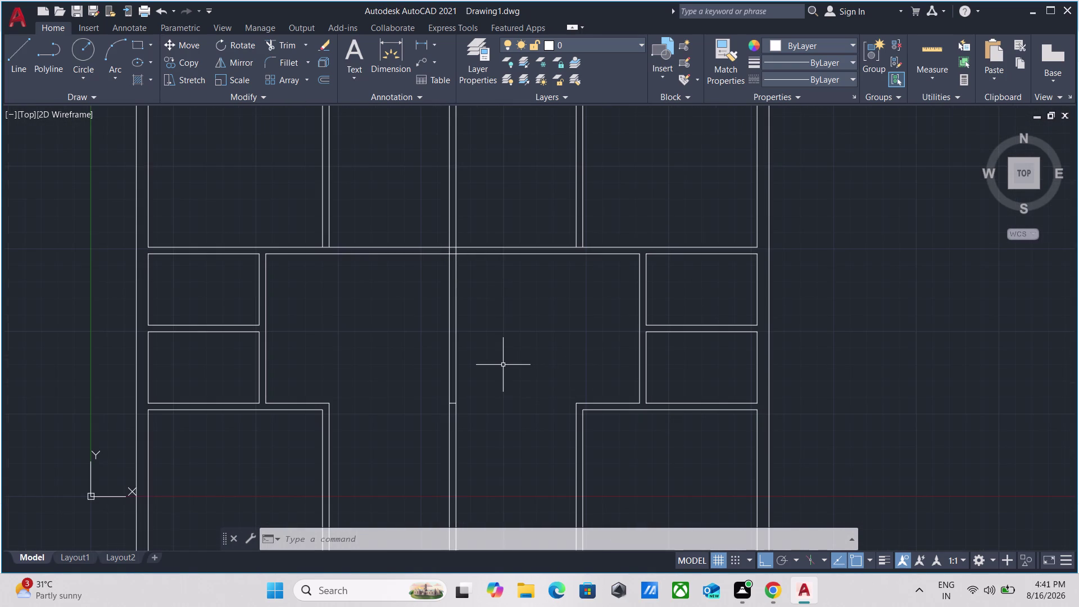
text(tr)
key(Return)
Fence through the central wall lines to cut the opening, then cancel the stray window selection.
click(526, 307)
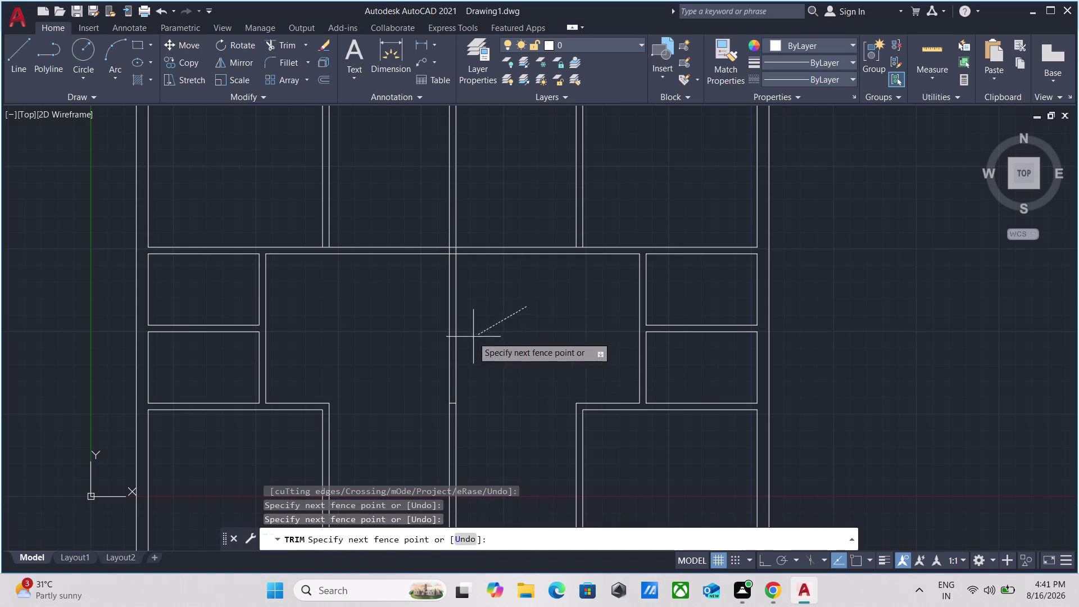
click(395, 315)
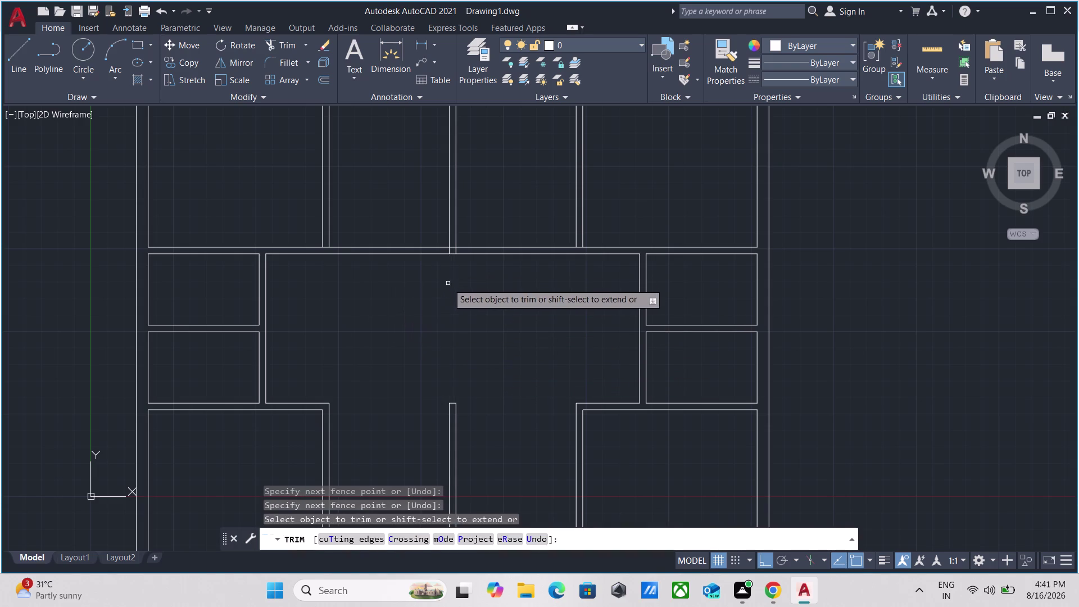
key(Escape)
scroll(up, 3)
scroll(up, 3)
drag(505, 255, 478, 249)
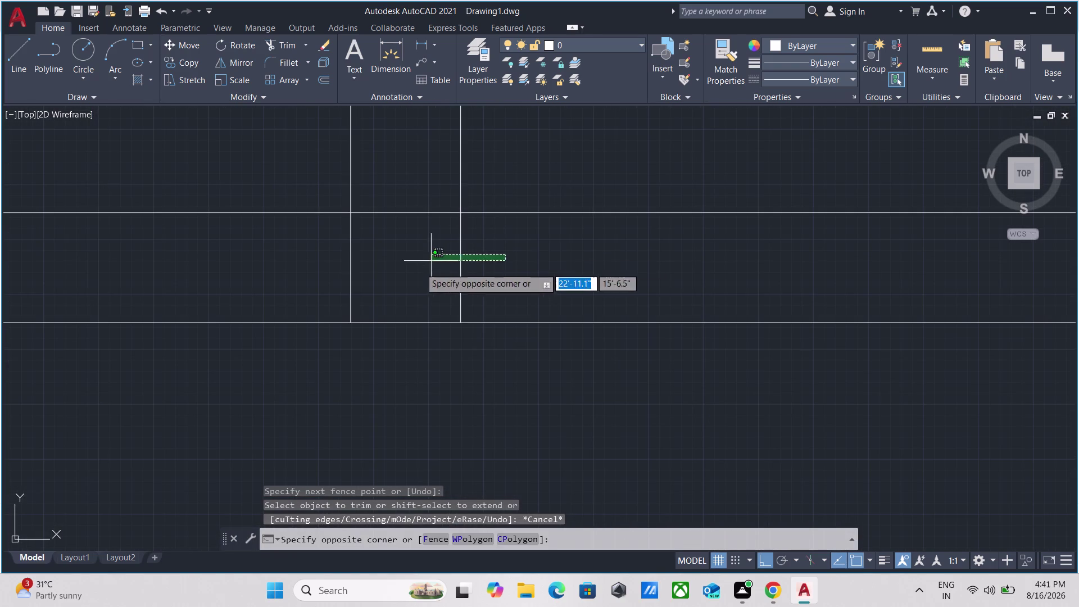
key(Escape)
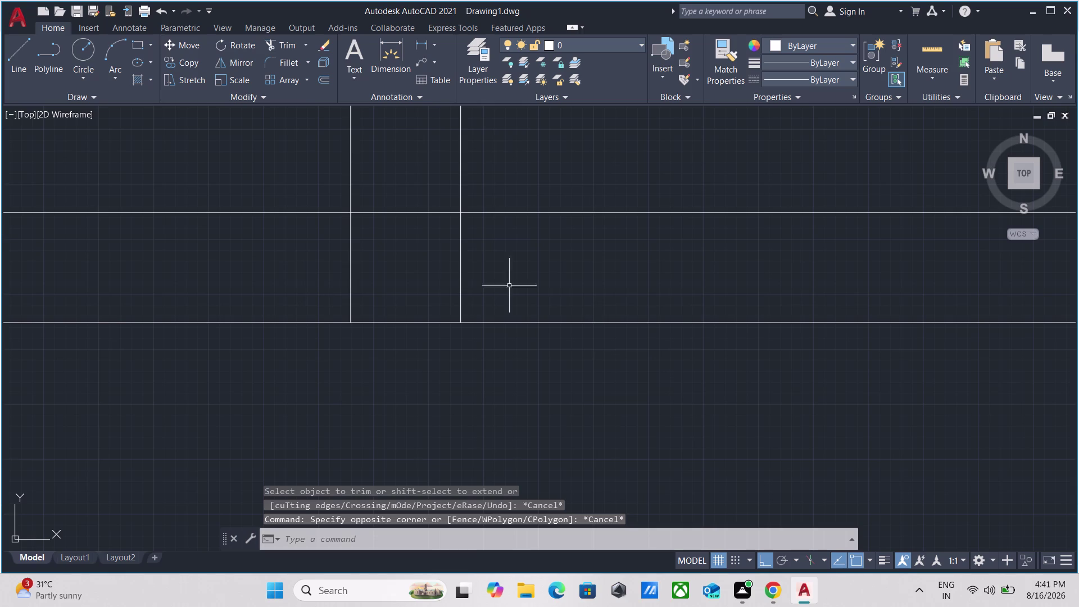
Fence-trim the wall lines along the corridor to open a doorway.
text(tr)
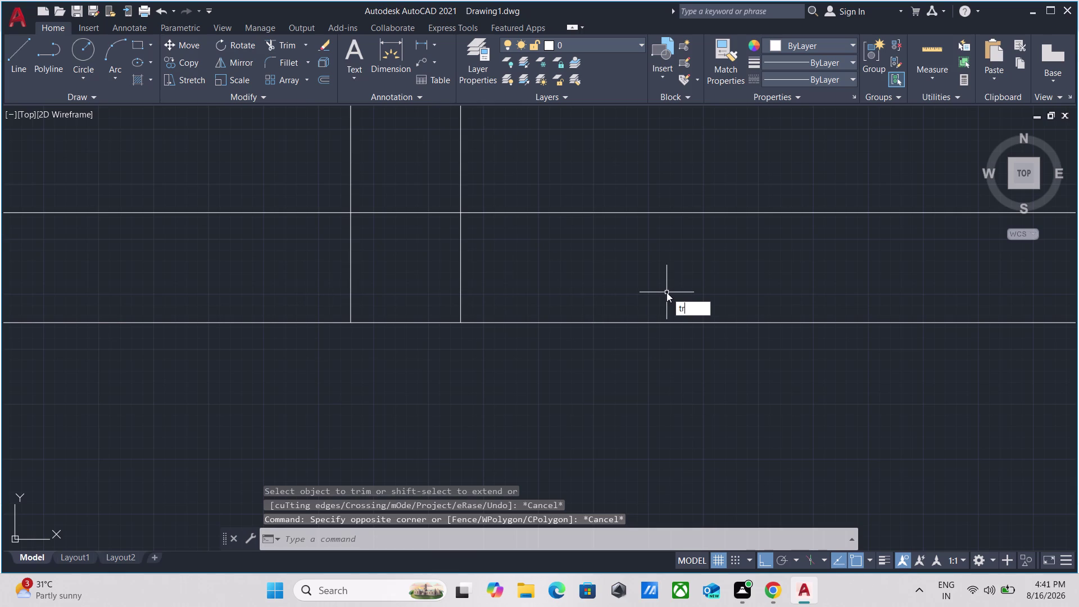
key(Return)
click(524, 270)
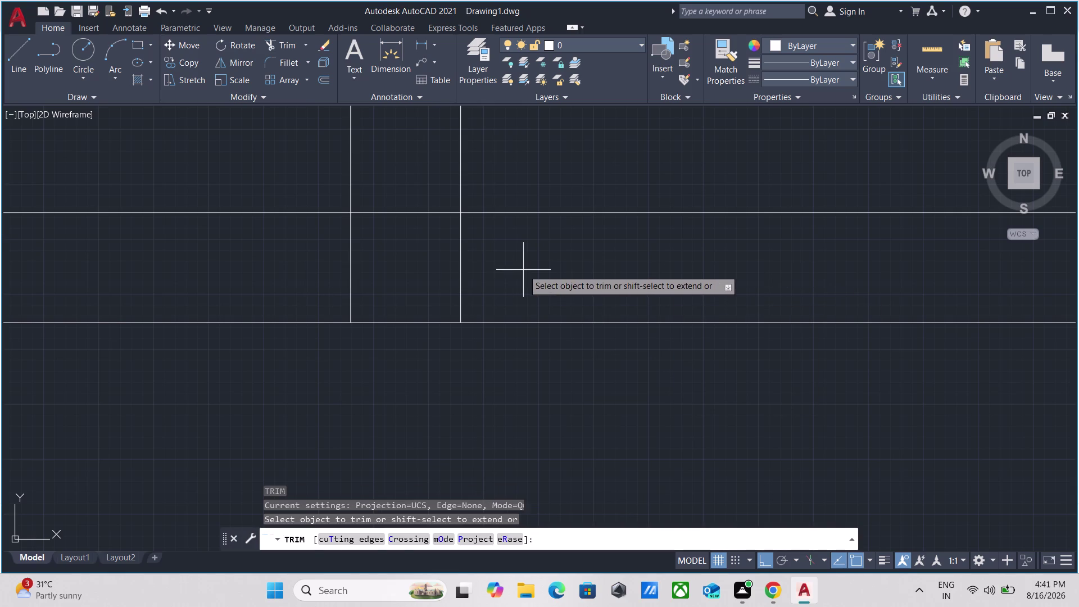
click(248, 252)
click(391, 249)
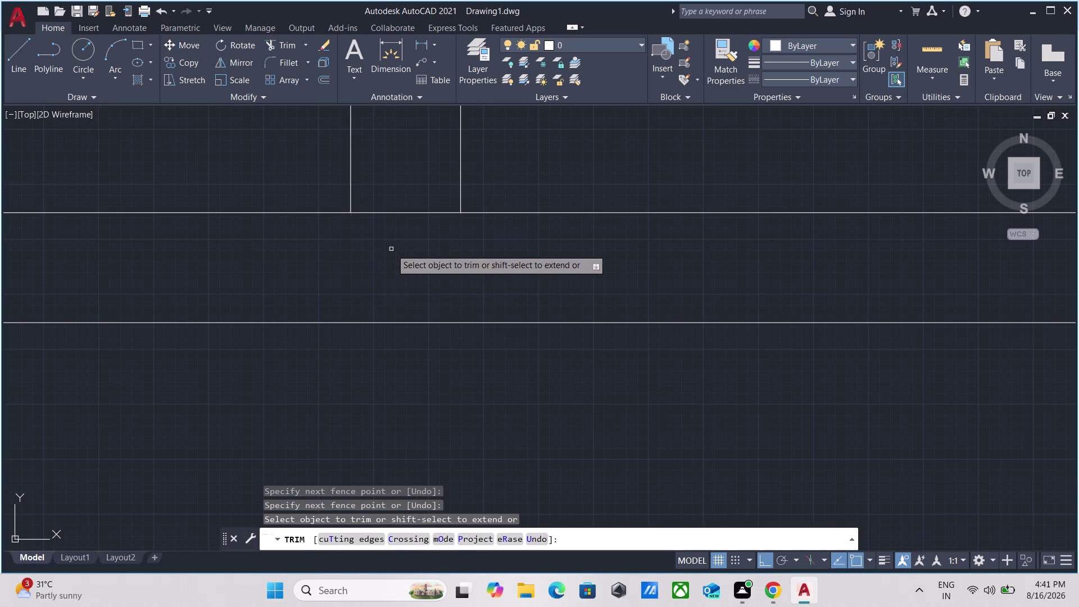
click(403, 171)
key(Escape)
Trim the top-left room's top wall segments to cut a doorway.
scroll(down, 3)
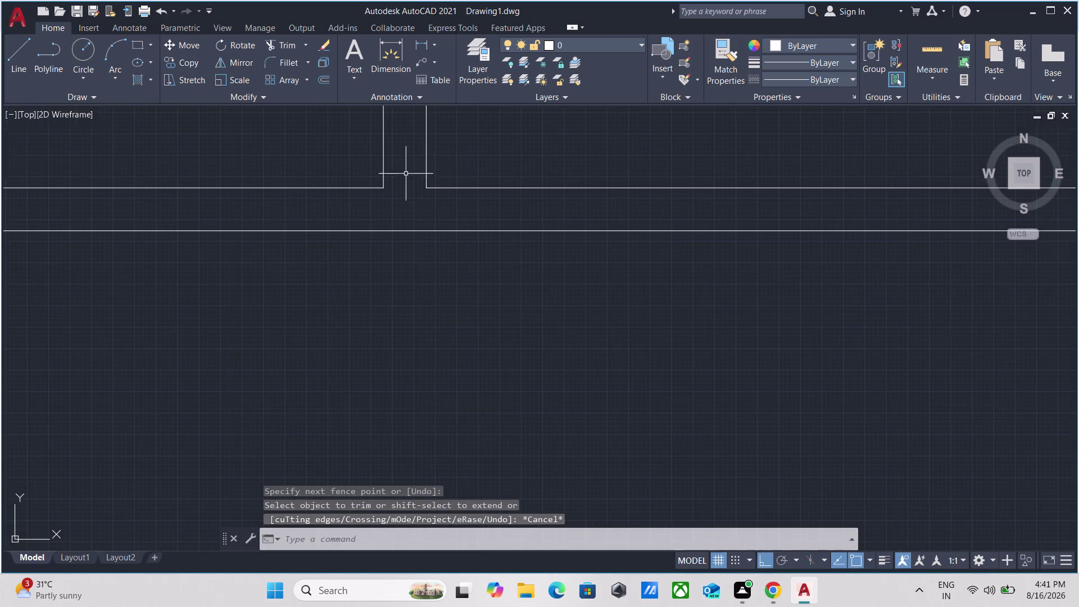
scroll(down, 3)
middle_drag(453, 154, 413, 345)
scroll(down, 3)
middle_drag(426, 306, 427, 307)
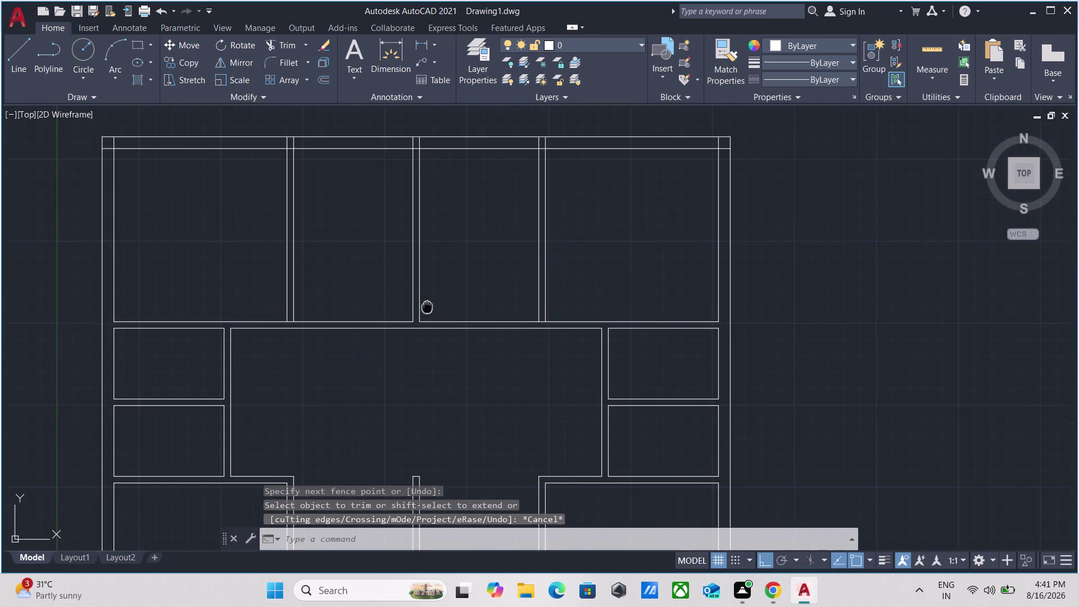
middle_drag(427, 307, 420, 326)
scroll(up, 3)
scroll(down, 3)
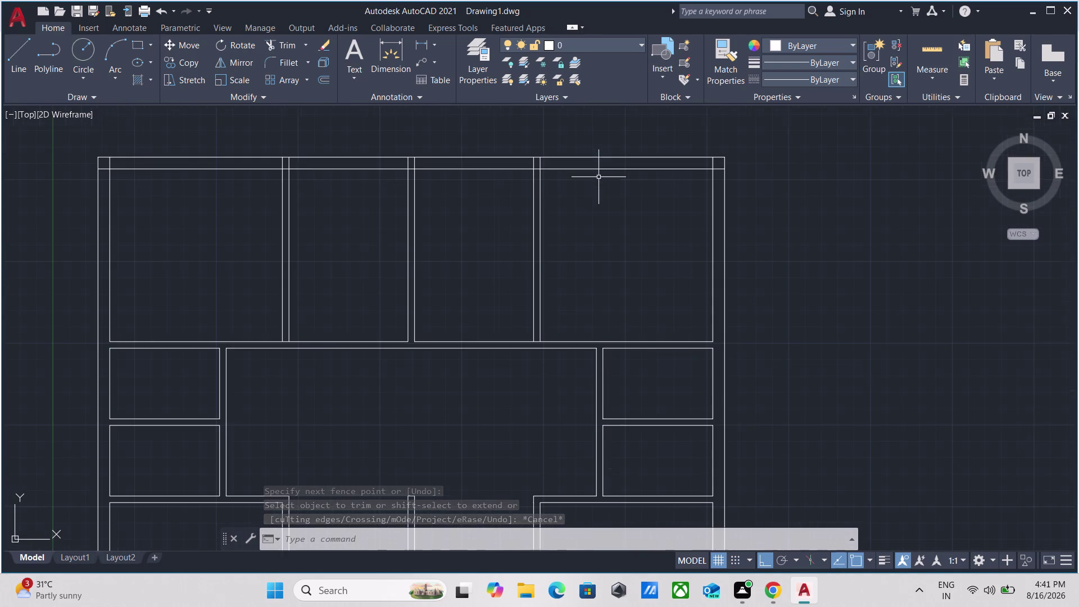
scroll(up, 3)
middle_drag(149, 207, 176, 292)
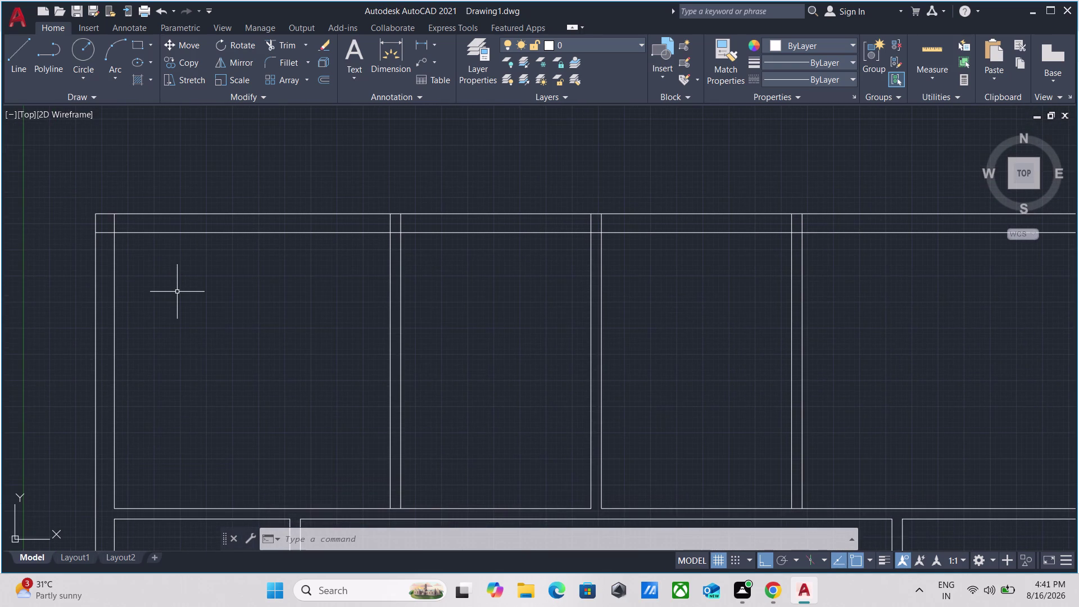
text(tr)
key(Return)
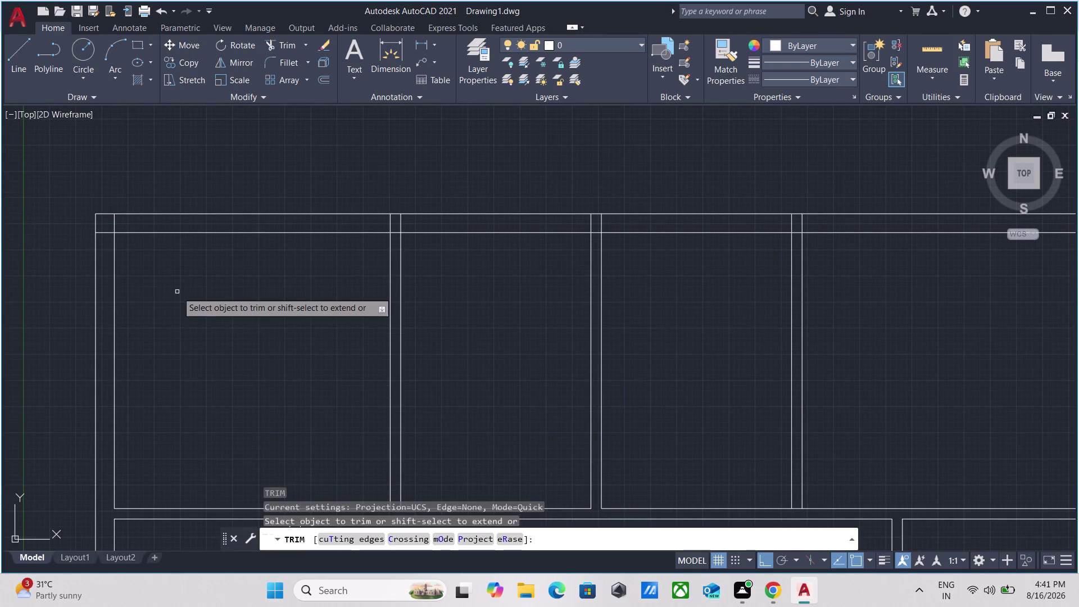
scroll(up, 3)
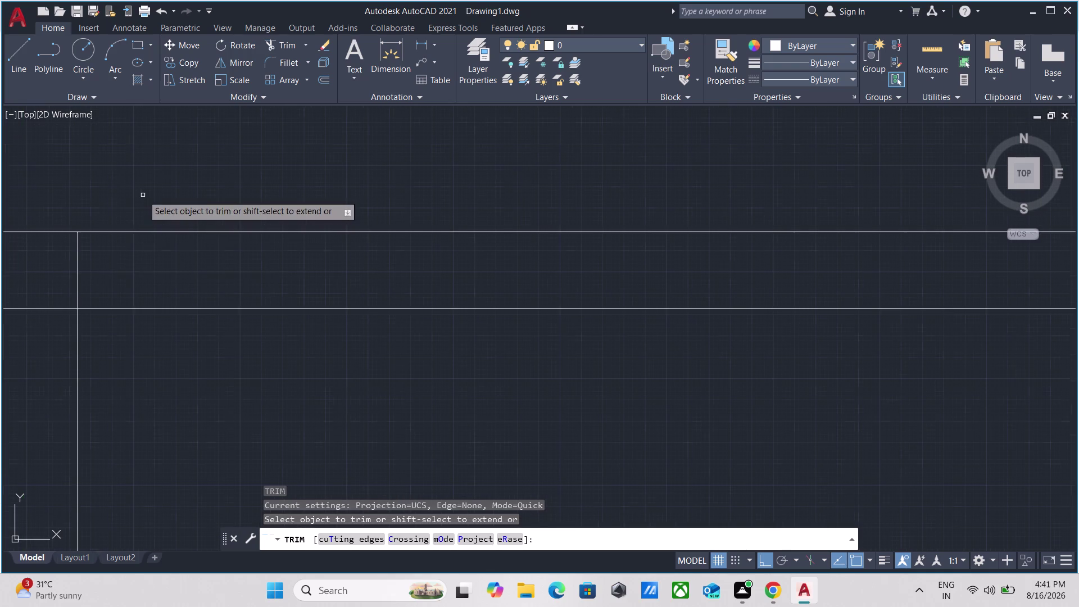
scroll(down, 3)
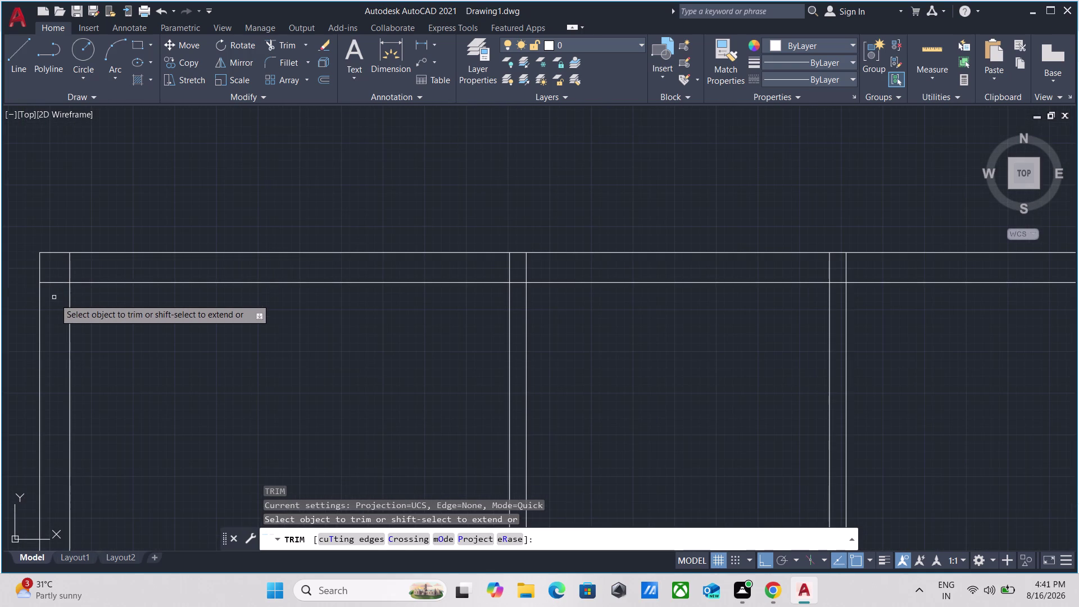
click(54, 298)
click(58, 258)
click(53, 267)
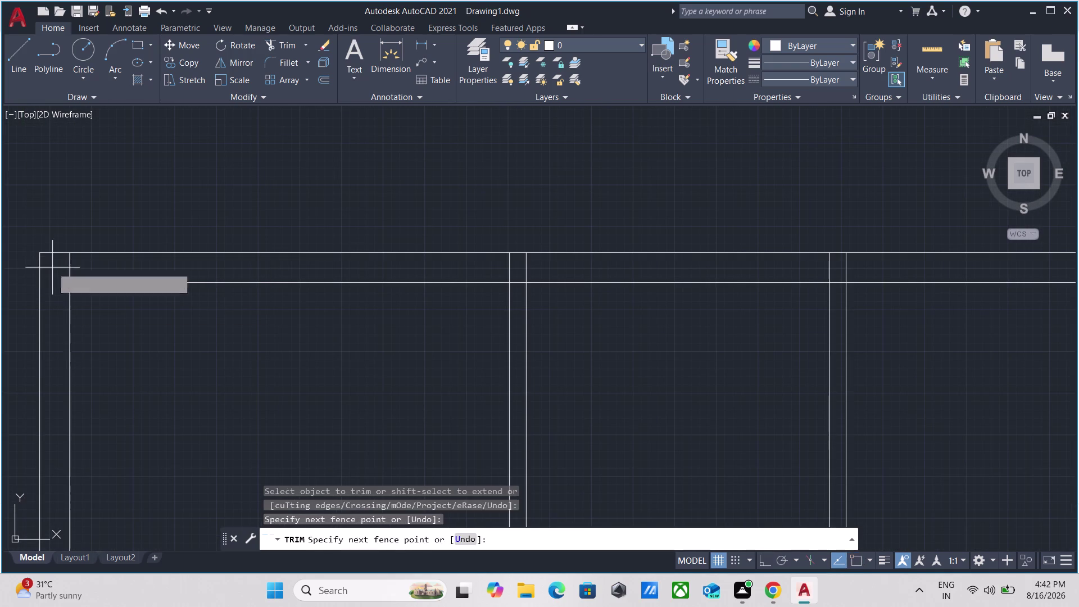
click(131, 269)
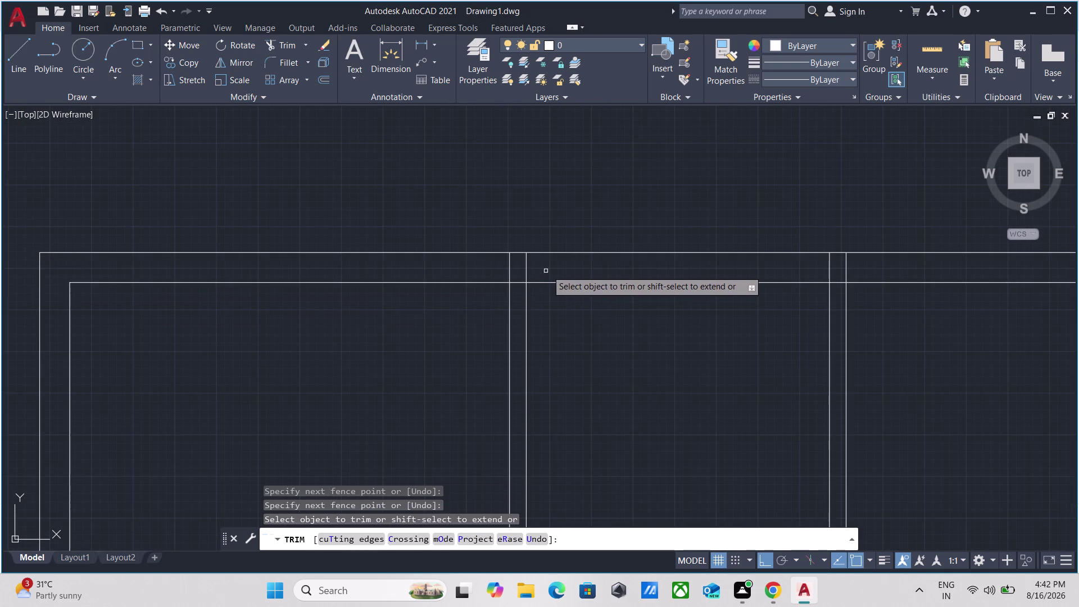
click(548, 269)
click(425, 267)
Remove the wall lines between jambs for doorways in the upper rooms and corridor wall.
scroll(up, 3)
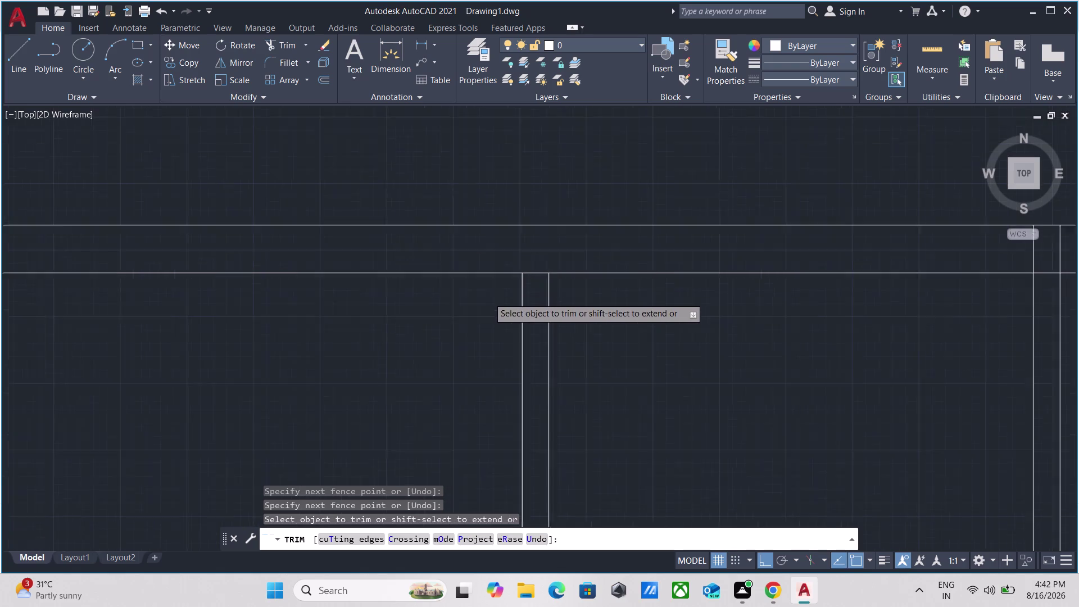
scroll(up, 3)
click(590, 262)
click(588, 204)
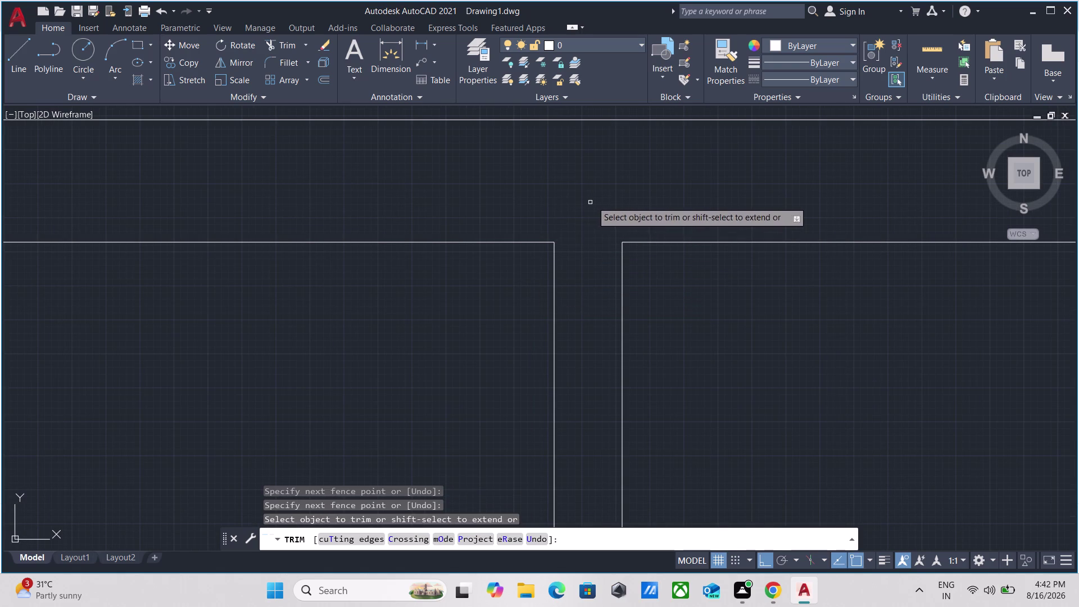
scroll(down, 3)
middle_drag(606, 166, 219, 101)
scroll(down, 3)
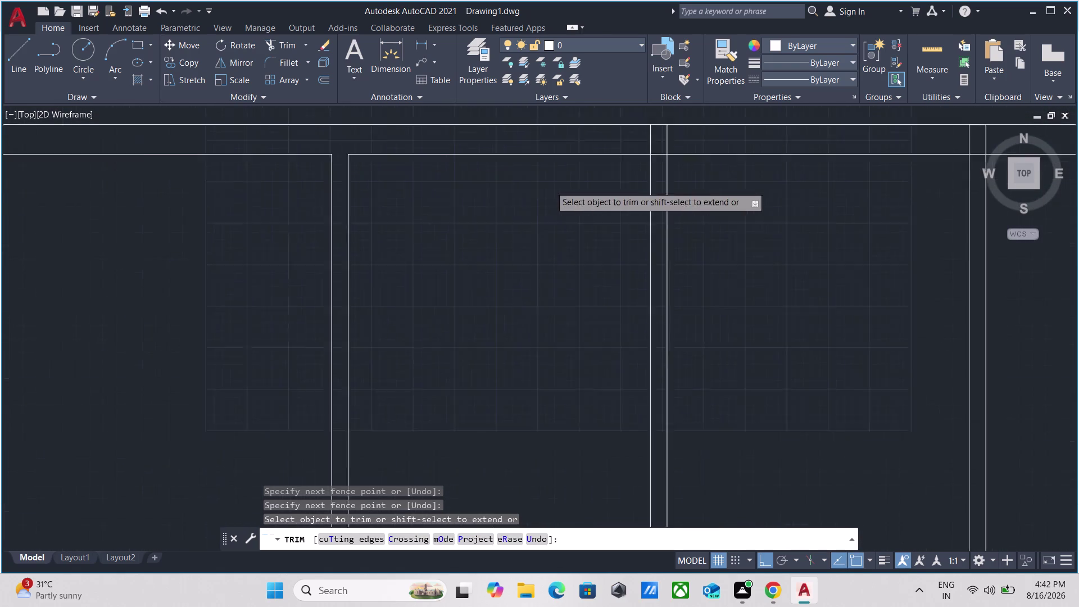
scroll(down, 3)
scroll(up, 3)
scroll(up, 3)
drag(553, 162, 539, 153)
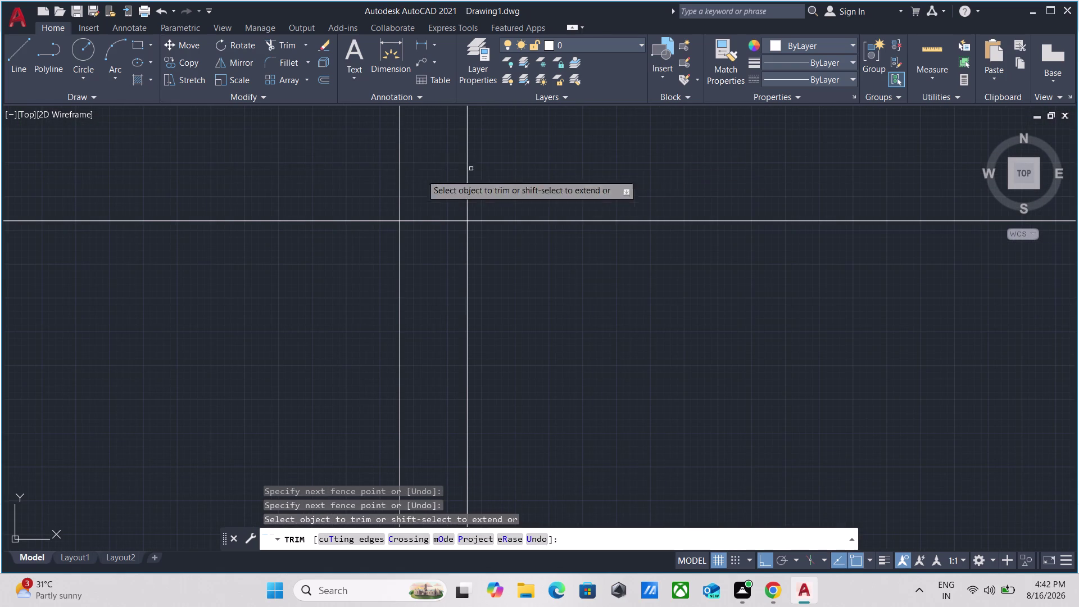
click(239, 155)
click(520, 164)
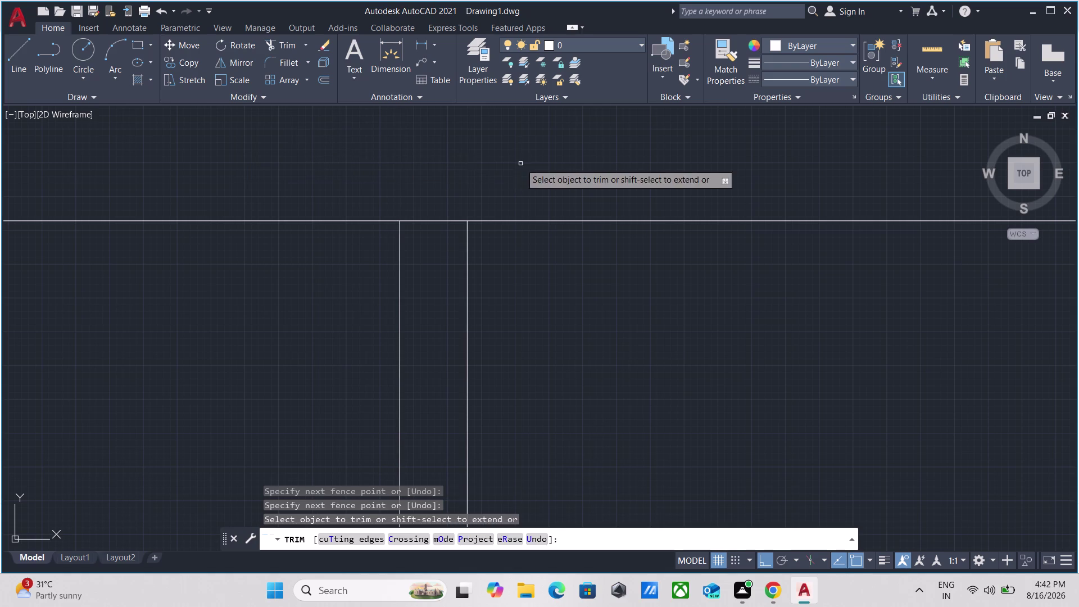
click(445, 251)
click(446, 185)
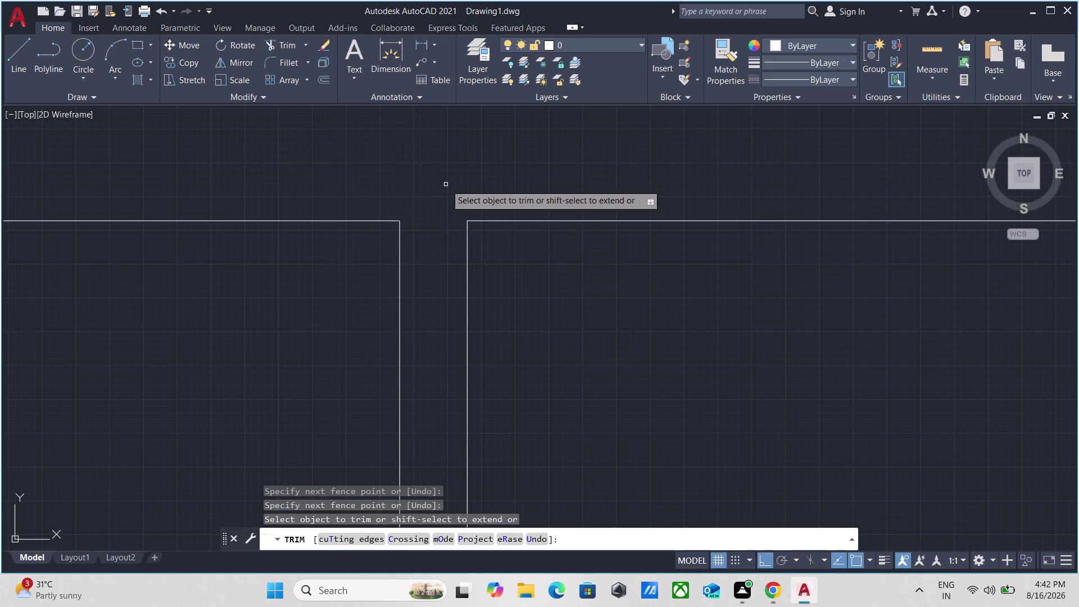
Cut the remaining doorways through the next room walls, then end trimming.
scroll(down, 3)
scroll(up, 3)
drag(659, 180, 650, 178)
click(384, 156)
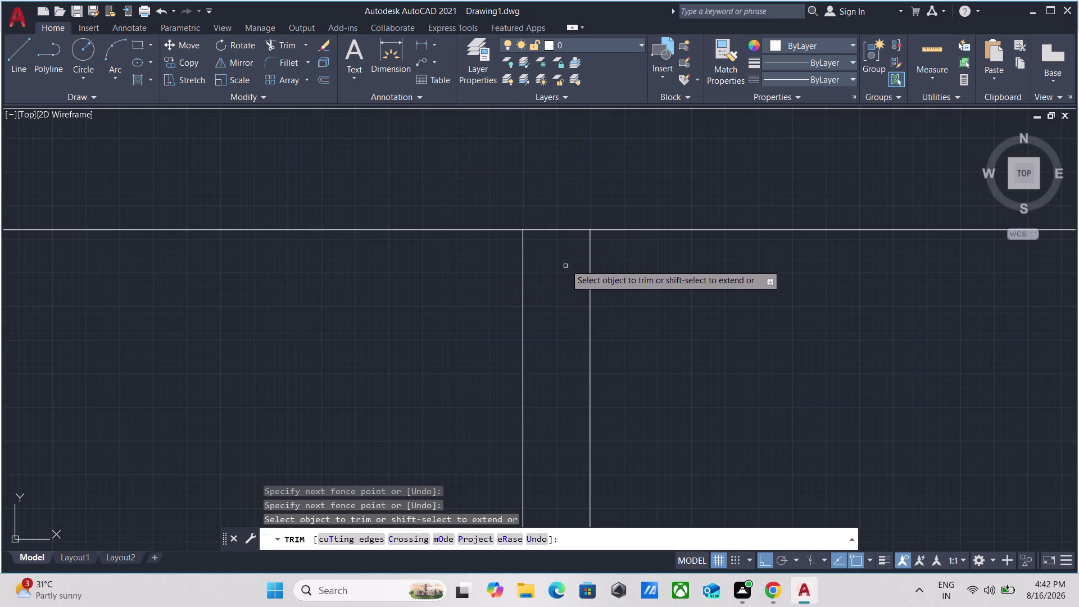
drag(565, 263, 562, 244)
click(568, 167)
scroll(down, 3)
scroll(down, 3)
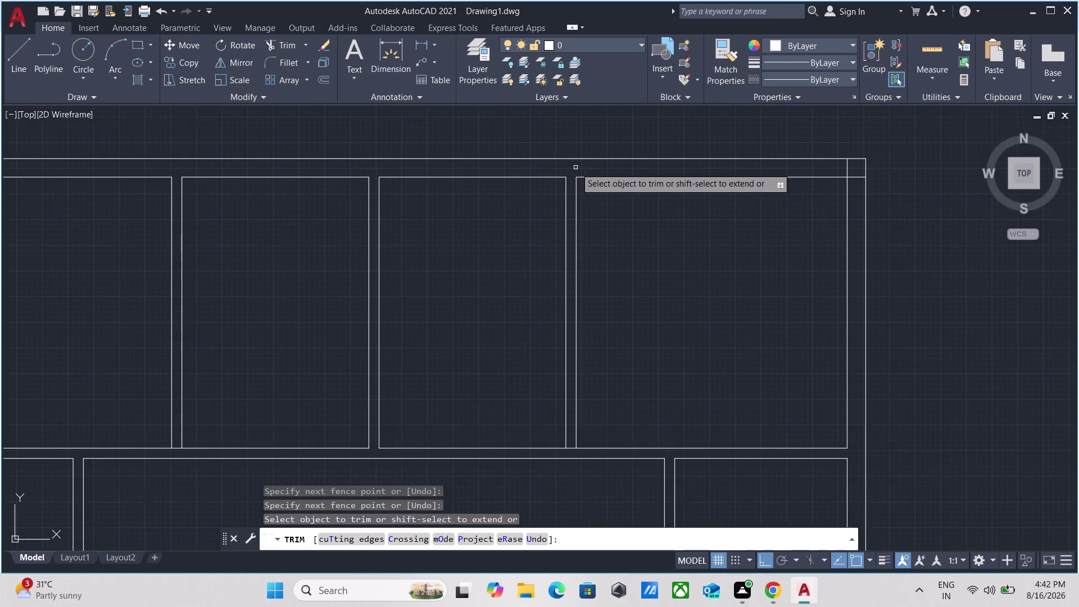
middle_drag(576, 168, 221, 168)
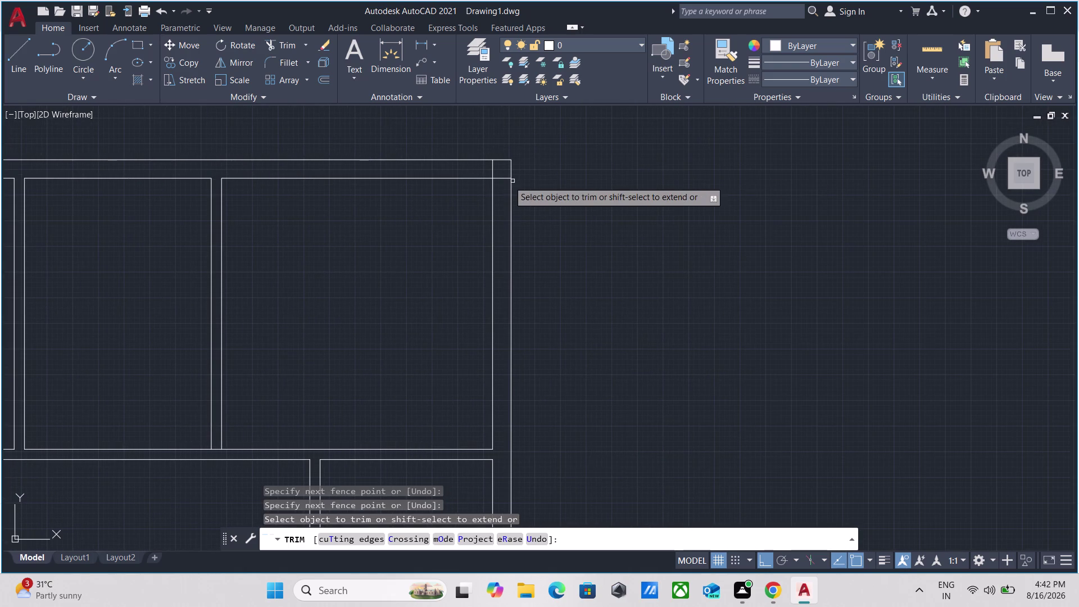
scroll(up, 3)
drag(503, 182, 504, 177)
click(506, 133)
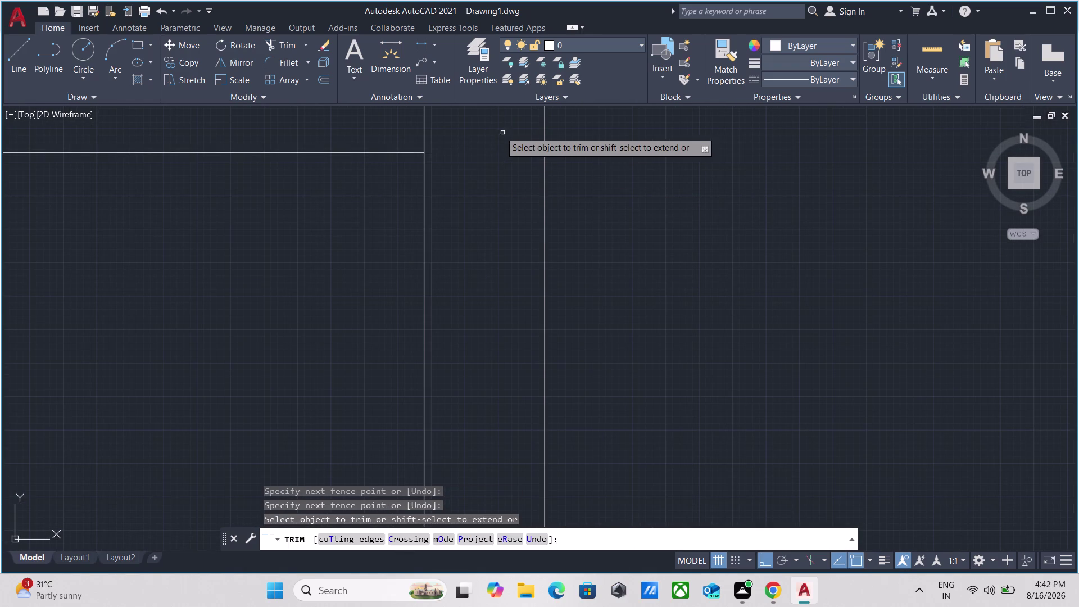
click(464, 131)
click(341, 135)
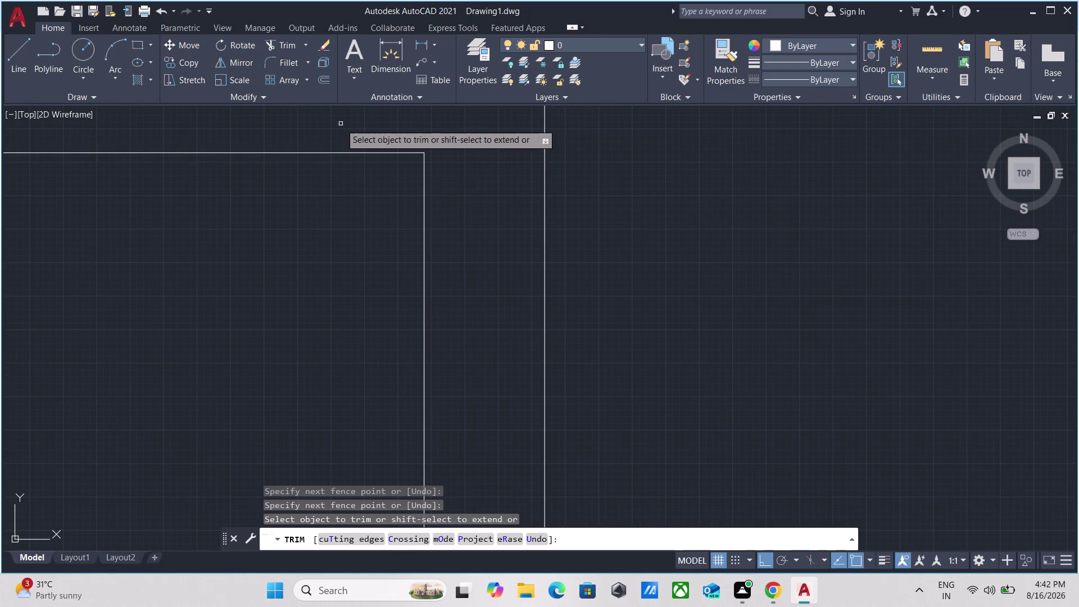
scroll(down, 3)
key(Escape)
scroll(down, 3)
scroll(up, 3)
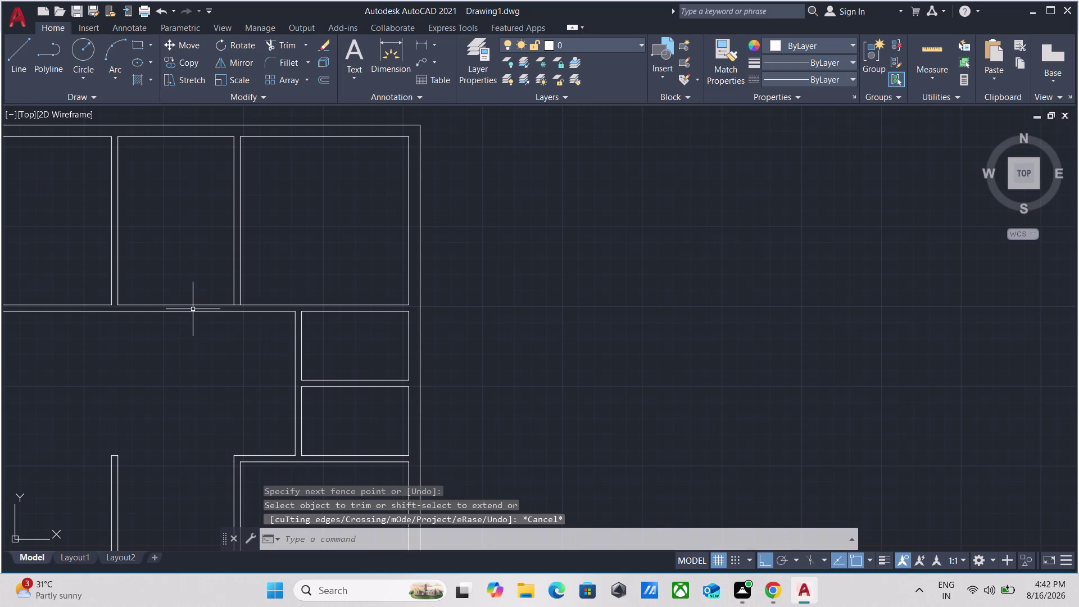
Draw a jamb line across the double wall between its two faces.
middle_drag(208, 330, 570, 331)
scroll(up, 3)
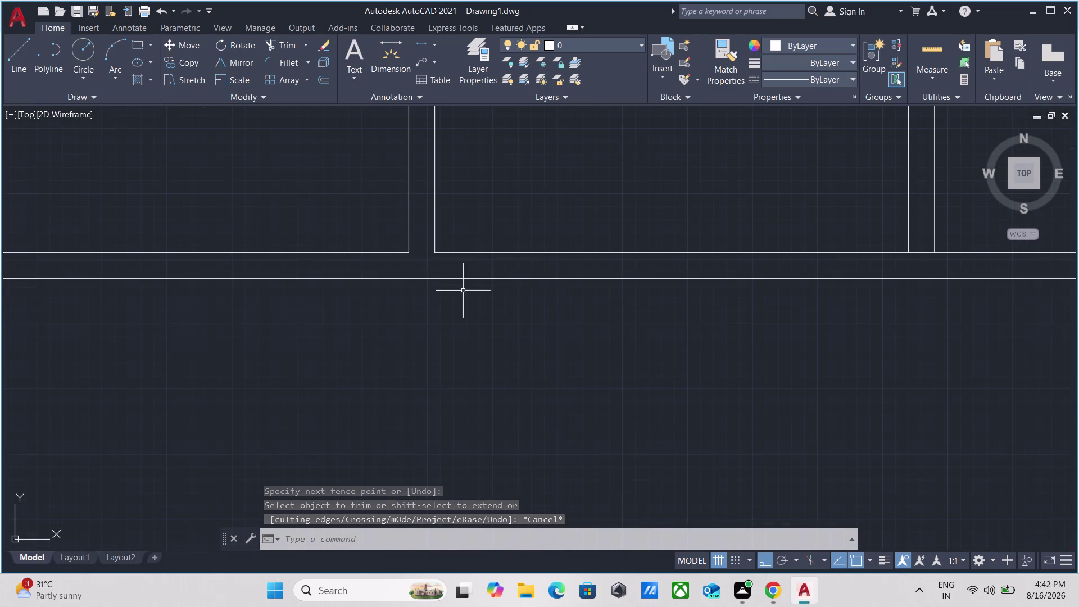
middle_drag(401, 203, 388, 240)
key(l)
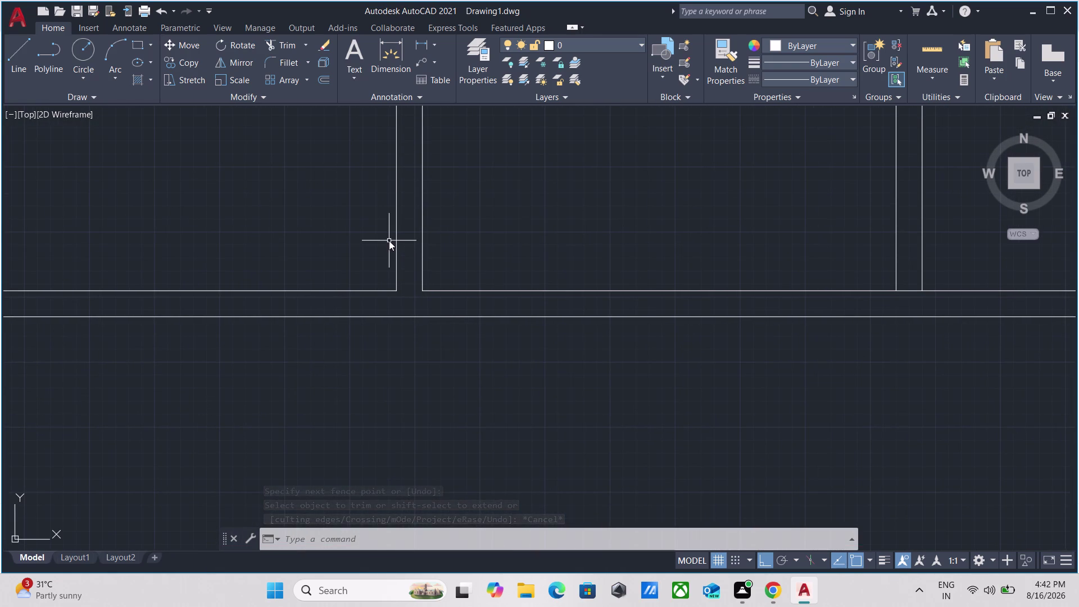
key(Return)
scroll(up, 3)
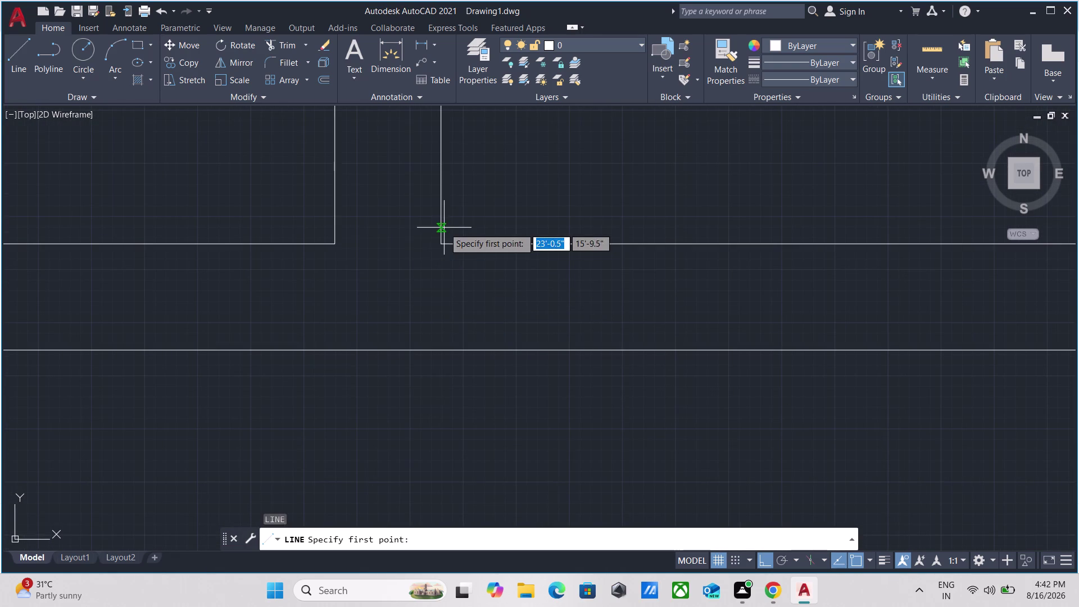
click(441, 240)
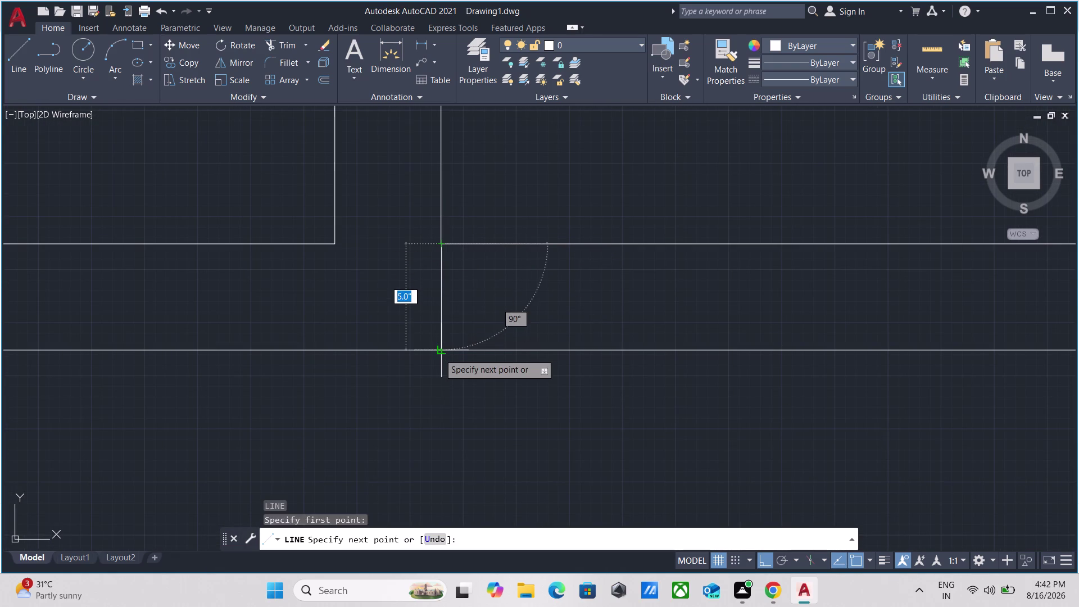
click(439, 354)
key(Escape)
drag(460, 325, 428, 313)
click(365, 296)
Offset the jamb line 4' along the wall.
key(o)
key(Return)
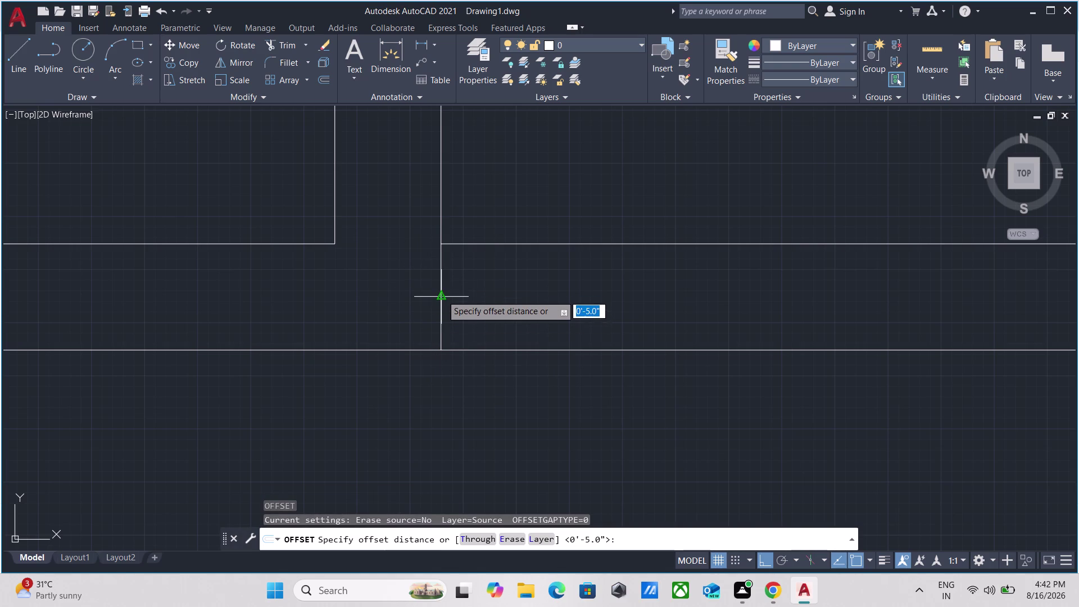
drag(441, 295, 458, 295)
click(595, 298)
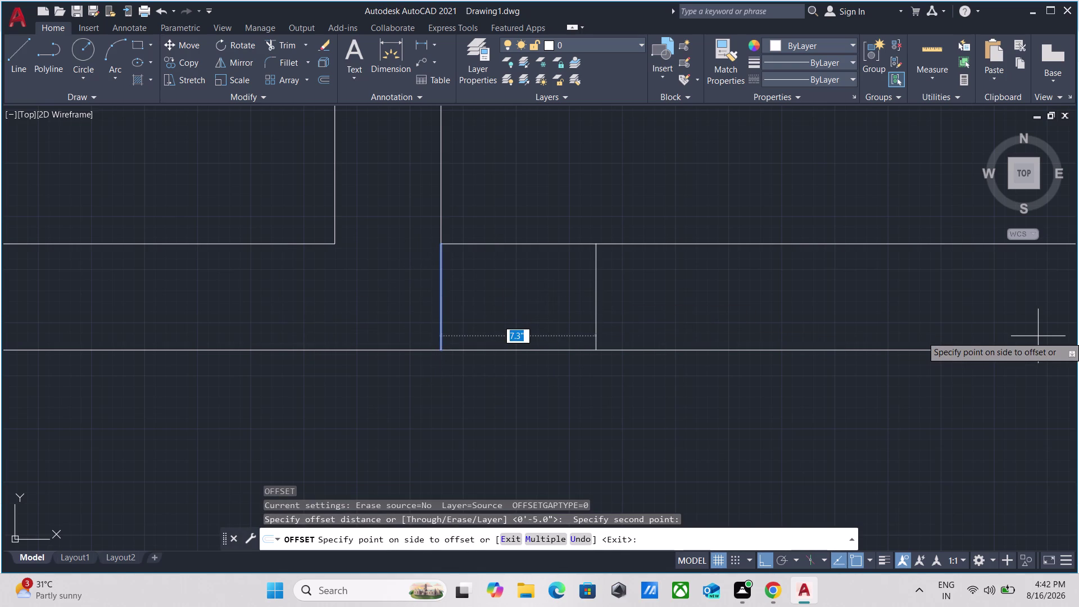
text(4')
key(Return)
scroll(down, 3)
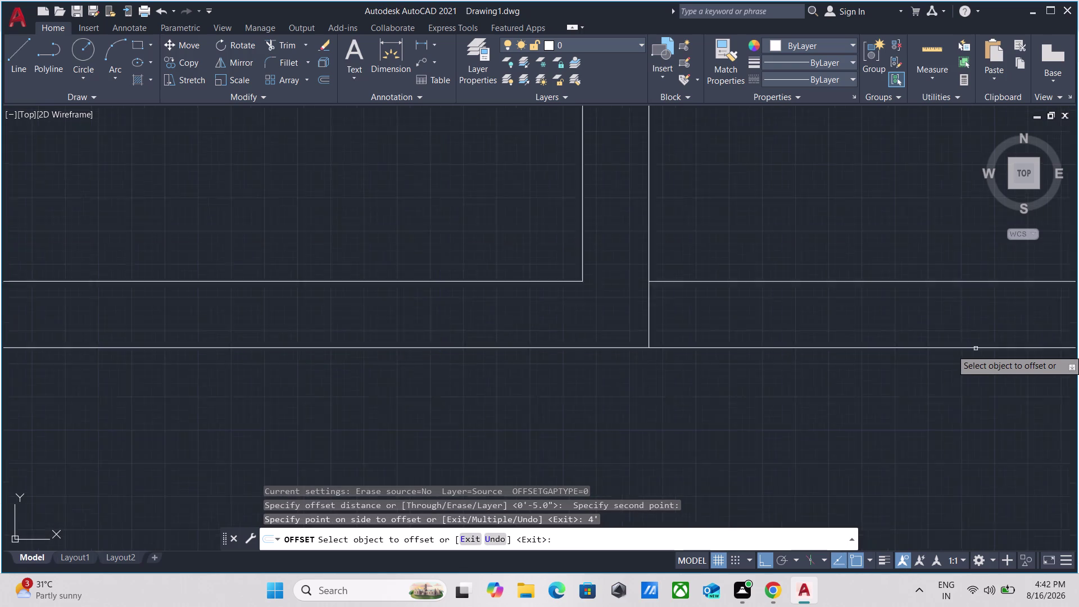
scroll(down, 3)
scroll(down, 3)
middle_drag(779, 305, 488, 295)
scroll(up, 3)
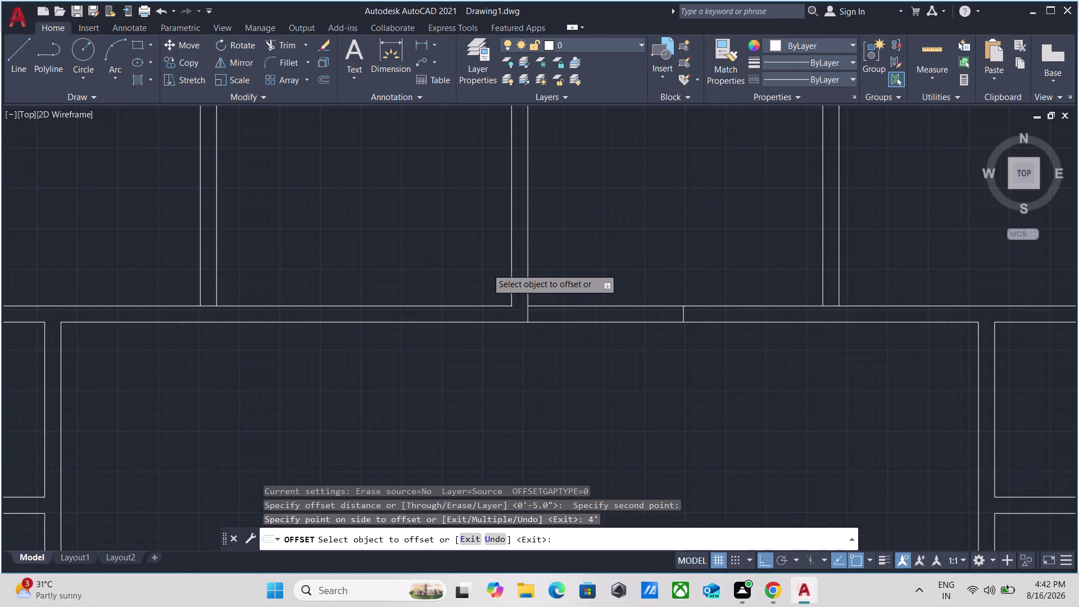
scroll(up, 3)
key(Escape)
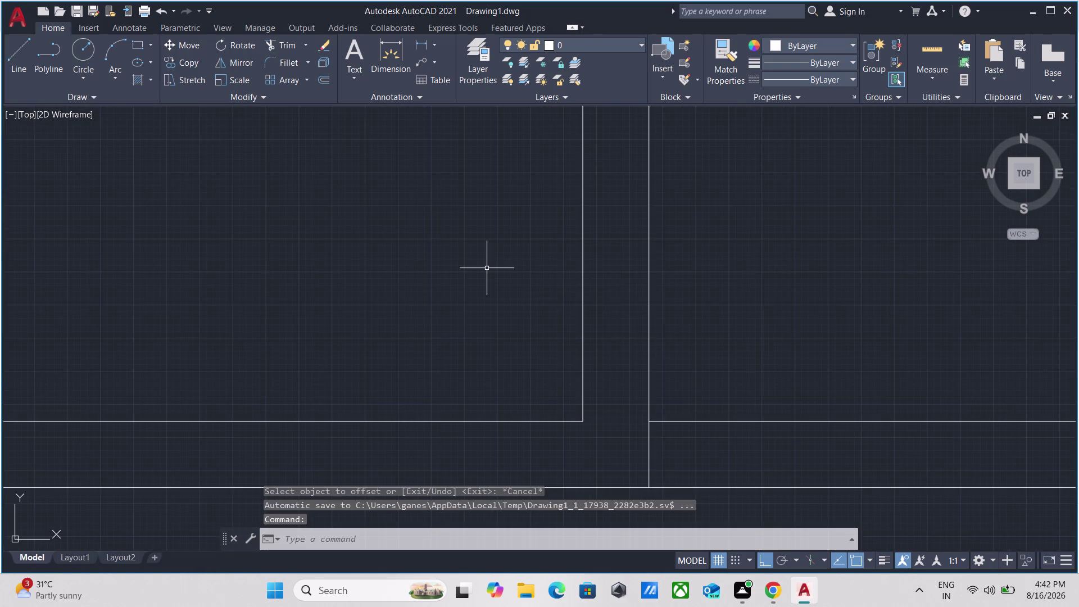
Draw a second jamb line across the opposite wall faces.
key(l)
key(Return)
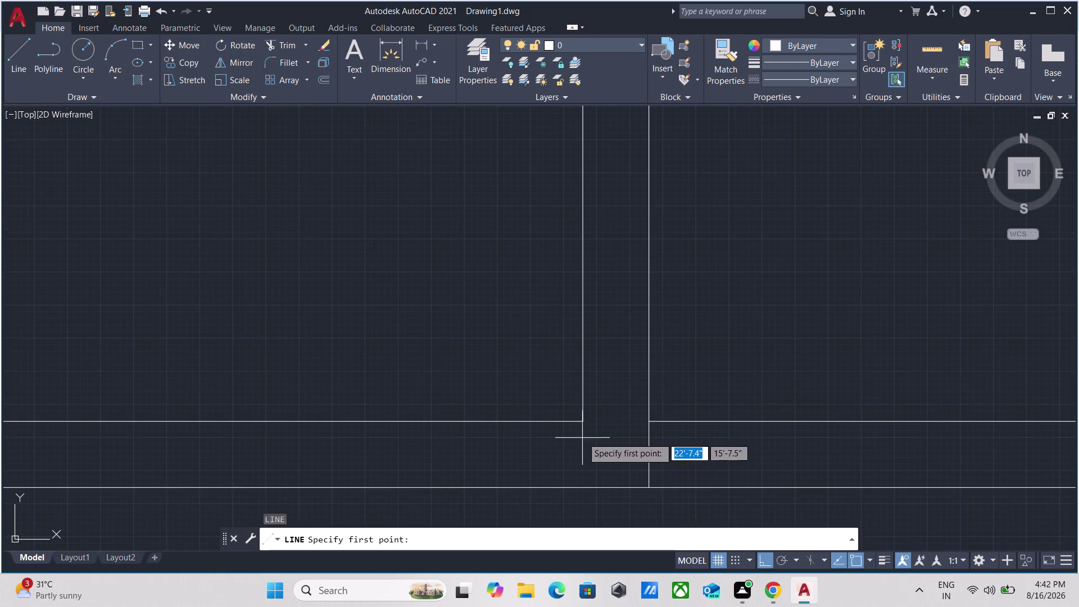
click(583, 417)
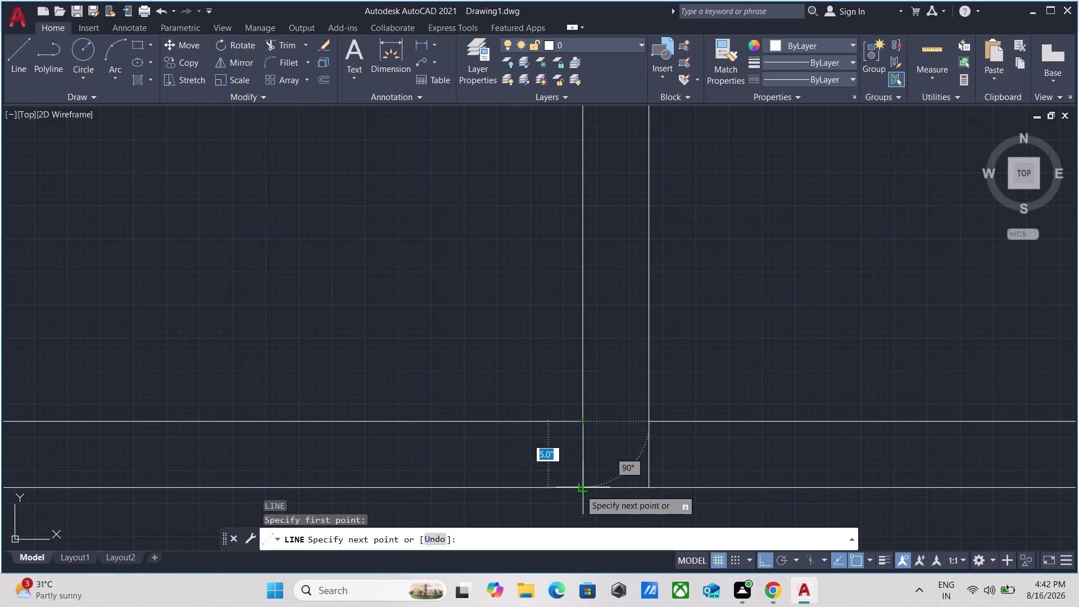
click(580, 489)
key(Escape)
Pan across the floor plan past the stair area to the next opening's wall.
scroll(down, 3)
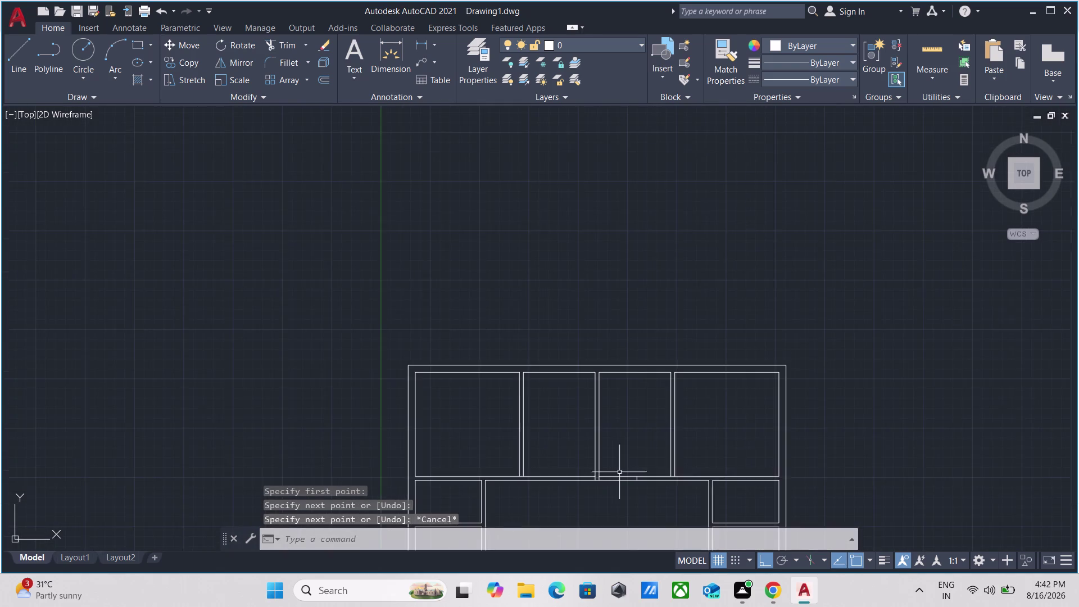
scroll(down, 3)
middle_drag(641, 402, 620, 0)
scroll(down, 3)
scroll(up, 3)
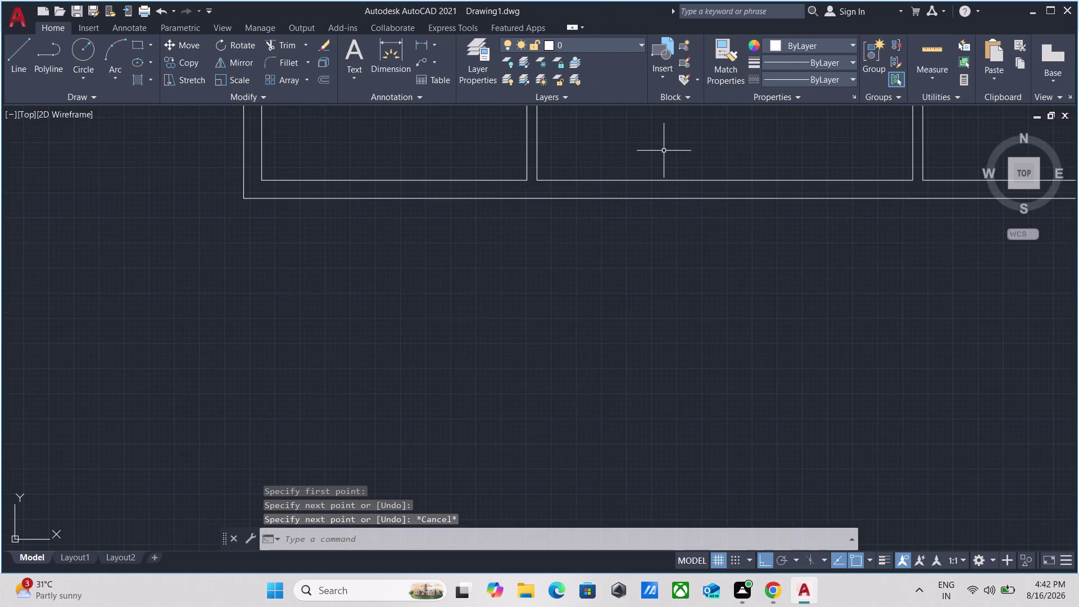
scroll(down, 3)
middle_drag(663, 160, 533, 321)
scroll(down, 3)
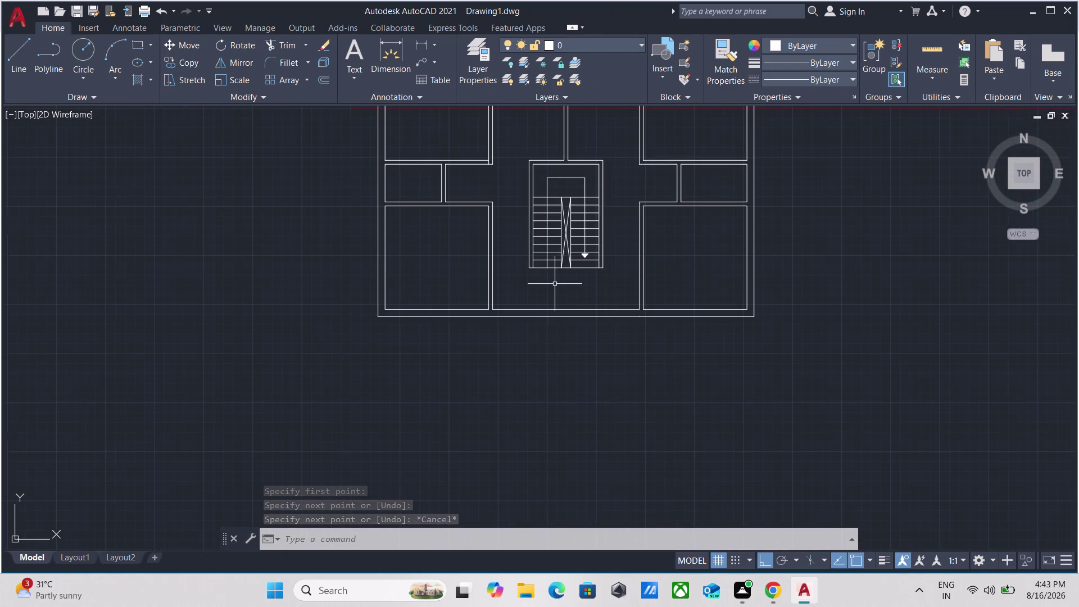
middle_drag(554, 284, 505, 389)
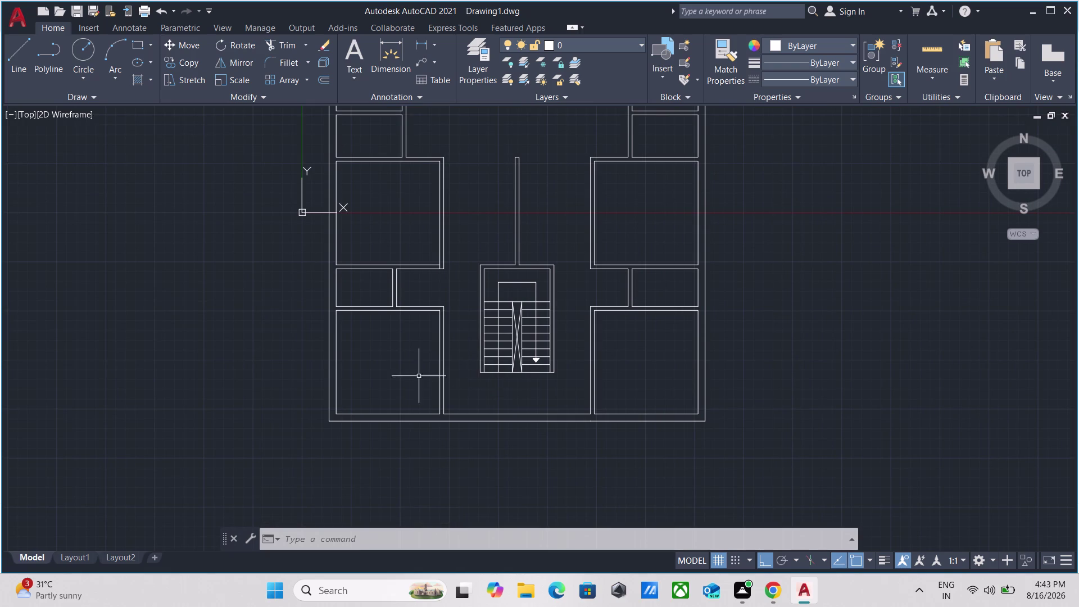
middle_drag(545, 154, 449, 372)
scroll(up, 3)
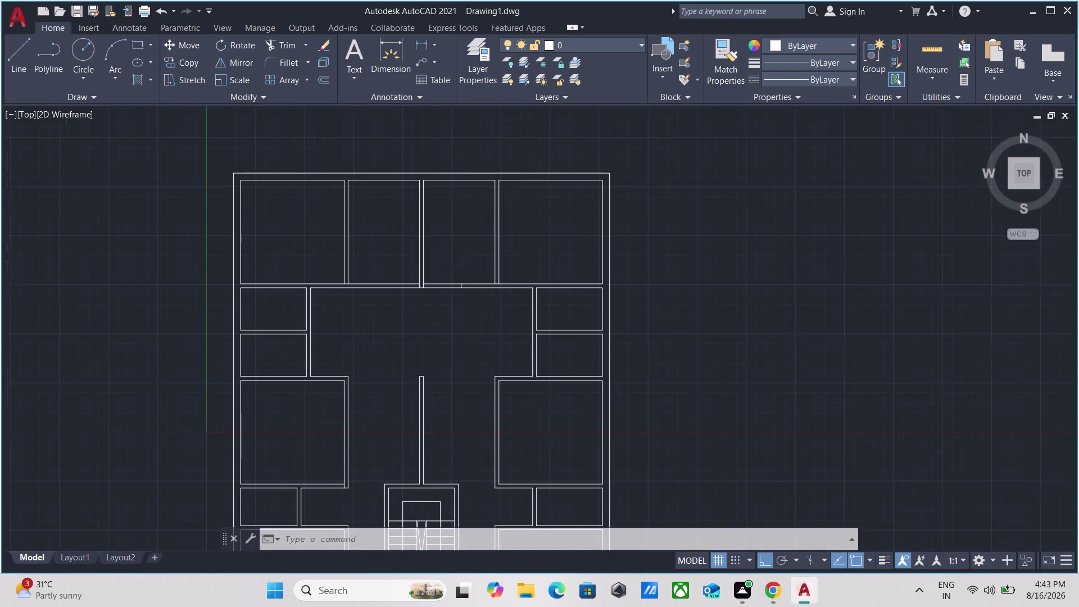
scroll(up, 3)
scroll(down, 3)
middle_drag(437, 259, 458, 293)
scroll(up, 3)
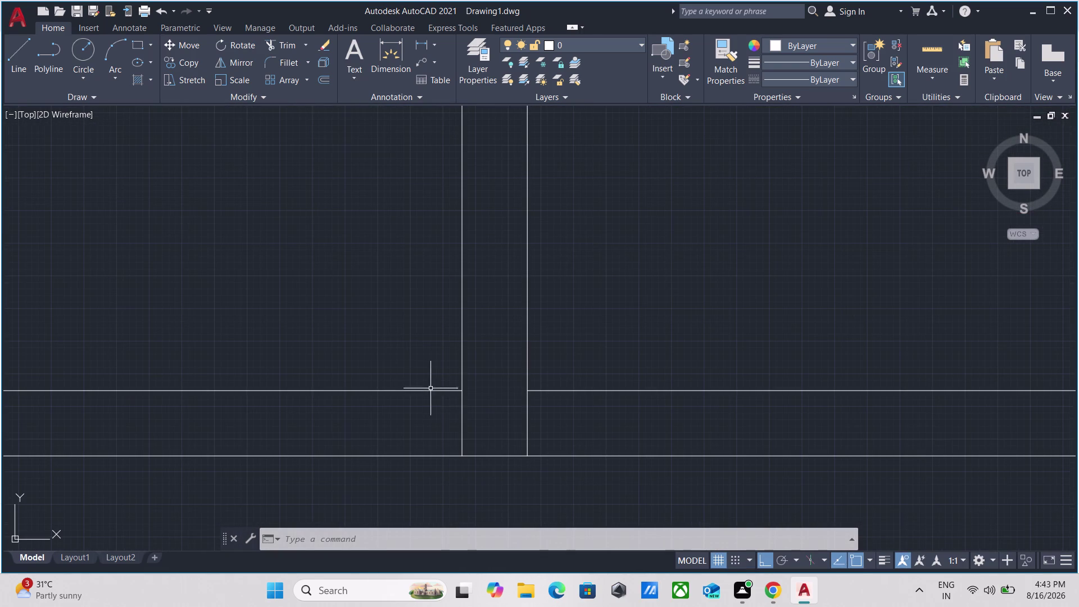
Offset the short jamb line 4' along the corridor wall.
drag(479, 437, 464, 430)
click(440, 424)
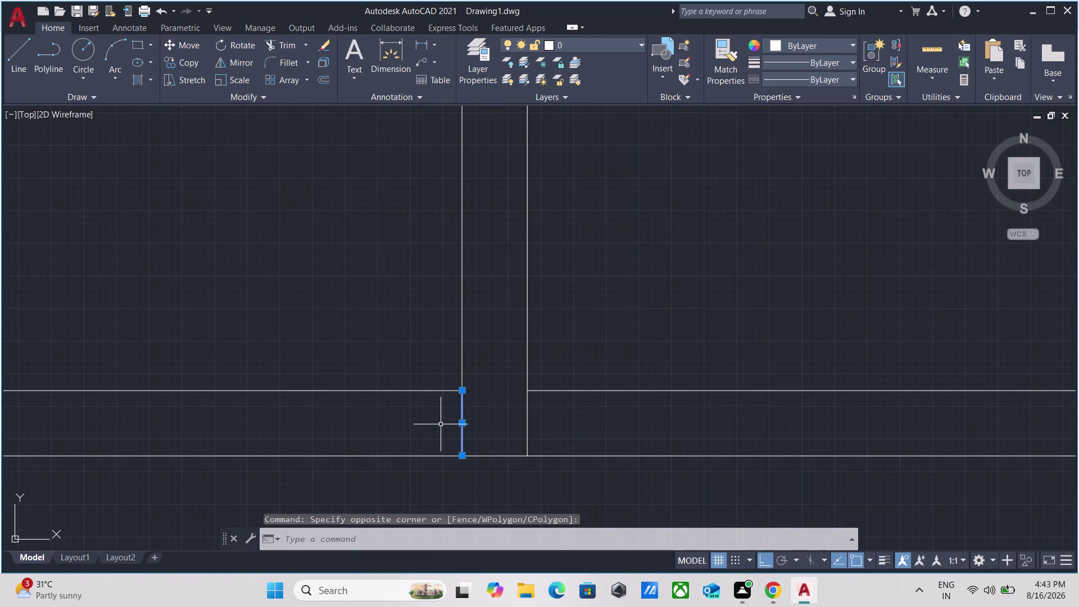
key(o)
key(Return)
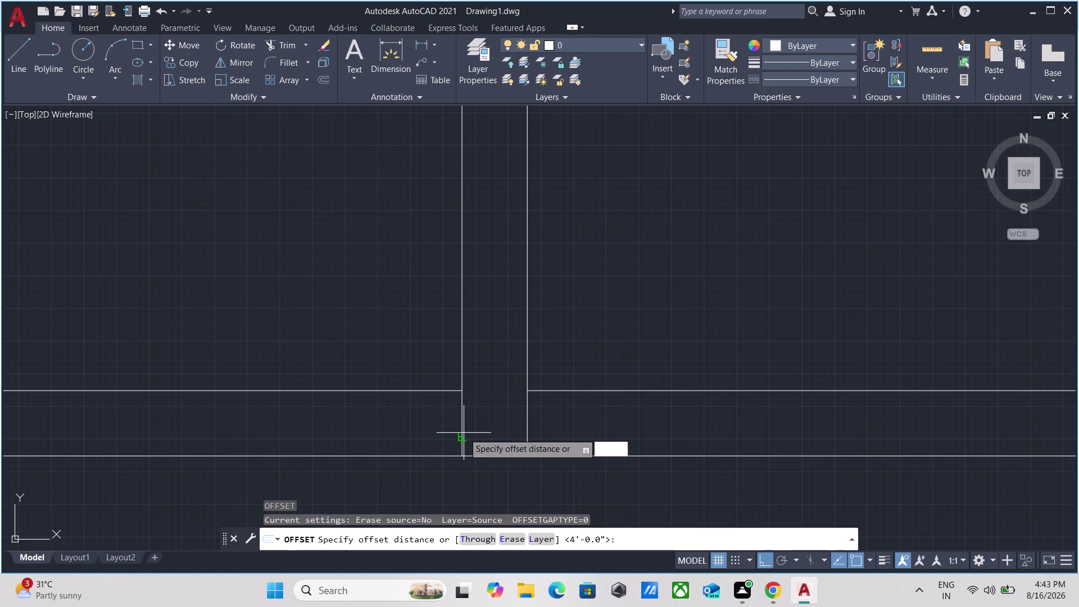
click(464, 423)
click(314, 421)
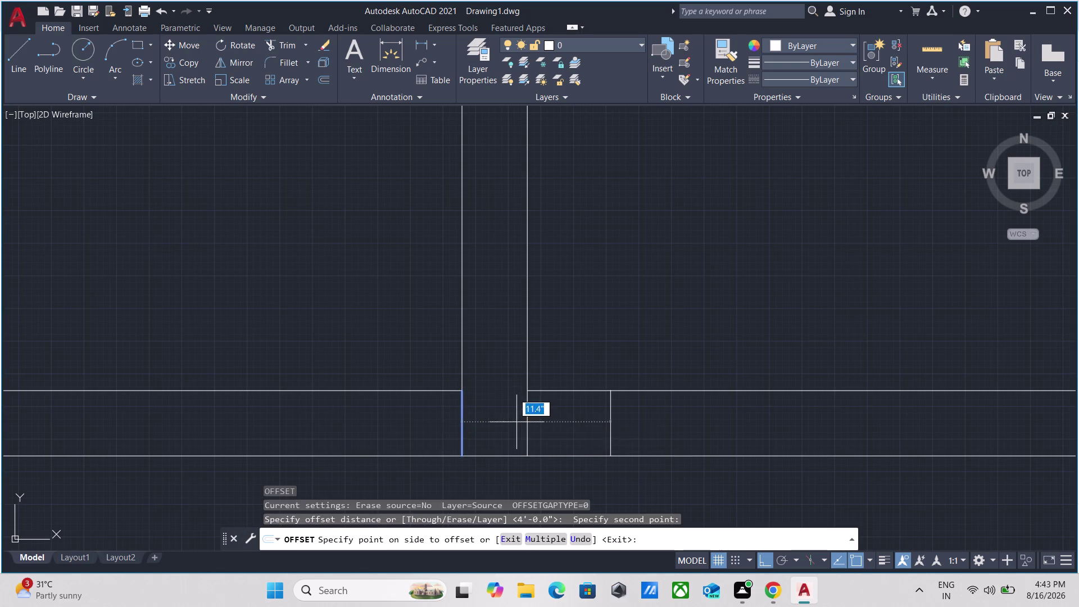
text(4)
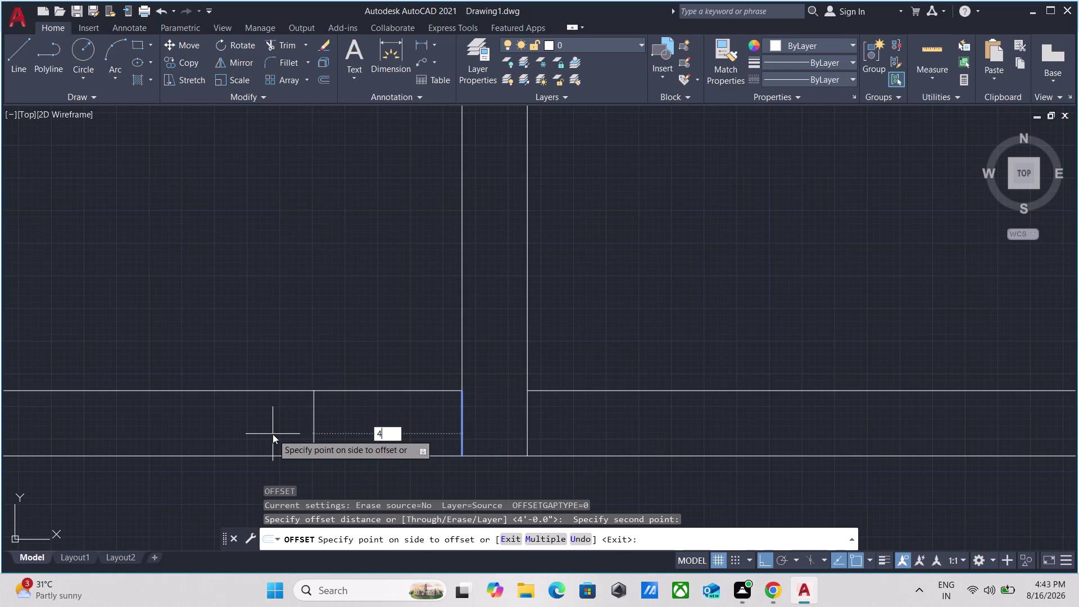
text(')
key(Return)
scroll(down, 3)
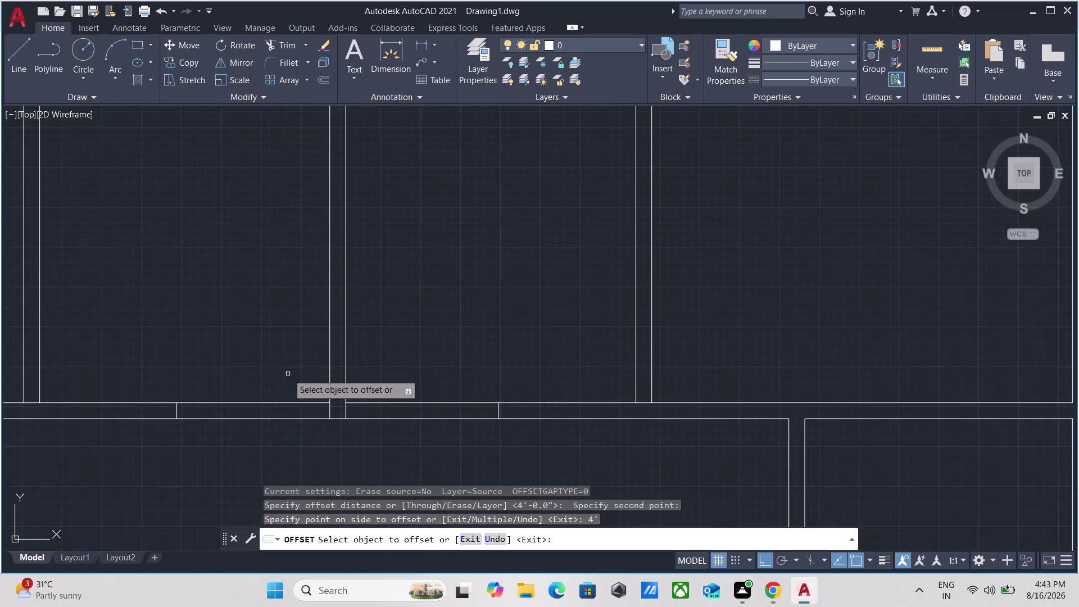
key(Escape)
Fence-trim the wall lines between the two jambs, then recentre the plan.
text(tr)
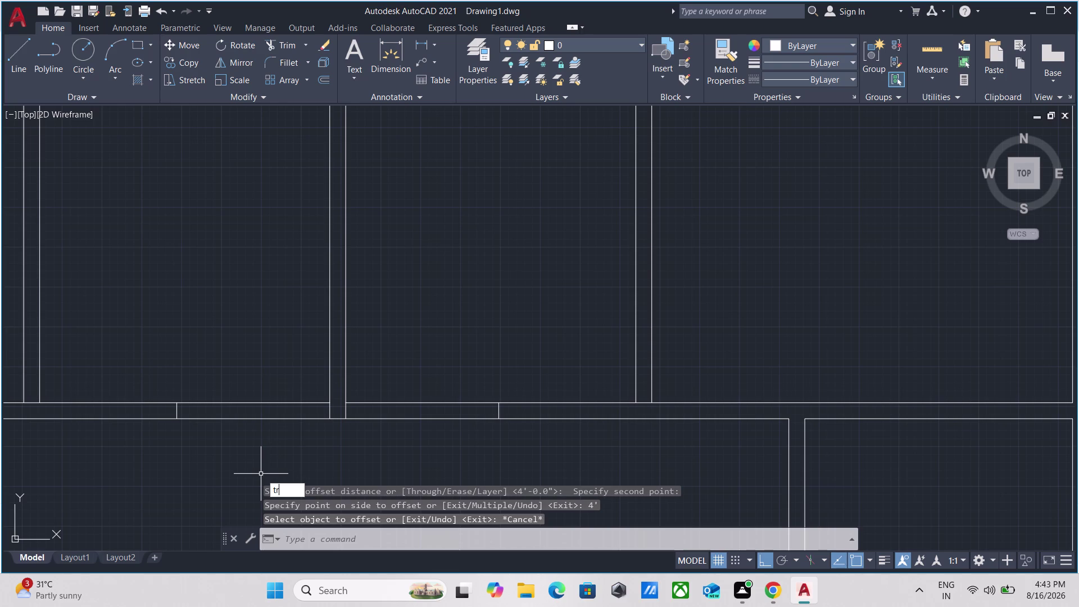
key(Return)
click(277, 433)
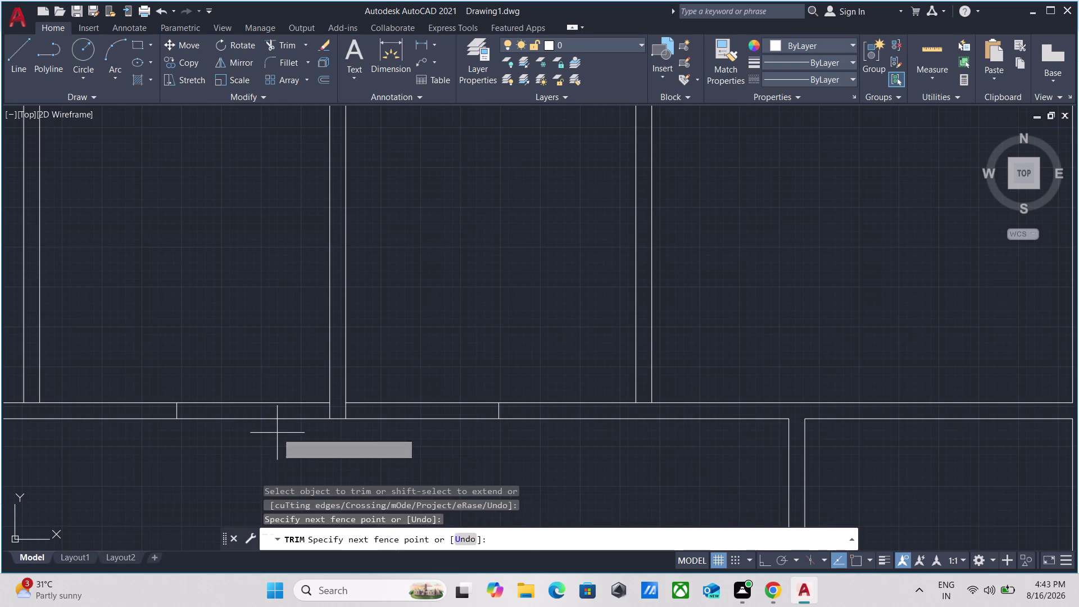
click(289, 288)
drag(380, 438, 378, 431)
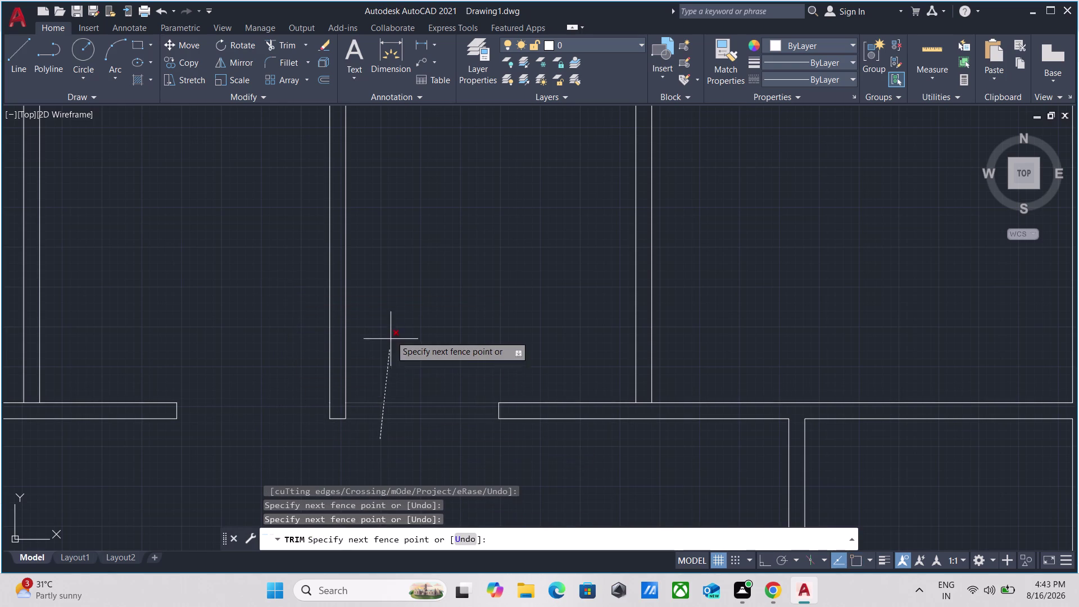
click(389, 276)
scroll(down, 3)
middle_drag(400, 252, 408, 267)
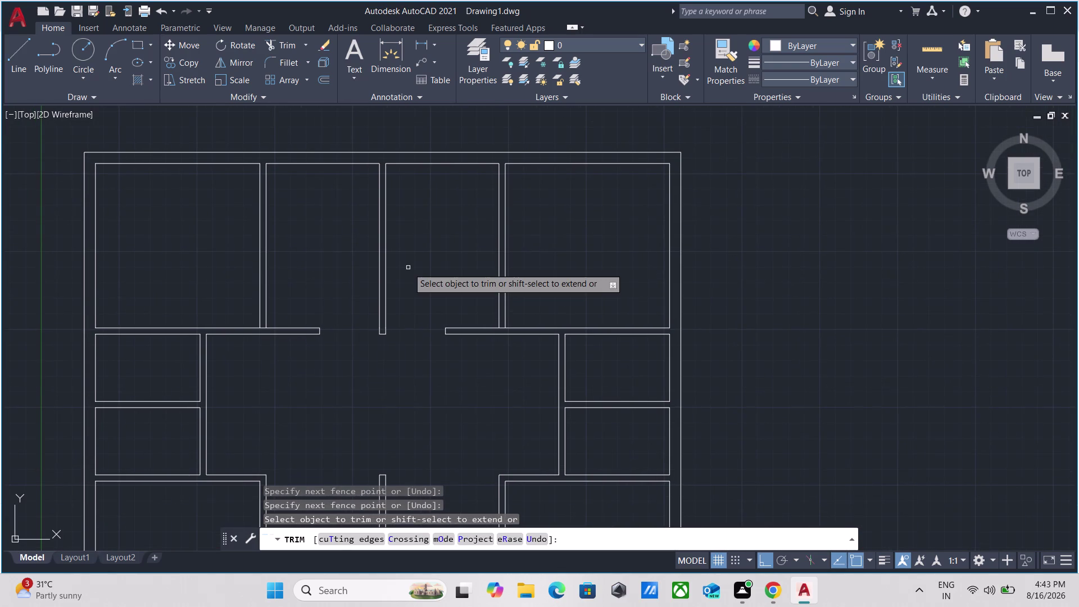
key(Escape)
scroll(down, 3)
middle_drag(413, 356, 418, 330)
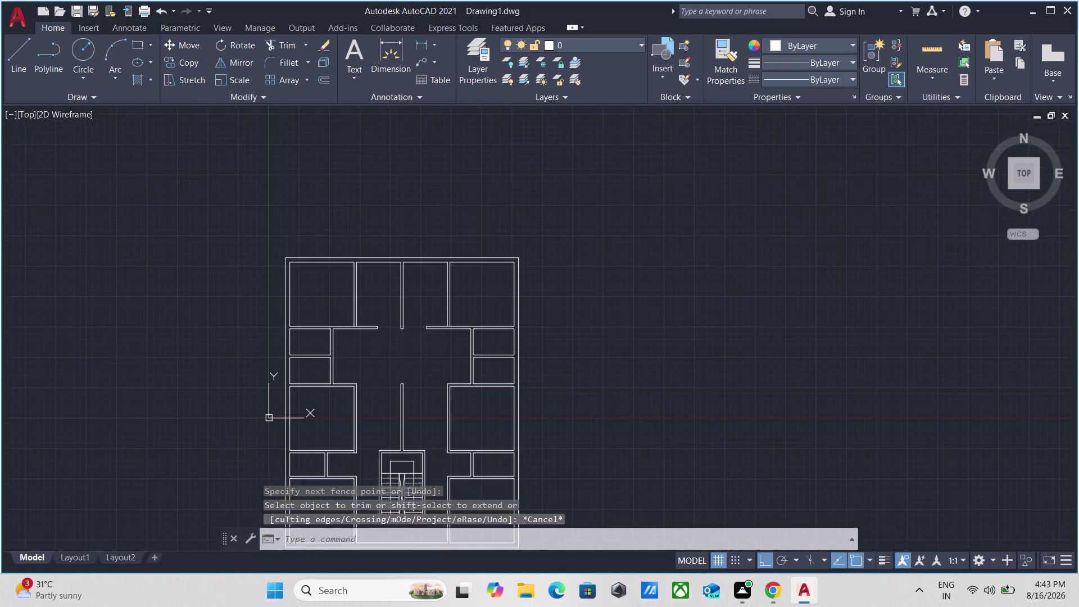
Trim two leftover wall lines at the first corridor opening.
middle_drag(419, 331, 428, 276)
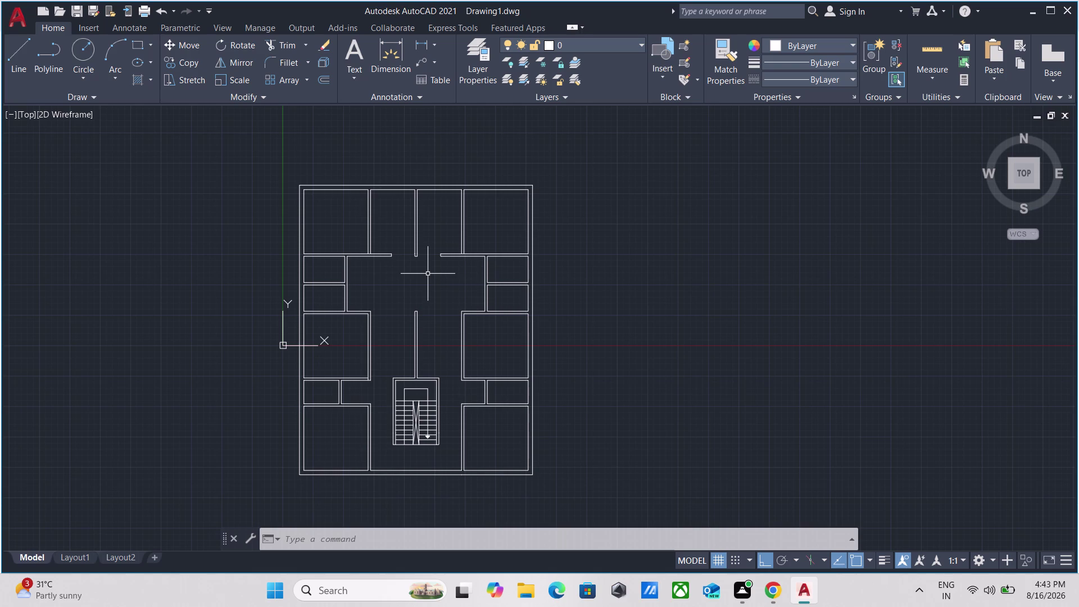
scroll(up, 3)
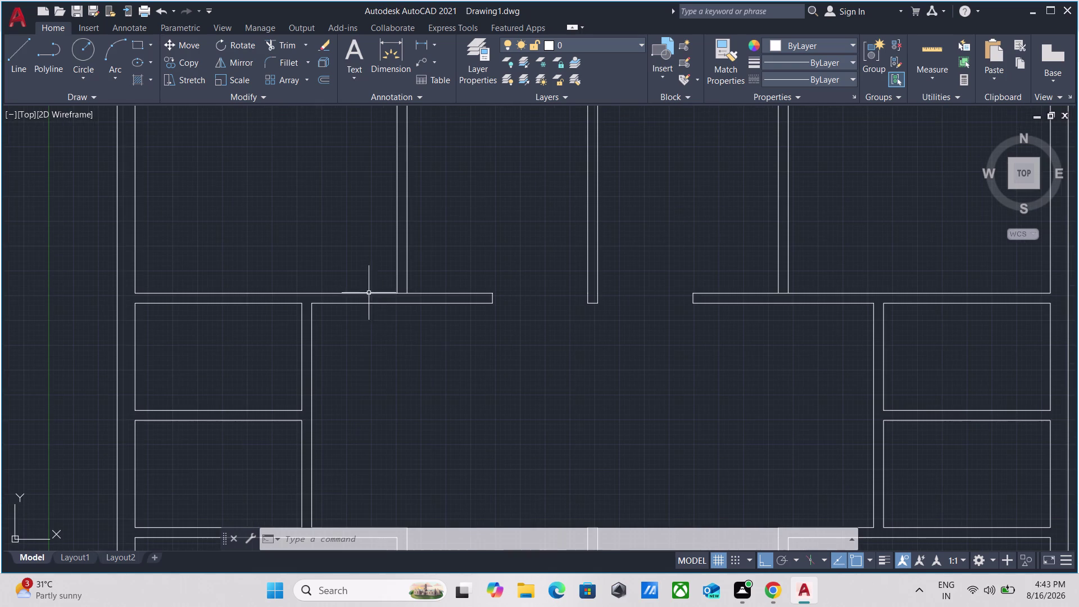
text(tr)
key(Return)
scroll(up, 3)
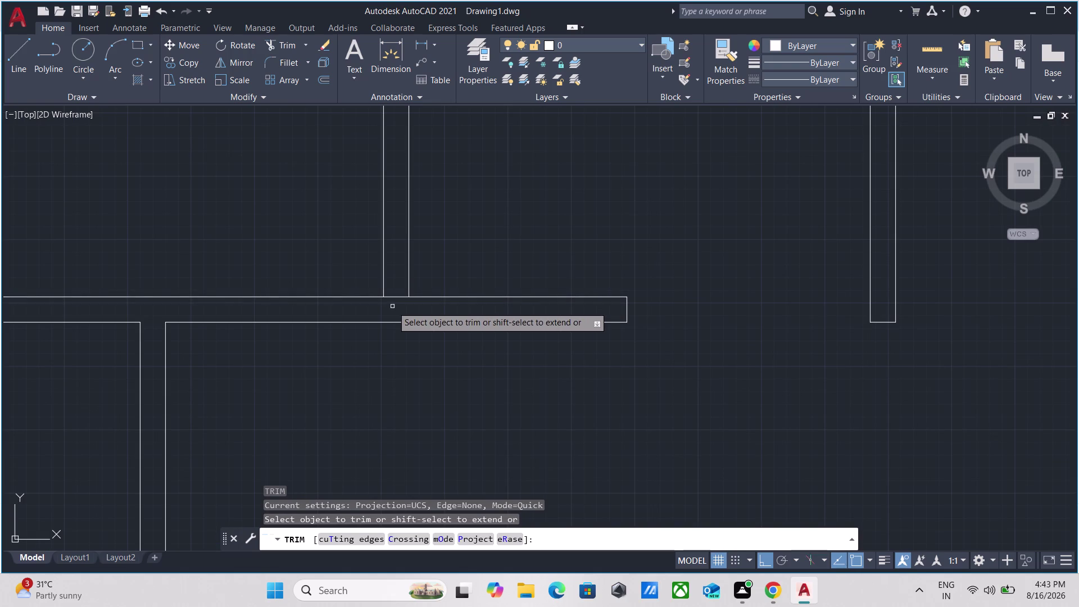
click(393, 306)
click(390, 281)
key(Escape)
scroll(down, 3)
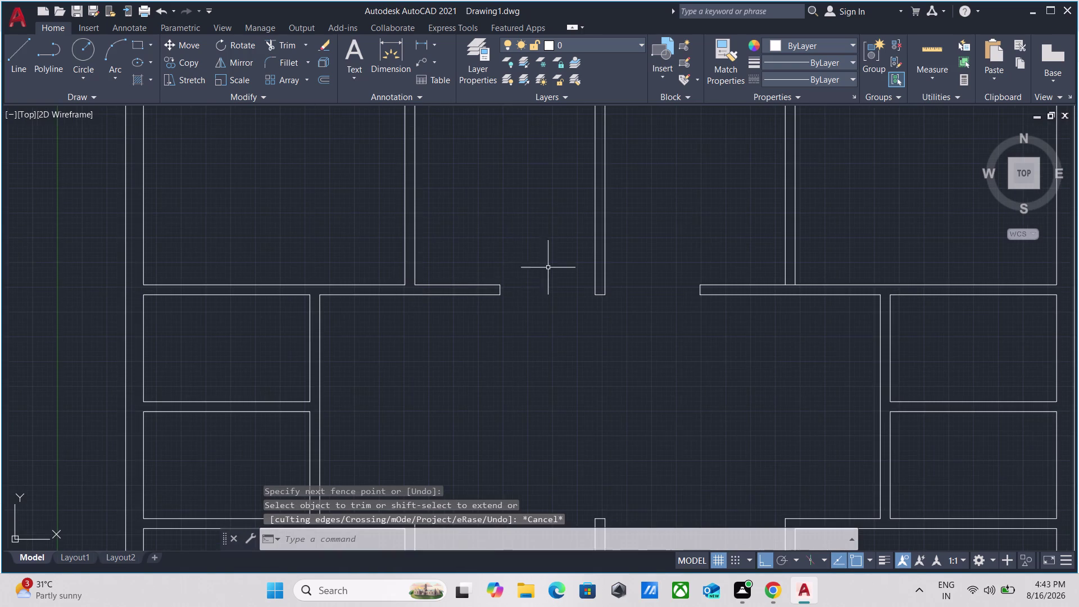
scroll(down, 3)
scroll(up, 3)
scroll(up, 3)
Trim the two wall lines crossing the next corridor opening, then survey the plan.
middle_drag(696, 315, 612, 333)
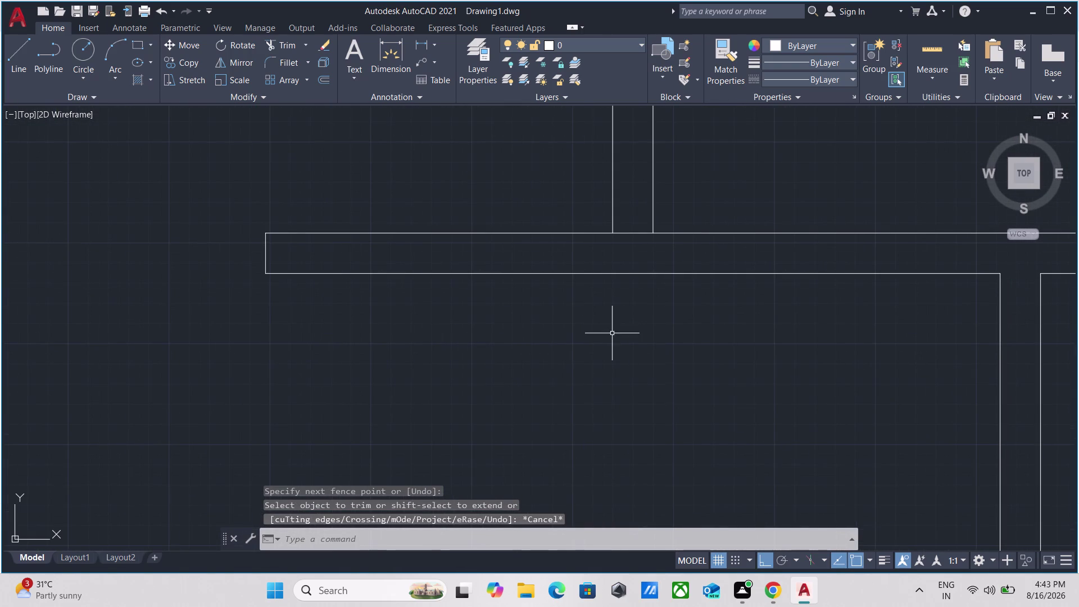
text(tr)
key(Return)
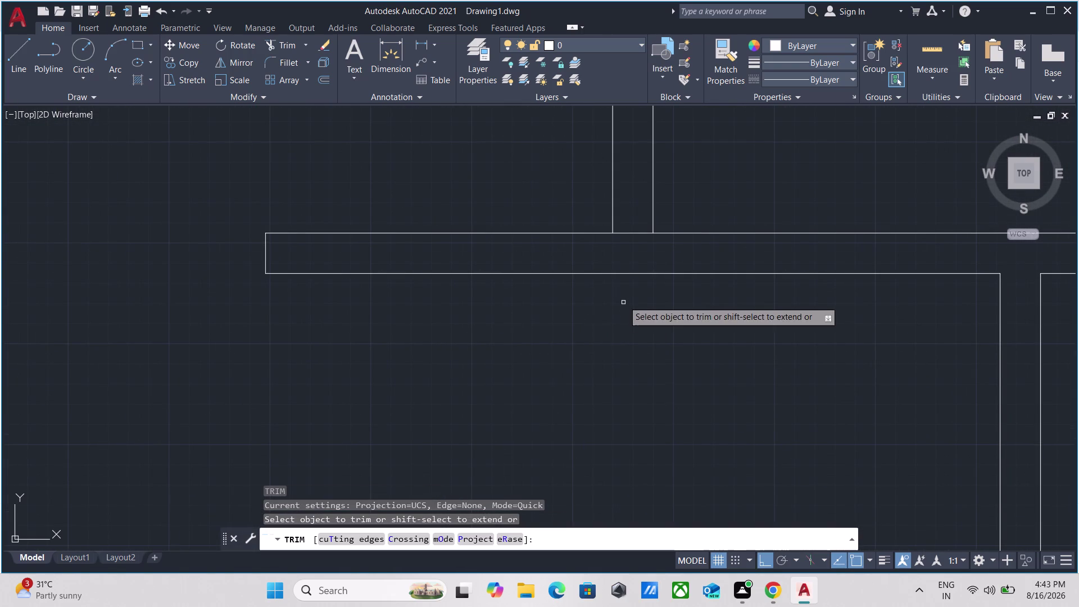
scroll(up, 3)
click(629, 248)
click(632, 160)
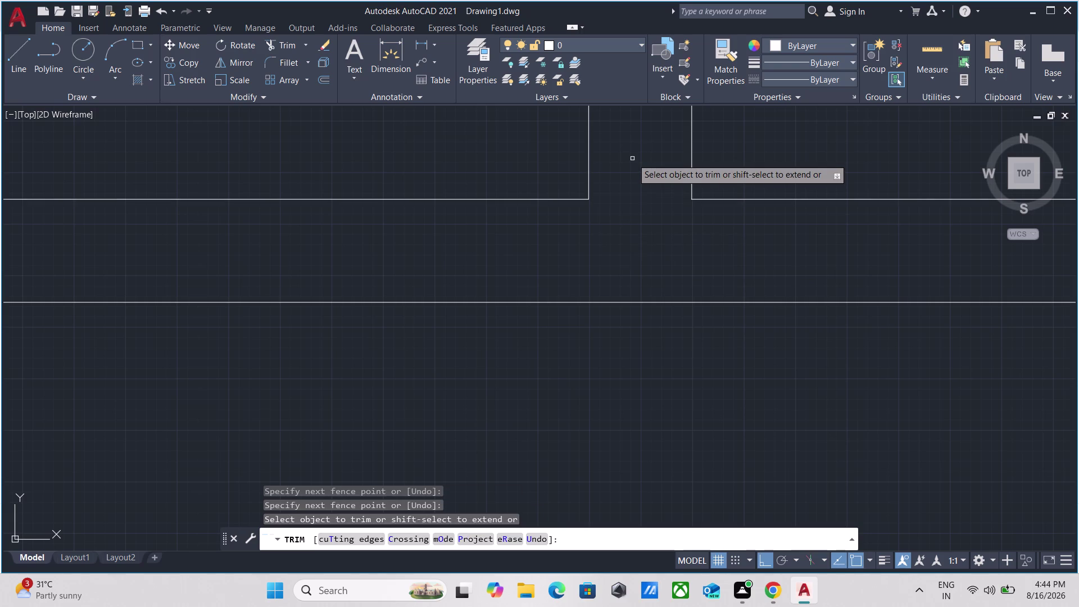
key(Escape)
scroll(down, 3)
scroll(down, 3)
middle_drag(619, 254, 566, 289)
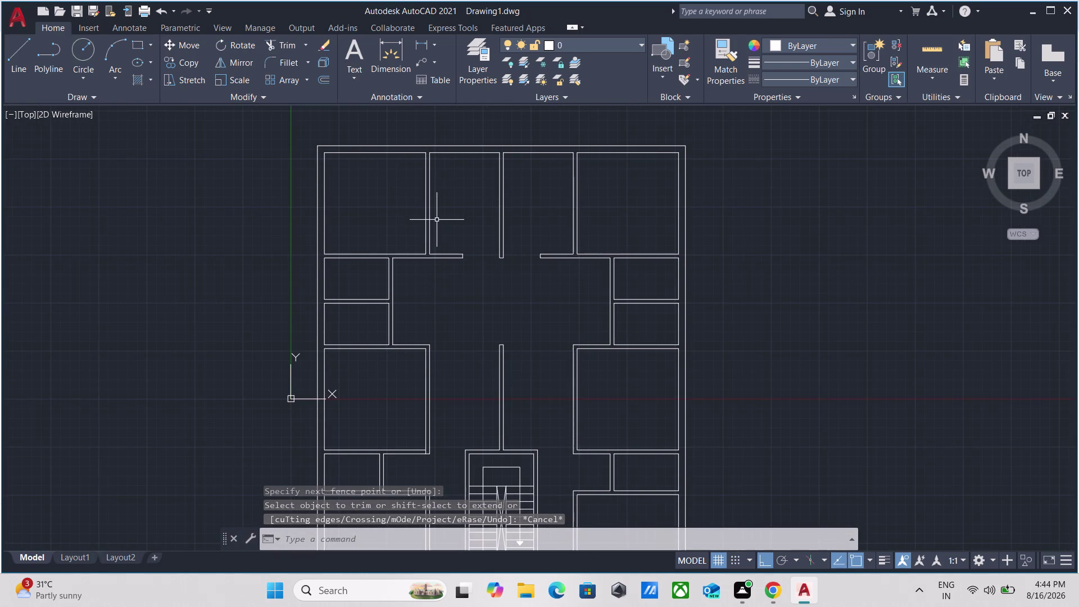
scroll(up, 3)
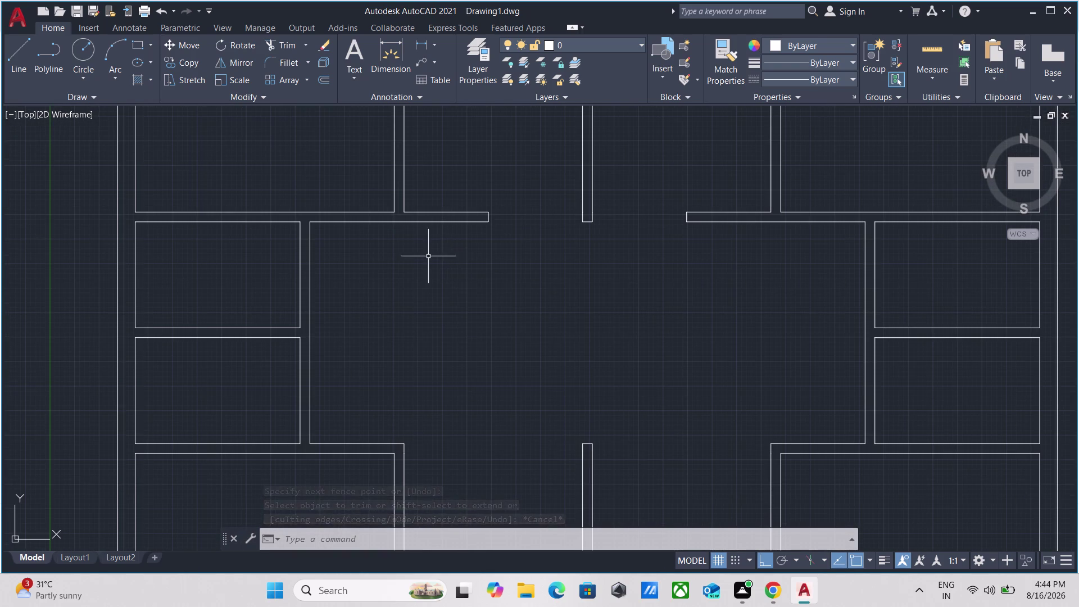
middle_drag(428, 257, 420, 296)
scroll(down, 3)
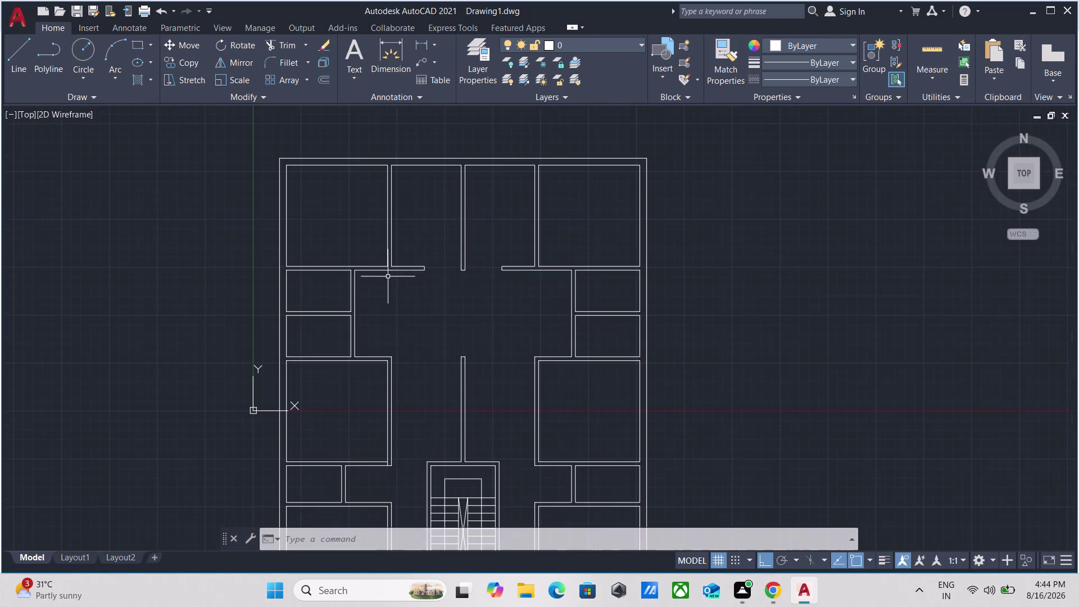
middle_drag(493, 367, 499, 341)
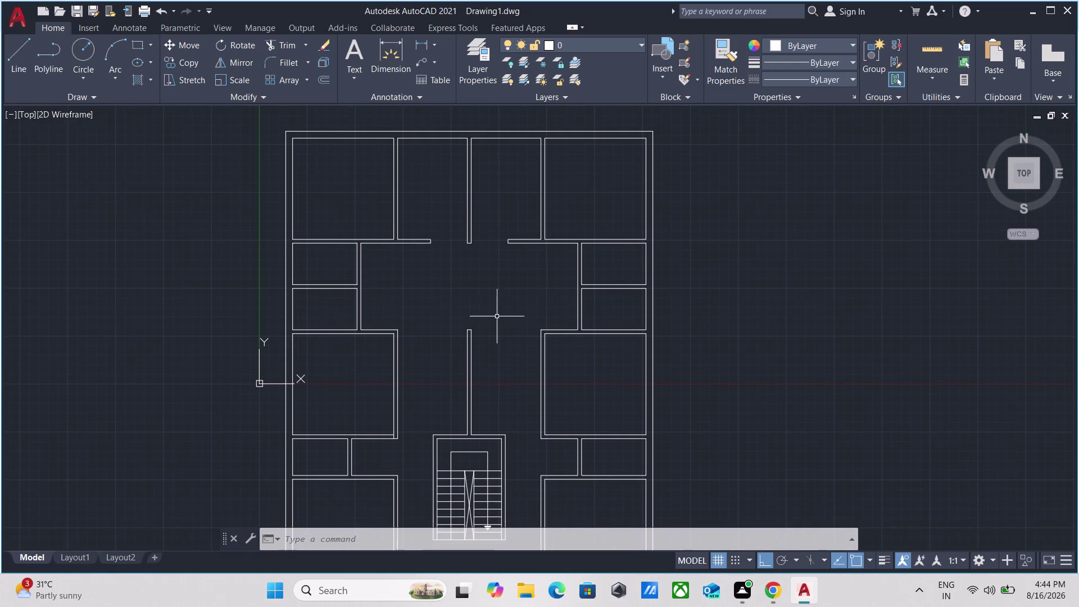
scroll(up, 3)
scroll(down, 3)
middle_drag(482, 259, 468, 347)
scroll(down, 3)
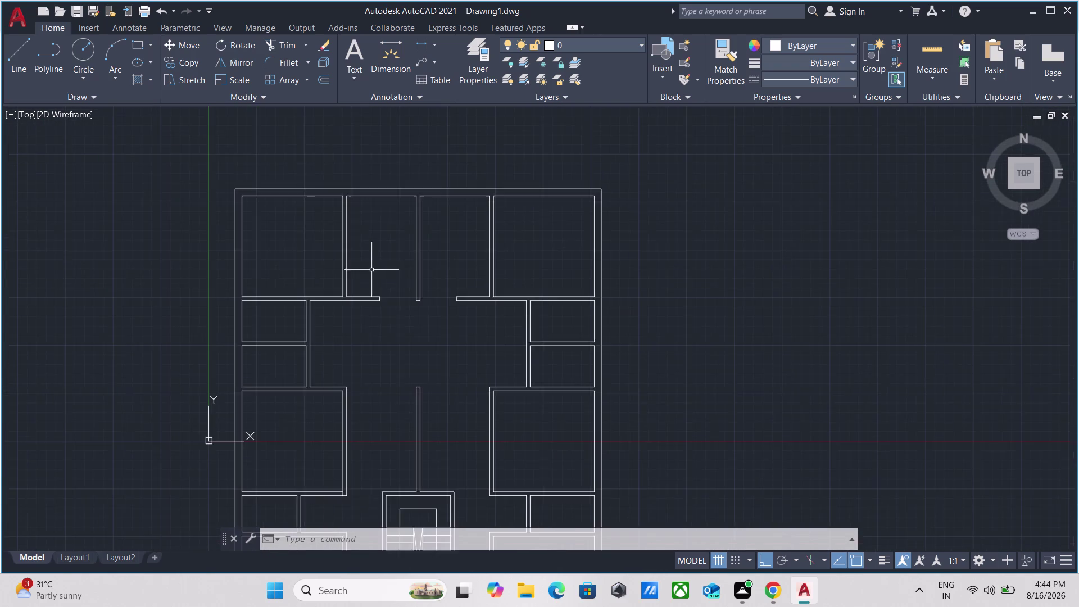
scroll(down, 3)
Trim two leftover wall lines beside the central stair.
middle_drag(414, 343, 419, 230)
scroll(up, 3)
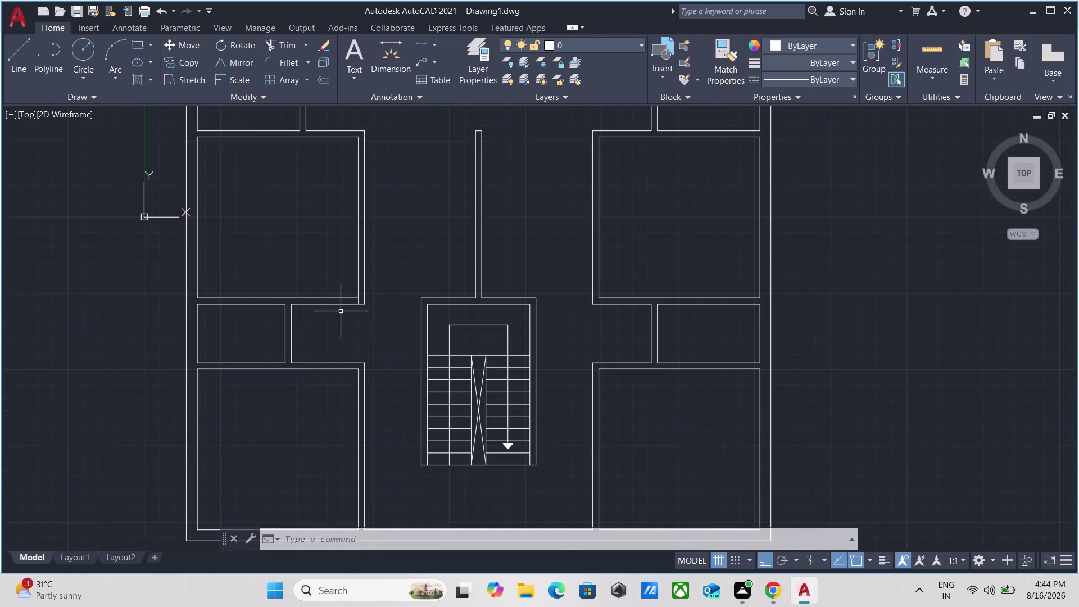
scroll(up, 3)
scroll(down, 3)
scroll(down, 3)
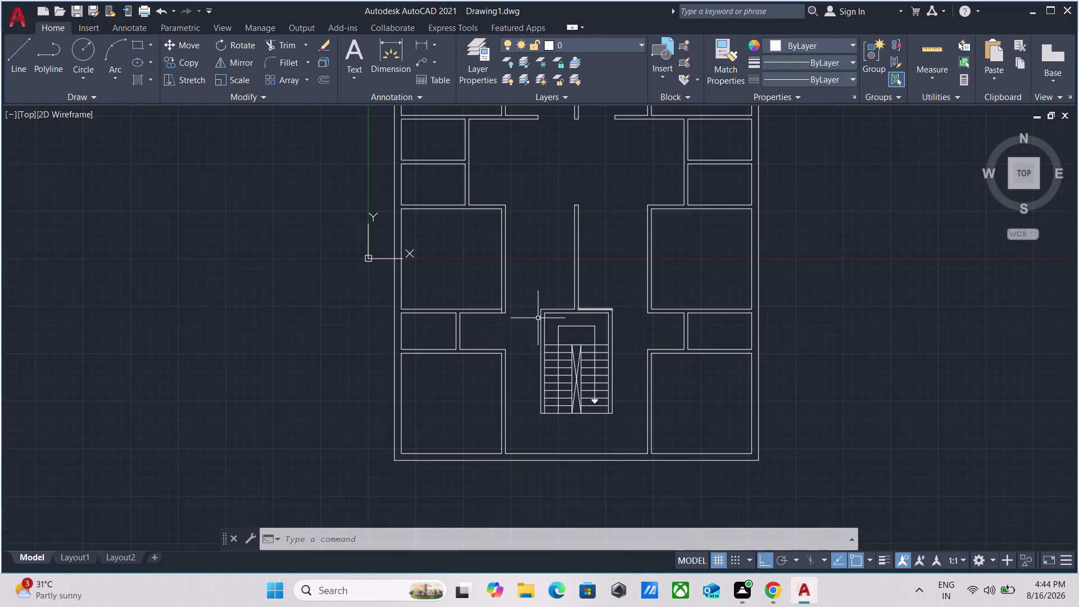
scroll(up, 3)
scroll(up, 3)
middle_drag(498, 316, 449, 362)
key(t)
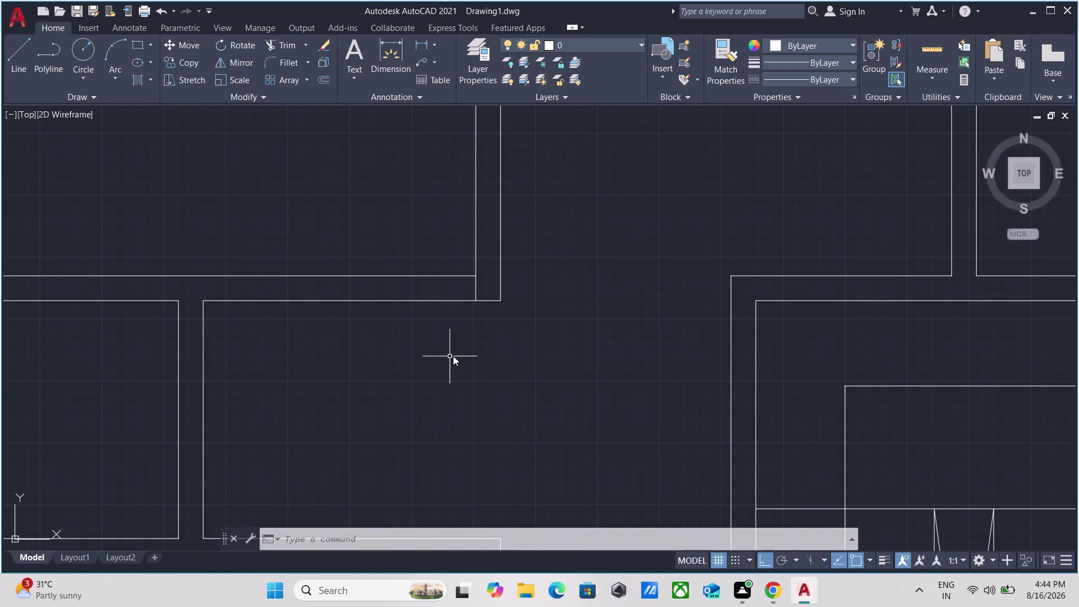
key(r)
key(Return)
scroll(up, 3)
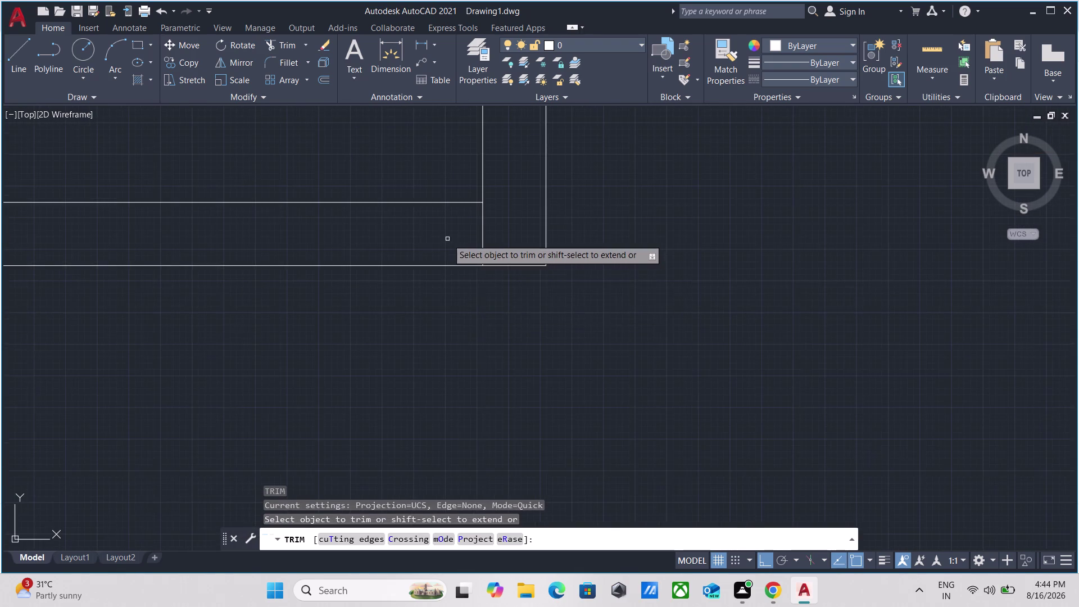
scroll(up, 3)
click(441, 238)
click(539, 231)
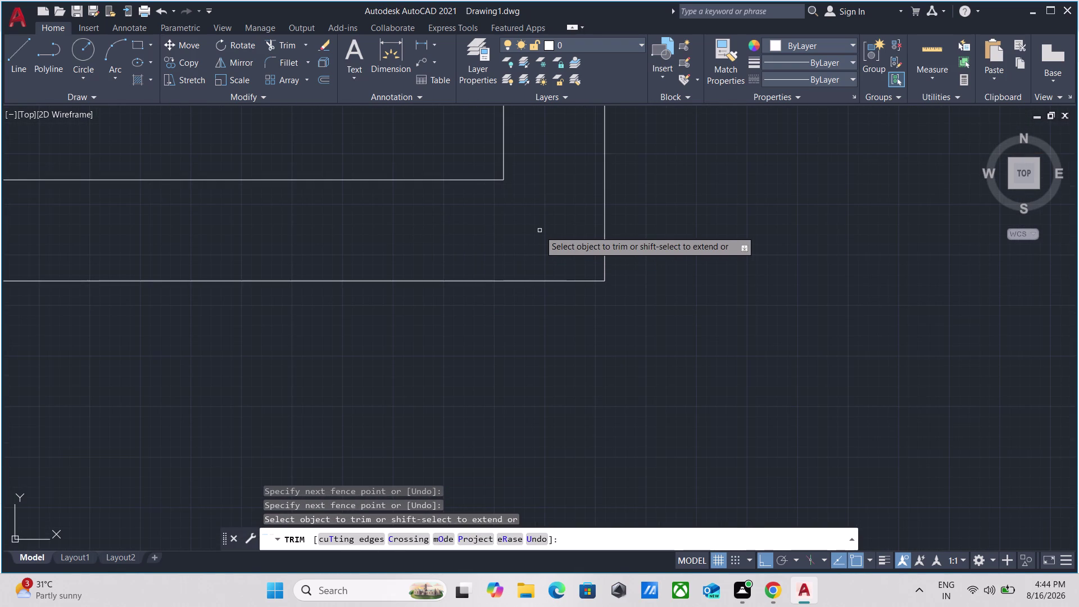
scroll(down, 3)
key(Escape)
scroll(down, 3)
scroll(down, 3)
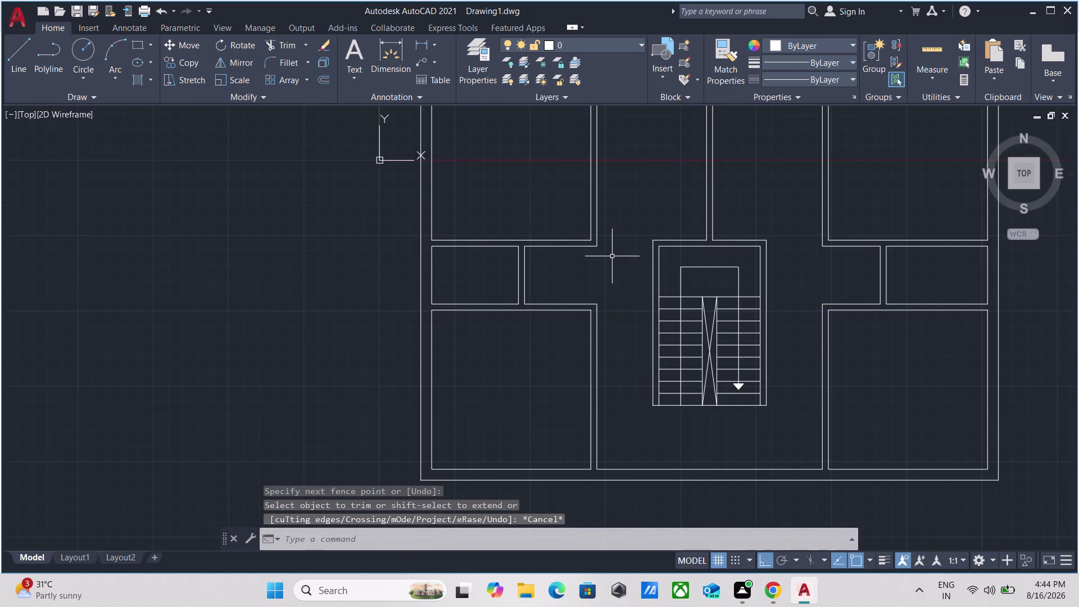
Select the small leftover wall stub near the central partition, then clear the selection.
middle_drag(612, 256, 469, 256)
scroll(down, 3)
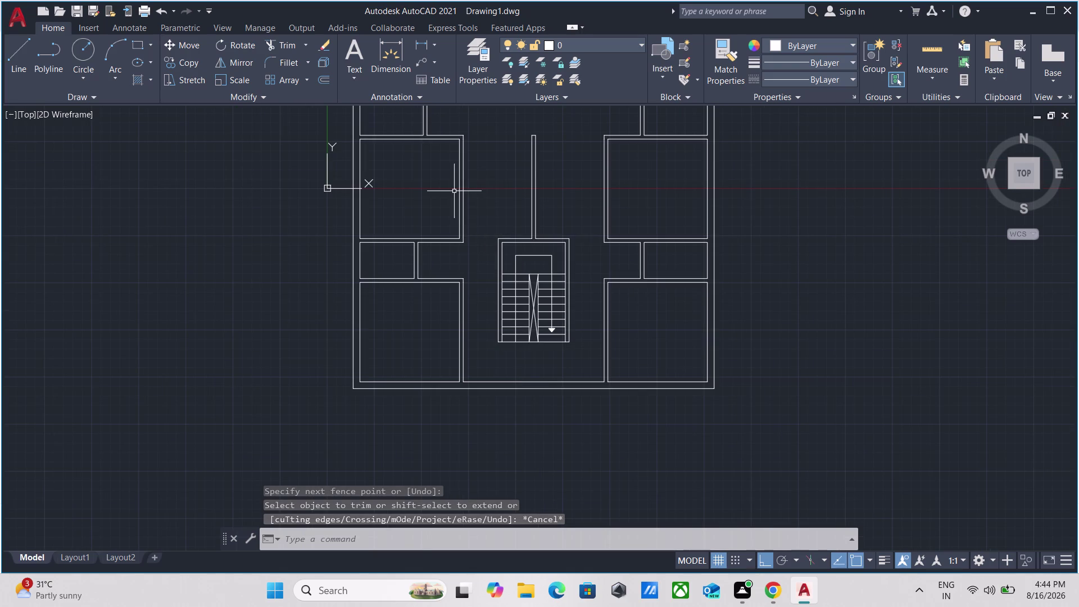
middle_drag(452, 198, 439, 402)
scroll(up, 3)
middle_drag(591, 296, 619, 385)
scroll(up, 3)
click(489, 320)
click(370, 283)
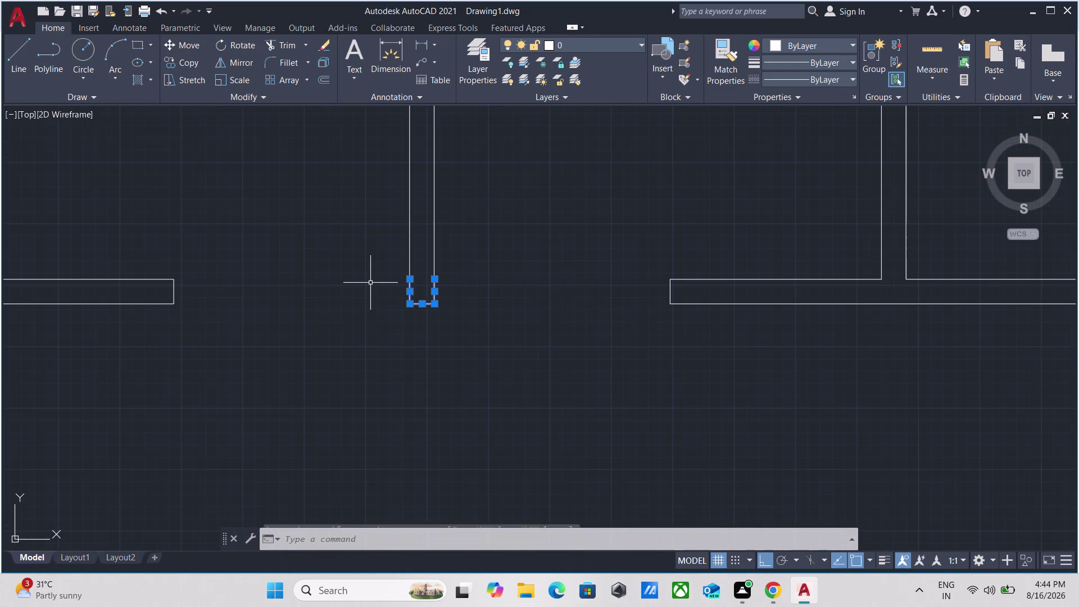
key(Escape)
scroll(down, 3)
scroll(down, 3)
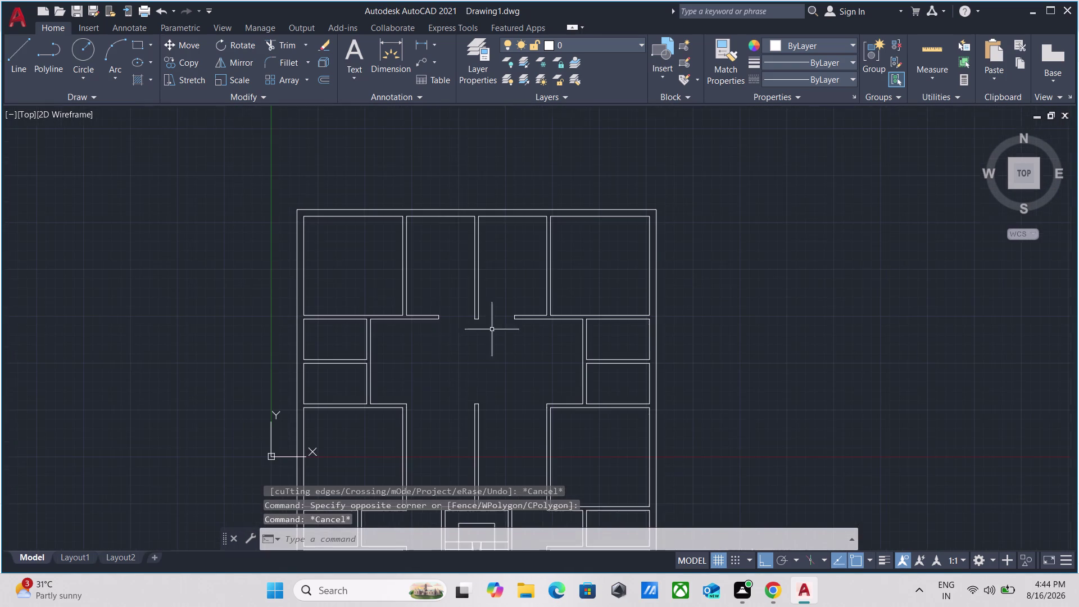
key(m)
text(ea)
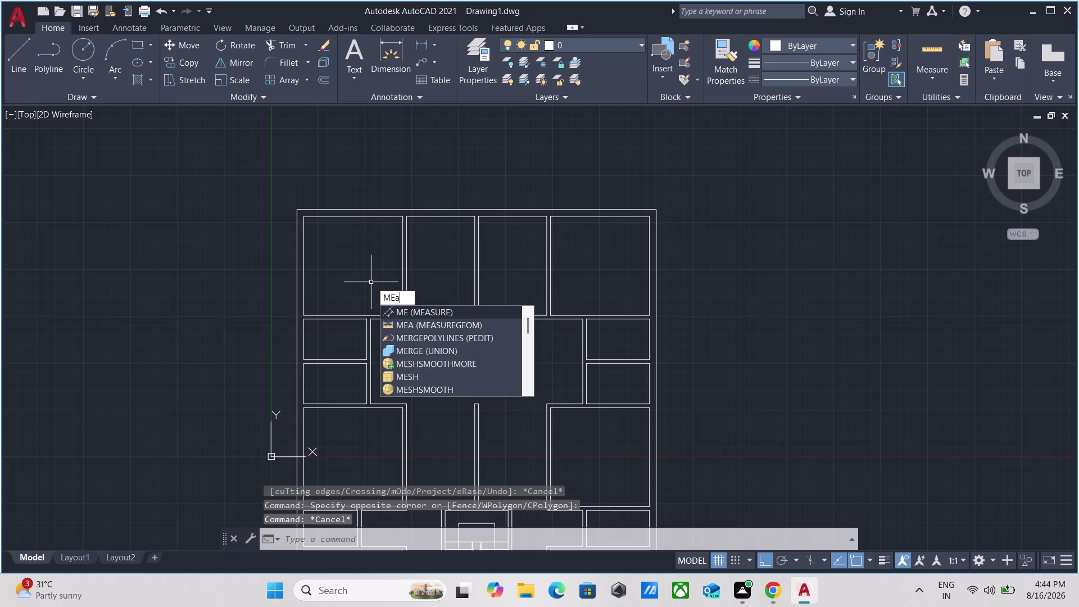
key(Return)
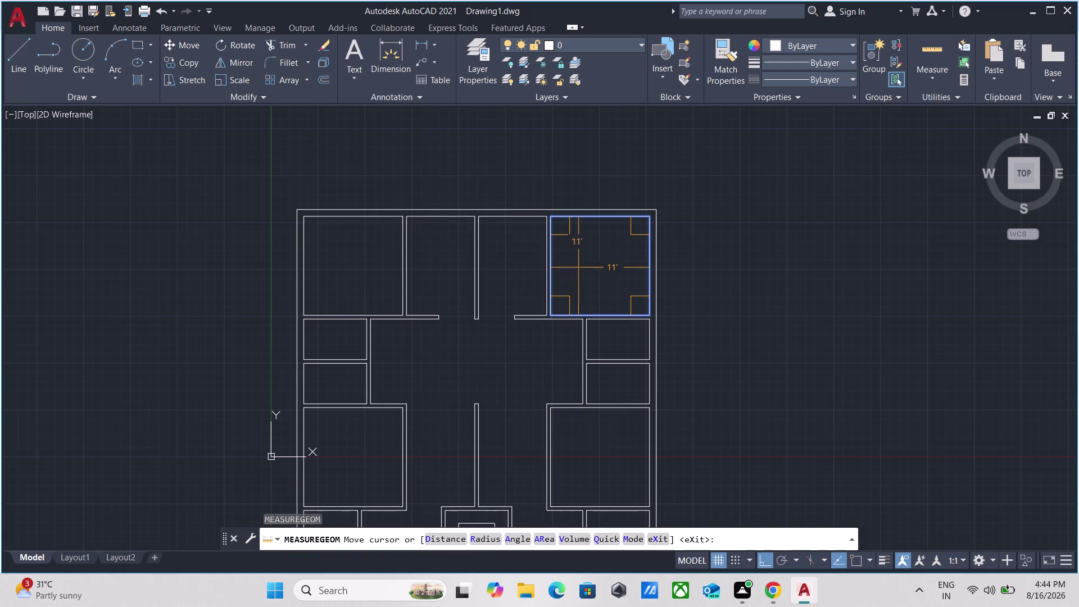
middle_drag(615, 384, 629, 328)
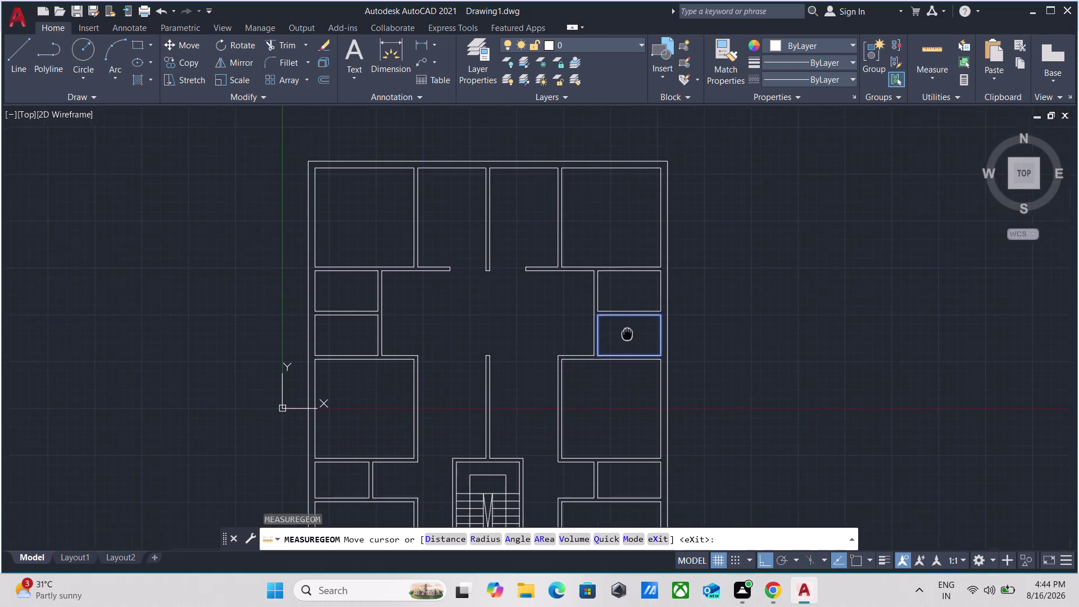
middle_drag(629, 328, 630, 321)
middle_drag(617, 387, 624, 325)
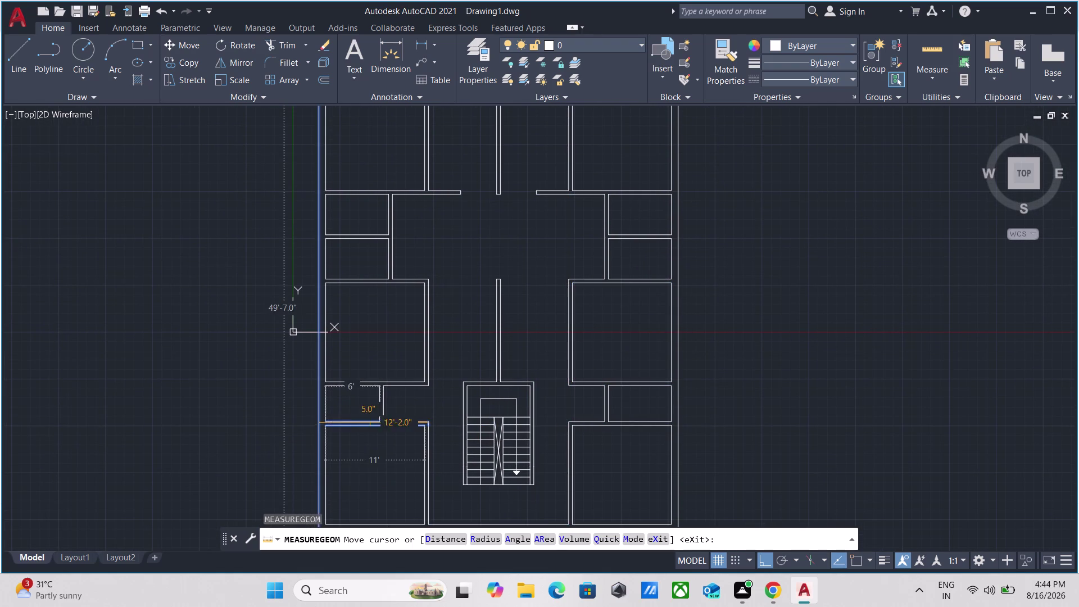
middle_drag(630, 467, 624, 459)
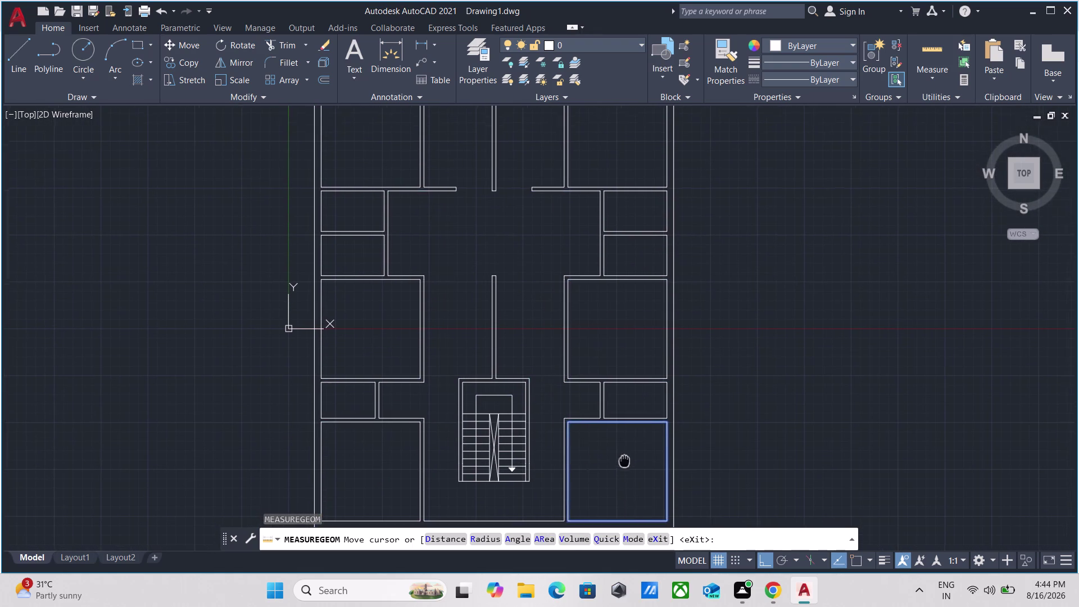
middle_drag(624, 460, 610, 353)
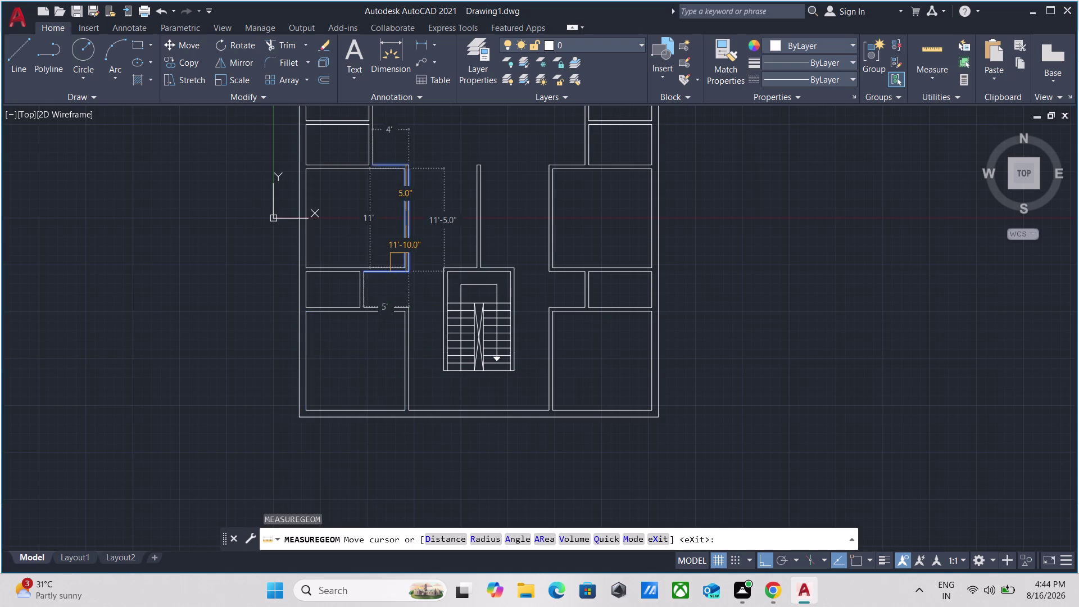
middle_drag(510, 206, 490, 309)
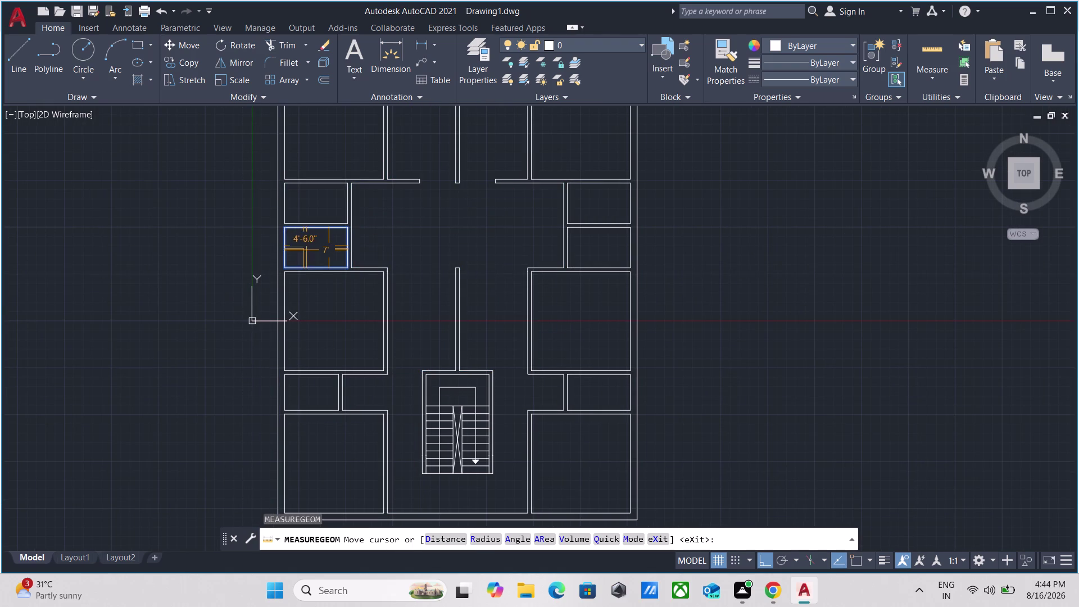
scroll(down, 3)
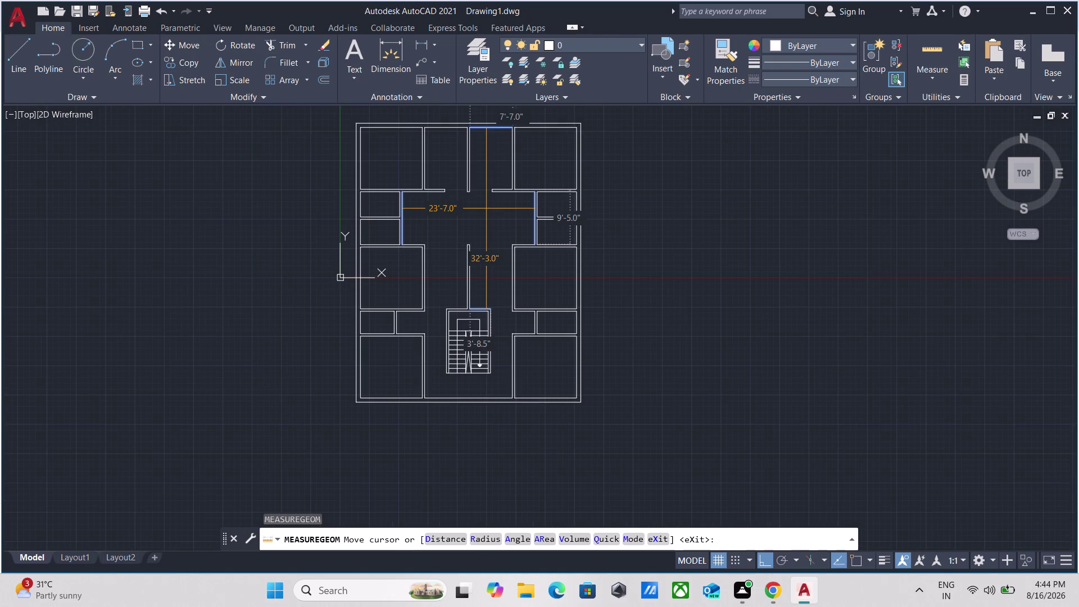
key(Escape)
scroll(up, 3)
scroll(up, 3)
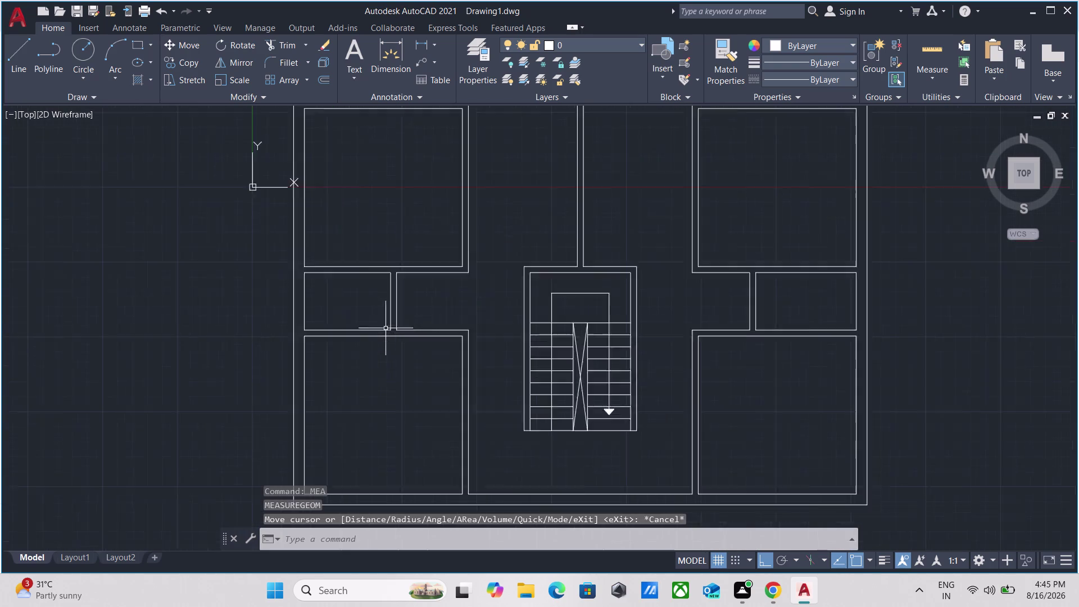
Draw a short line across the small room's right wall thickness.
scroll(up, 3)
key(l)
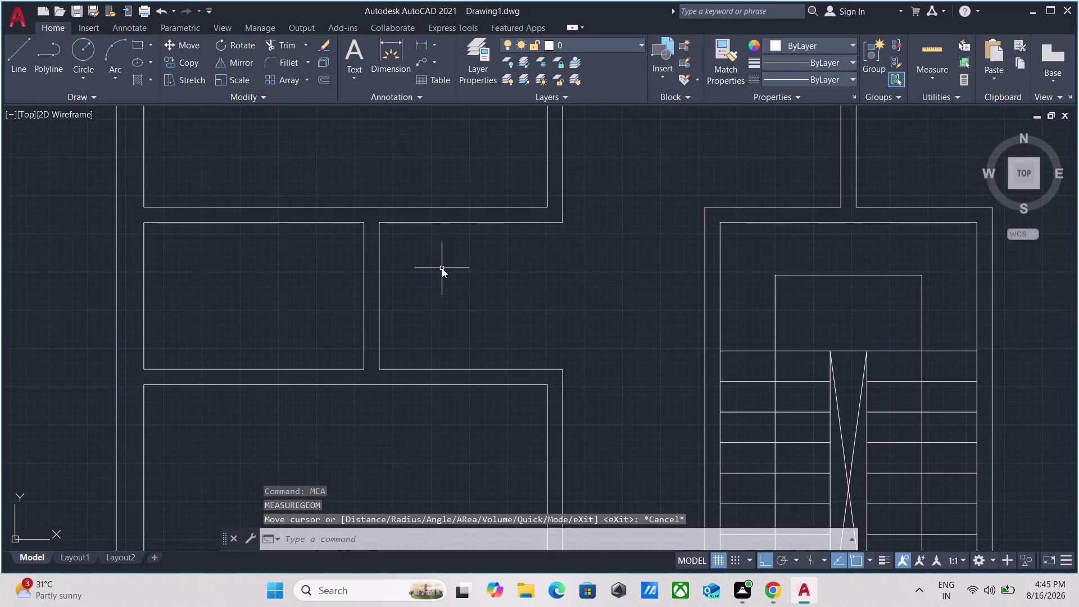
key(Return)
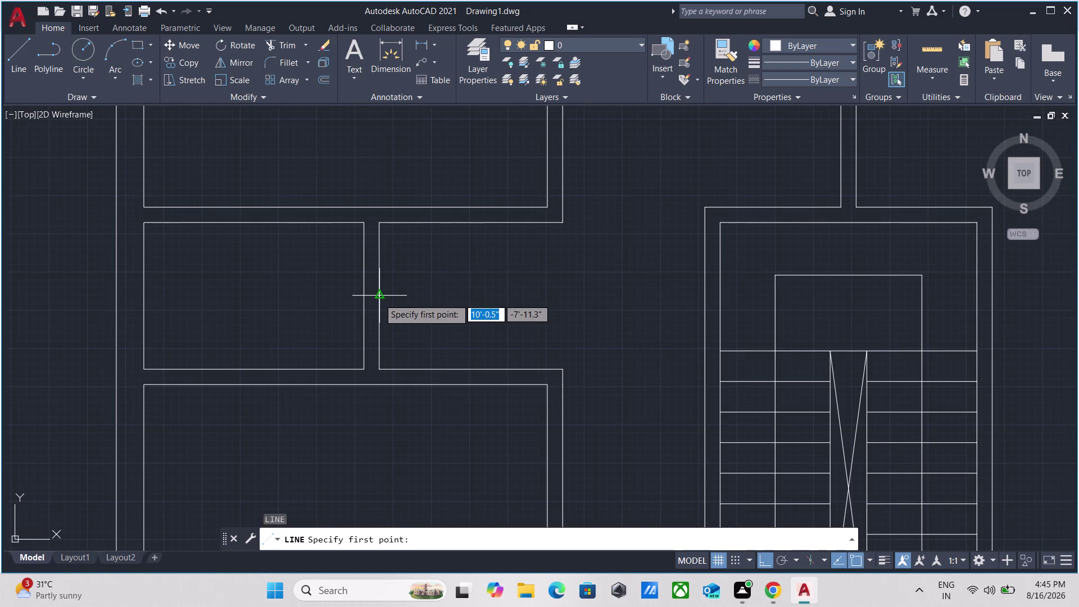
click(379, 298)
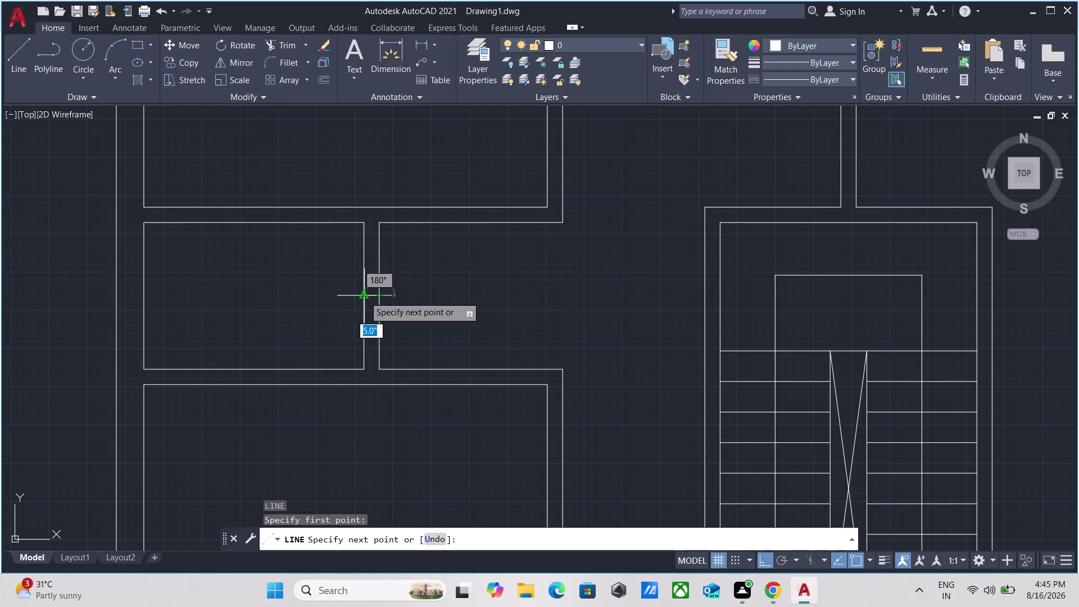
click(360, 296)
key(Escape)
Offset the cross line 1' above and 1' below.
scroll(up, 3)
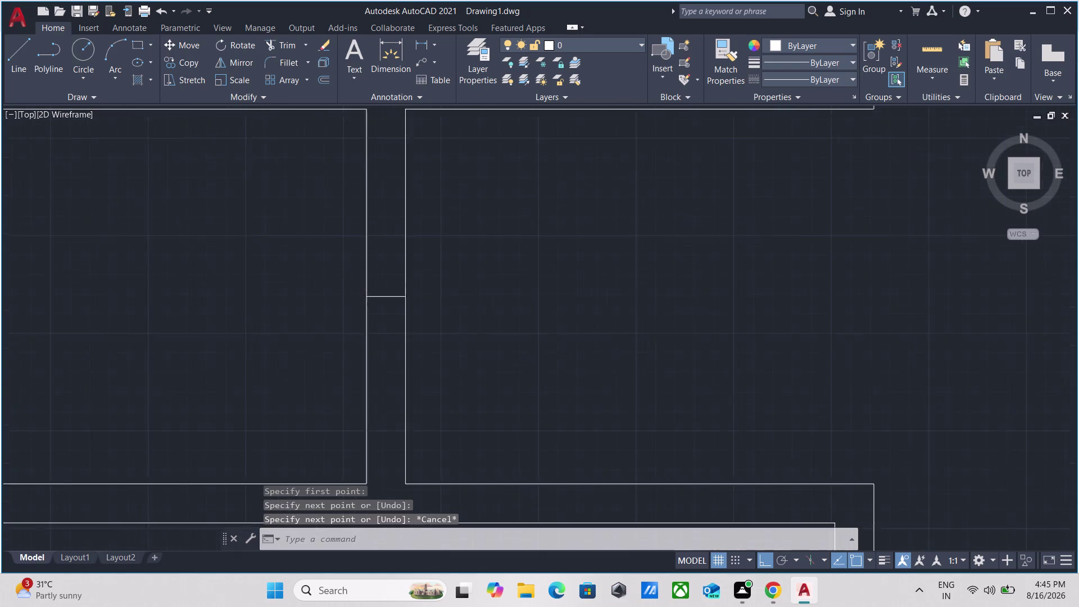
scroll(up, 3)
drag(441, 329, 441, 310)
click(390, 214)
key(o)
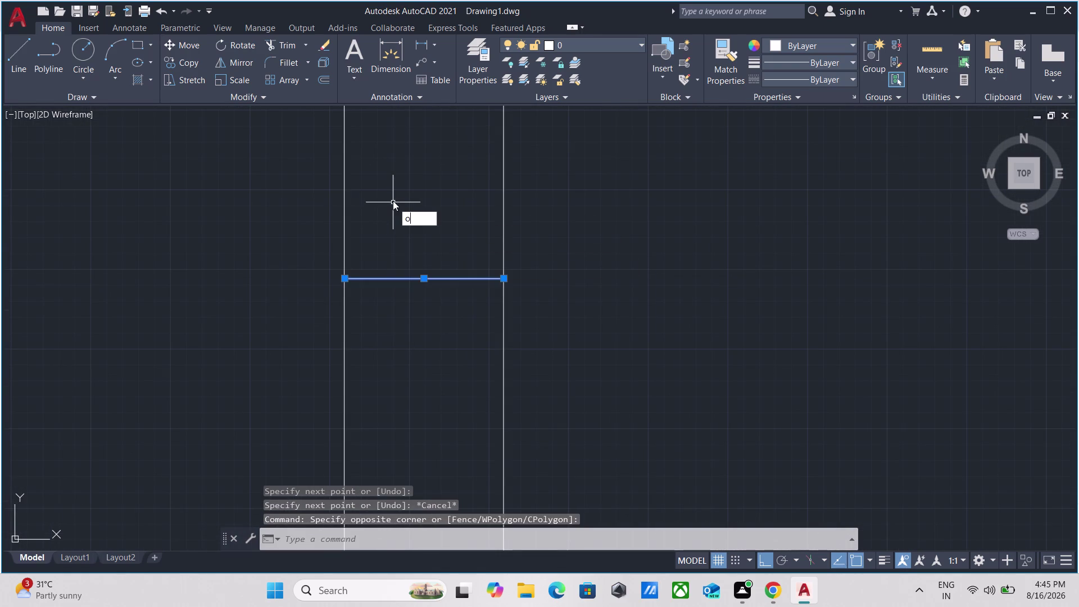
key(Return)
click(420, 277)
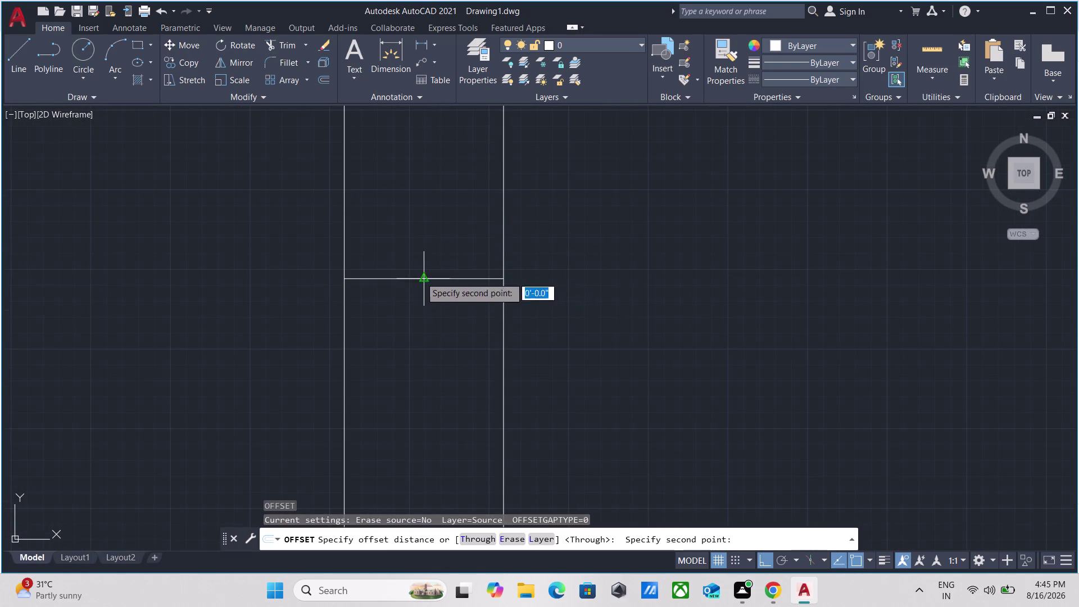
click(395, 157)
scroll(down, 3)
middle_drag(409, 225, 399, 377)
scroll(down, 3)
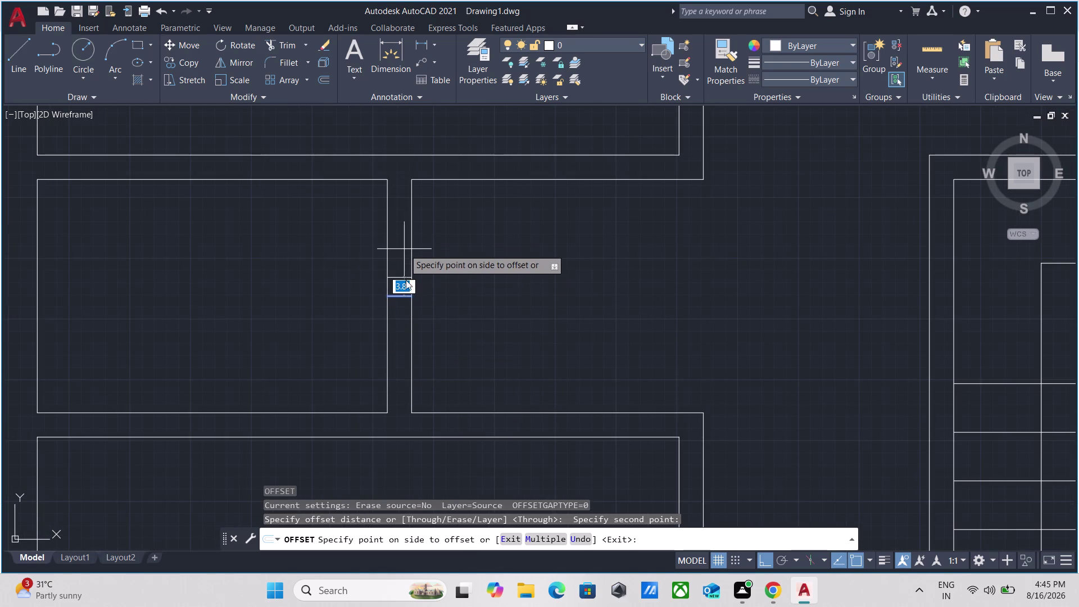
key(1)
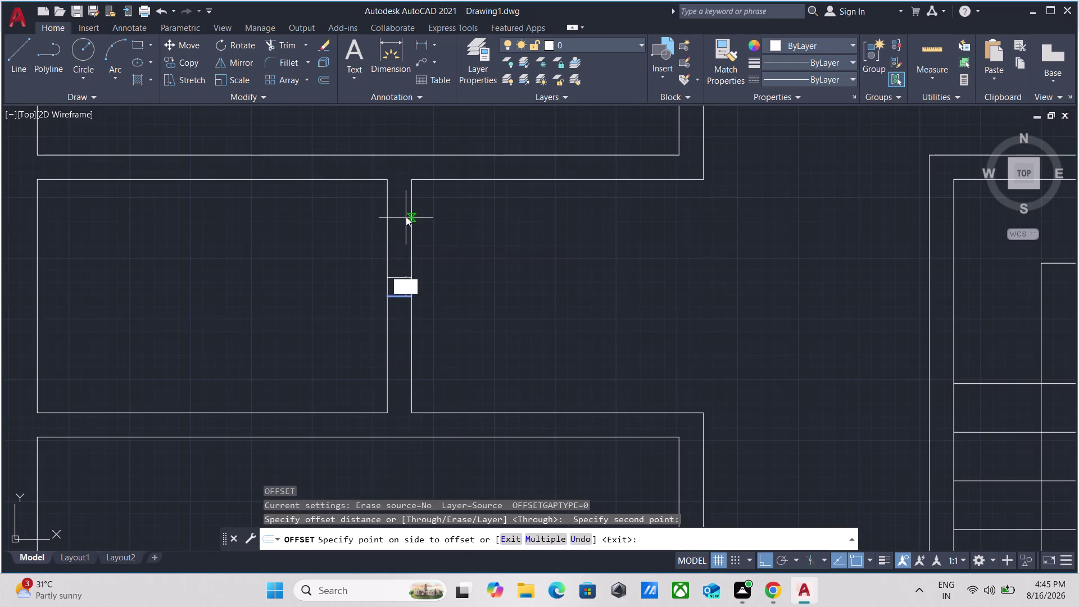
key(apostrophe)
key(Return)
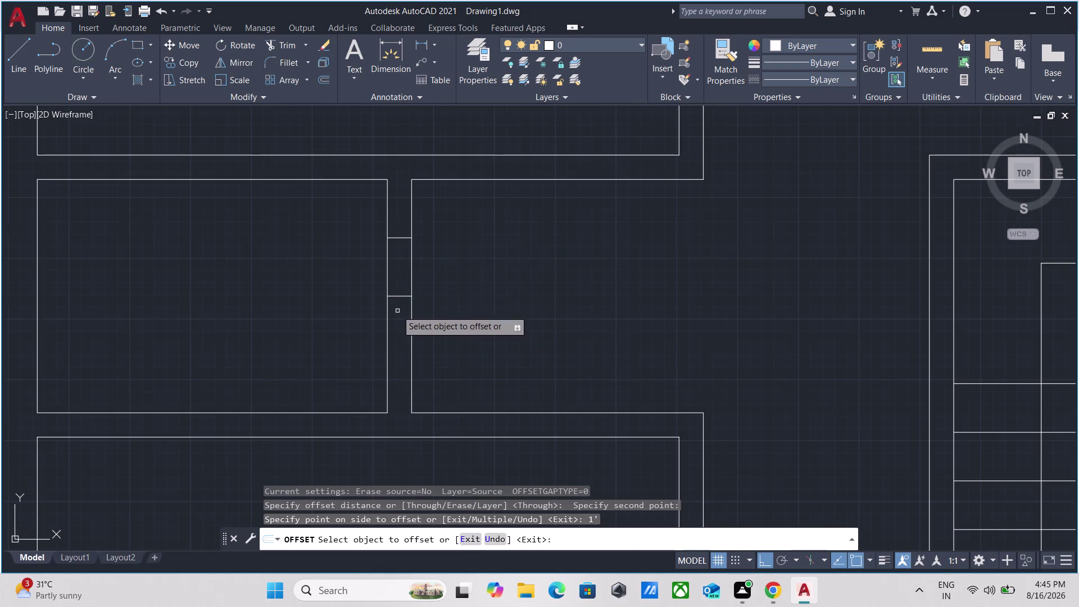
click(395, 296)
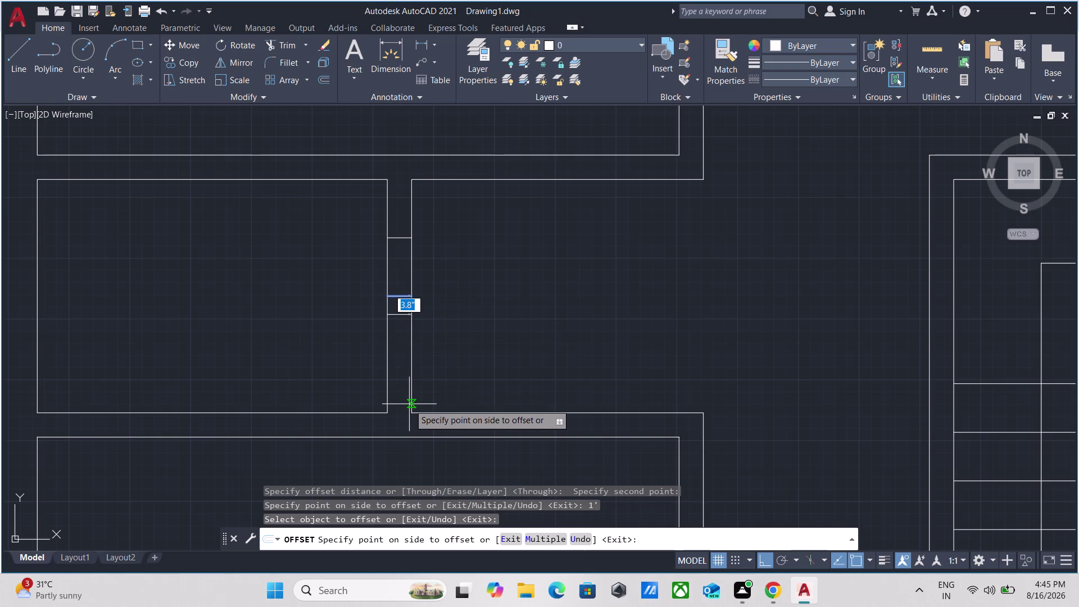
key(1)
key(apostrophe)
key(Return)
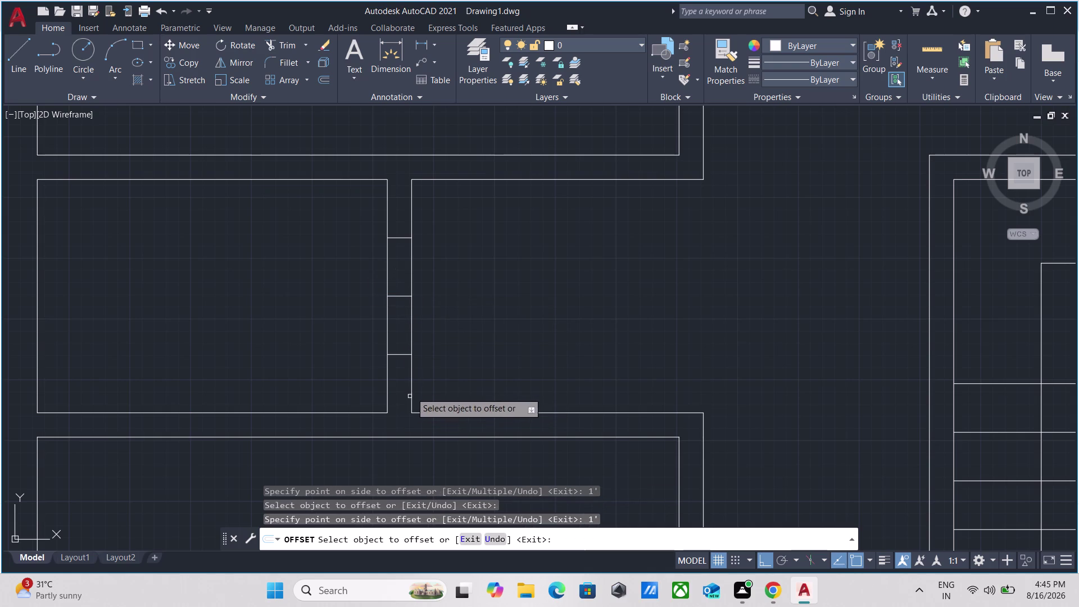
scroll(down, 3)
key(Escape)
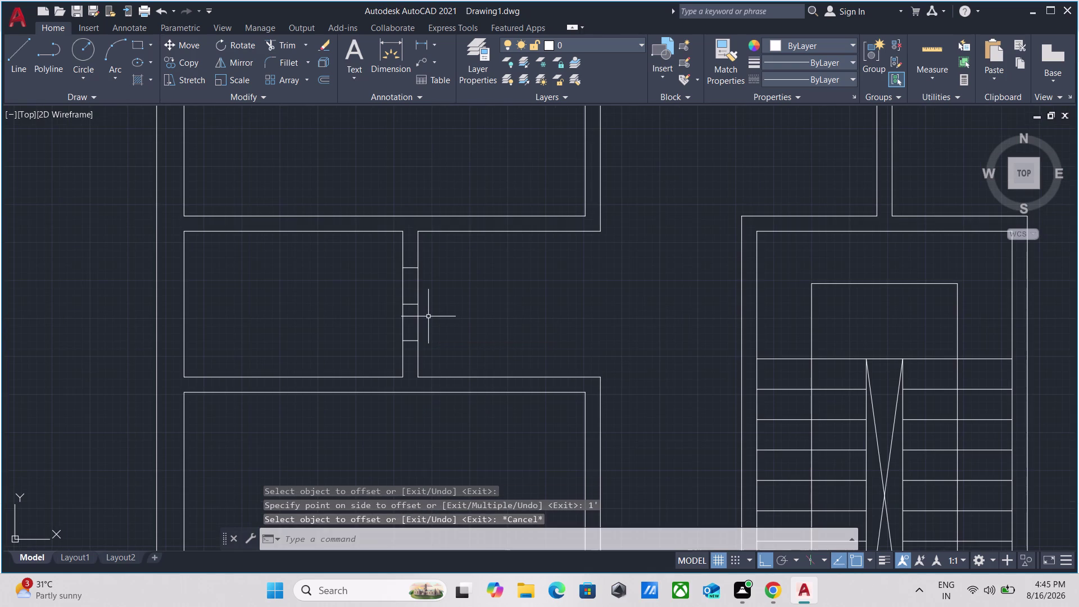
Trim the wall lines between the offsets and remove the middle cross line.
text(tr)
key(Return)
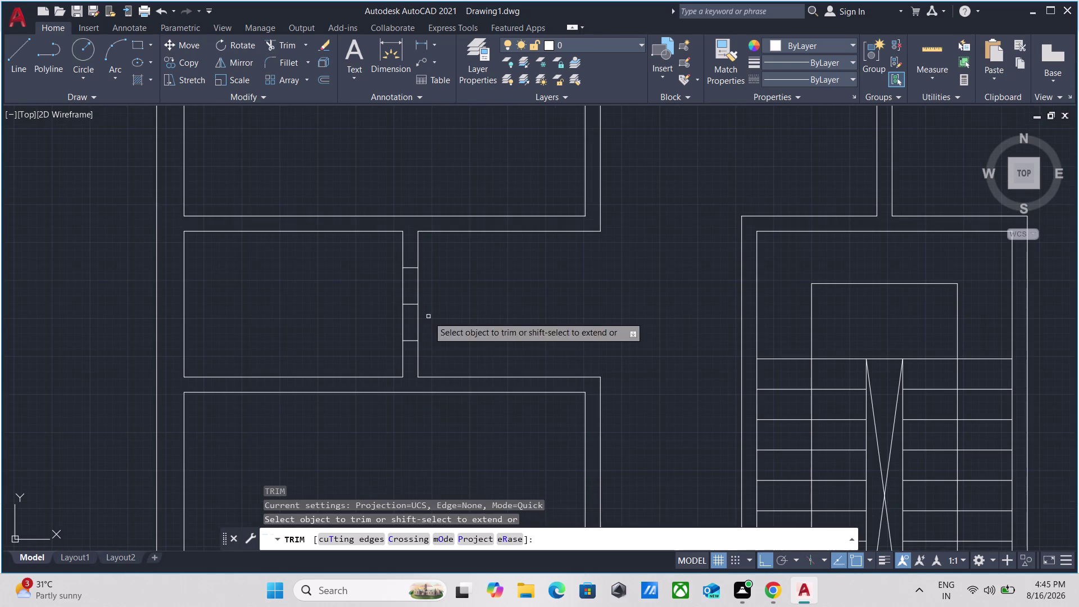
click(433, 322)
click(358, 321)
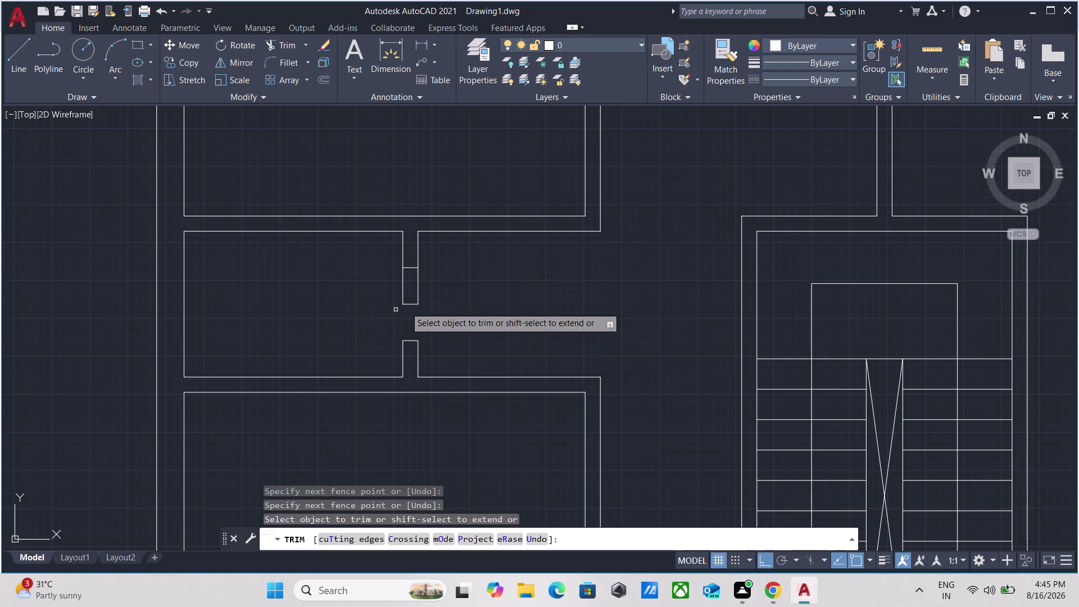
click(434, 291)
click(349, 292)
click(398, 309)
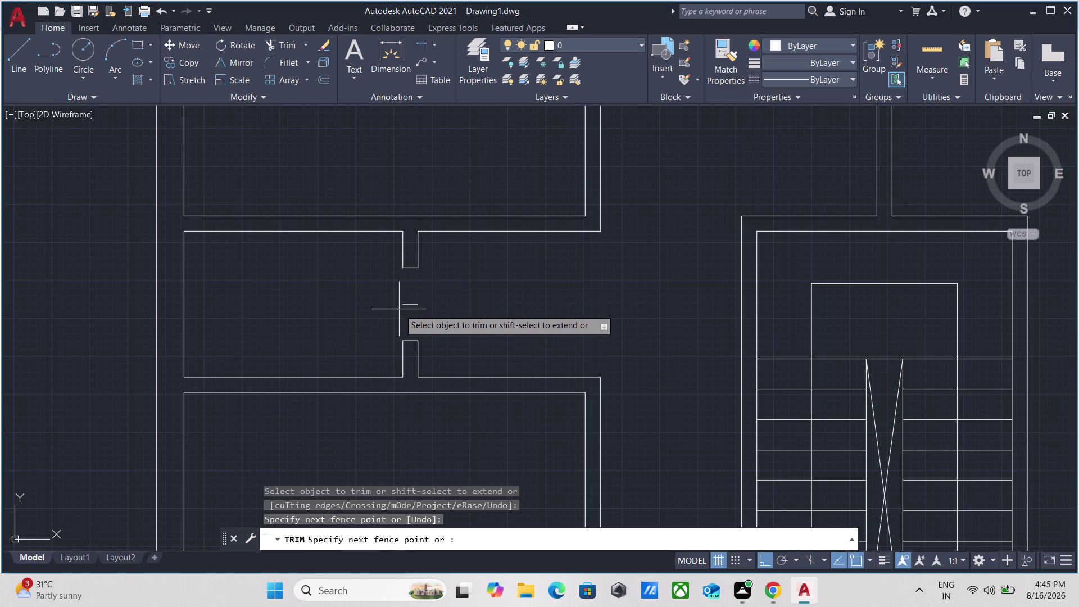
click(415, 298)
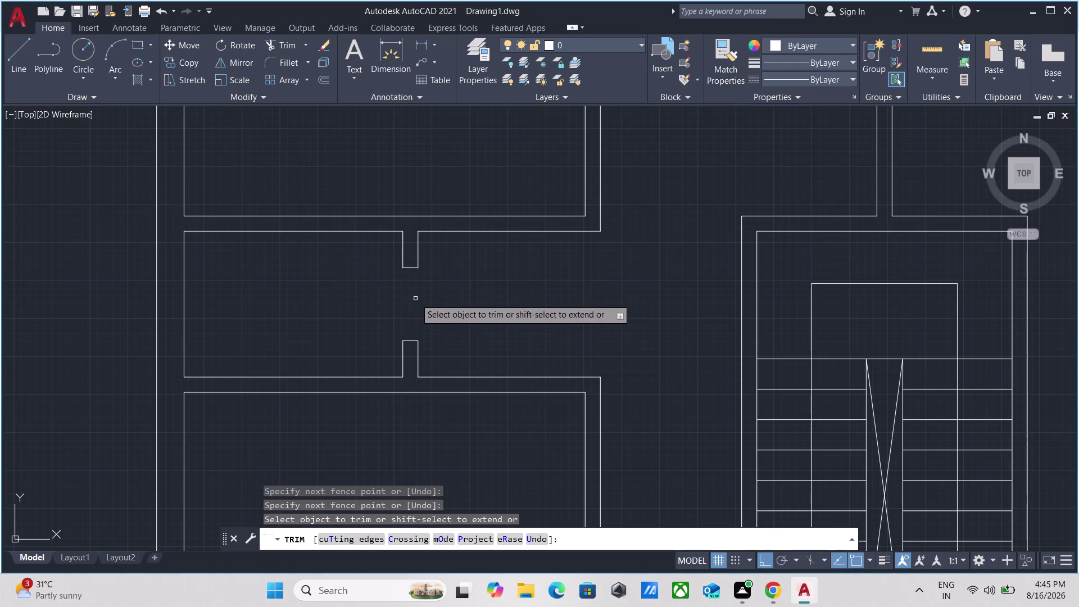
scroll(down, 3)
middle_drag(434, 303, 409, 302)
key(Escape)
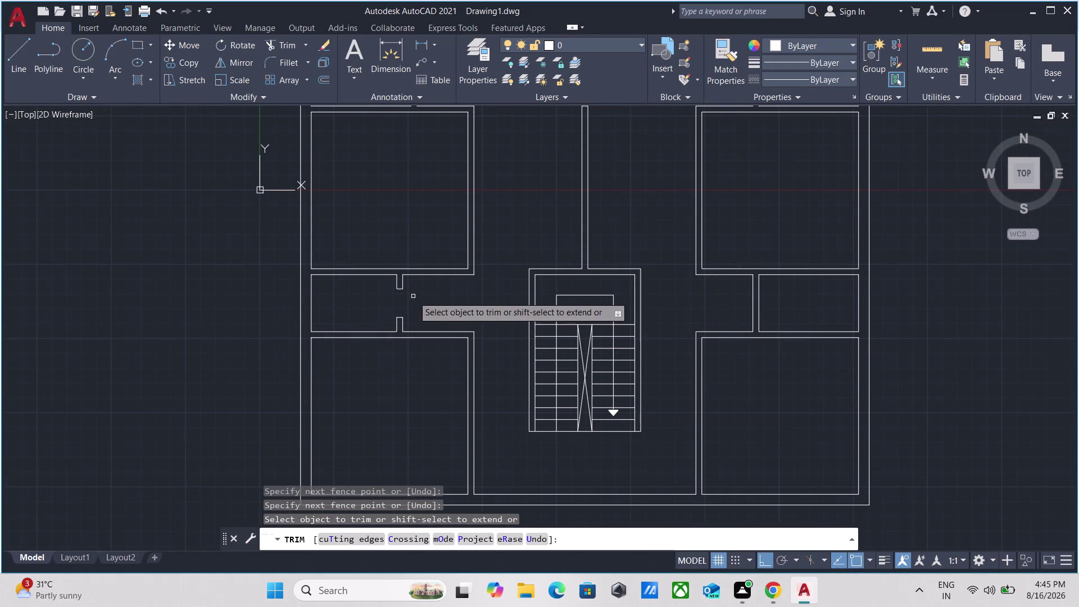
middle_drag(415, 295, 333, 298)
Draw a short line across the right-side small room's wall.
key(l)
key(Return)
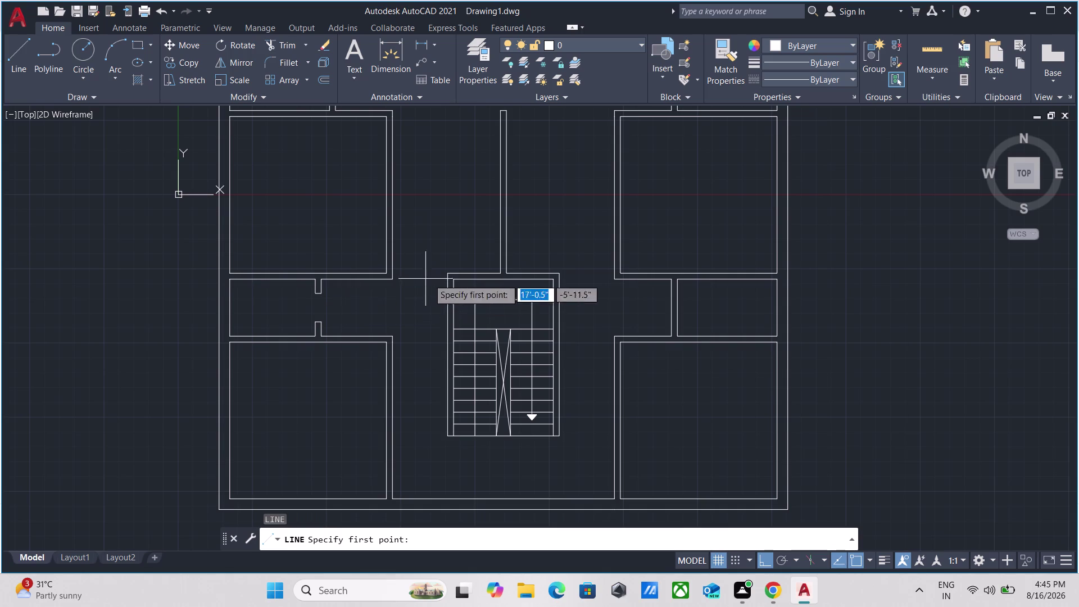
scroll(up, 3)
middle_drag(621, 316, 520, 296)
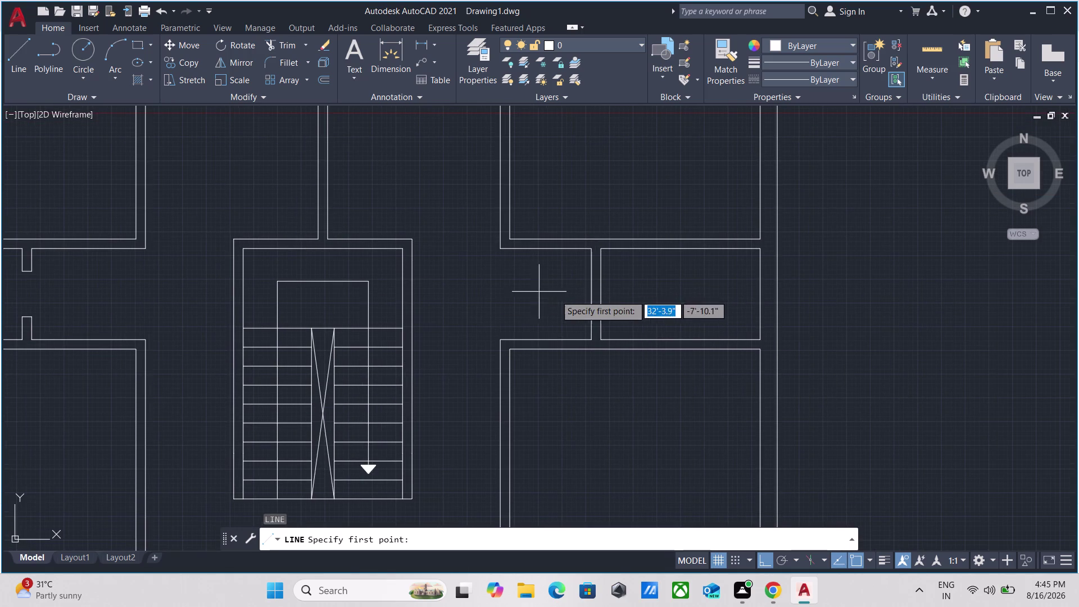
click(593, 293)
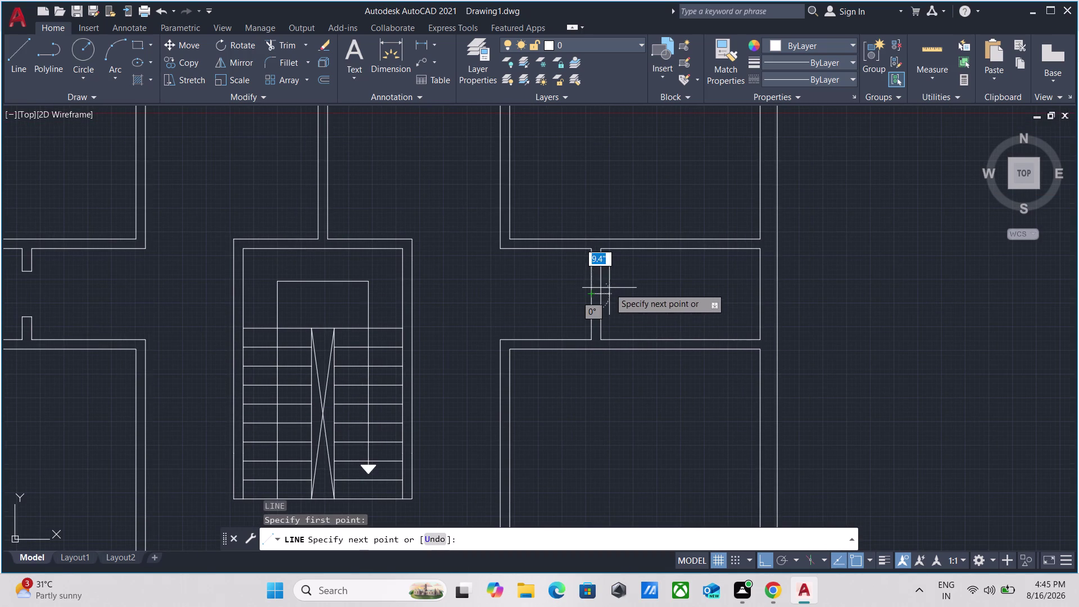
scroll(up, 3)
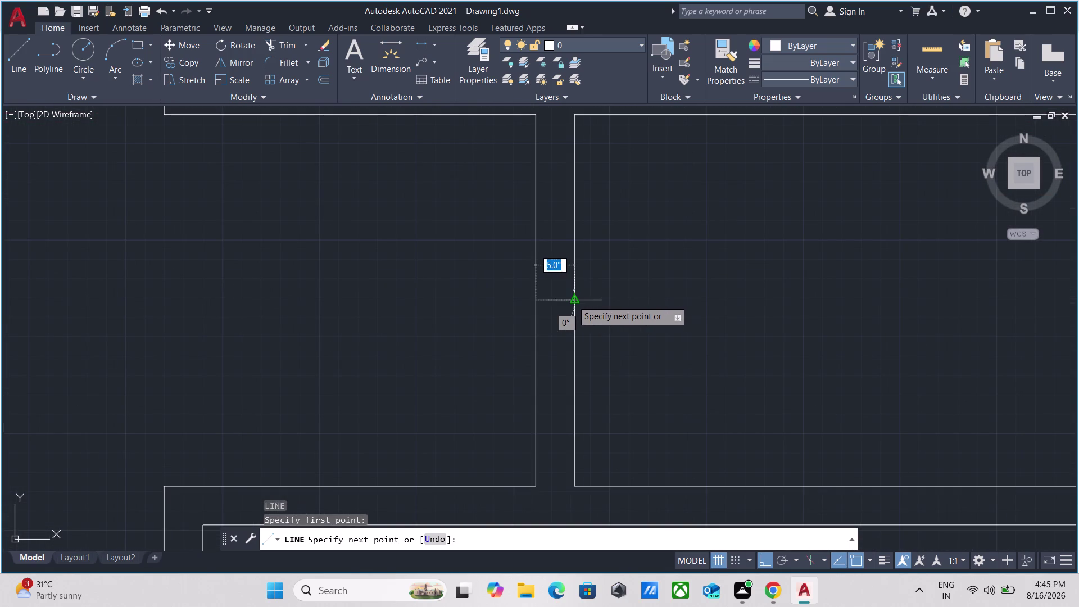
click(572, 300)
key(Escape)
Offset the cross line twice at 1' along the wall.
scroll(up, 3)
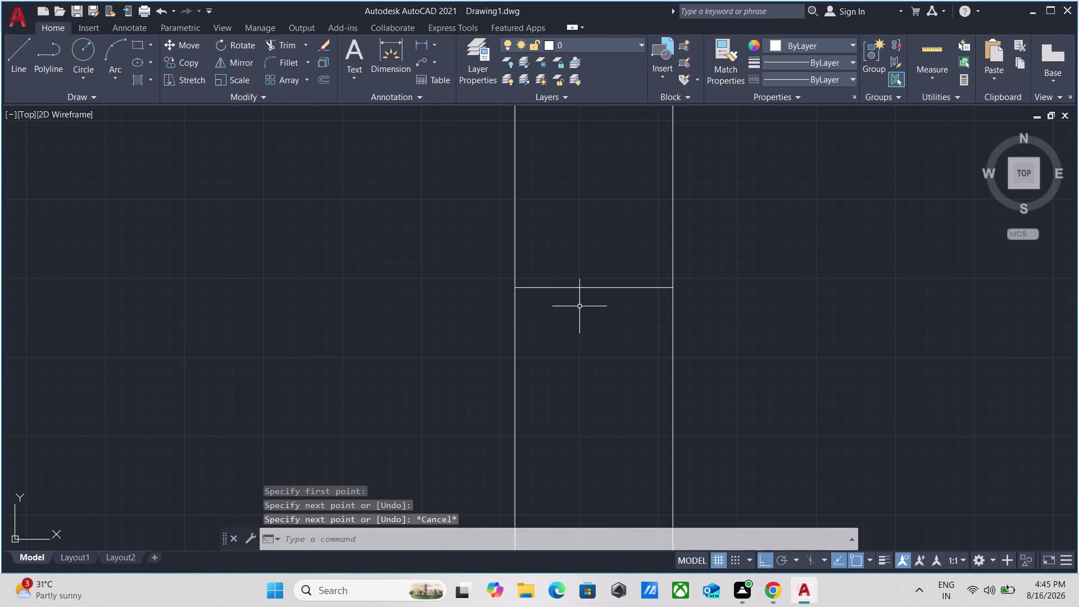
drag(583, 306, 580, 299)
click(556, 240)
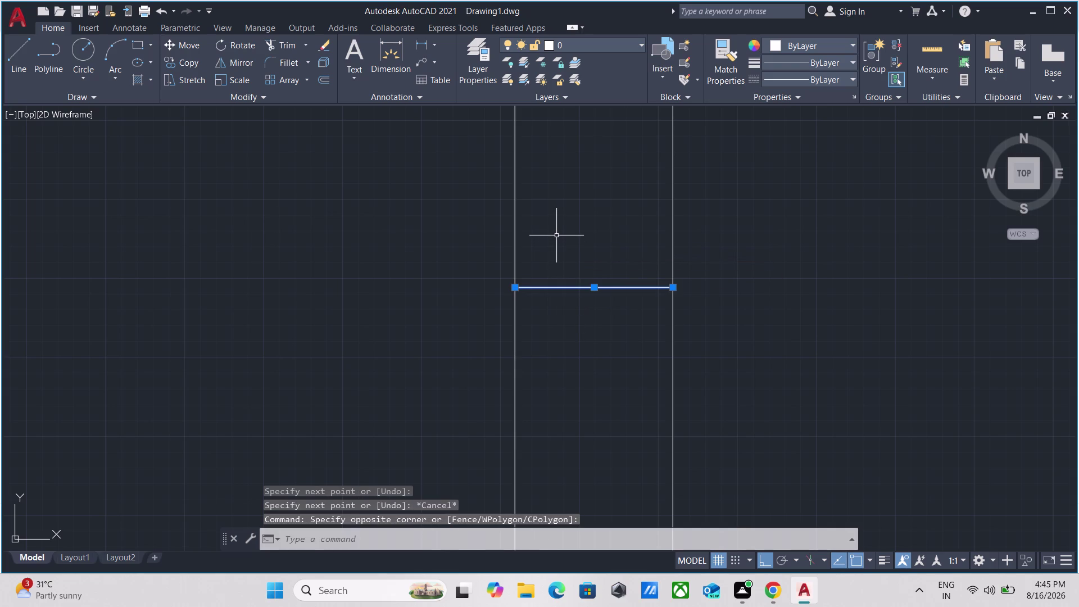
key(o)
key(Return)
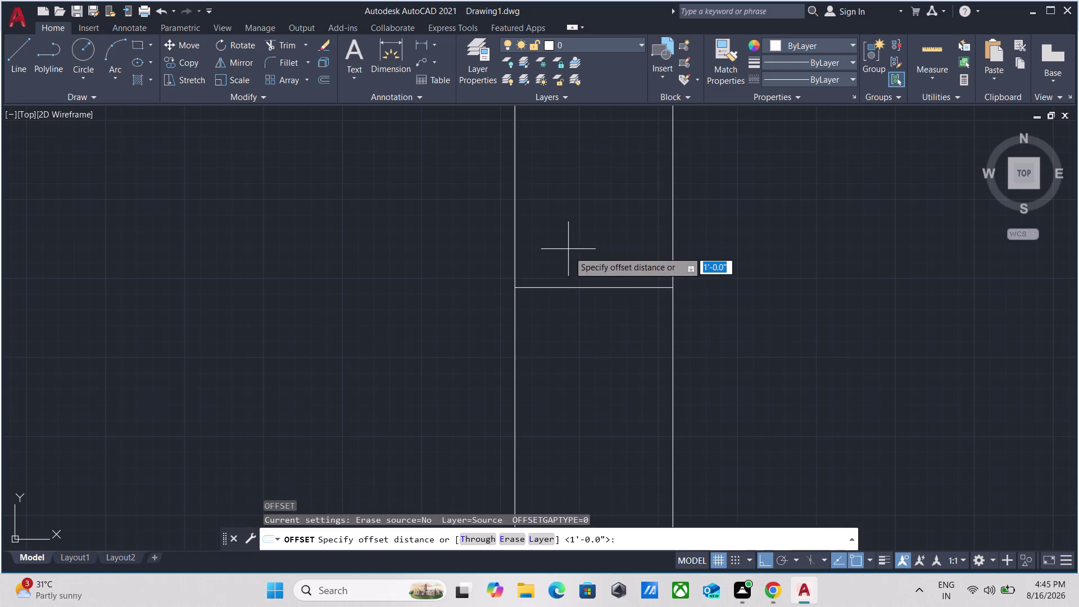
drag(595, 291, 591, 281)
click(589, 216)
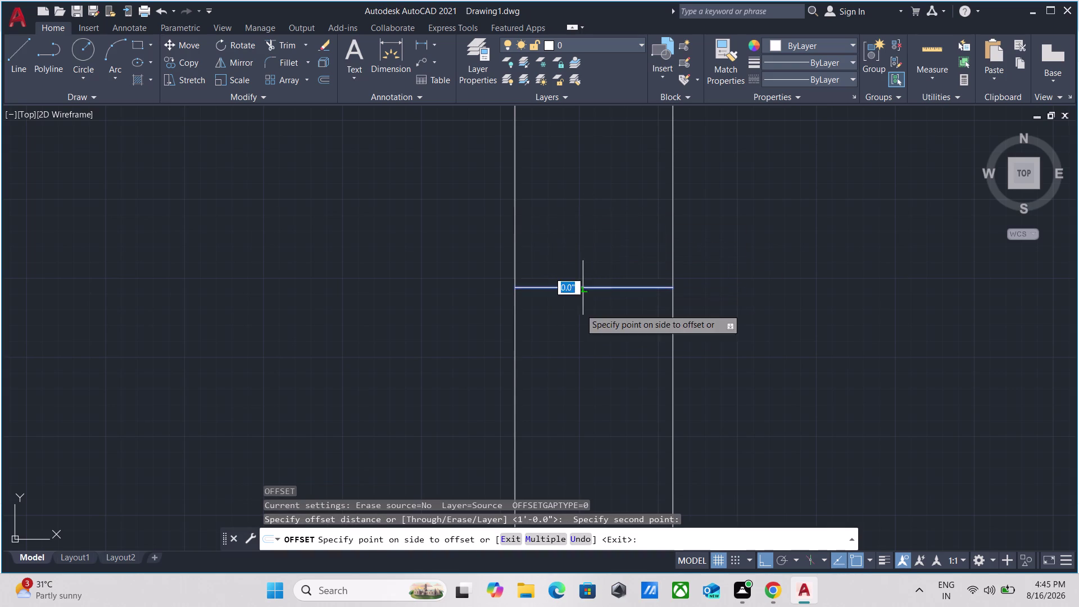
middle_drag(578, 339, 565, 403)
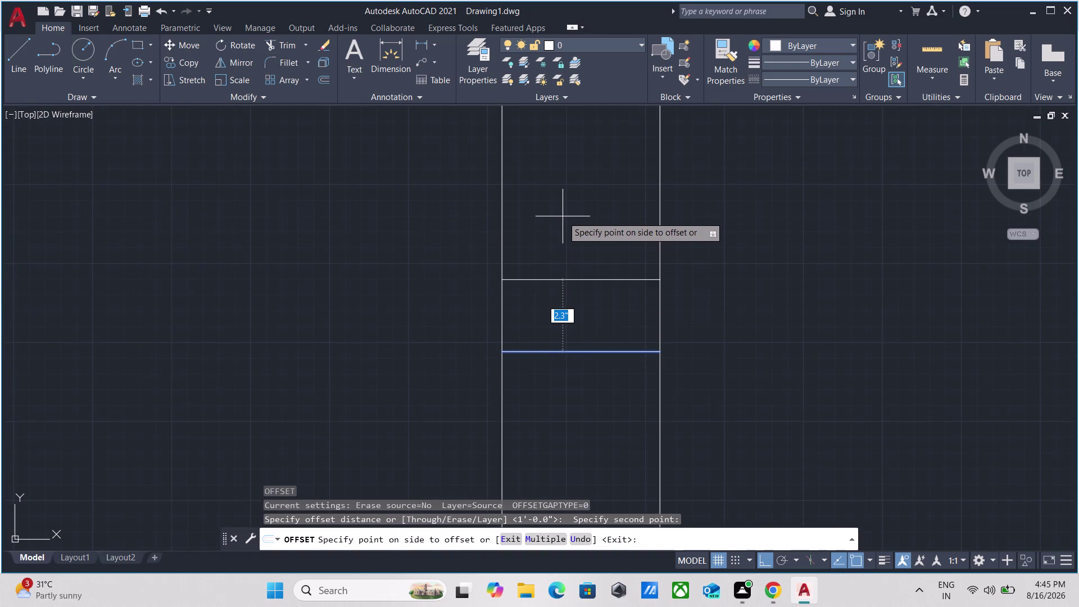
text(1')
key(Return)
scroll(down, 3)
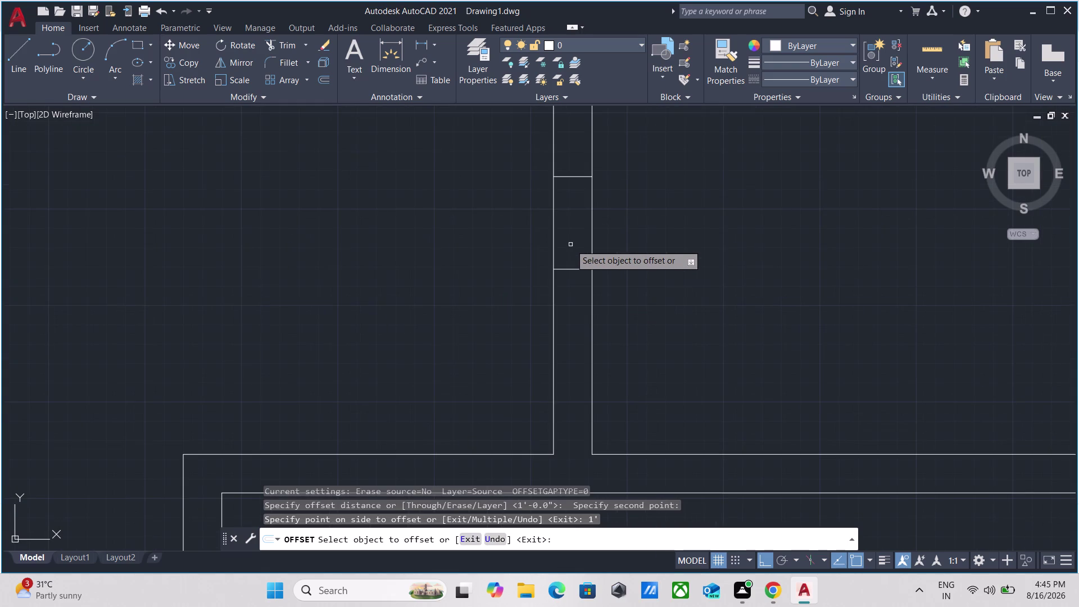
middle_drag(570, 245, 471, 233)
click(485, 259)
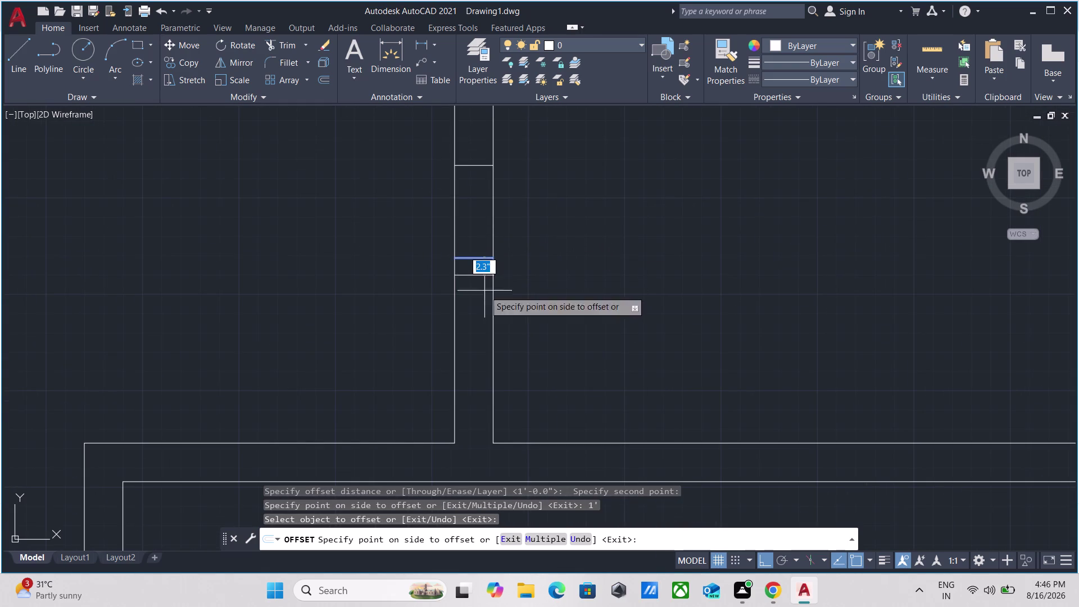
key(1)
key(apostrophe)
key(Return)
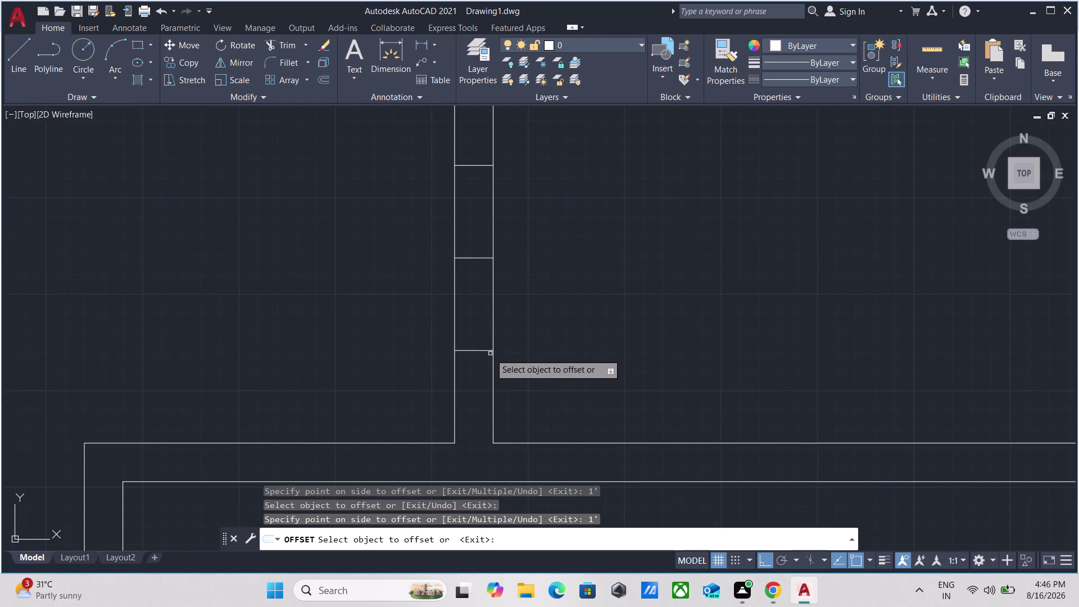
scroll(down, 3)
key(Escape)
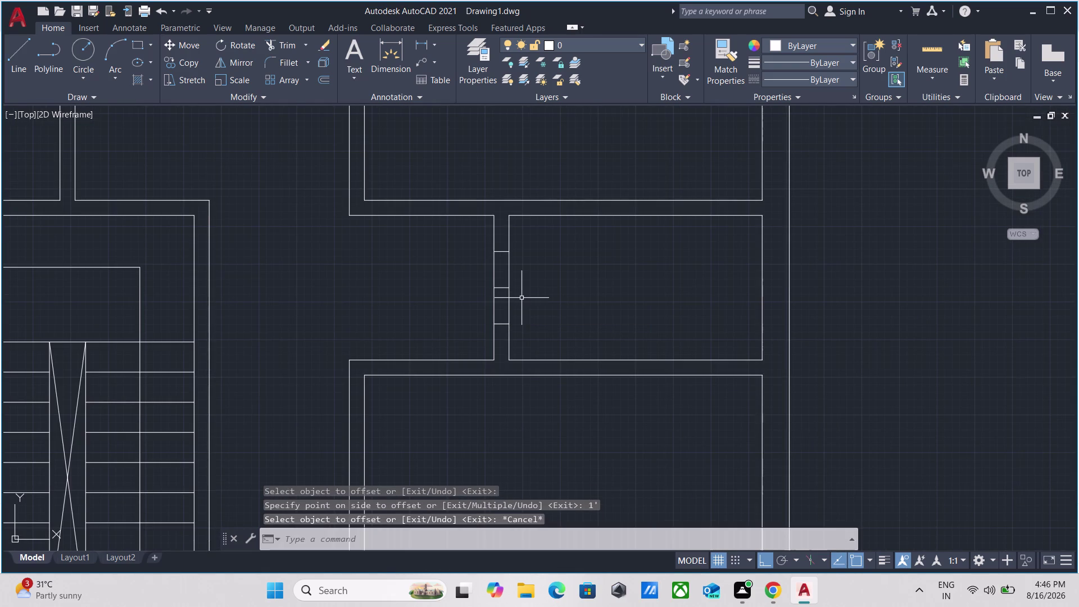
Trim the wall segments and stray lines between the offsets to open the doorway.
text(tr)
key(Return)
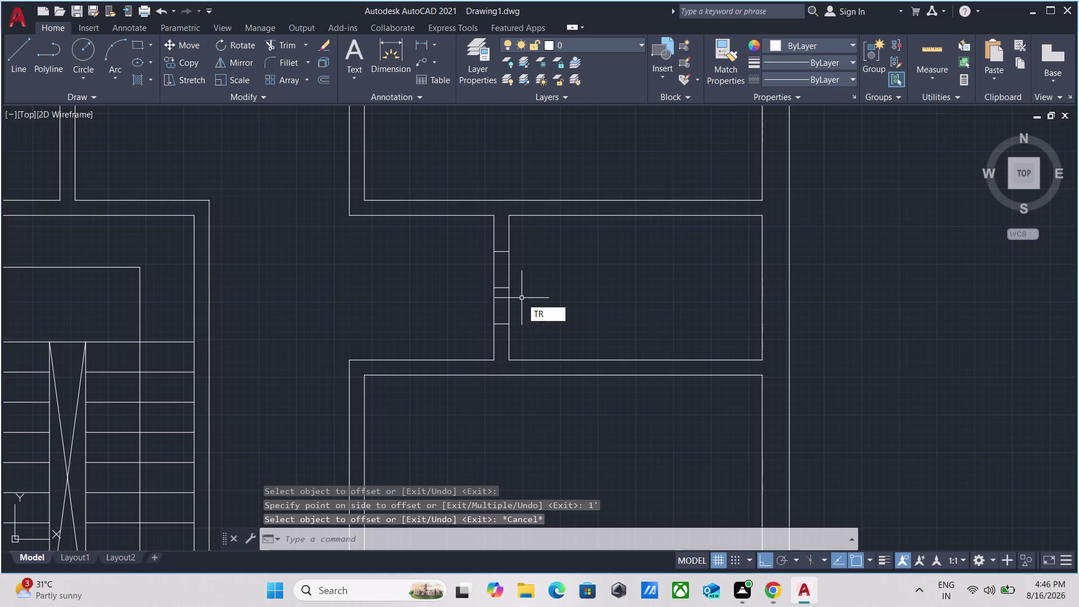
click(525, 274)
click(437, 269)
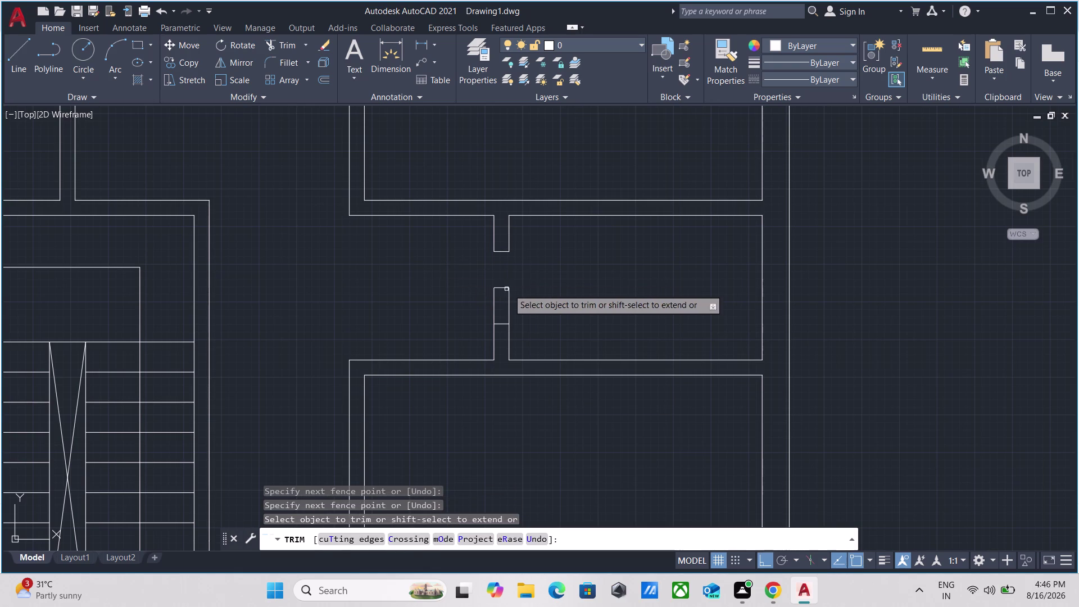
click(533, 293)
click(420, 297)
click(504, 302)
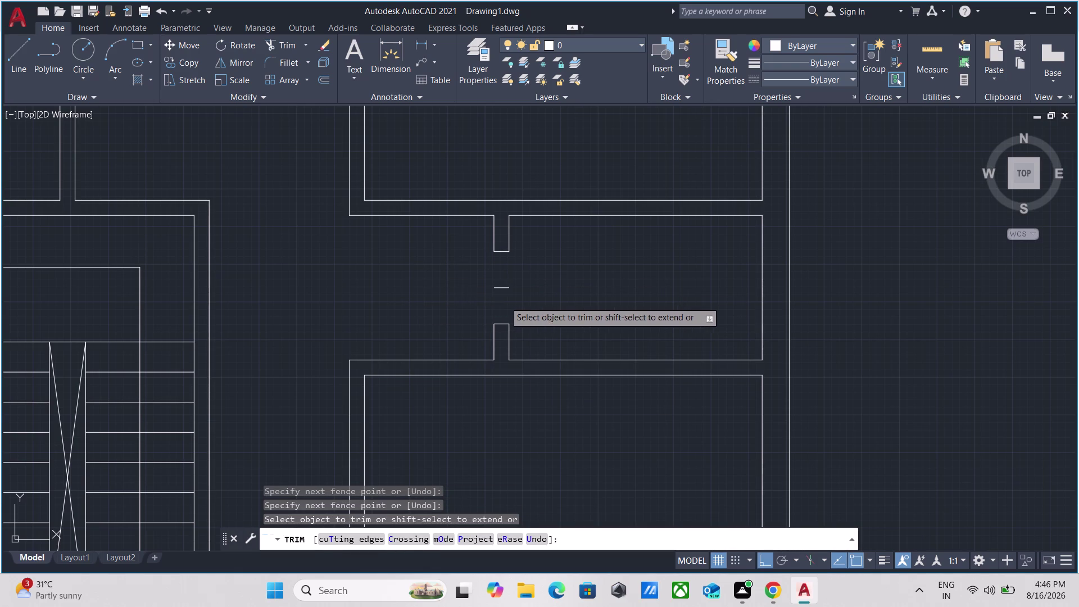
click(503, 278)
scroll(down, 3)
key(Escape)
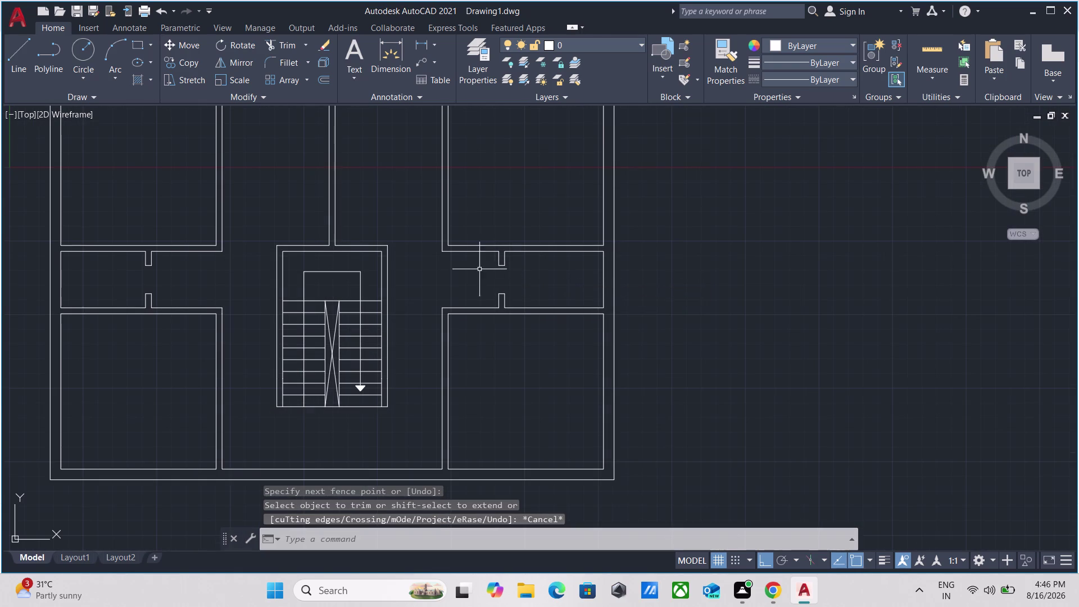
scroll(down, 3)
middle_drag(303, 228, 474, 364)
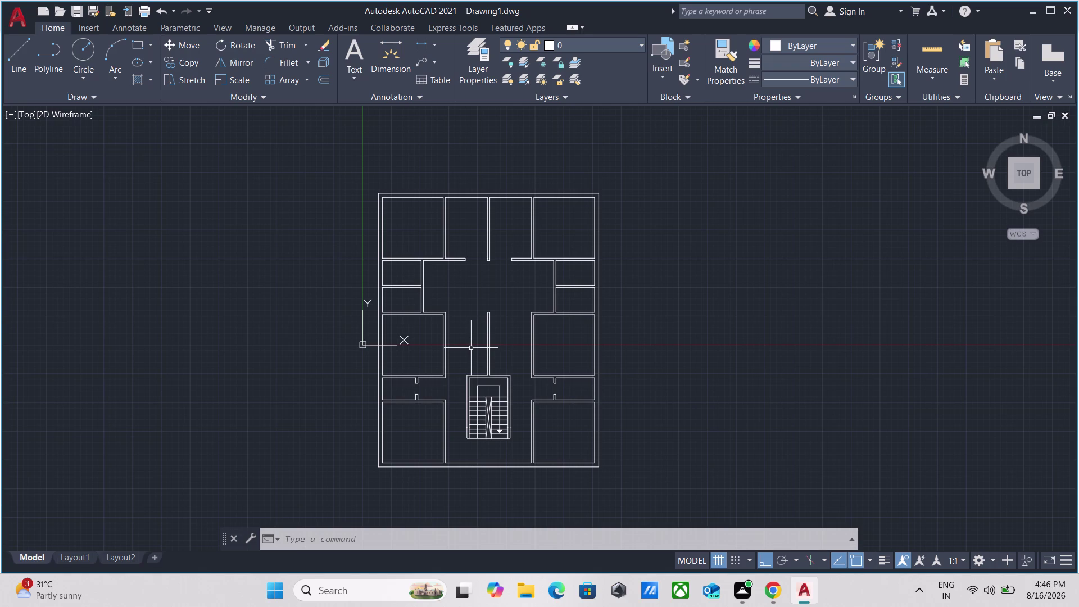
scroll(up, 3)
scroll(down, 3)
middle_drag(441, 344, 450, 232)
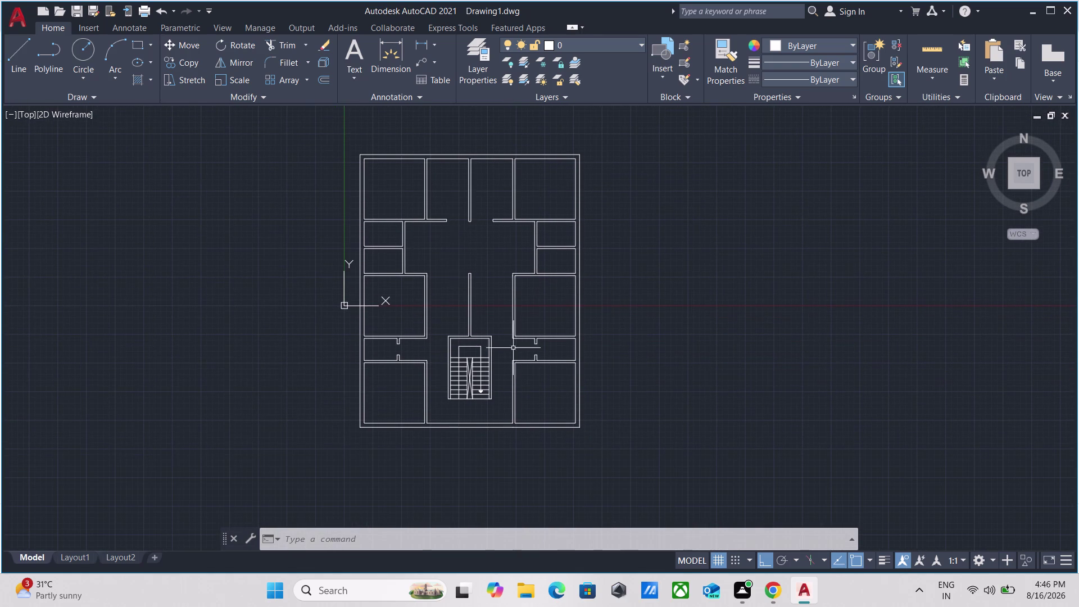
scroll(up, 3)
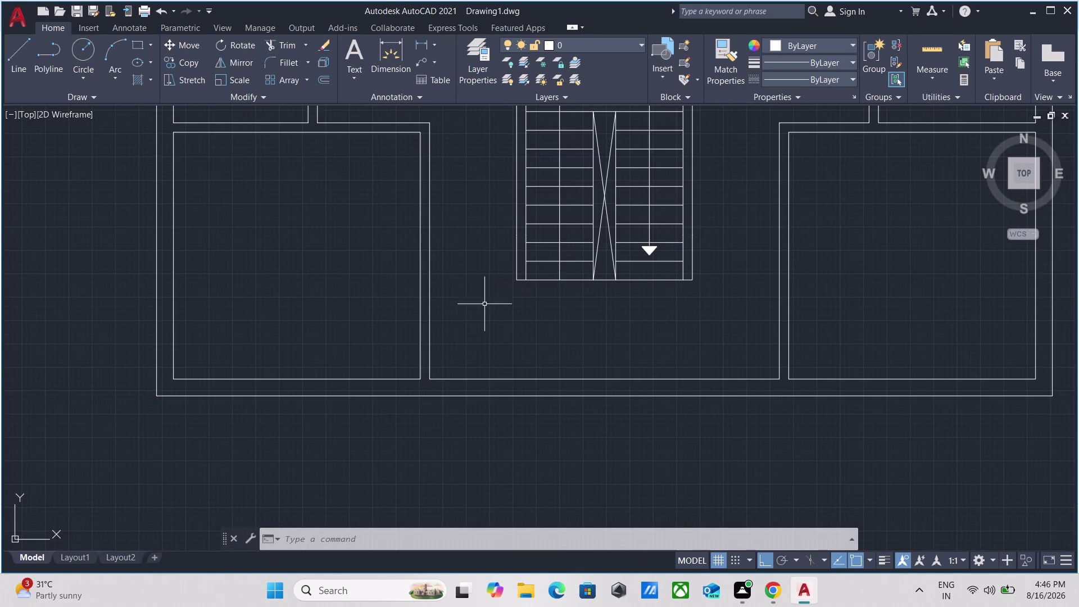
scroll(down, 3)
scroll(up, 3)
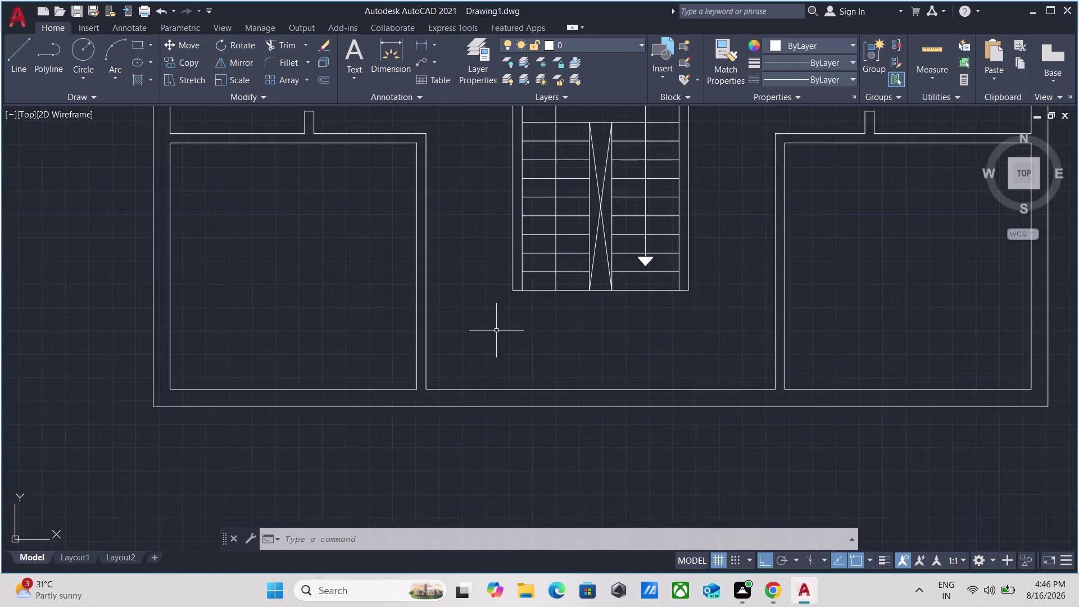
scroll(down, 3)
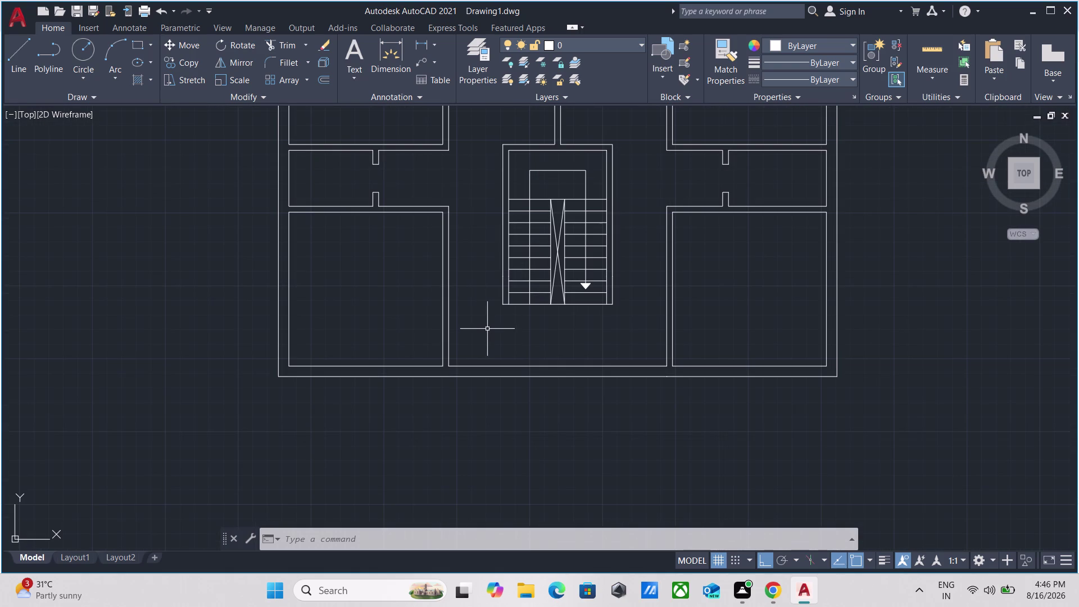
scroll(up, 3)
middle_drag(484, 316, 484, 317)
middle_drag(483, 317, 523, 450)
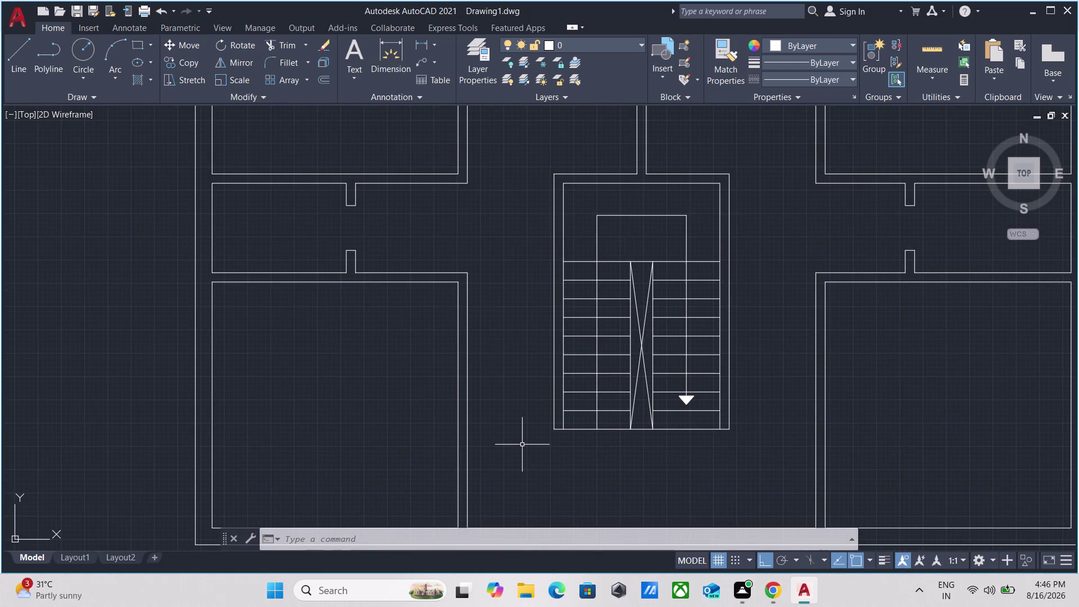
scroll(down, 3)
scroll(down, 3)
middle_drag(525, 360, 456, 497)
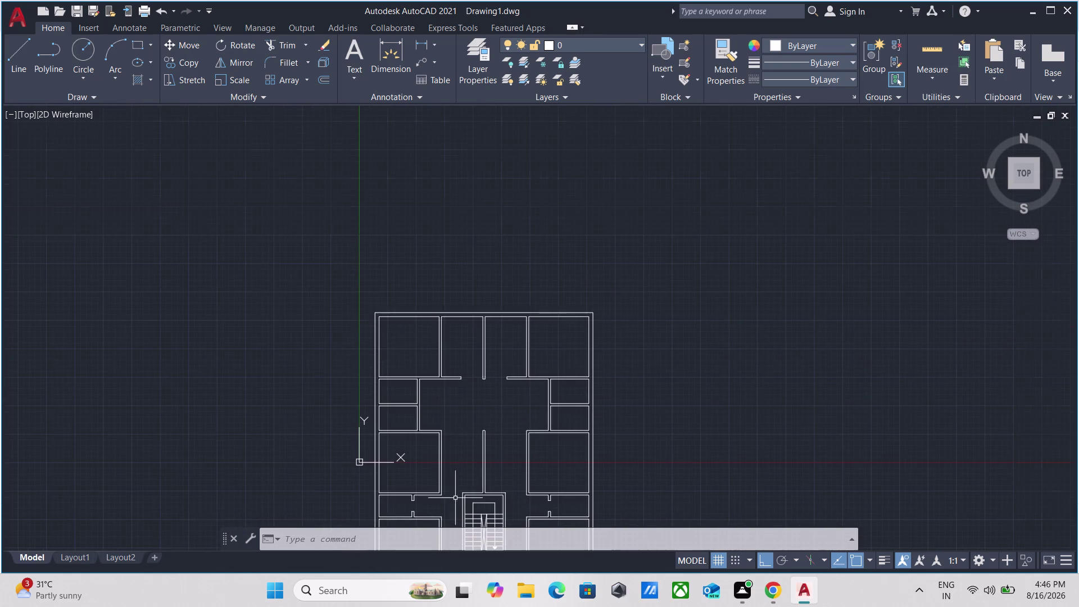
scroll(up, 3)
middle_drag(347, 319, 288, 343)
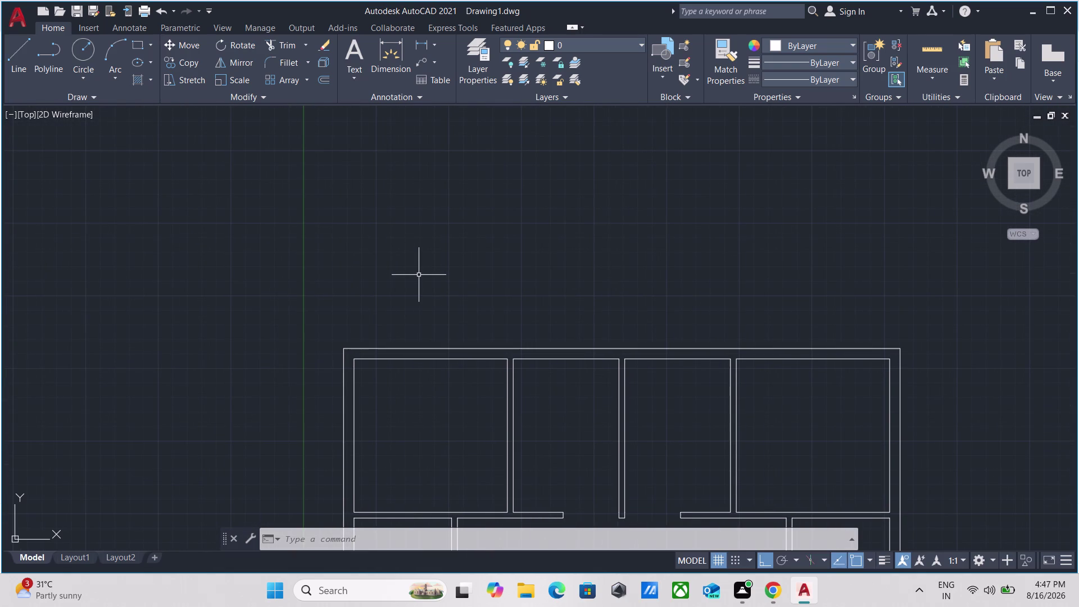
key(m)
text(ea)
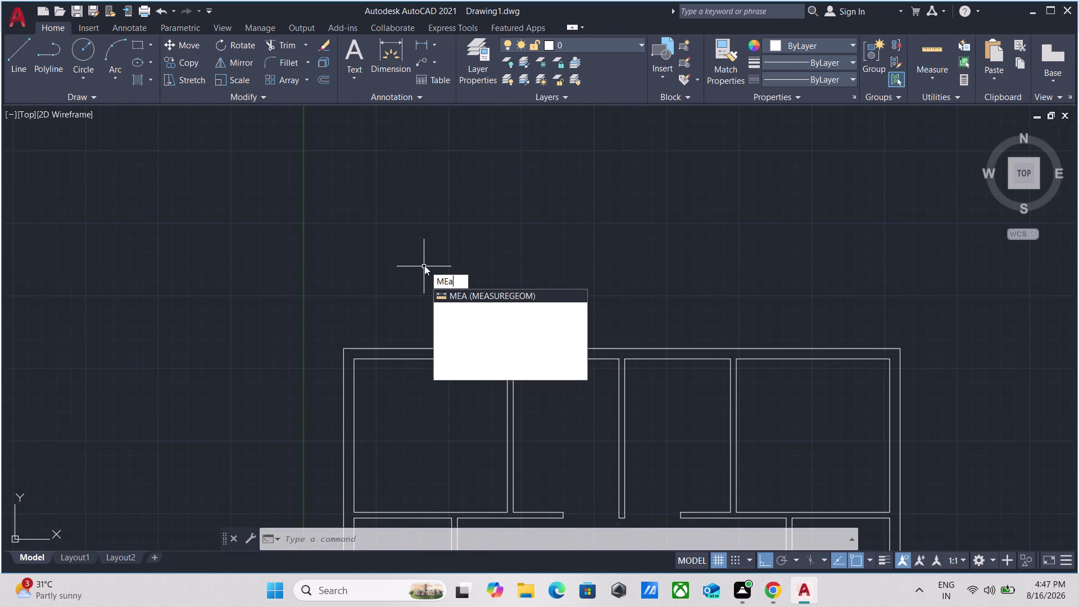
key(Return)
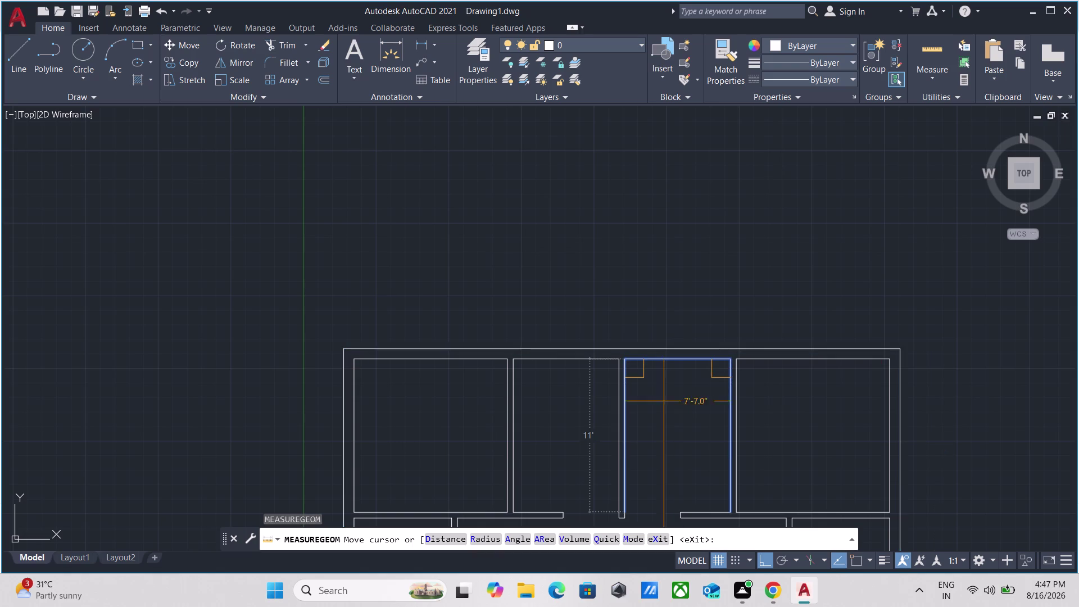
middle_drag(631, 448, 644, 255)
scroll(down, 3)
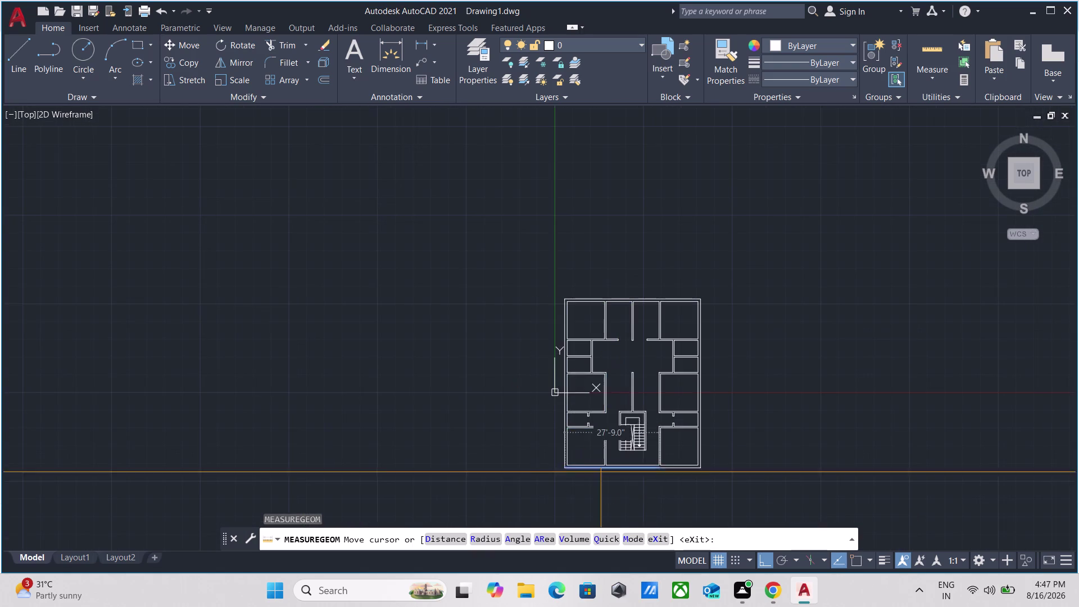
scroll(up, 3)
scroll(up, 3)
scroll(down, 3)
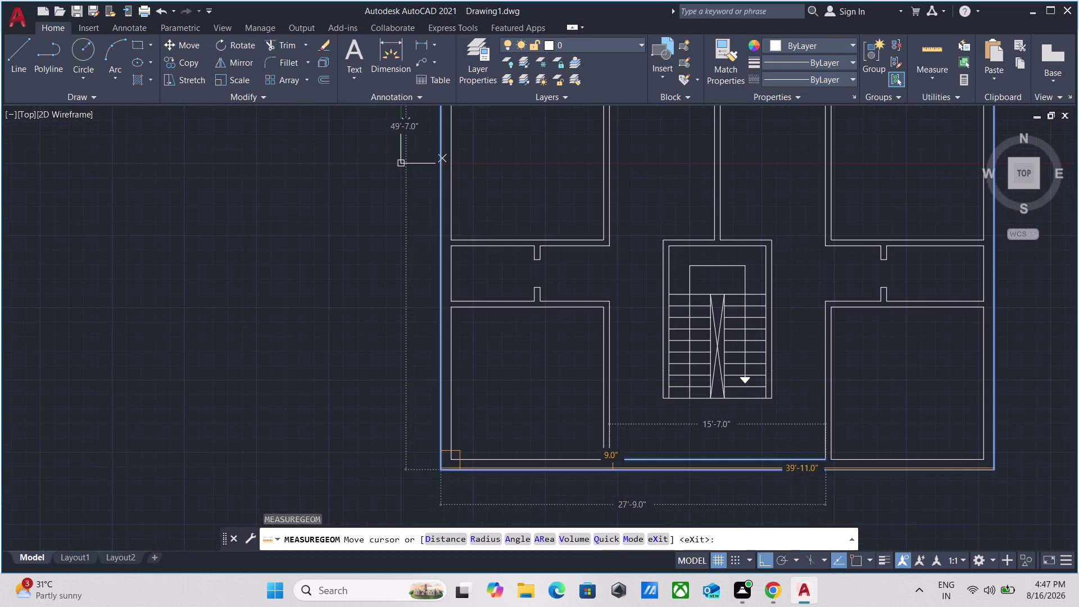
middle_drag(562, 384, 546, 541)
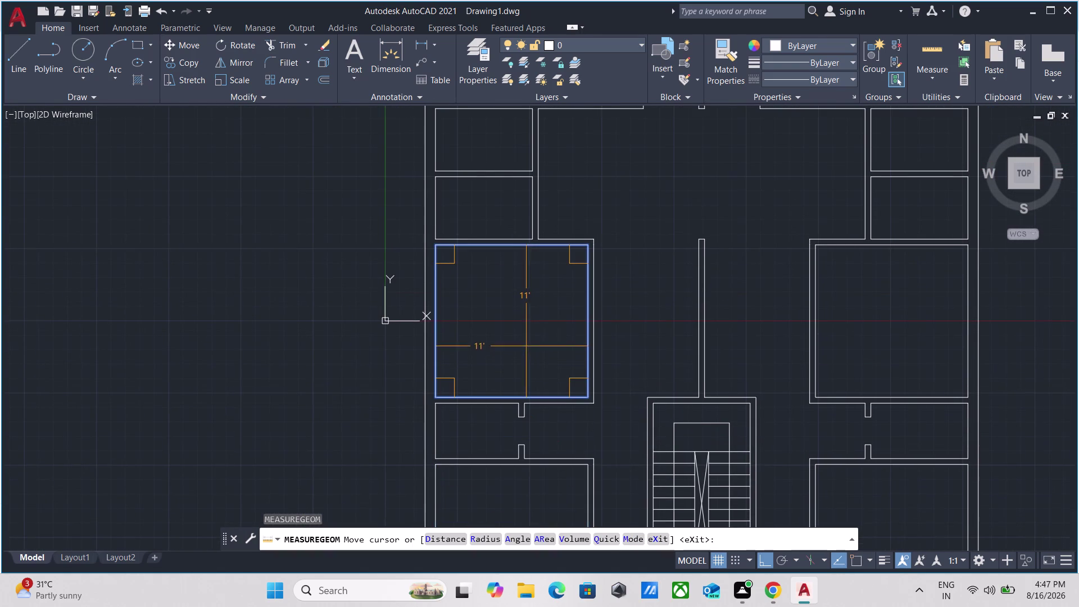
scroll(down, 3)
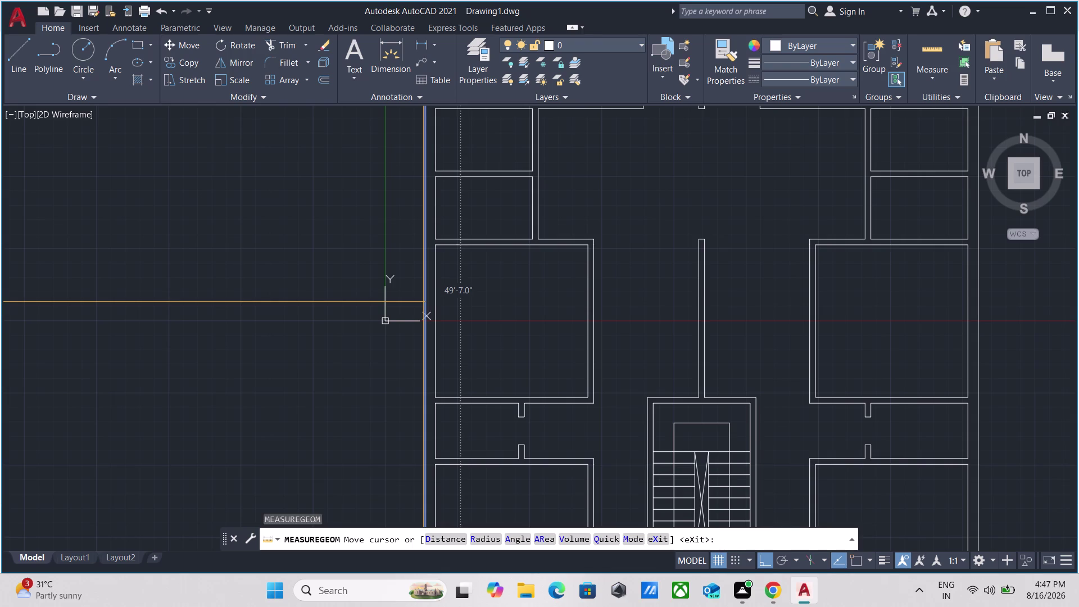
scroll(down, 3)
scroll(up, 3)
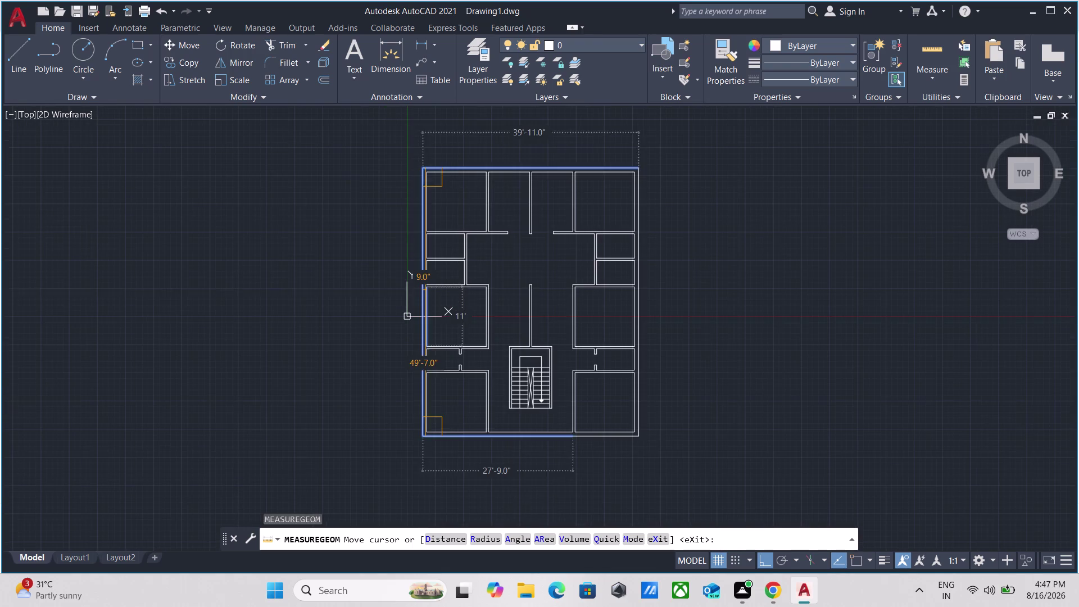
scroll(up, 3)
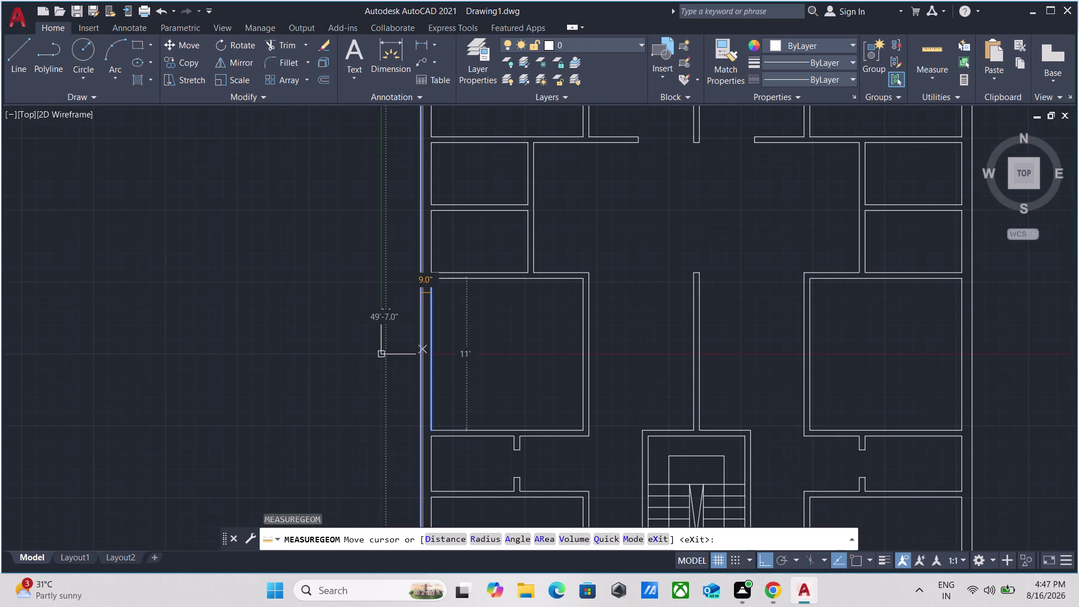
scroll(up, 3)
scroll(down, 3)
scroll(down, 3)
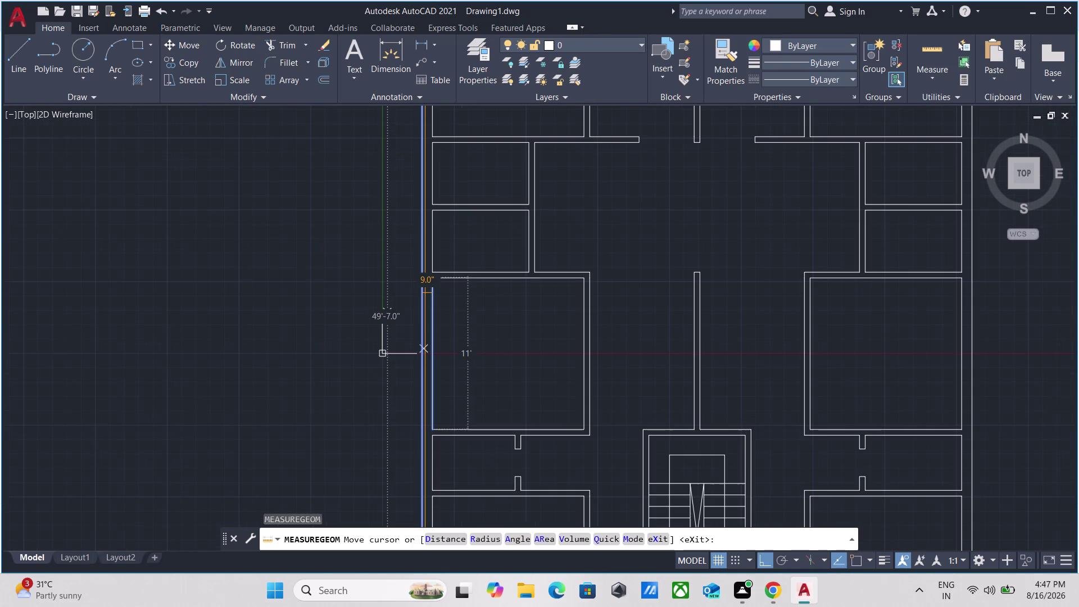
scroll(down, 3)
scroll(down, 3)
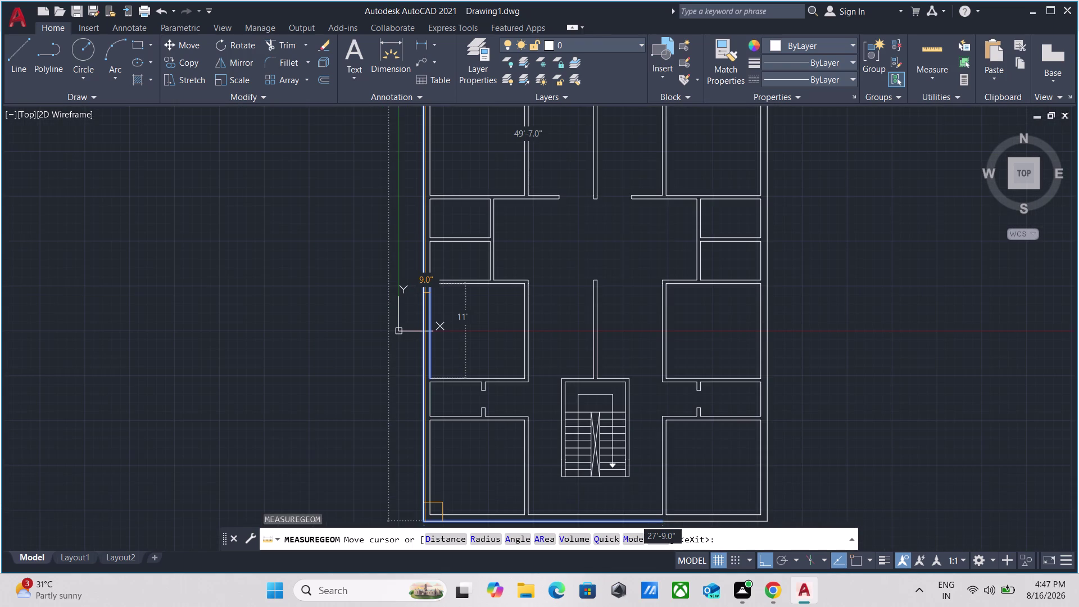
scroll(up, 3)
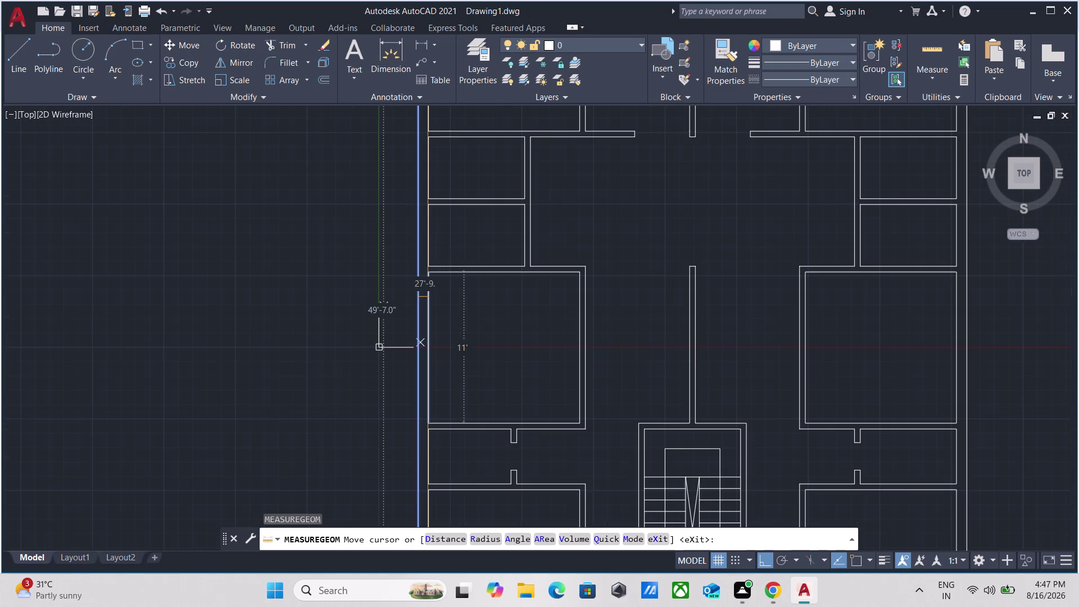
scroll(down, 3)
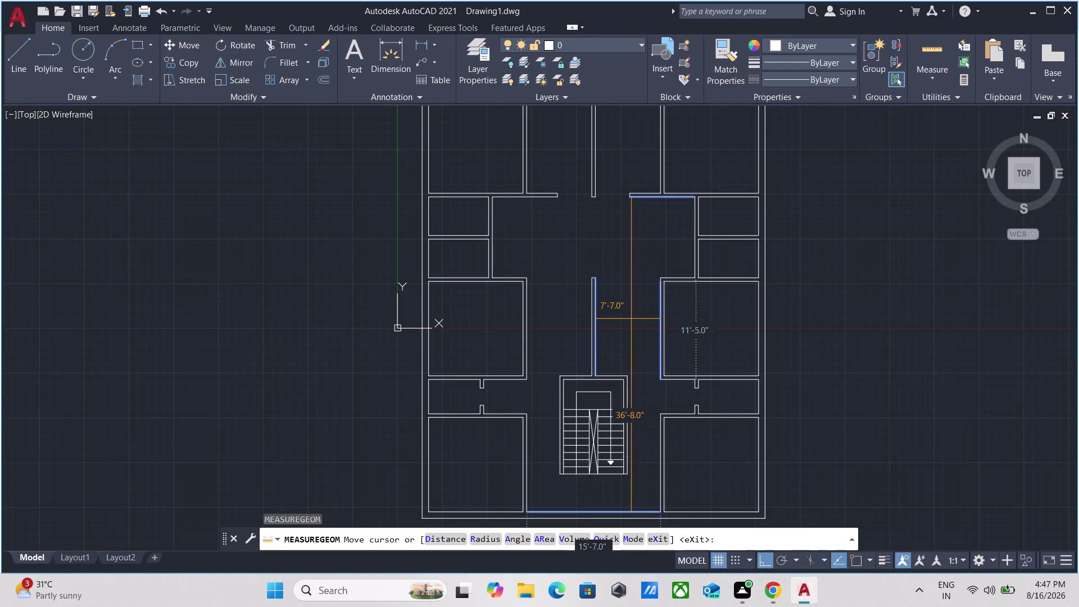
key(Escape)
scroll(up, 3)
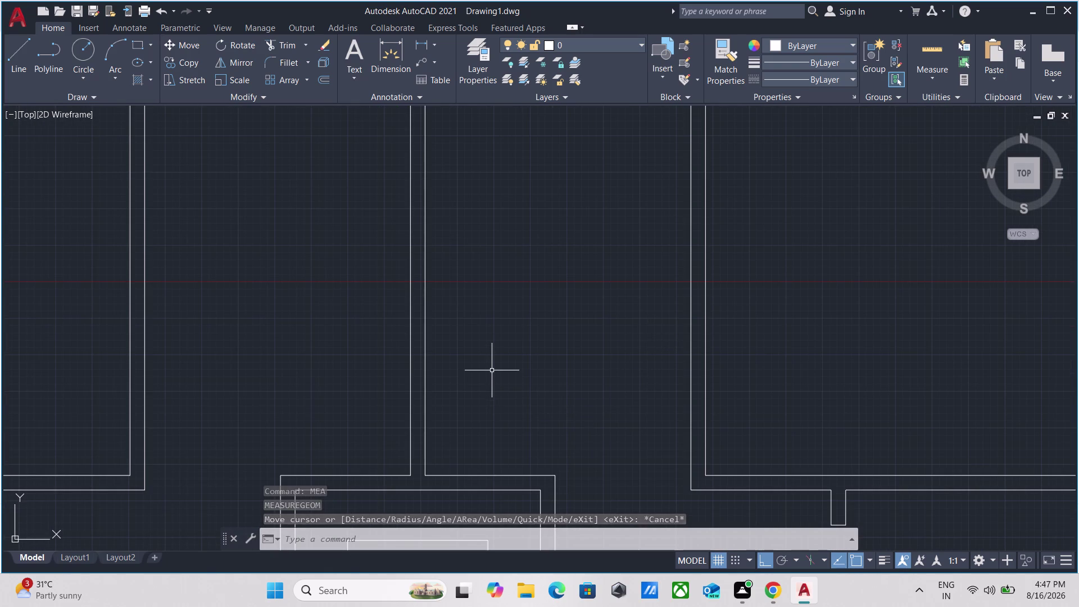
Zoom and pan around the floor plan to survey the rooms beside the stair.
scroll(up, 3)
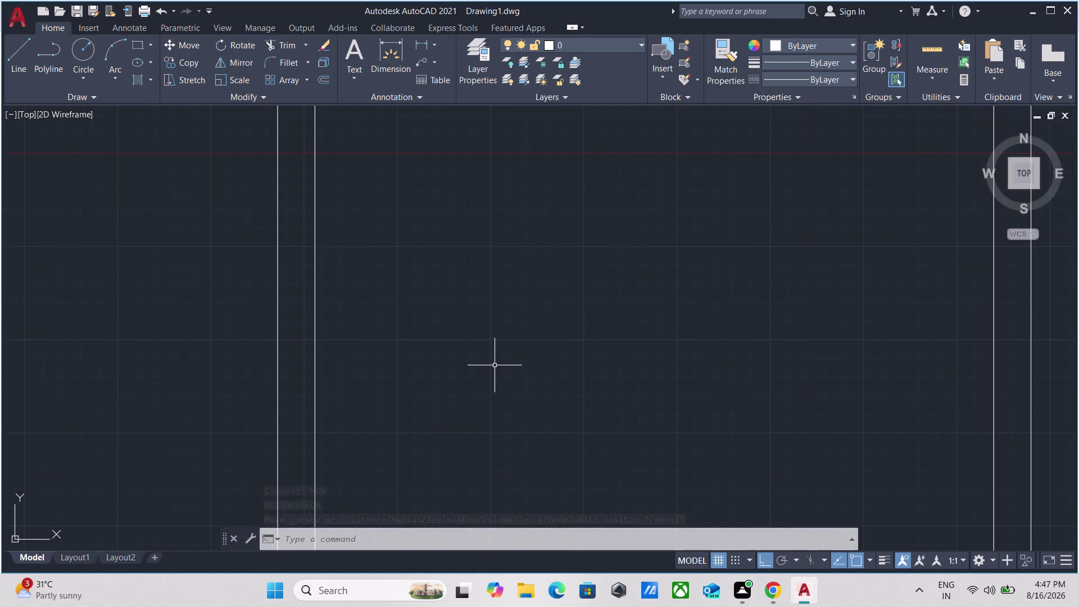
scroll(down, 3)
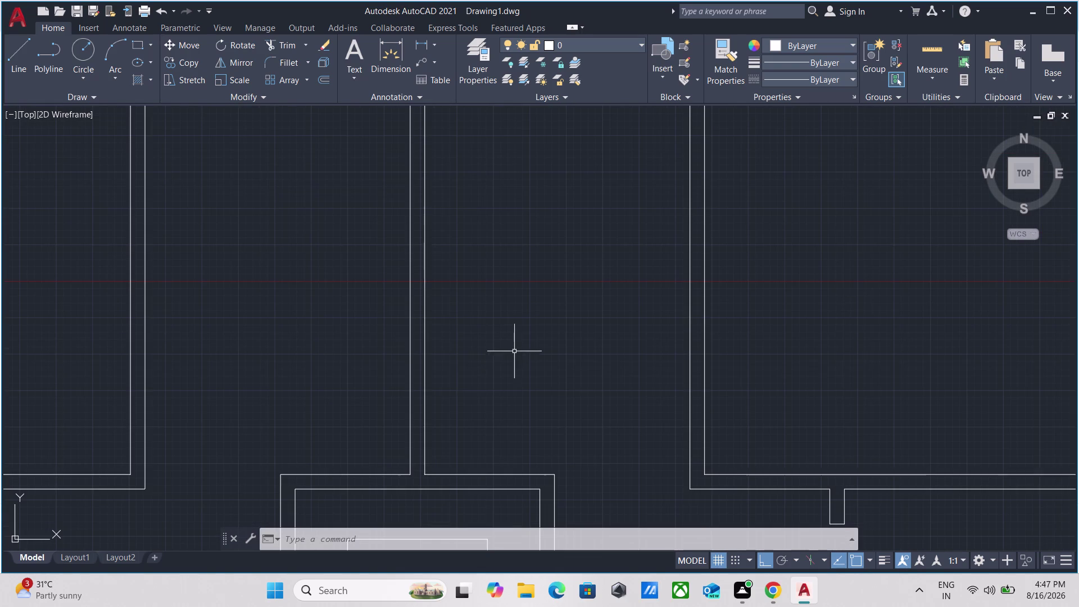
scroll(down, 3)
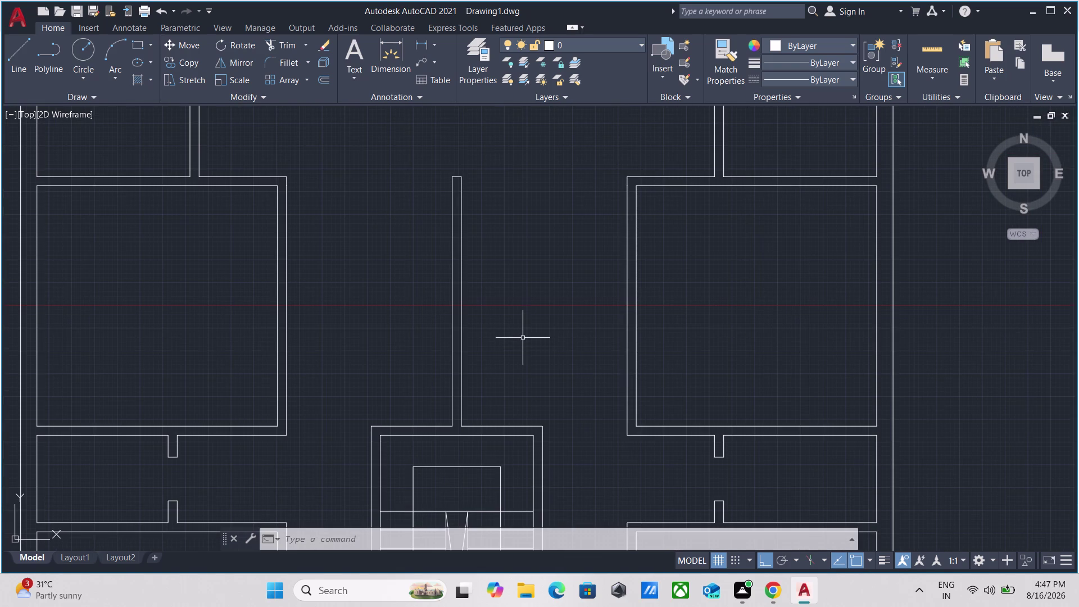
scroll(up, 3)
scroll(down, 3)
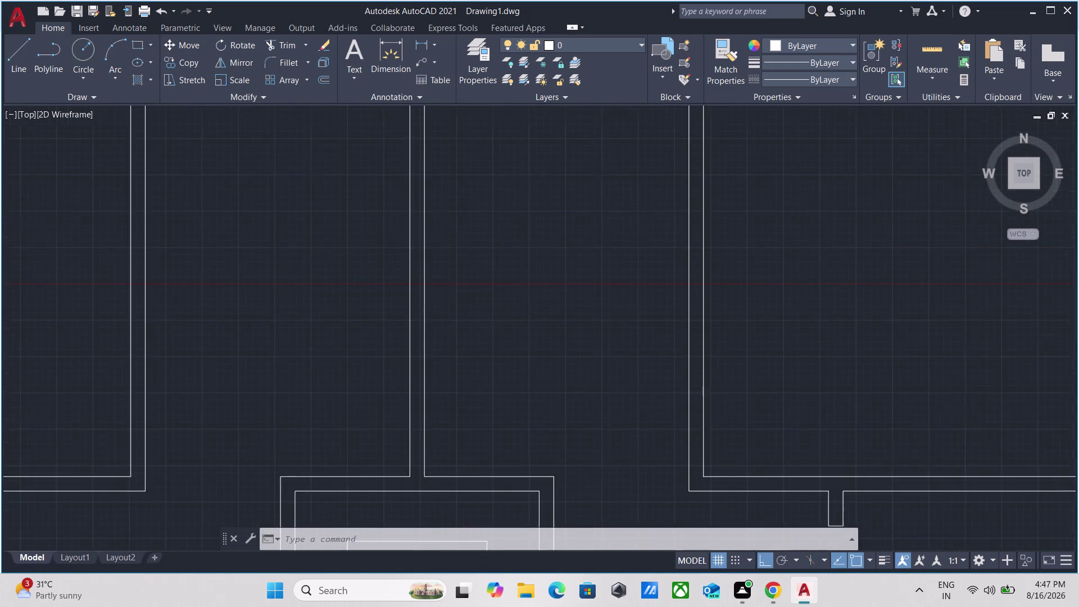
scroll(down, 3)
middle_drag(522, 349, 319, 606)
scroll(down, 3)
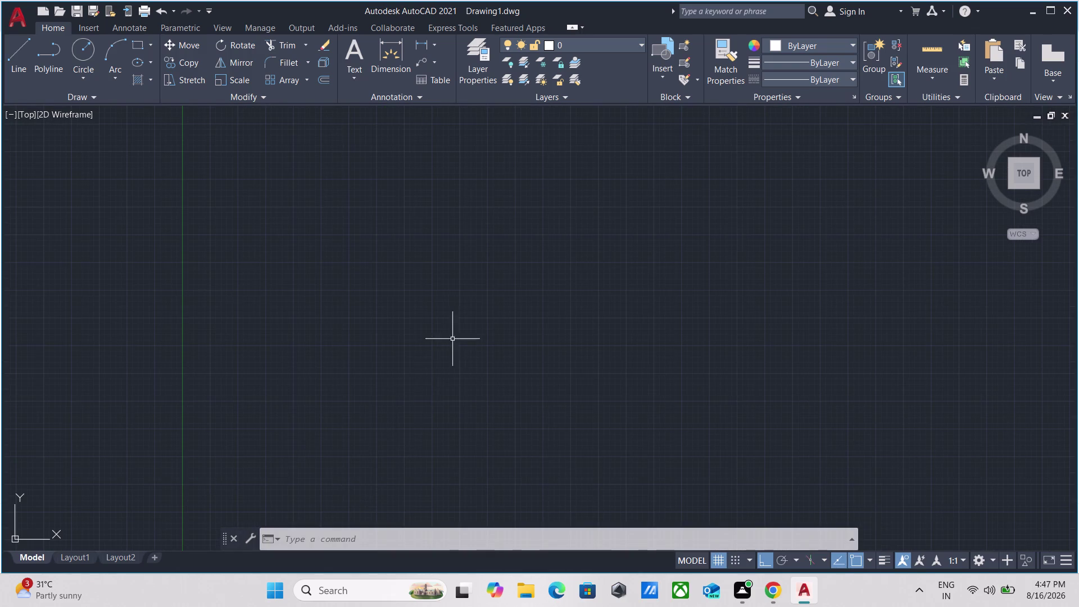
scroll(down, 3)
scroll(down, 3)
scroll(up, 3)
scroll(up, 3)
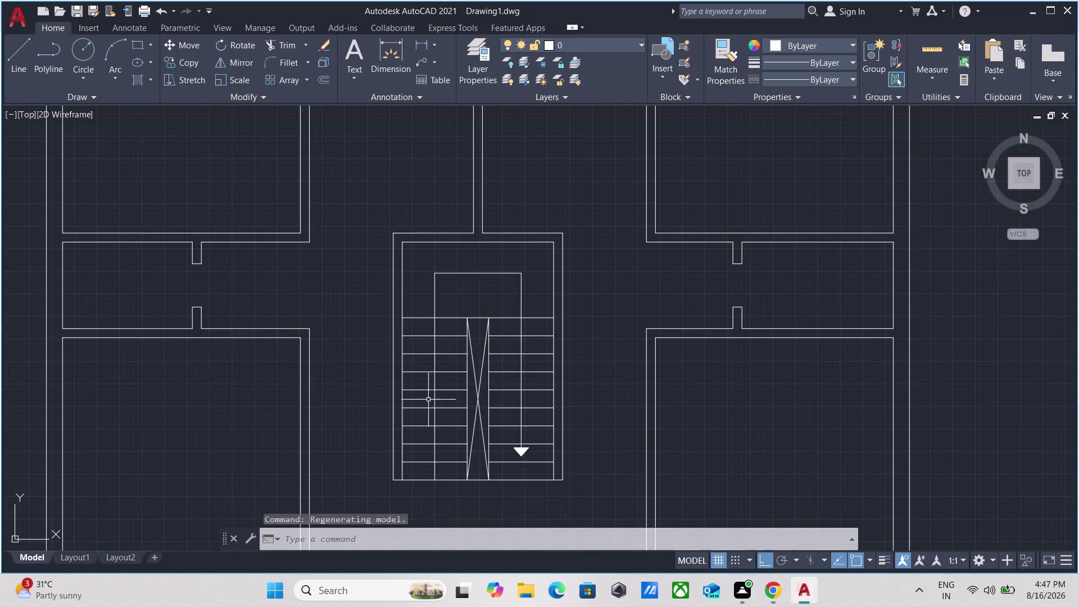
scroll(down, 3)
scroll(down, 3)
scroll(up, 3)
scroll(up, 3)
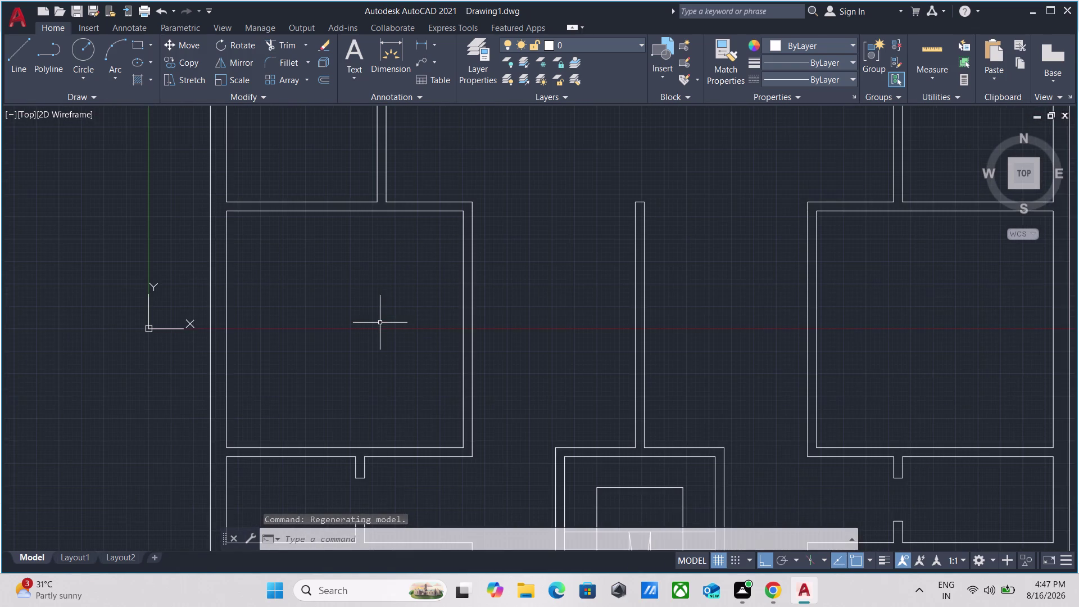
middle_drag(379, 323, 358, 391)
scroll(down, 3)
middle_drag(359, 356, 359, 377)
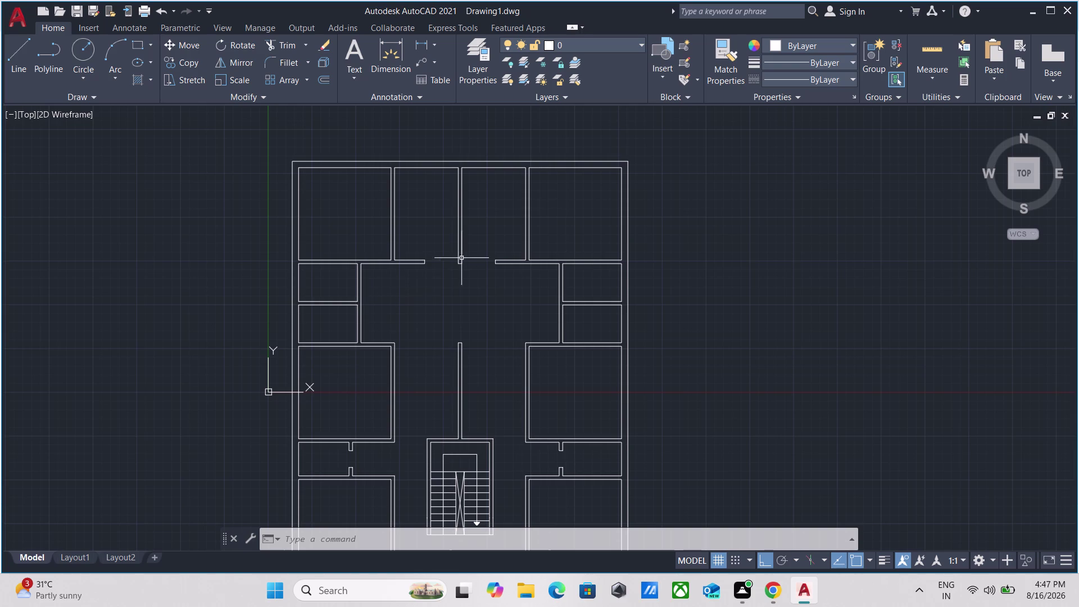
Center the view on the upper corridor wall junction below the top rooms.
scroll(up, 3)
middle_drag(535, 466, 549, 469)
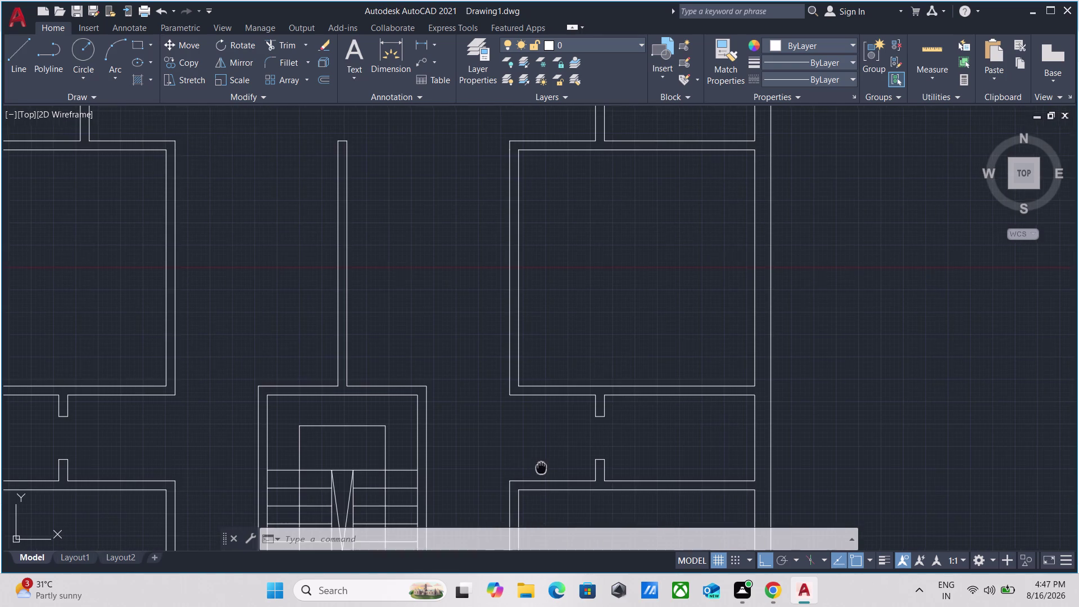
middle_drag(548, 469, 621, 471)
scroll(down, 3)
scroll(up, 3)
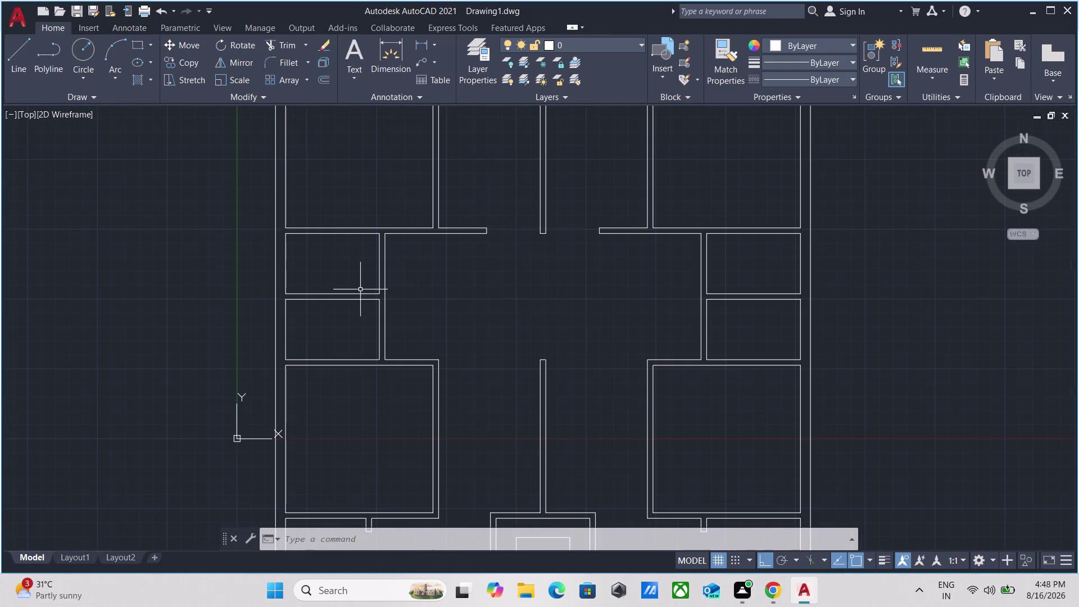
middle_drag(395, 313, 519, 571)
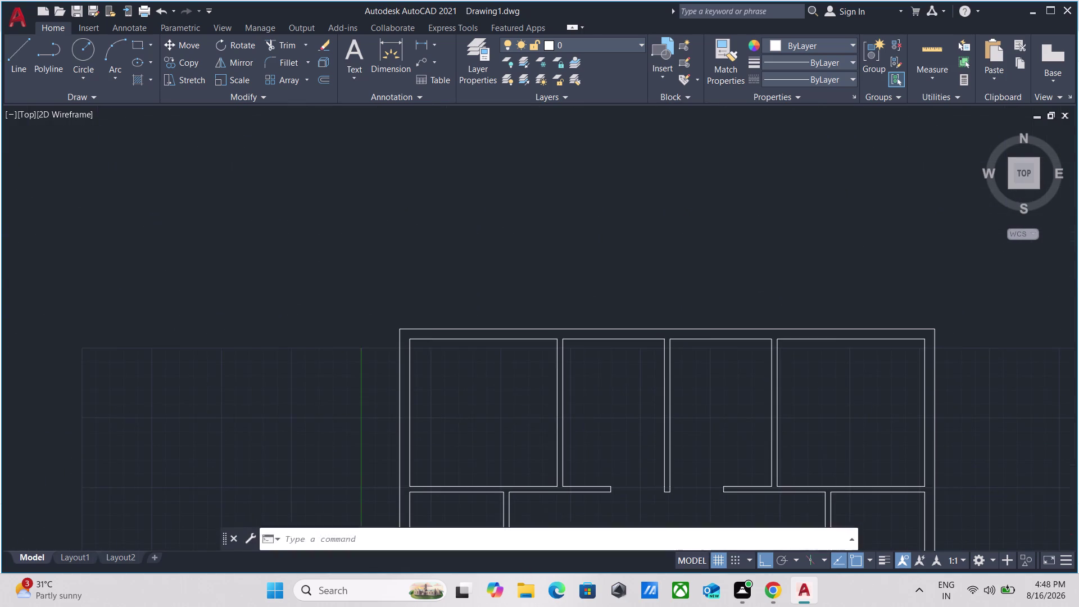
scroll(up, 3)
middle_drag(550, 510, 553, 448)
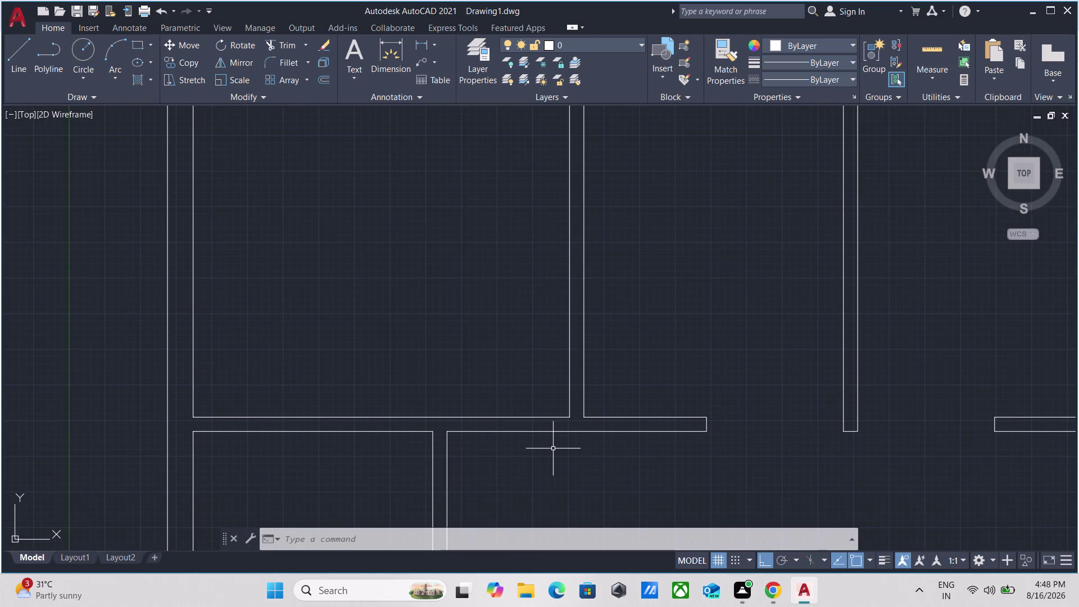
Draw a short cross line over the wall thickness at the corridor junction.
key(l)
key(Return)
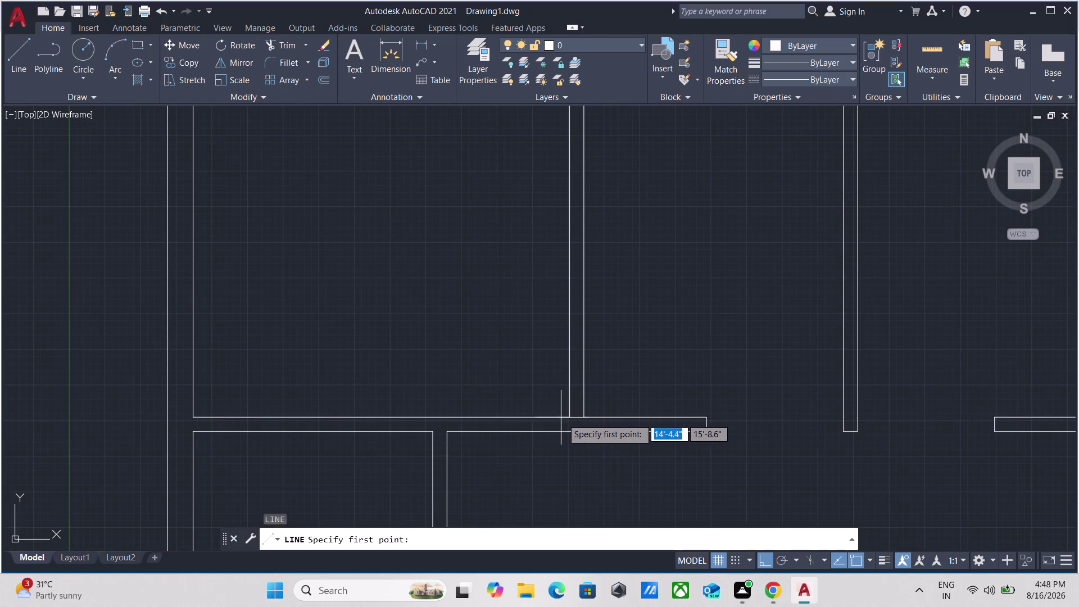
click(571, 419)
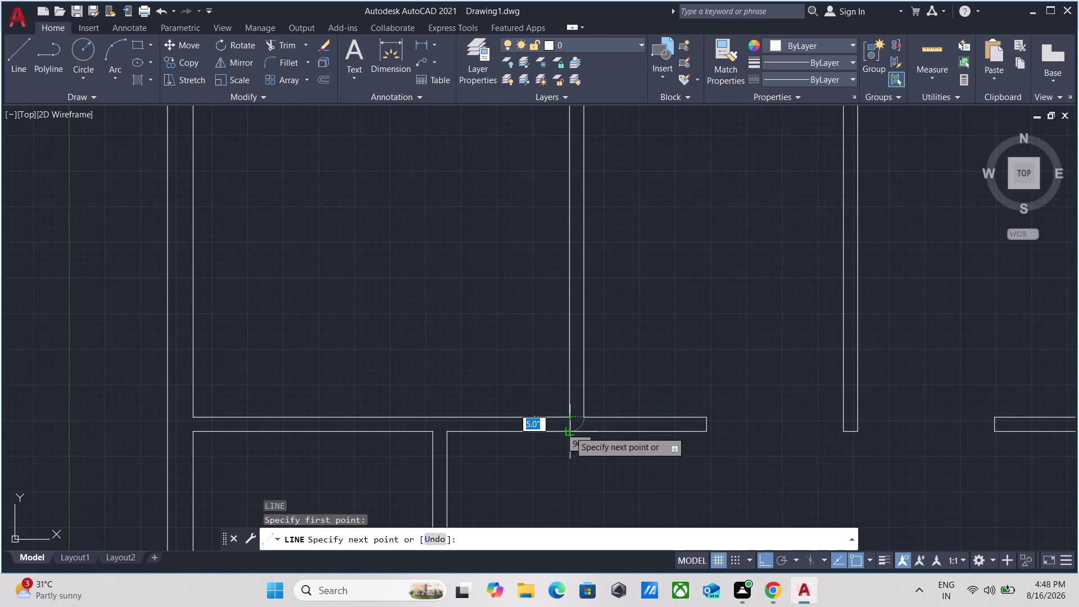
click(569, 431)
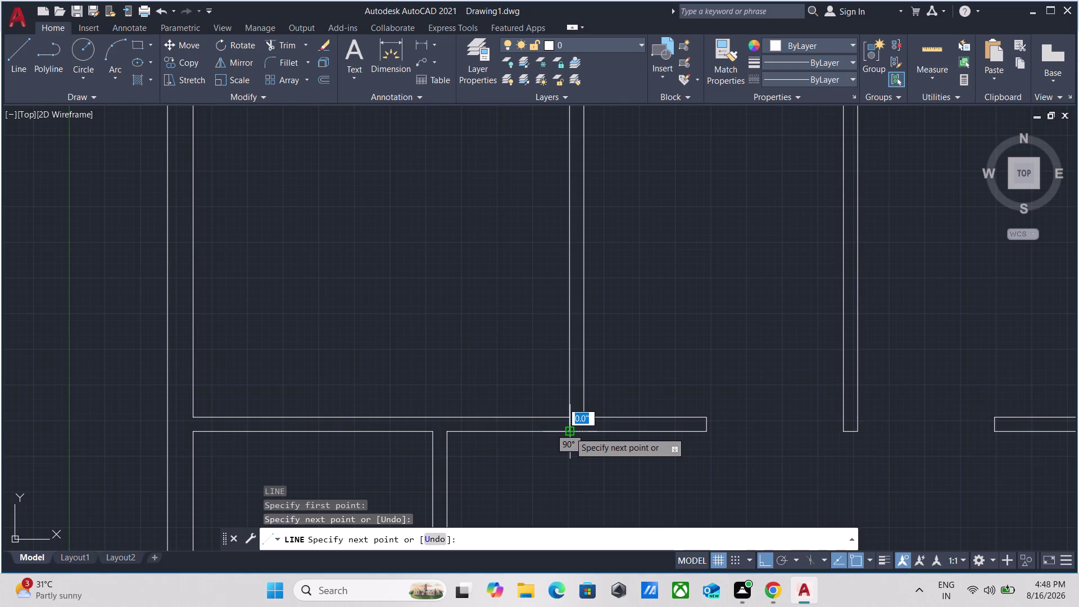
key(Escape)
Offset the cross line 4 inches along the corridor wall.
scroll(up, 3)
click(582, 416)
click(542, 409)
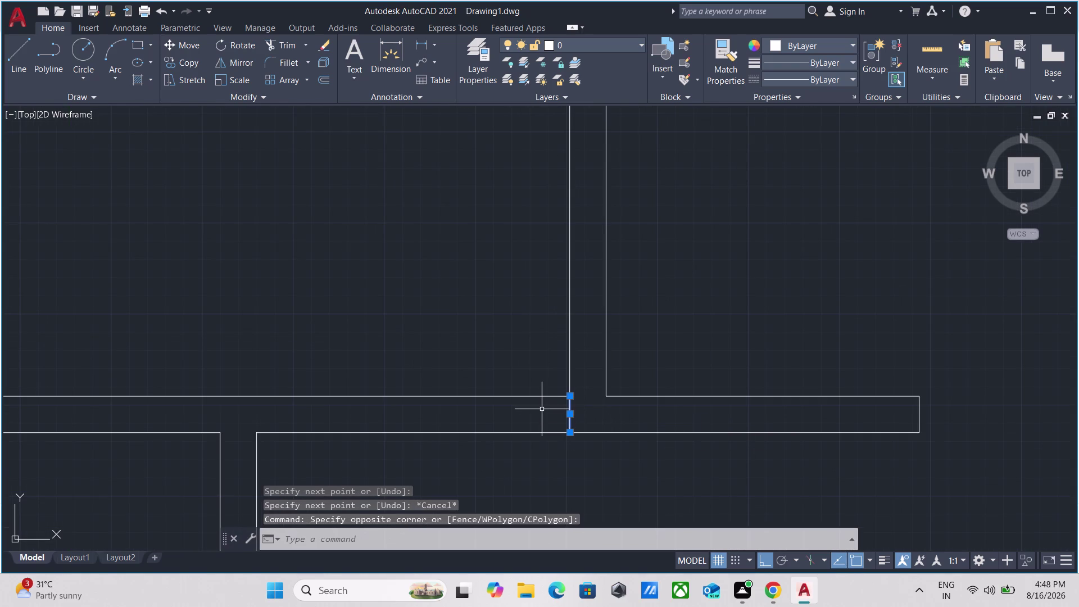
key(o)
key(Return)
click(567, 415)
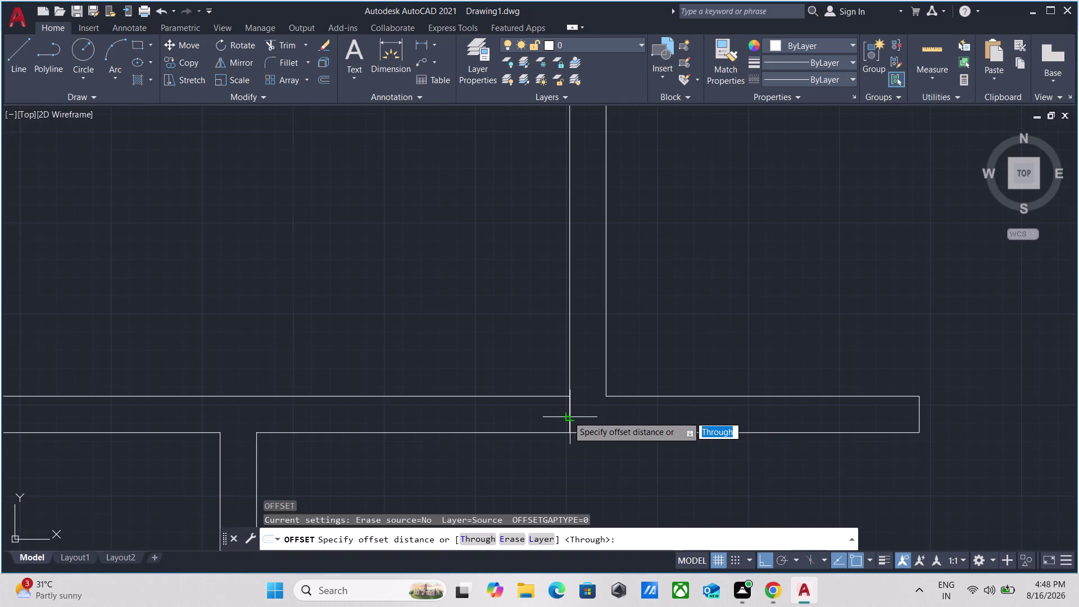
click(540, 415)
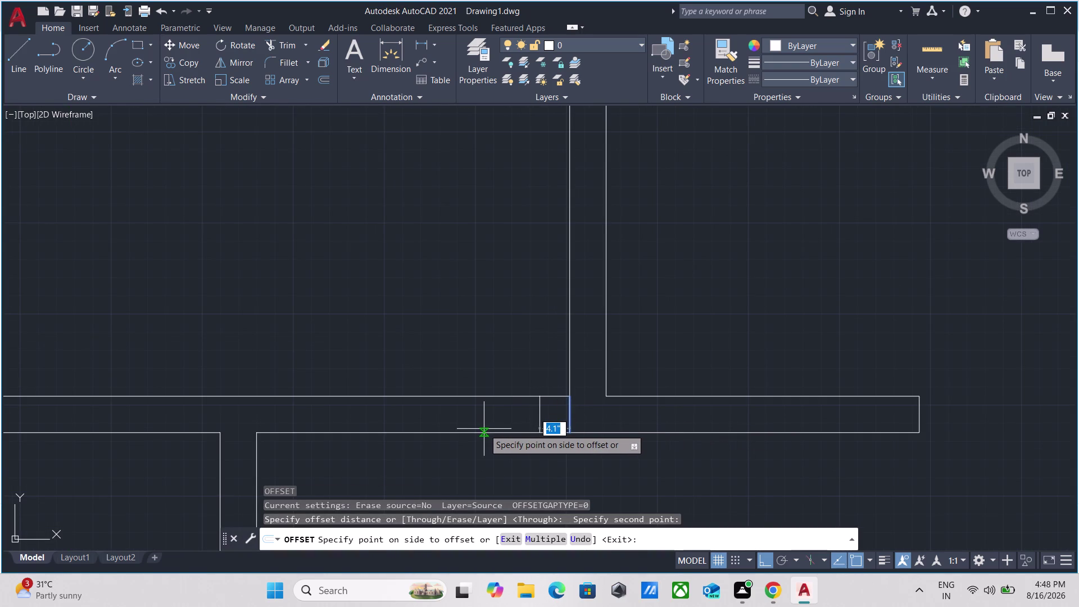
key(4)
key(Return)
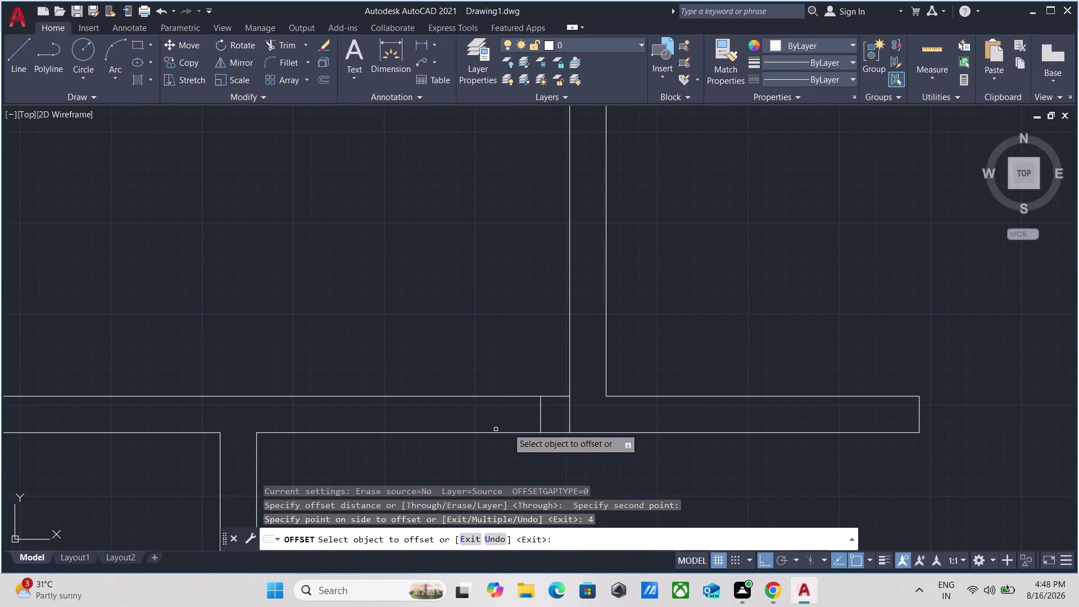
click(540, 416)
Offset a 3' copy to mark the far jamb of the door opening.
scroll(up, 3)
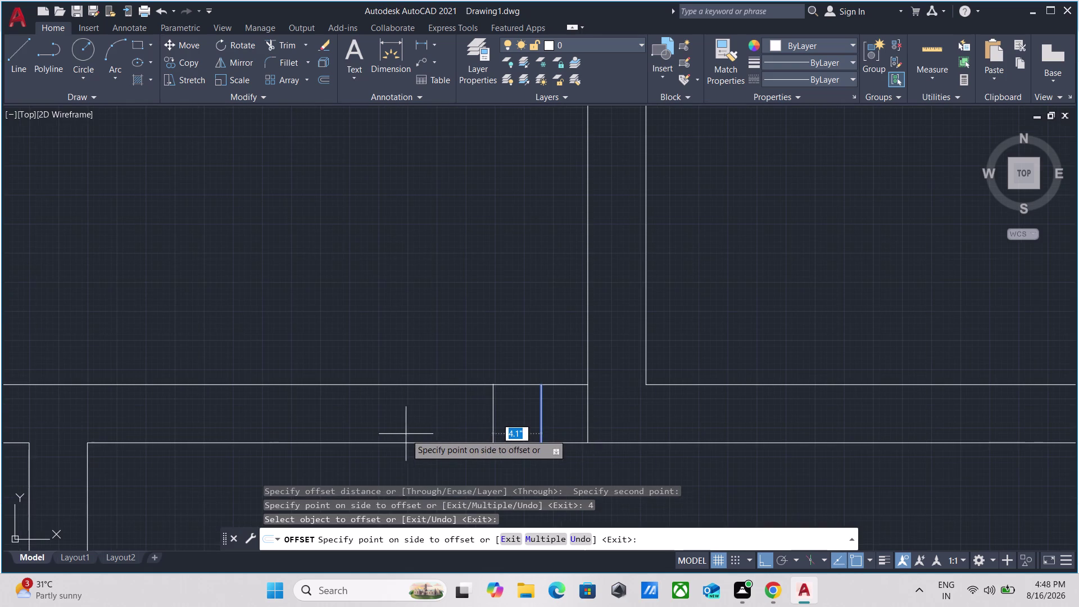
scroll(down, 3)
text(3)
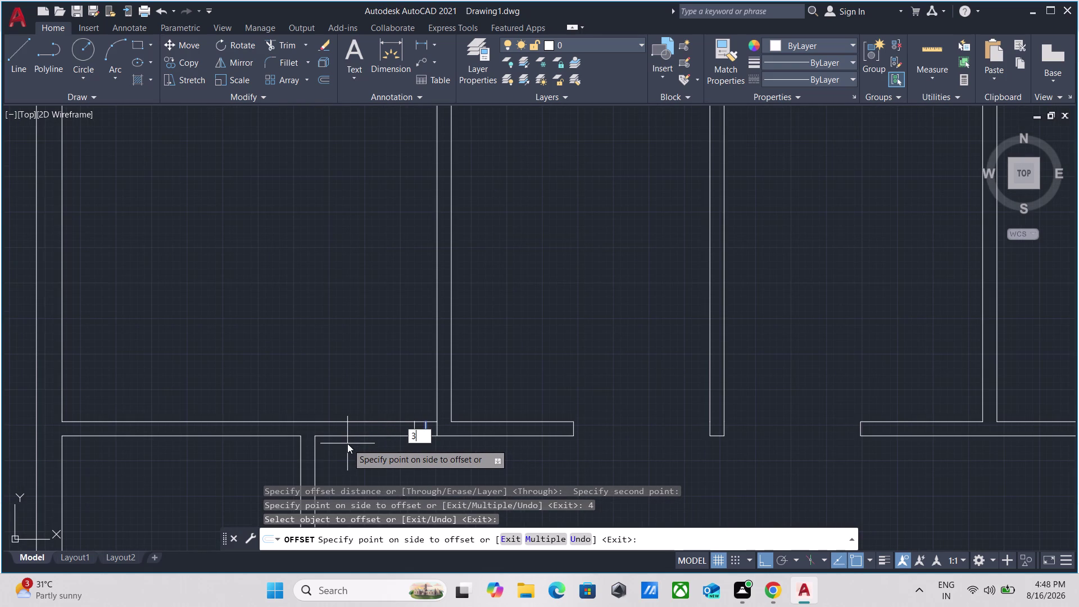
text(')
key(Return)
scroll(down, 3)
scroll(up, 3)
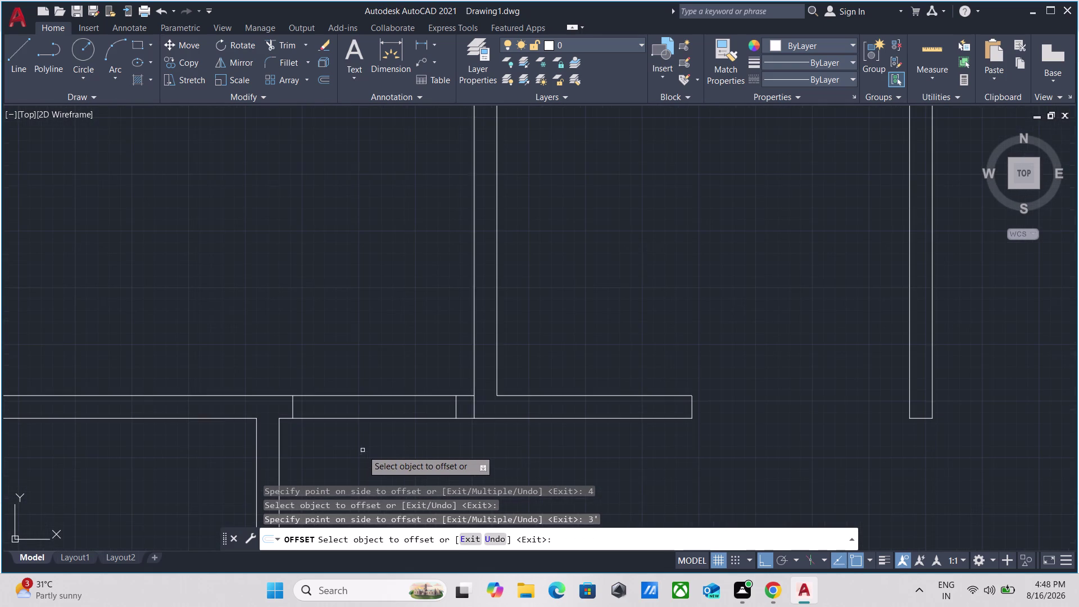
key(grave)
key(Escape)
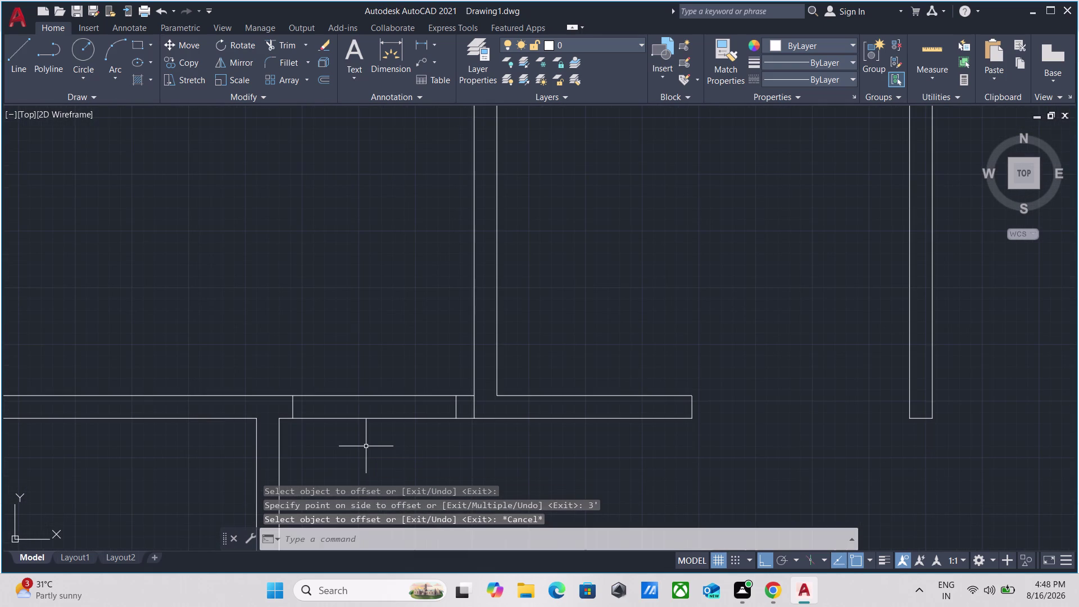
Start a fence trim across the wall segment between the jamb lines.
key(t)
key(r)
key(Return)
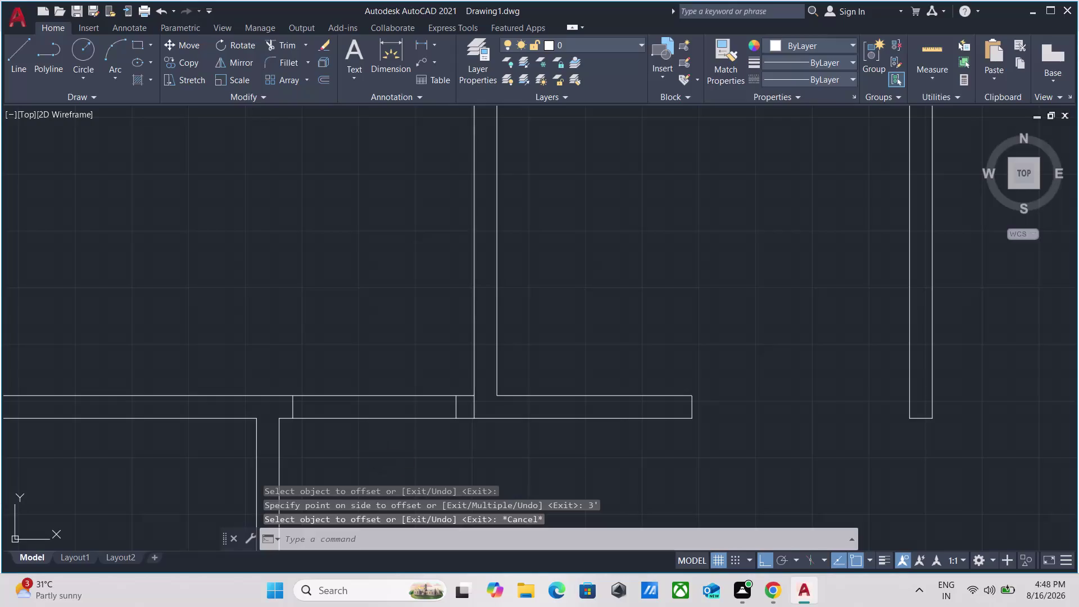
drag(389, 427, 391, 419)
click(400, 355)
Finish the fence through the wall to cut the opening, then end the trim.
scroll(up, 3)
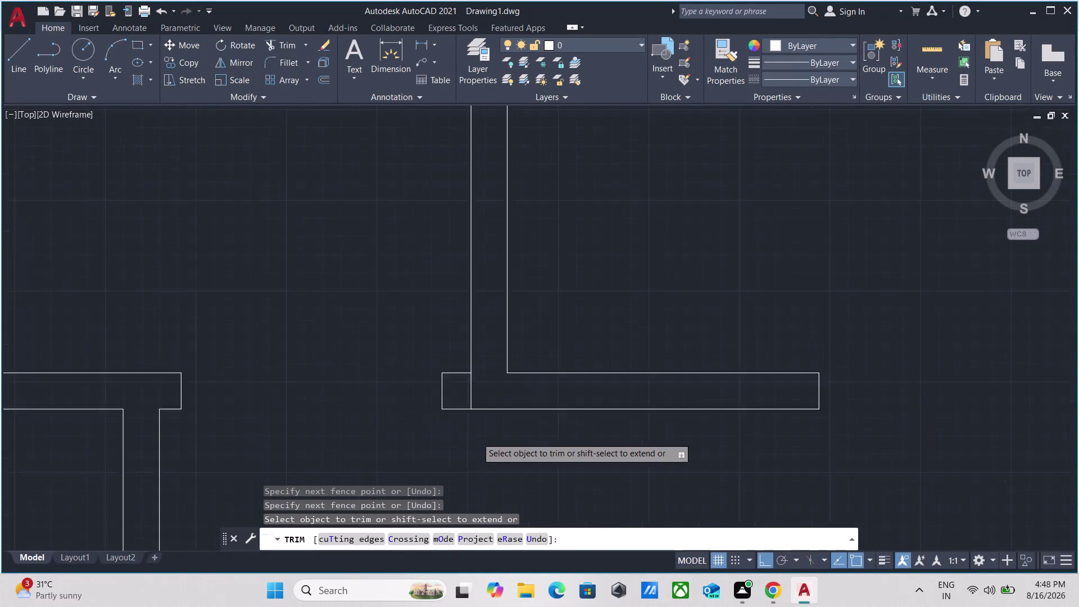
scroll(up, 3)
click(440, 351)
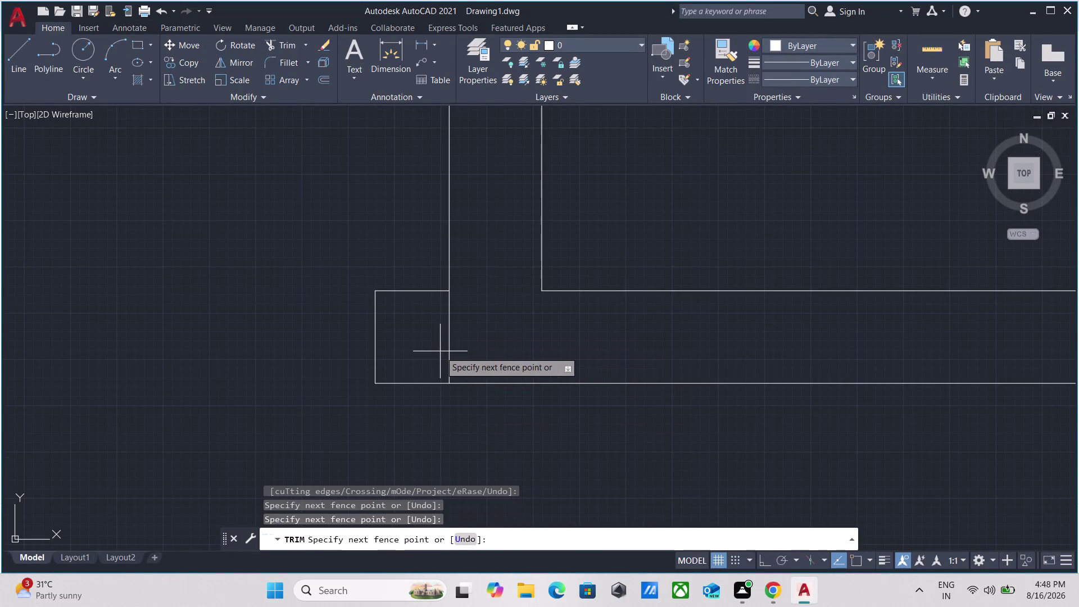
click(564, 363)
scroll(down, 3)
scroll(down, 3)
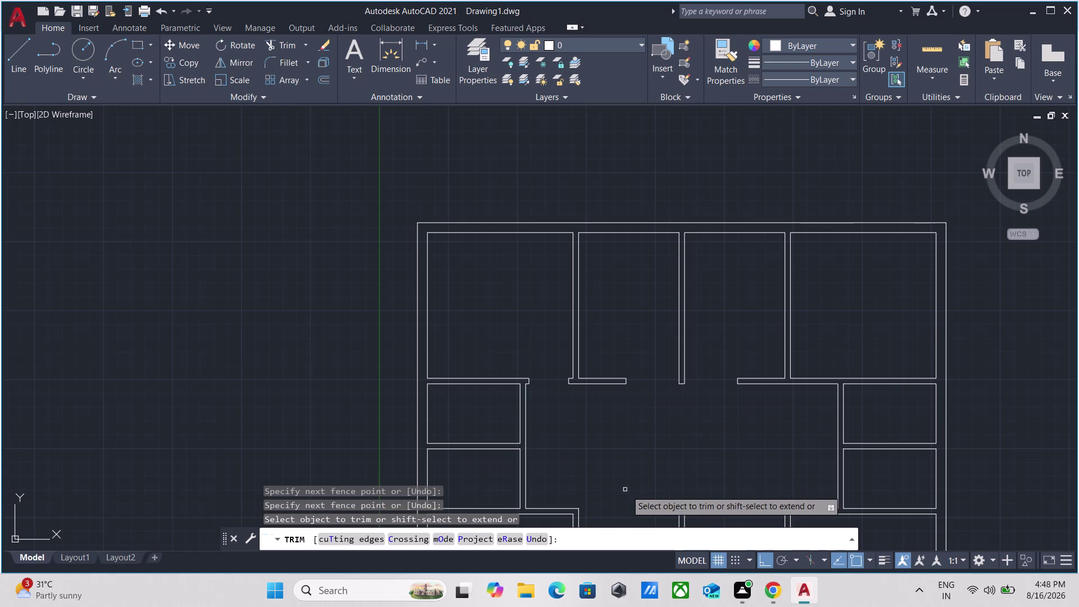
scroll(up, 3)
middle_drag(725, 374, 455, 438)
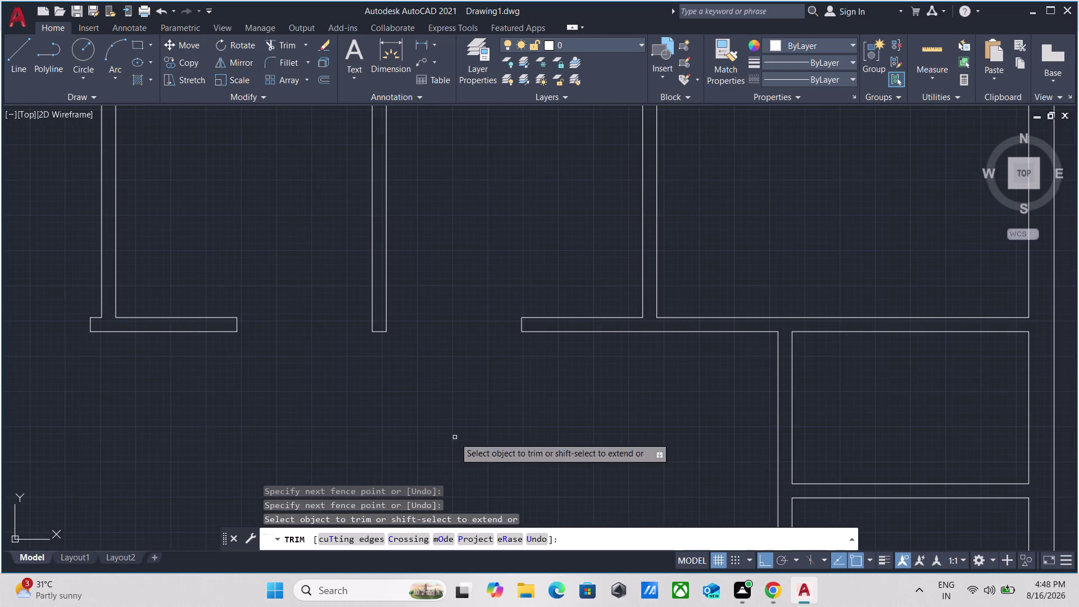
key(Escape)
Move to the next wall junction and begin a new line.
middle_drag(505, 353, 463, 351)
key(l)
key(Return)
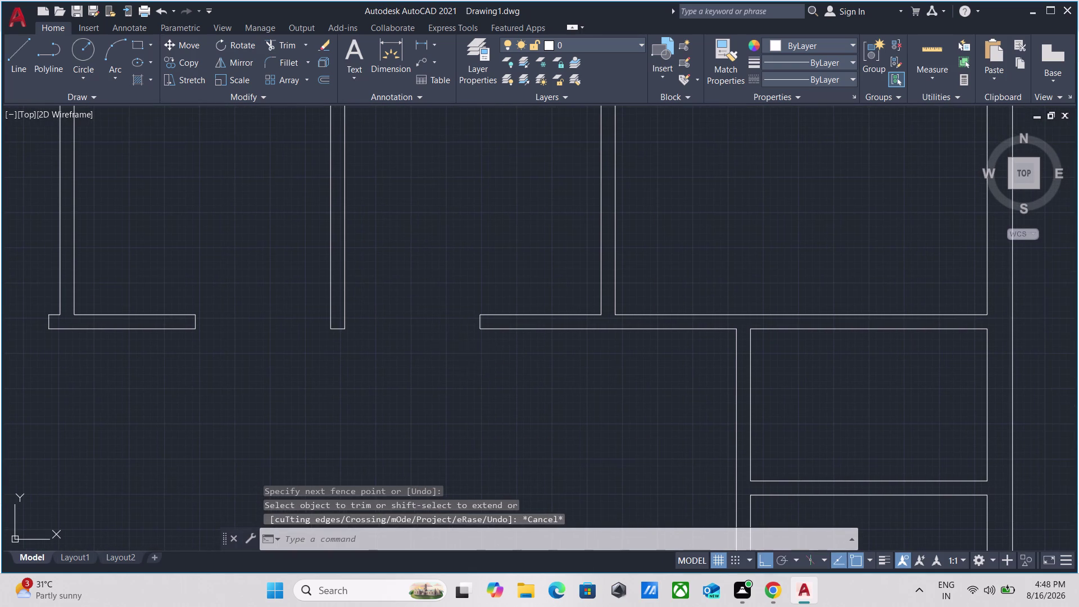
scroll(up, 3)
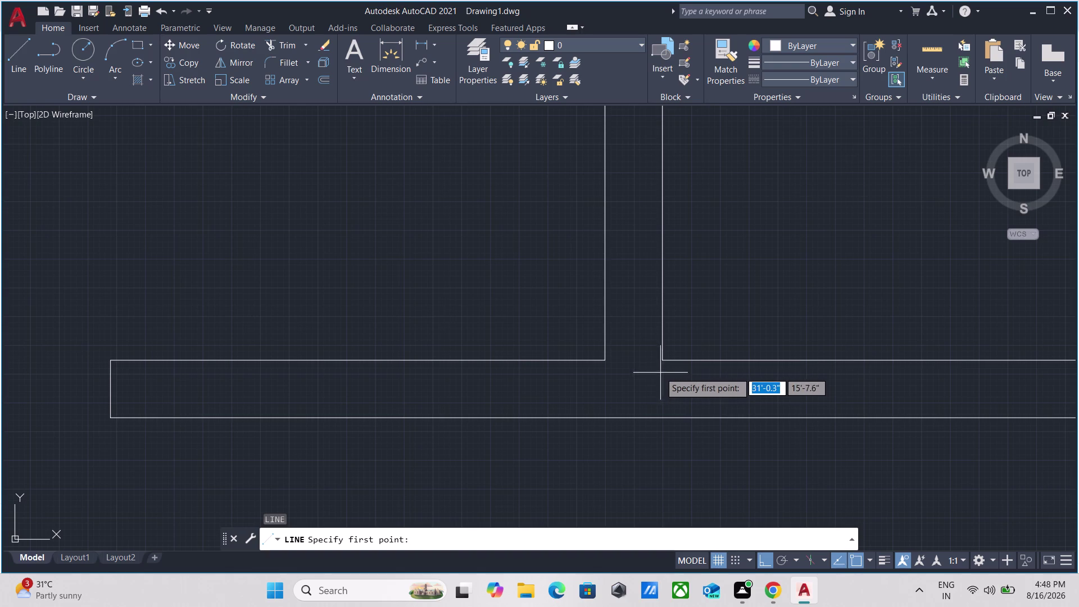
Draw a jamb line across the wall band at the corridor junction.
click(662, 361)
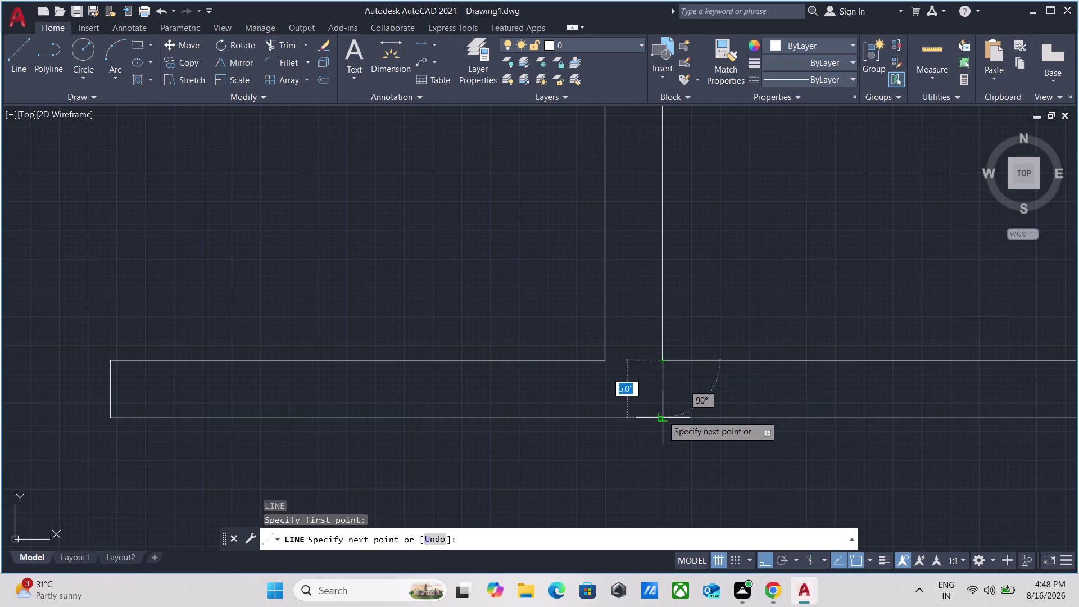
click(662, 418)
key(Escape)
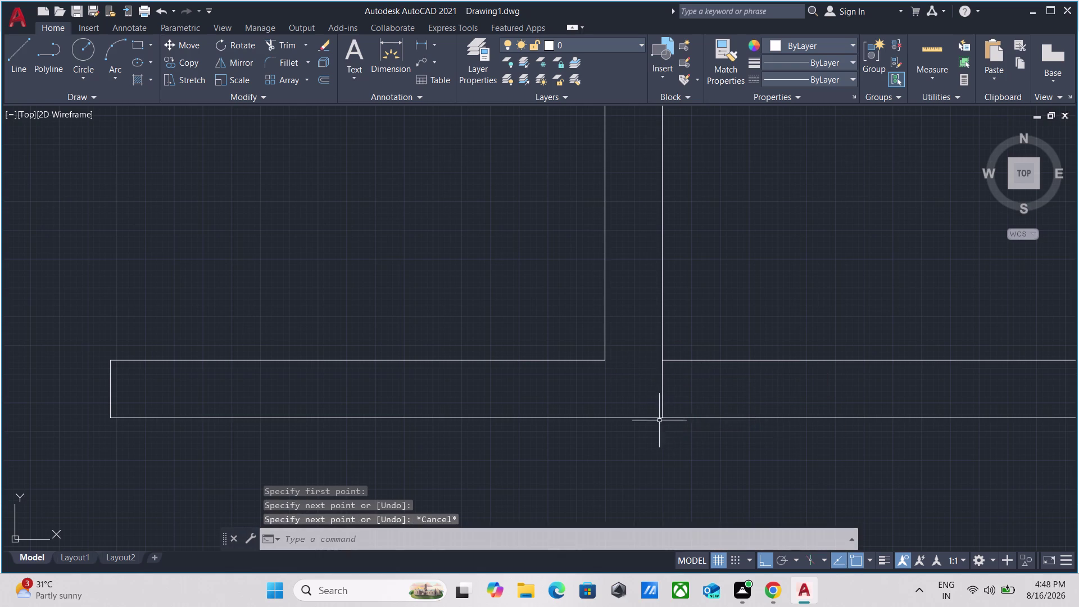
scroll(up, 3)
drag(680, 372, 668, 364)
click(590, 314)
Offset the jamb line by a distance of 4.
key(o)
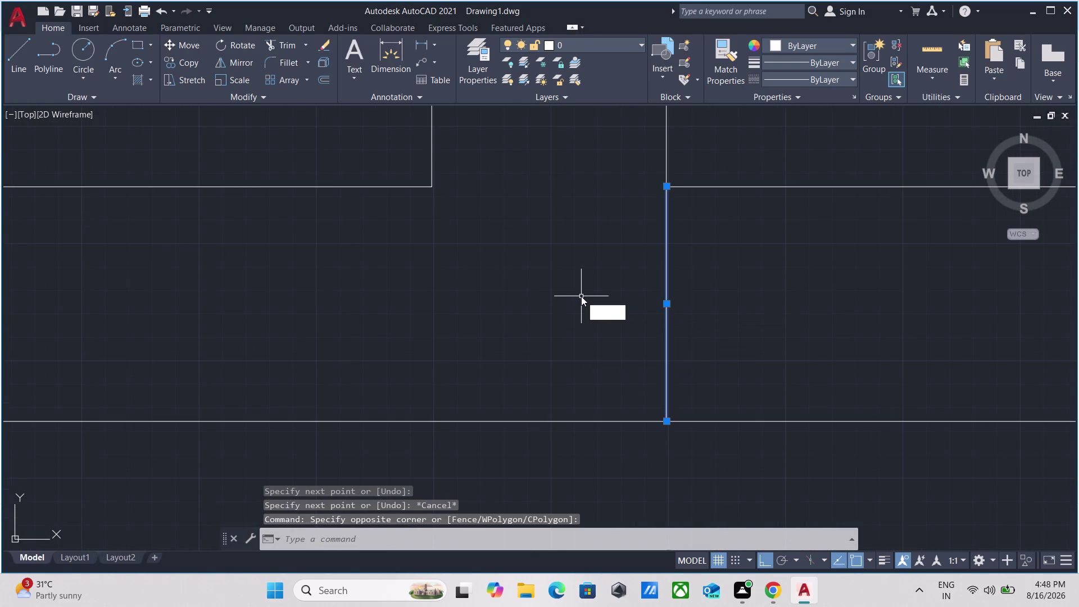
key(Return)
scroll(down, 3)
middle_drag(581, 295, 522, 294)
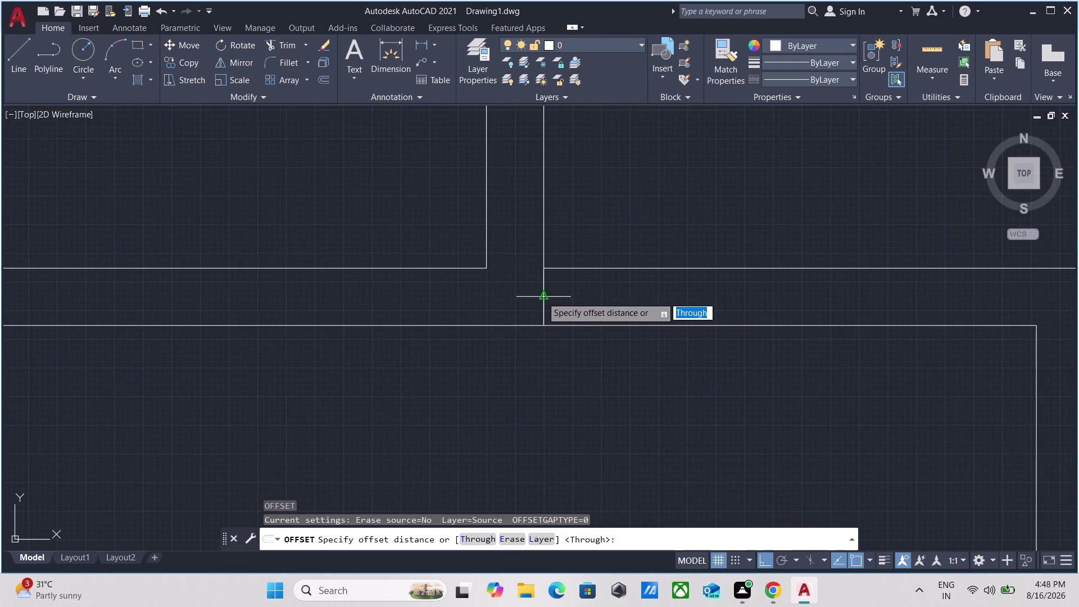
click(543, 297)
click(580, 294)
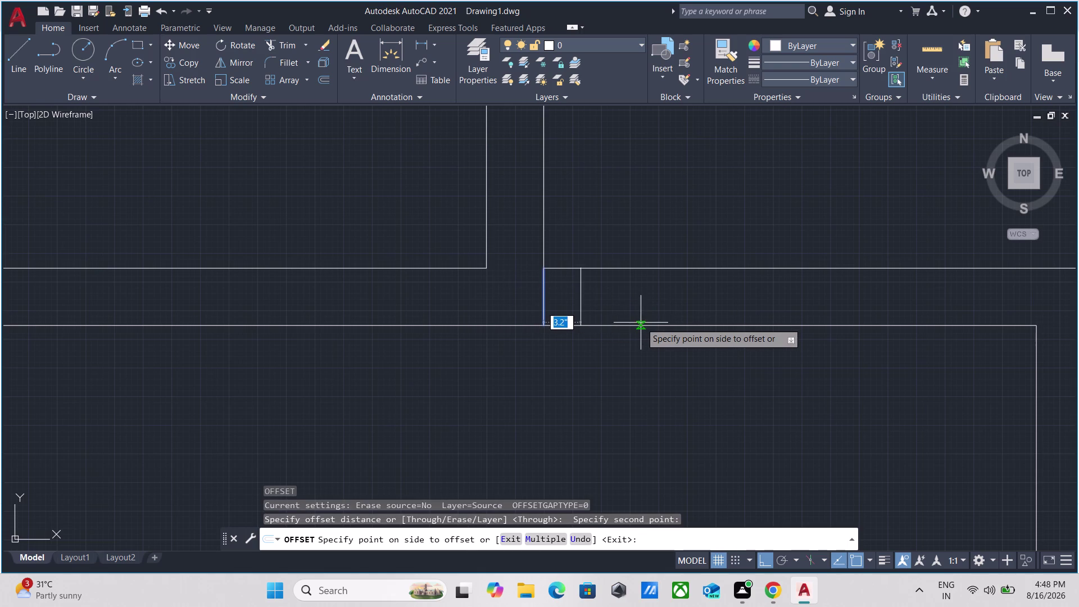
key(4)
key(Return)
Offset the jamb line 3' to mark the opening's other side.
scroll(down, 3)
middle_drag(642, 320, 536, 333)
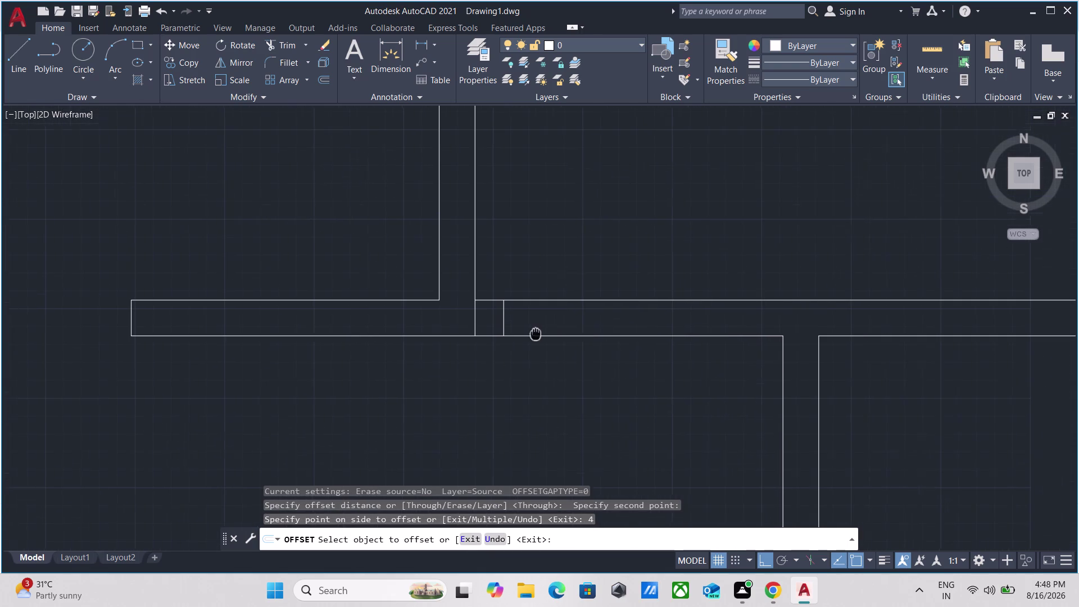
middle_drag(535, 333, 535, 333)
click(502, 318)
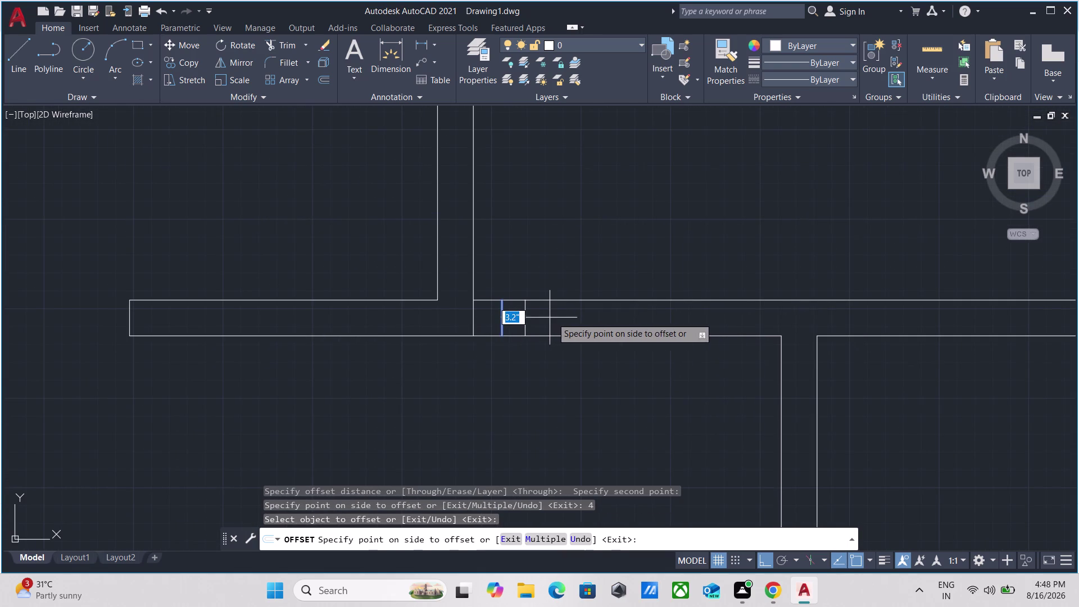
key(3)
key(apostrophe)
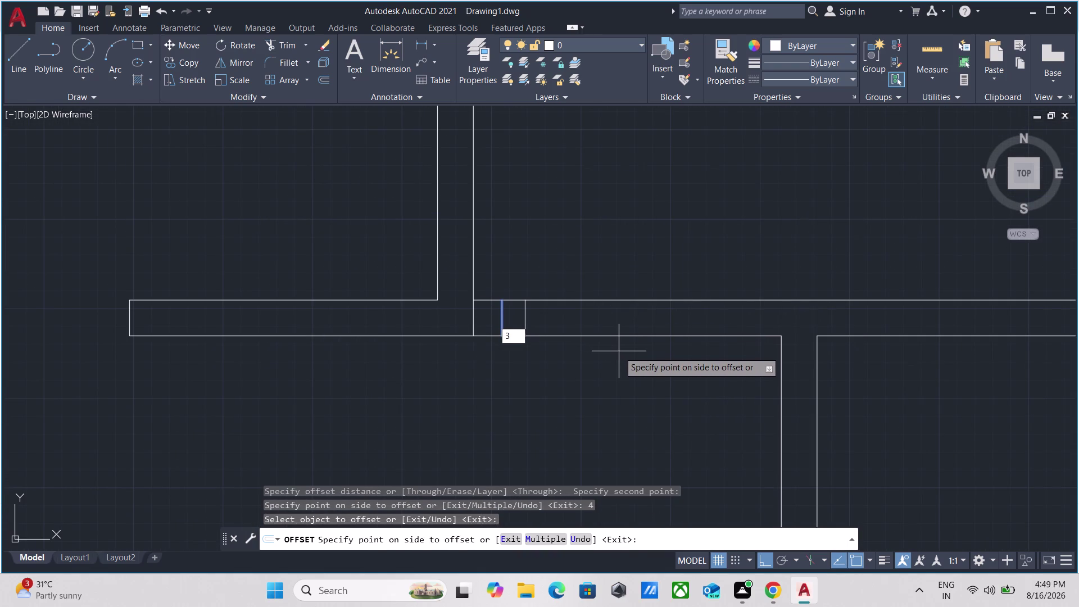
key(Return)
scroll(down, 3)
key(Escape)
scroll(up, 3)
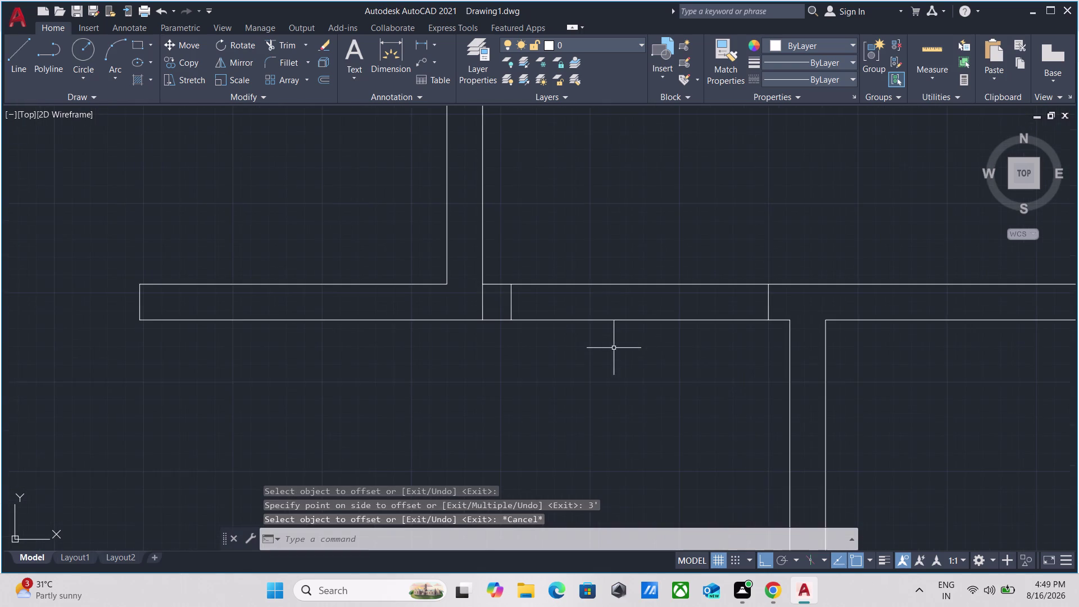
middle_drag(613, 347, 576, 366)
Trim with a TR fence to remove the wall lines between the new jamb lines.
text(tr)
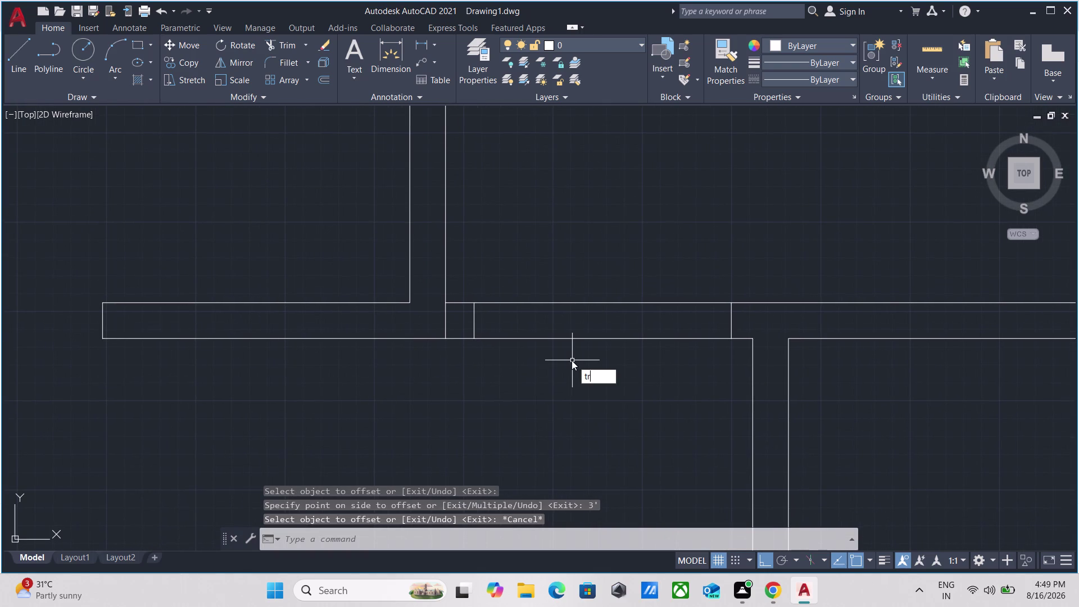
key(Return)
click(572, 359)
click(570, 253)
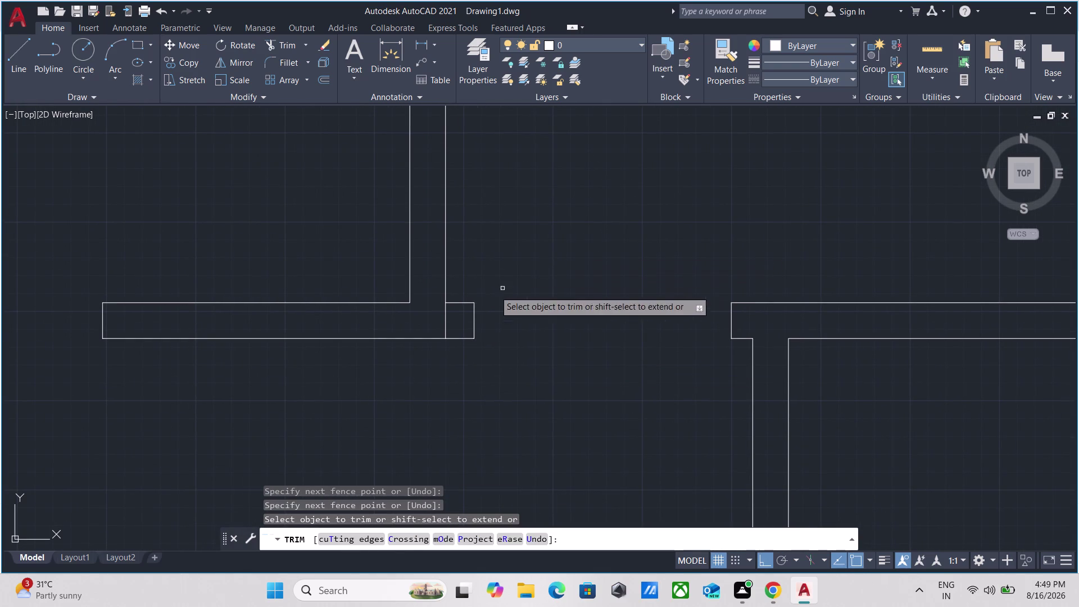
scroll(up, 3)
click(479, 322)
click(396, 319)
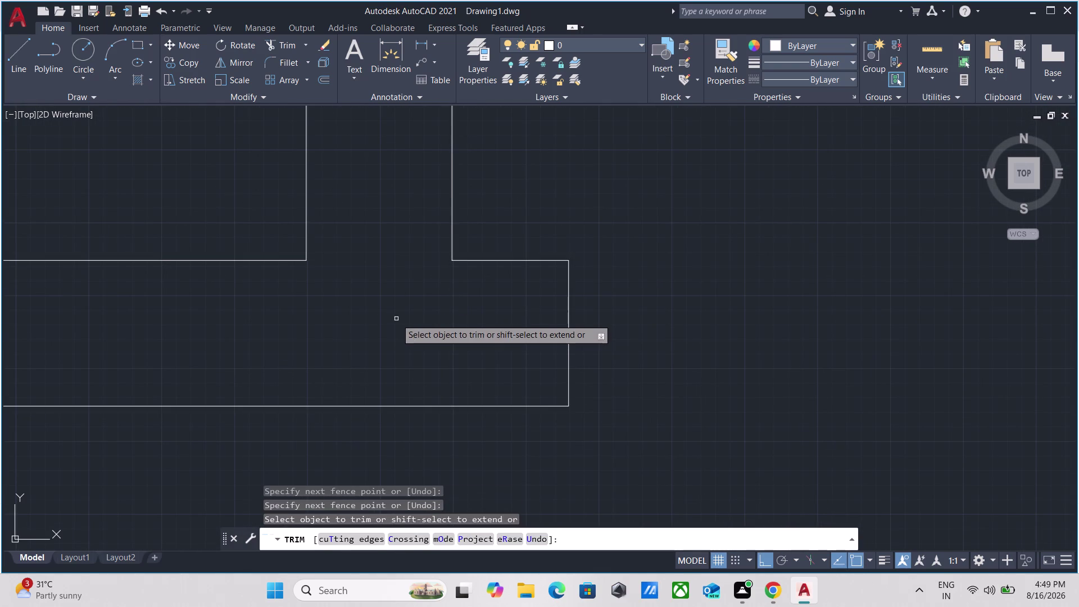
Move the view to the next room's wall, end the trim, and begin a line.
scroll(down, 3)
scroll(down, 3)
scroll(down, 3)
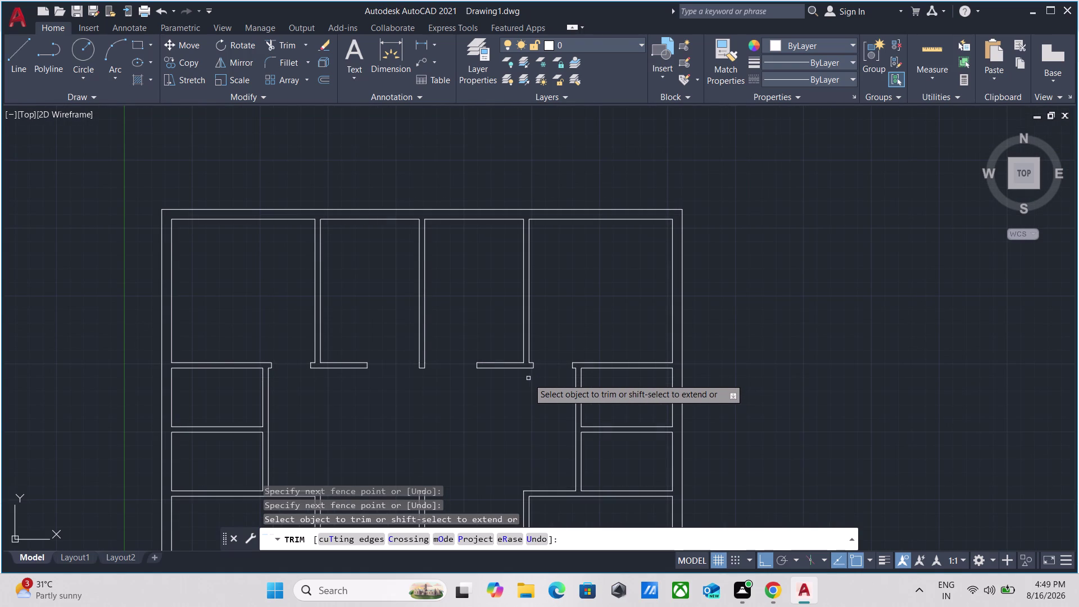
scroll(down, 3)
middle_drag(506, 412, 506, 325)
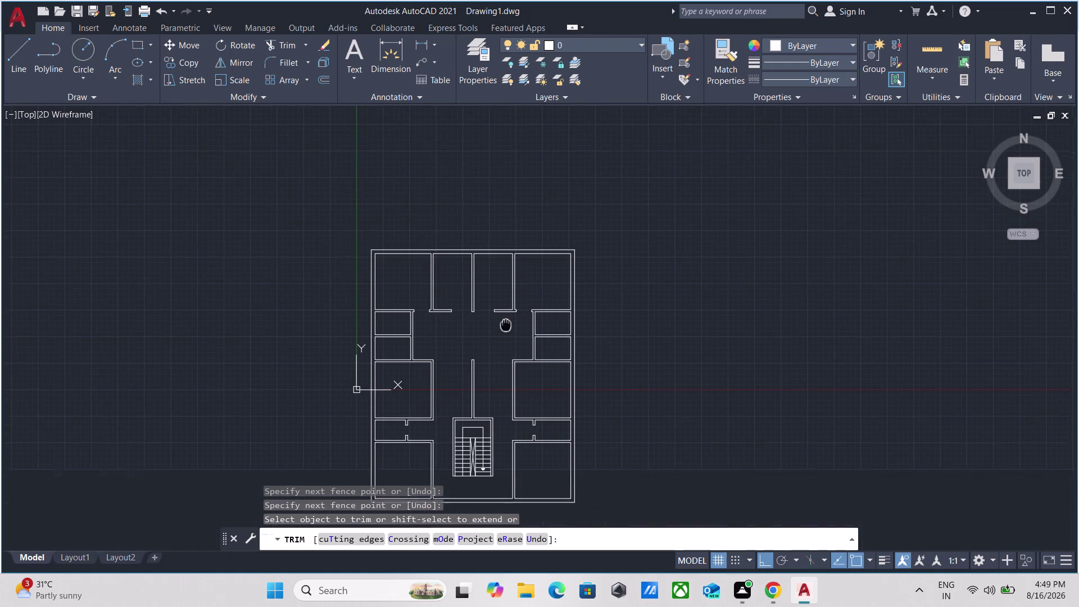
middle_drag(506, 325, 506, 324)
scroll(up, 3)
scroll(up, 3)
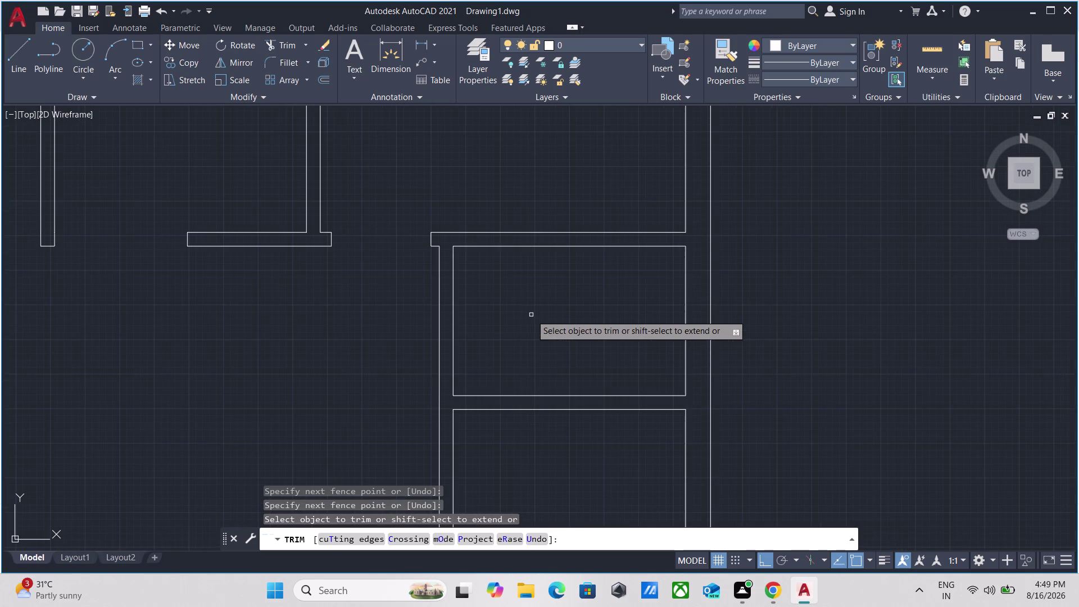
middle_drag(534, 294, 533, 327)
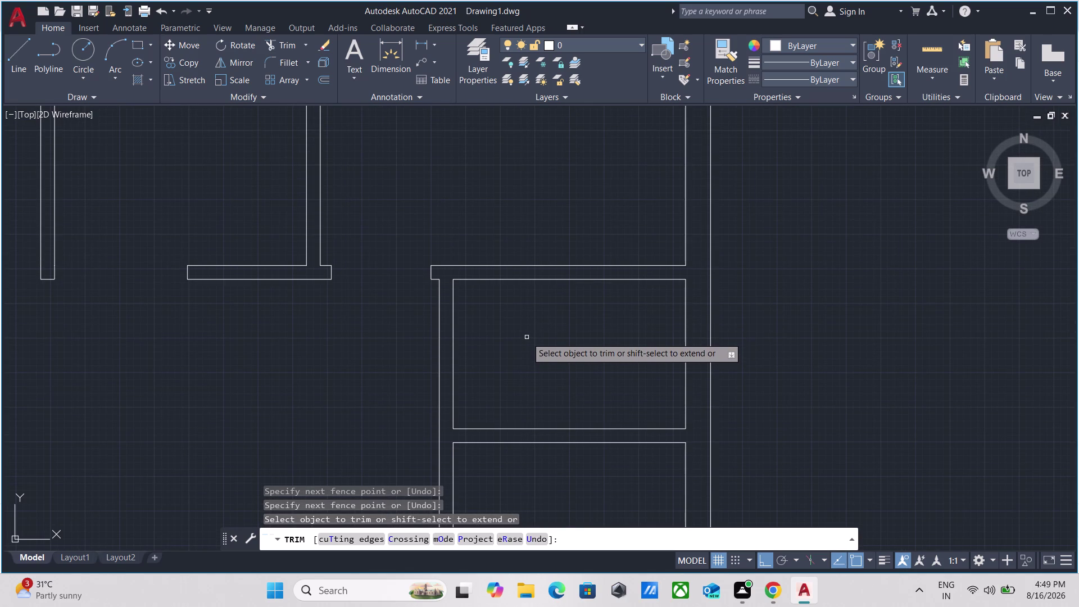
key(Escape)
key(l)
key(Return)
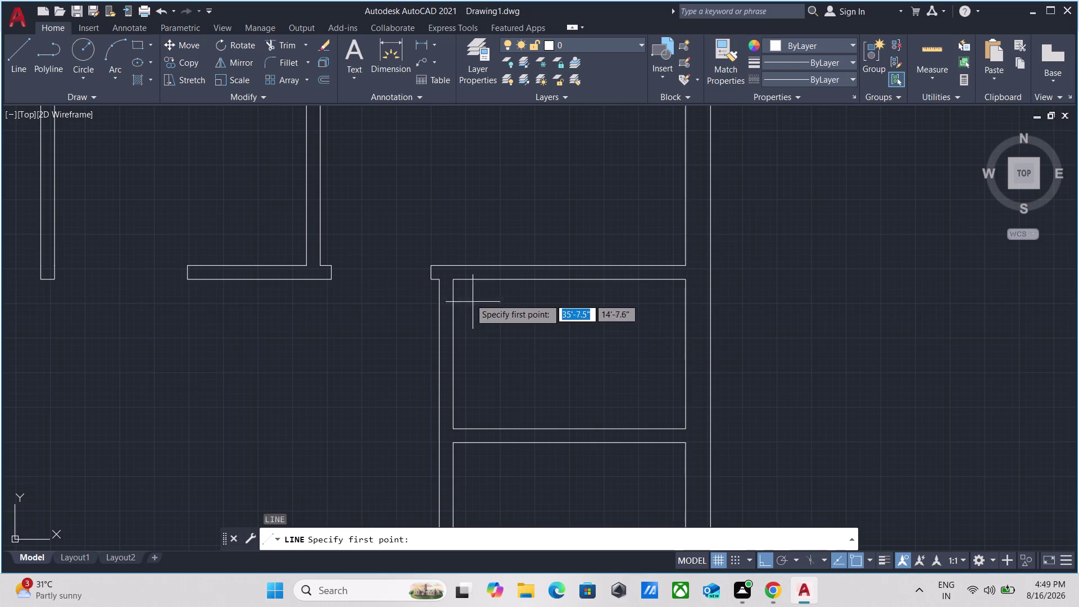
Draw a jamb line across the upper wall above the next room.
scroll(up, 3)
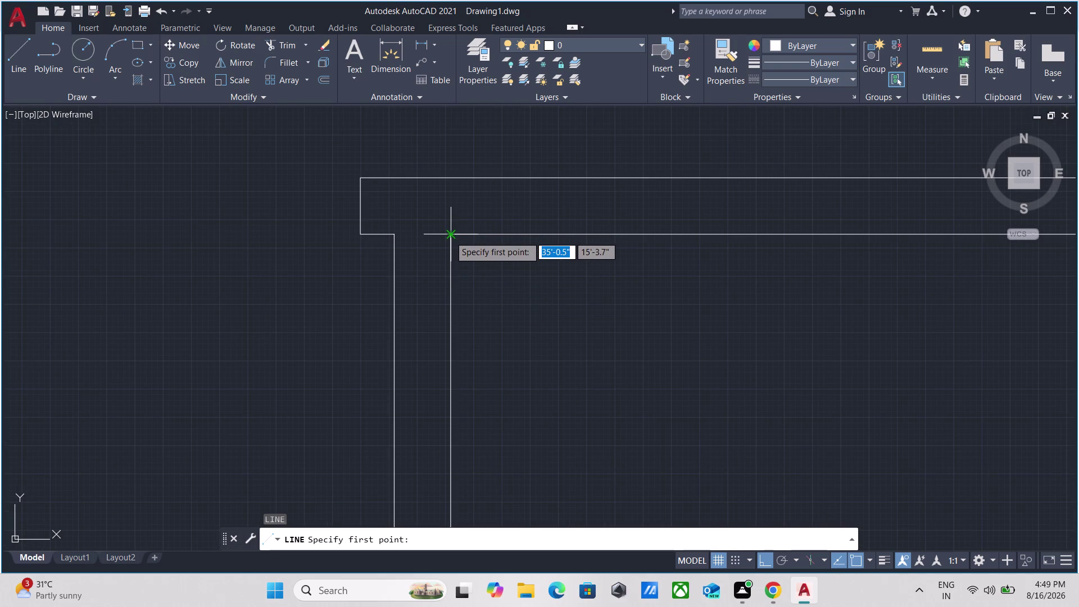
click(448, 235)
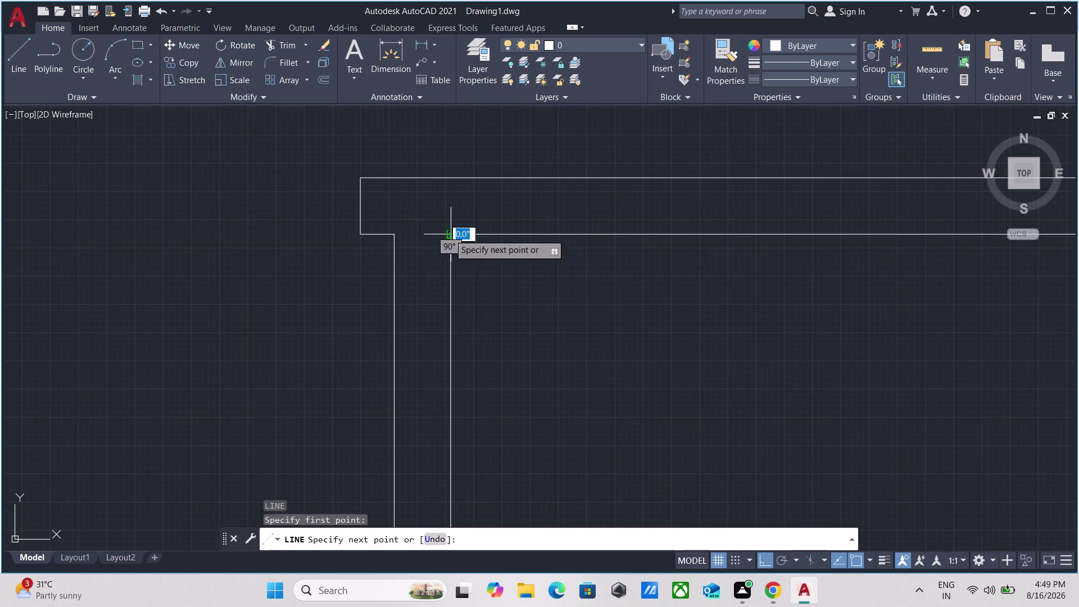
click(447, 180)
key(Escape)
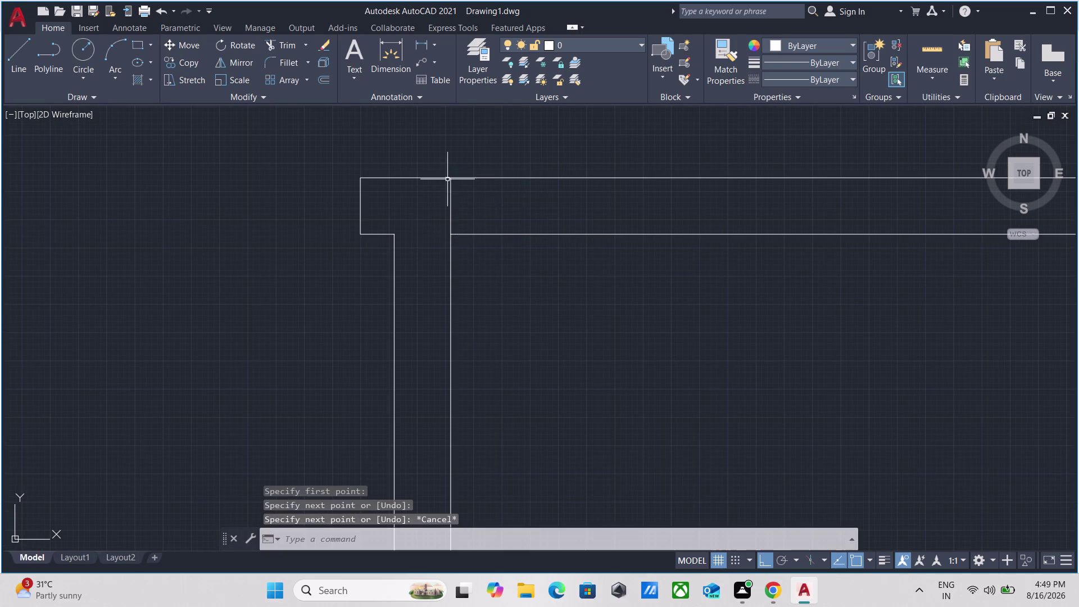
scroll(up, 3)
drag(461, 216, 449, 193)
click(416, 178)
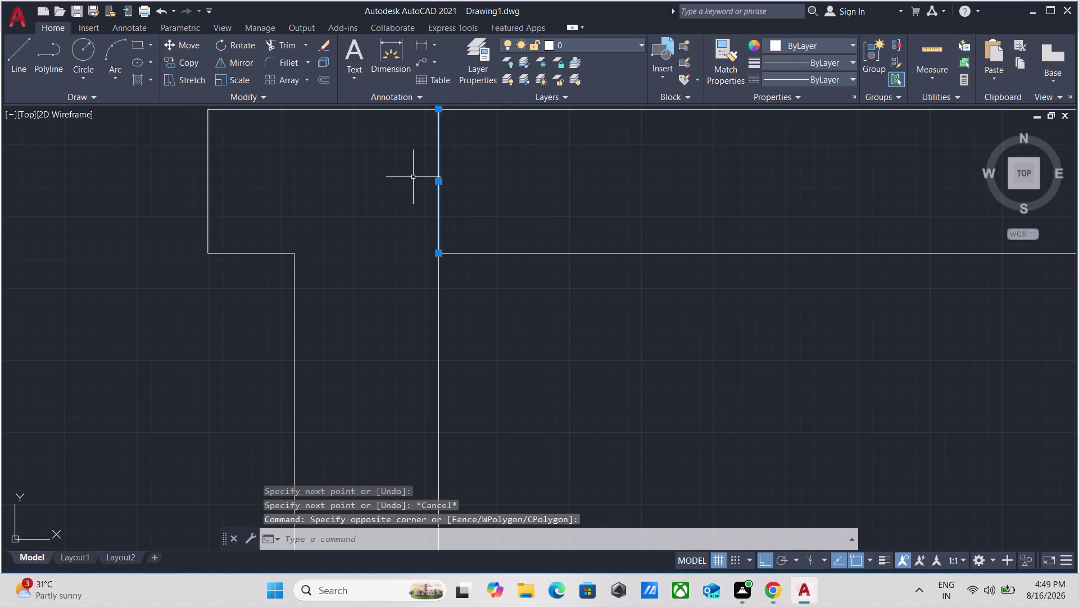
Offset the jamb line by a distance of 6.
key(o)
key(Return)
drag(440, 183, 453, 186)
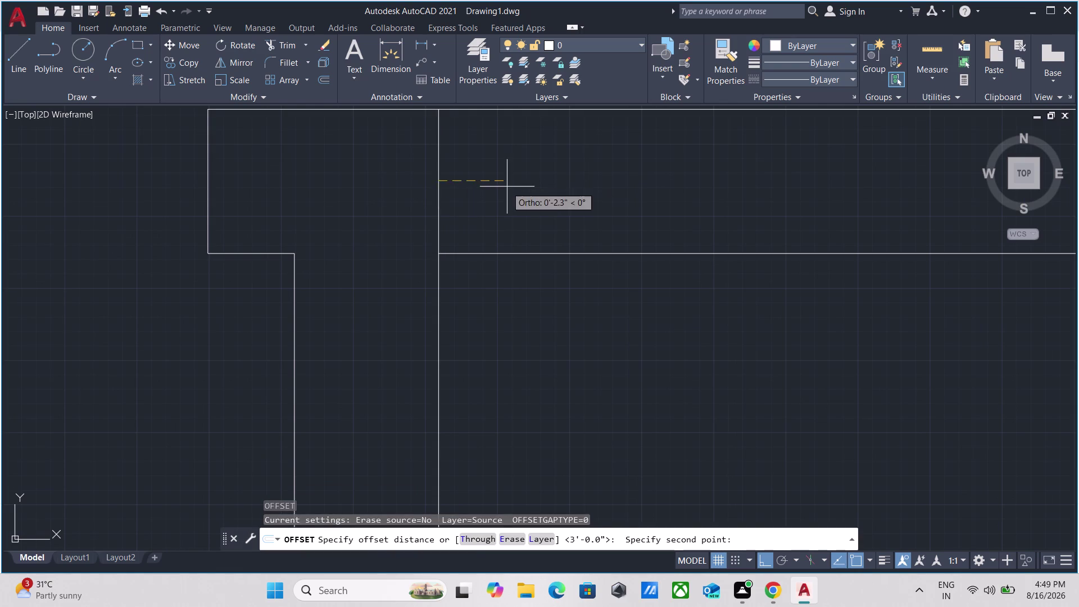
click(507, 186)
middle_drag(363, 184, 152, 204)
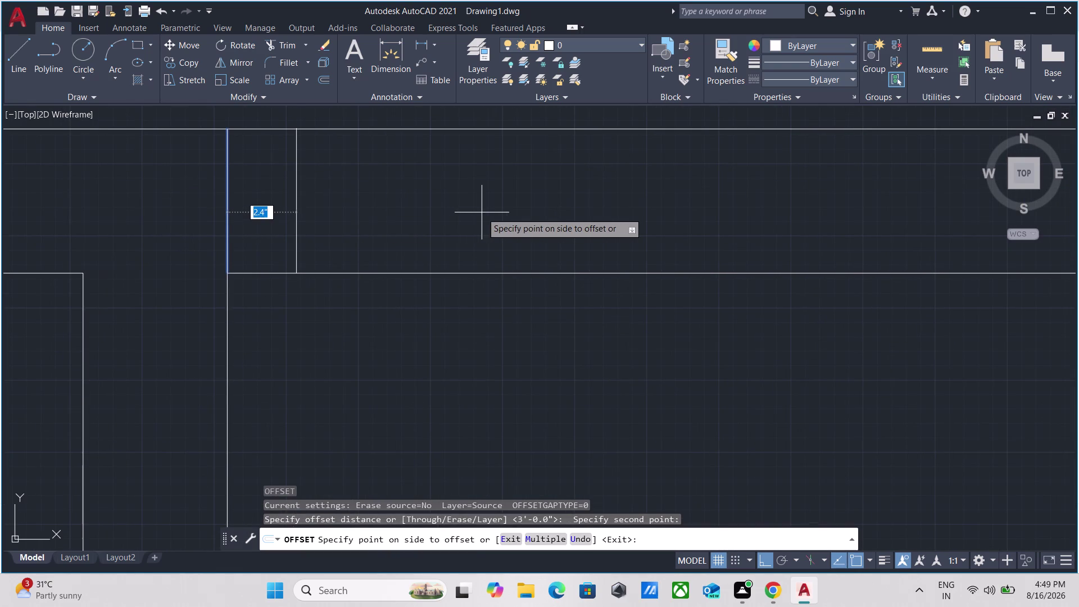
key(6)
key(Return)
Offset a second jamb line 2' away for the door's other side.
scroll(down, 3)
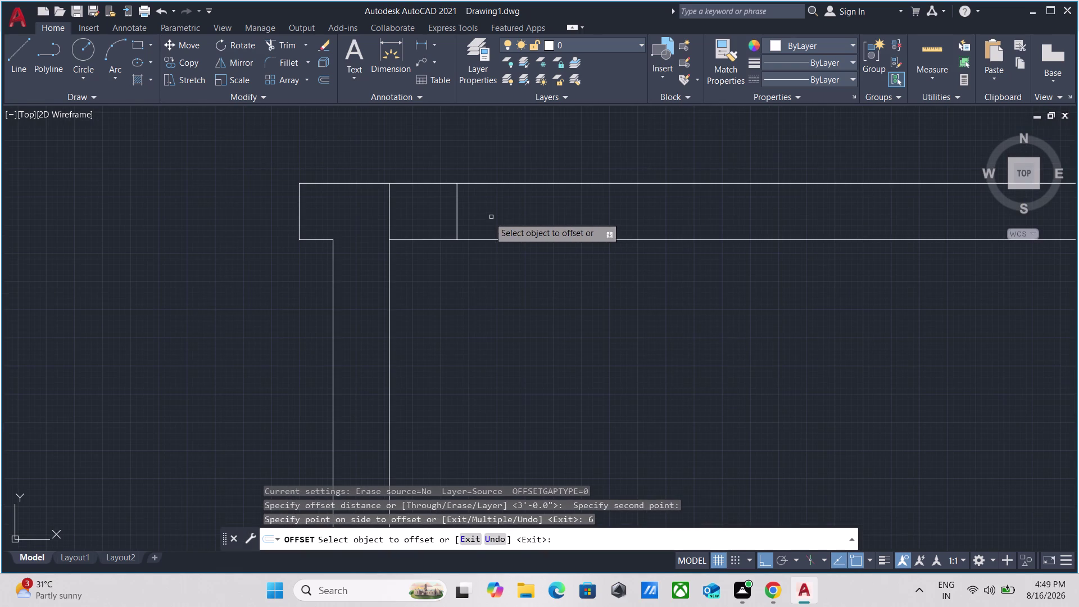
click(456, 208)
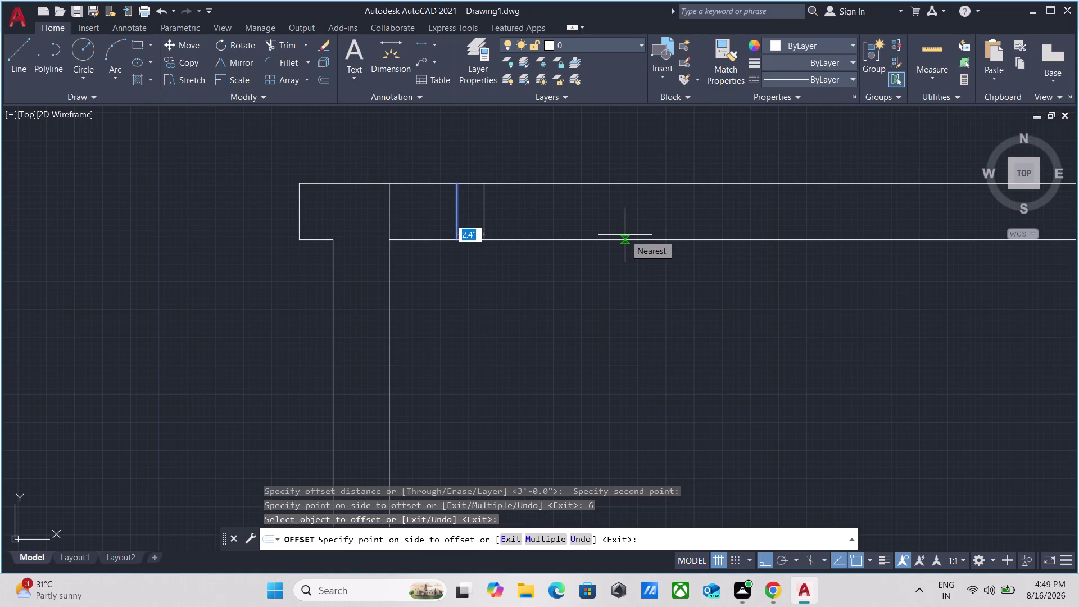
text(2')
key(Return)
scroll(down, 3)
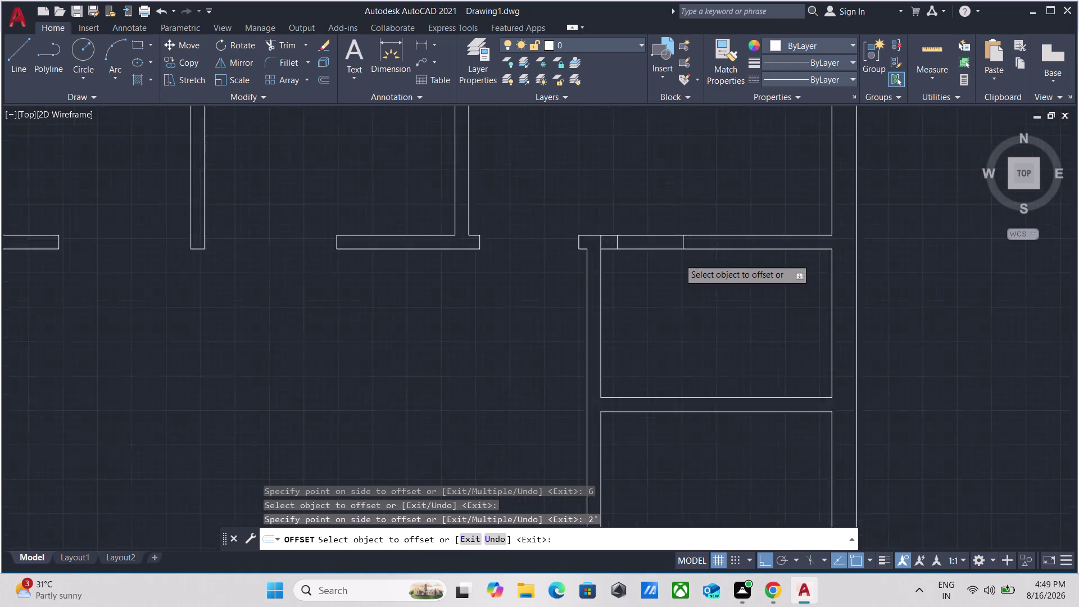
scroll(down, 3)
scroll(up, 3)
scroll(up, 3)
middle_drag(671, 223, 664, 359)
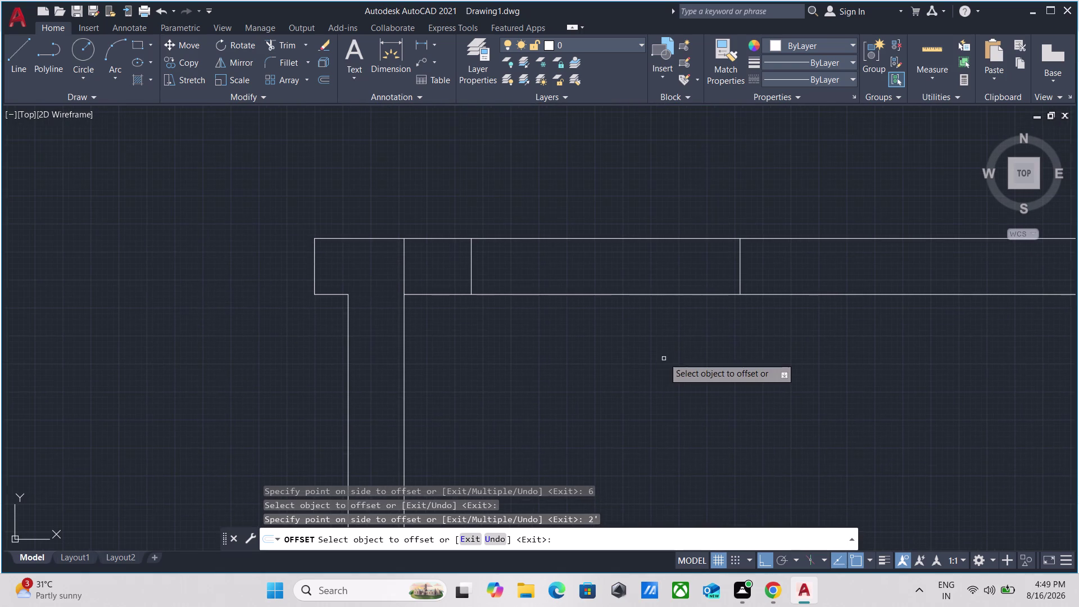
key(Escape)
Trim away the wall pieces and leftover lines between the new jamb lines.
text(tr)
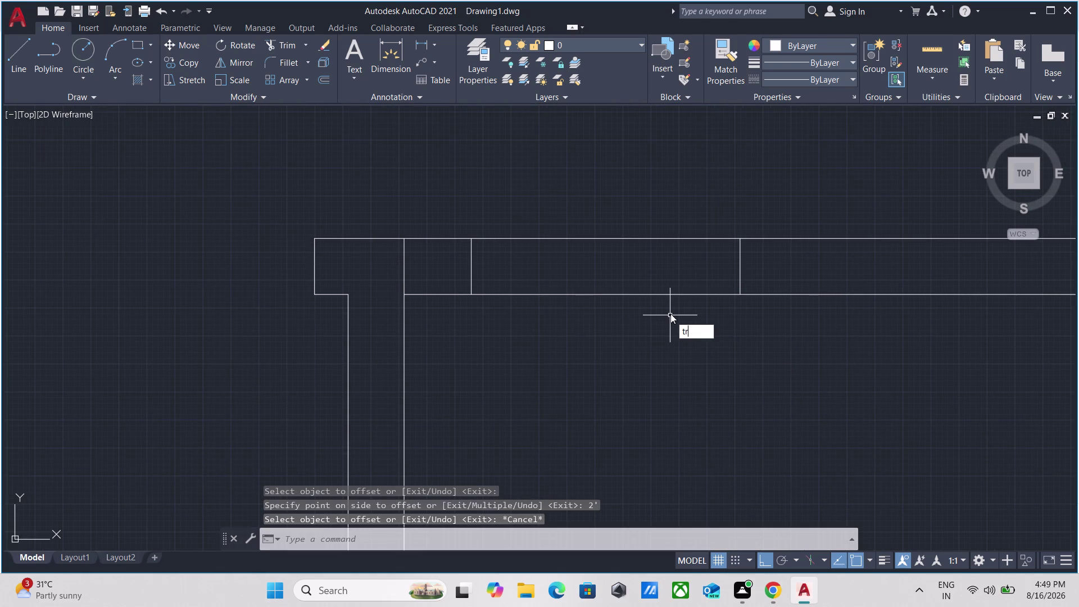
key(Return)
click(660, 315)
click(652, 164)
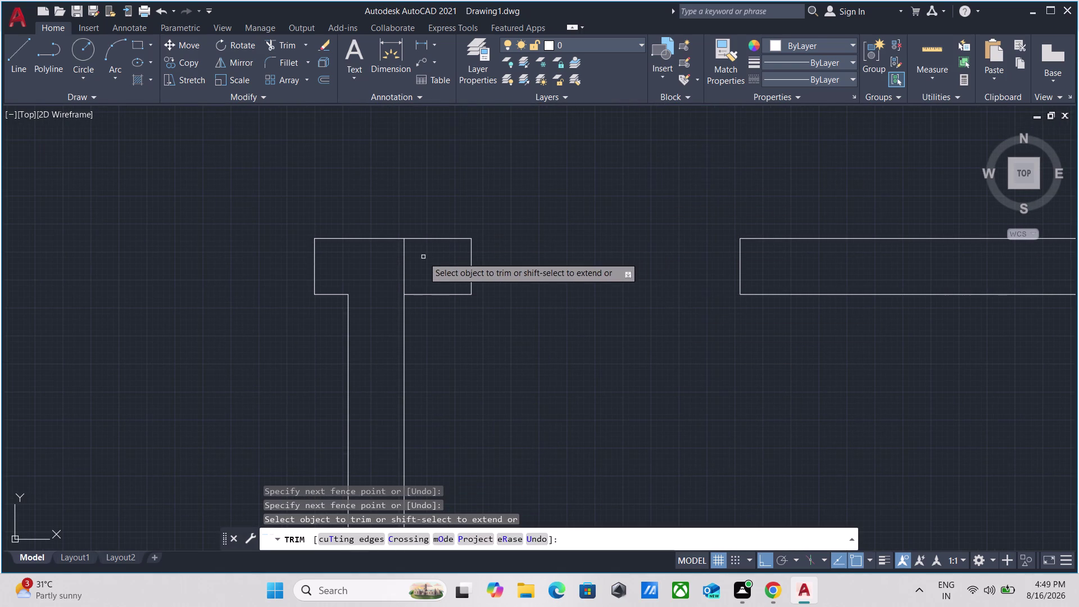
click(422, 256)
click(388, 254)
key(Escape)
Move the view to the next wall junction and start a new line there.
scroll(down, 3)
scroll(down, 3)
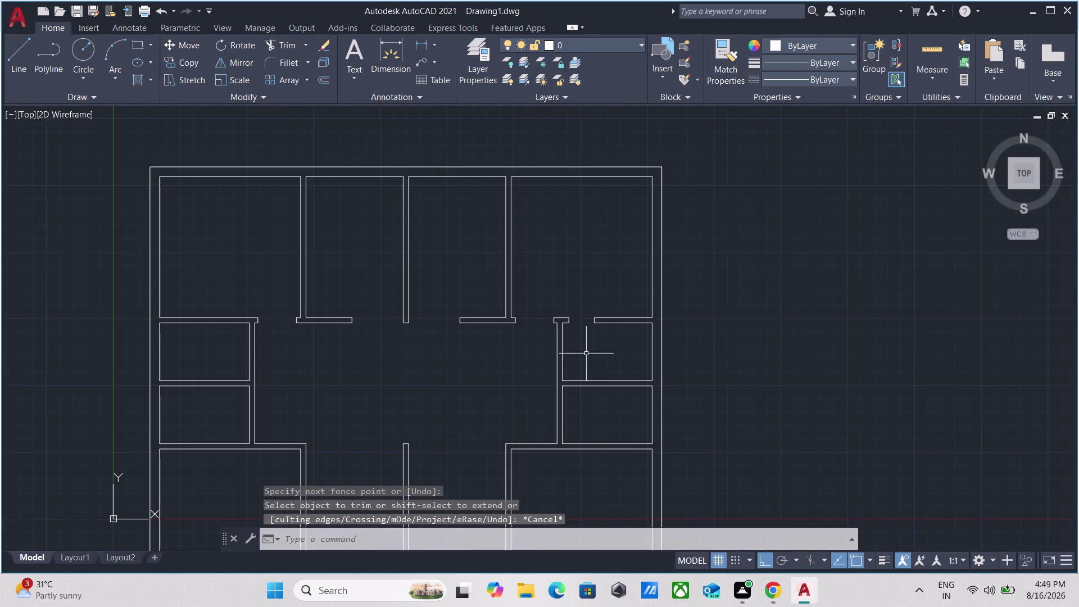
scroll(up, 3)
scroll(up, 3)
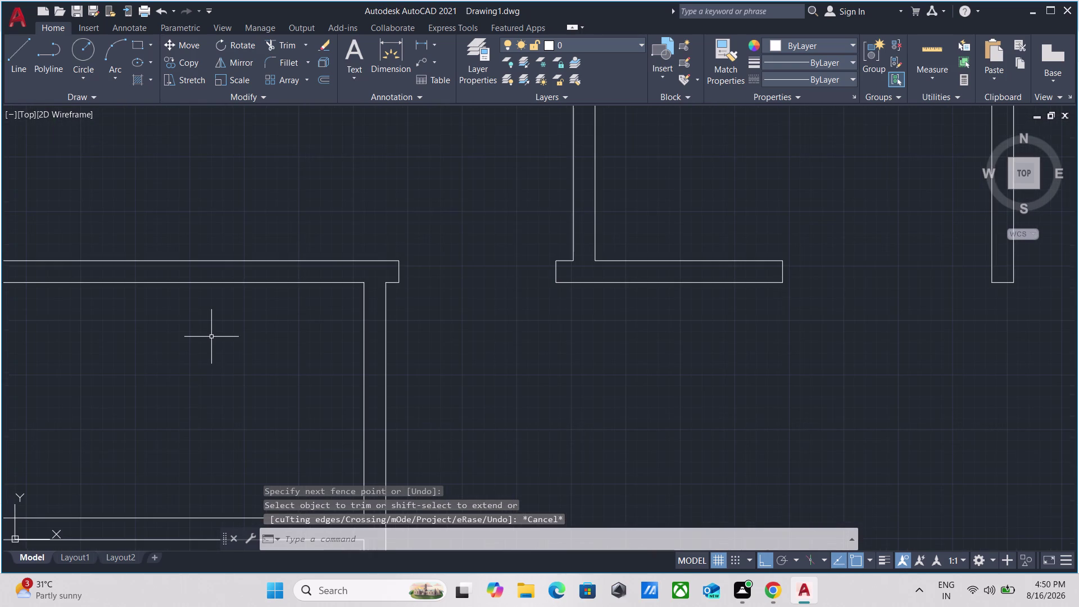
scroll(down, 3)
scroll(up, 3)
scroll(up, 3)
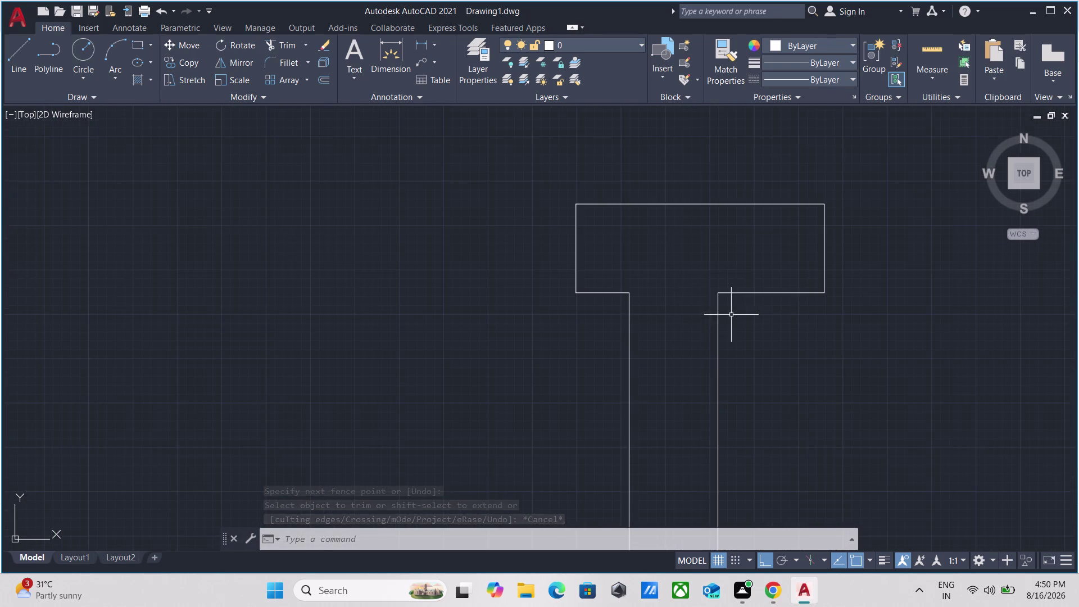
scroll(down, 3)
scroll(down, 3)
scroll(up, 3)
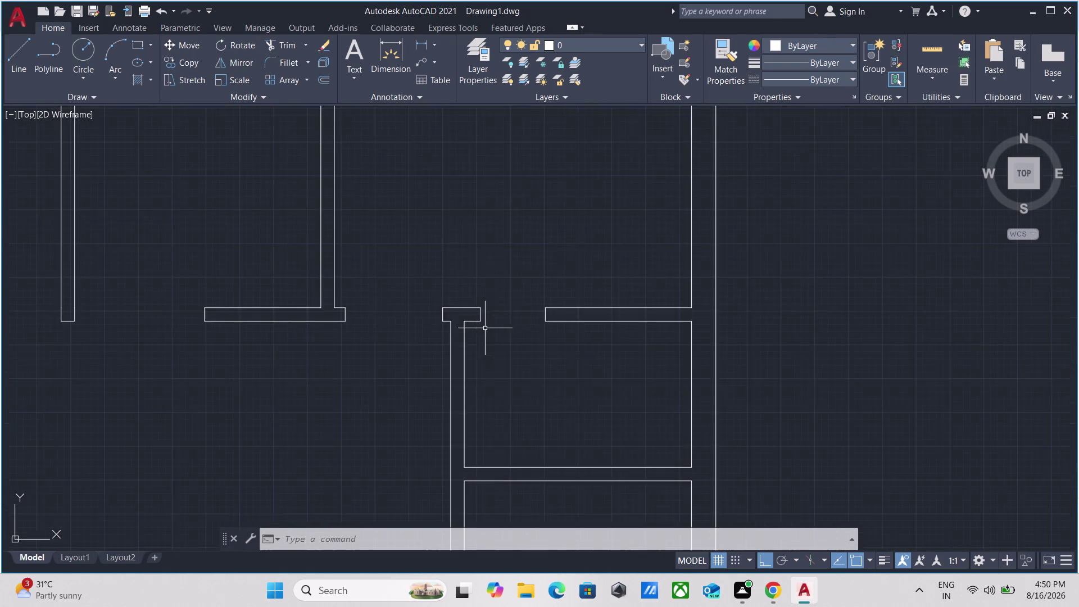
scroll(down, 3)
middle_drag(304, 358, 673, 347)
scroll(up, 3)
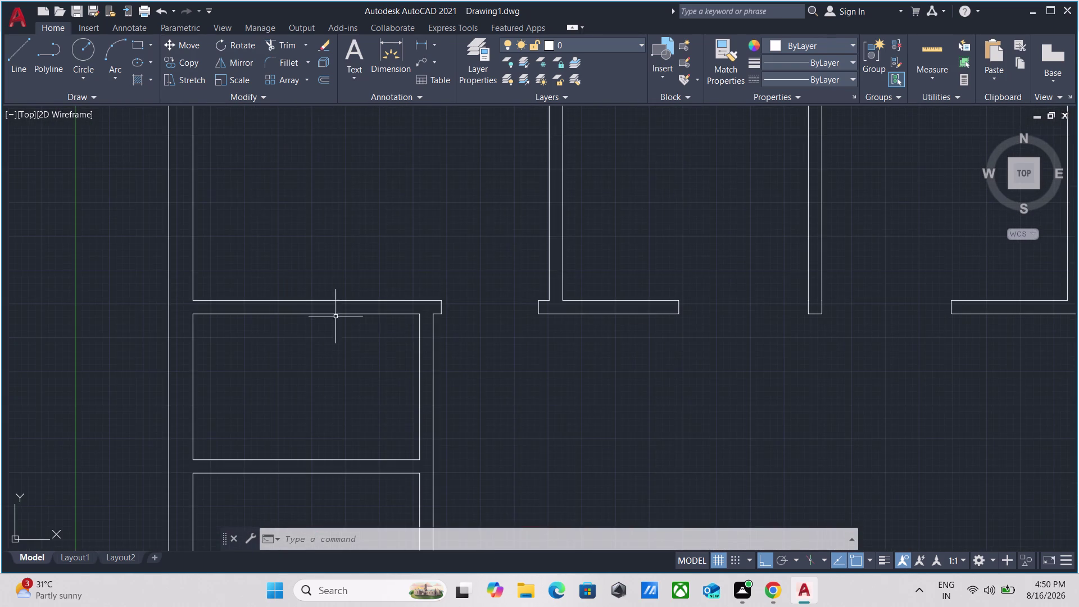
scroll(up, 3)
key(l)
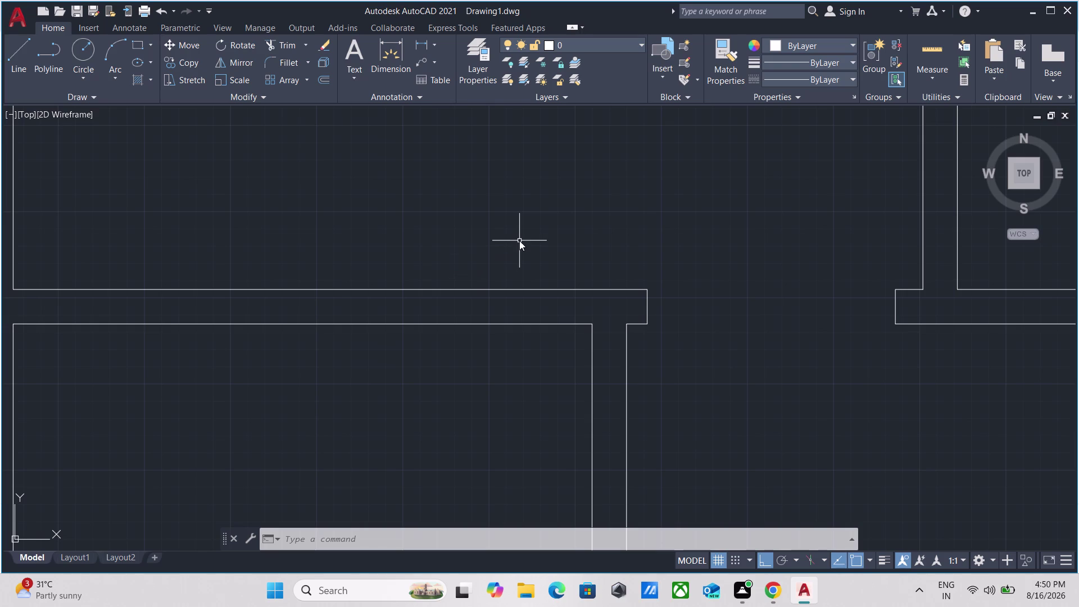
key(Return)
Draw a cross line spanning the upper room wall from its lower to upper edge.
scroll(up, 3)
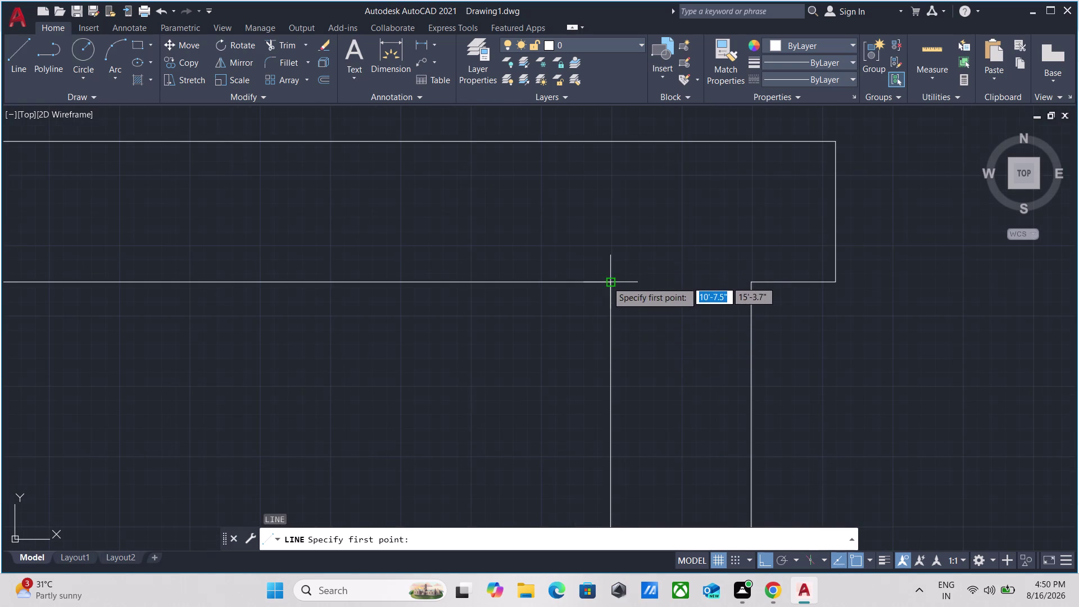
click(607, 281)
click(608, 141)
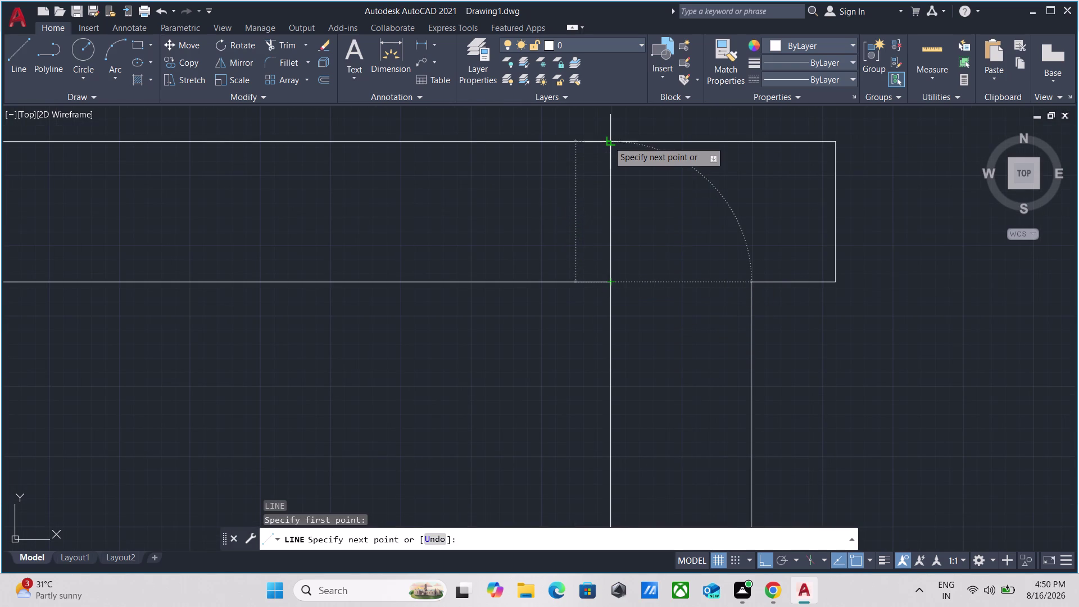
key(Escape)
Offset the cross line a distance of 6 to mark the first jamb.
drag(633, 211, 612, 201)
click(536, 181)
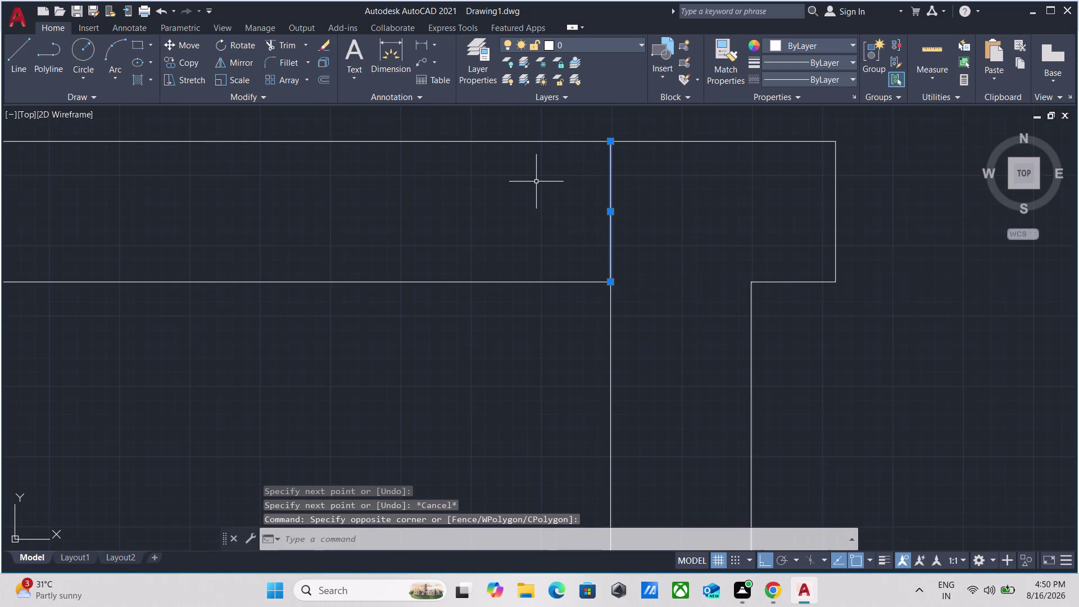
key(o)
key(Return)
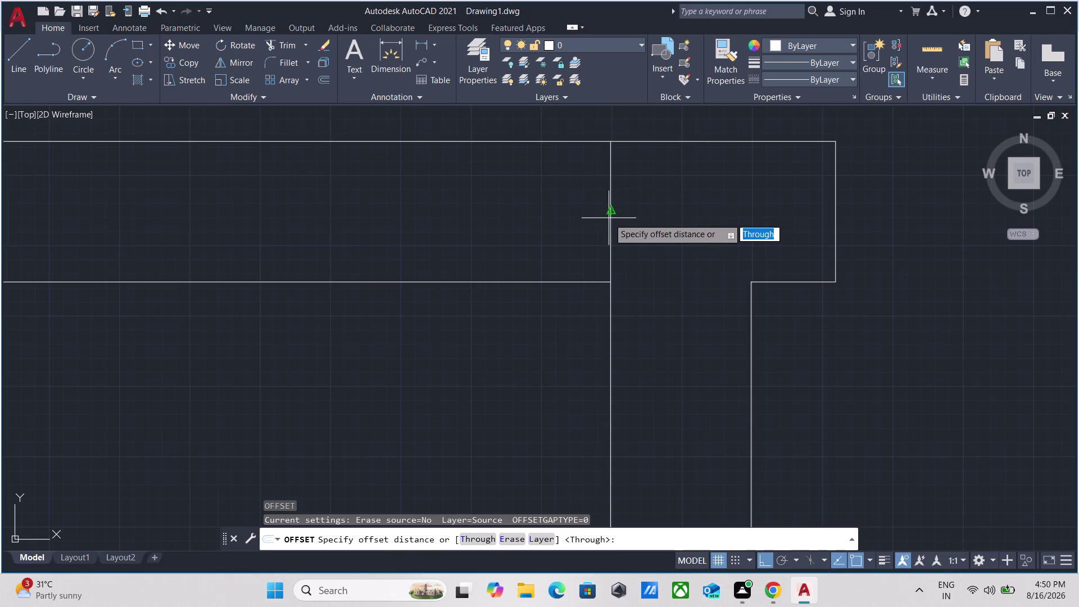
click(609, 212)
click(485, 210)
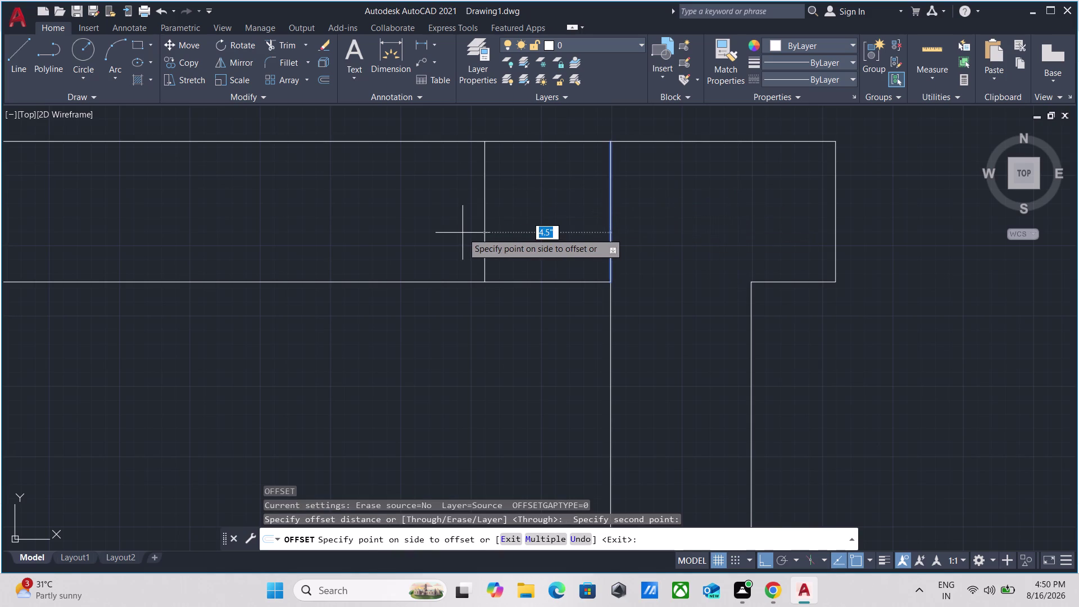
scroll(down, 3)
key(6)
key(Return)
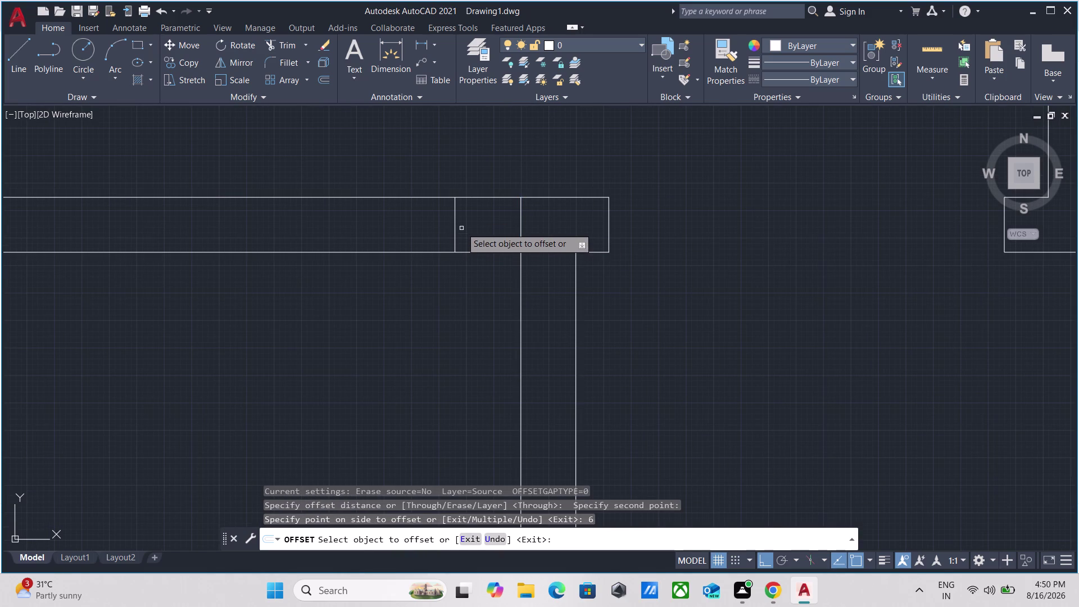
Offset a further copy 2' away to mark the other door jamb.
click(457, 222)
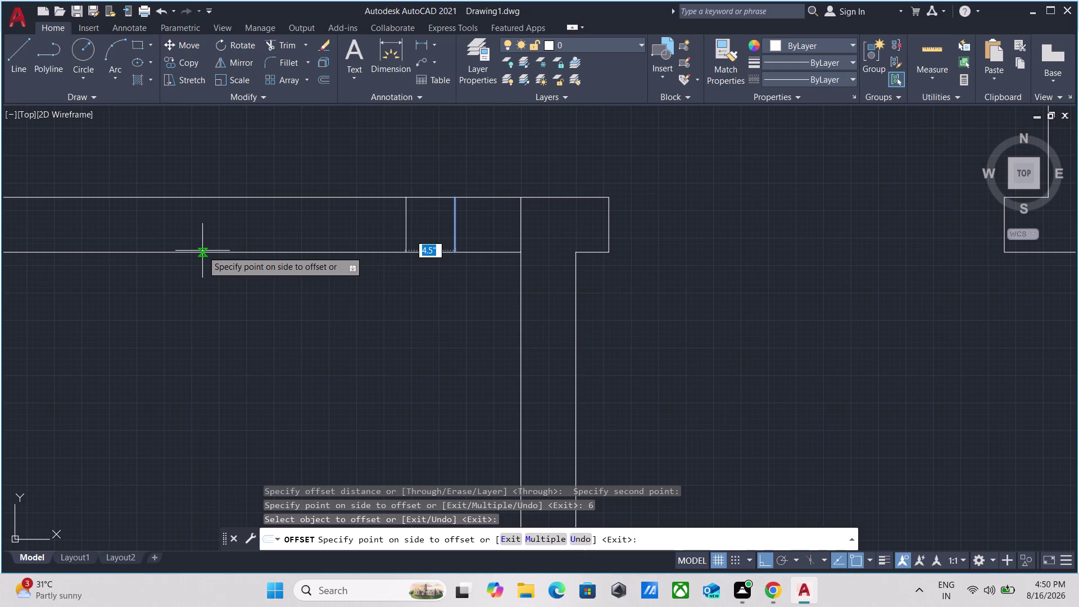
key(2)
key(apostrophe)
key(Return)
scroll(down, 3)
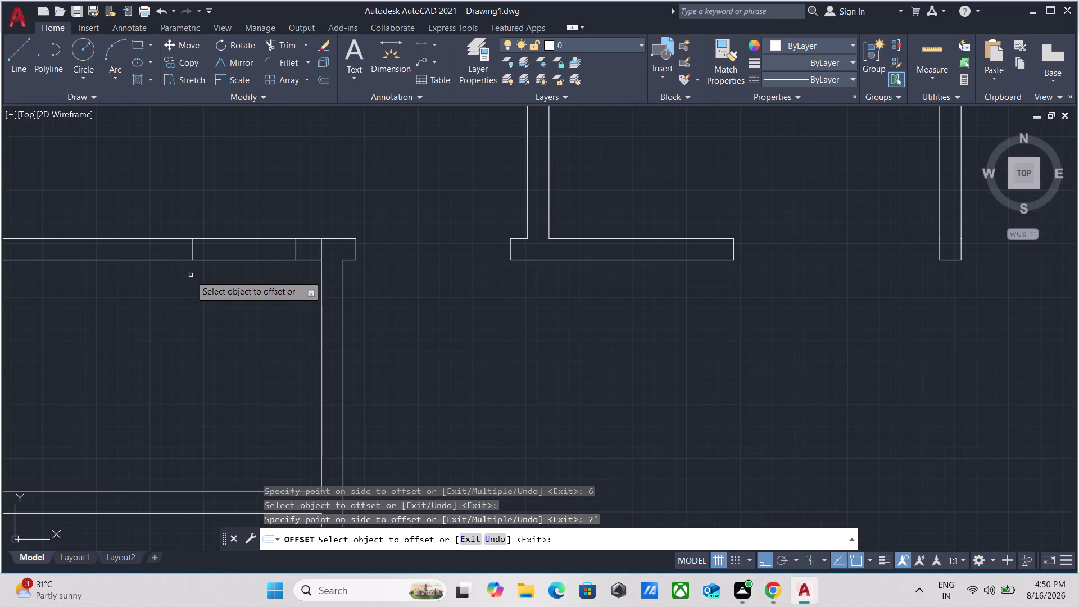
key(Escape)
Trim out the first wall piece between the jamb lines.
middle_drag(212, 271, 213, 274)
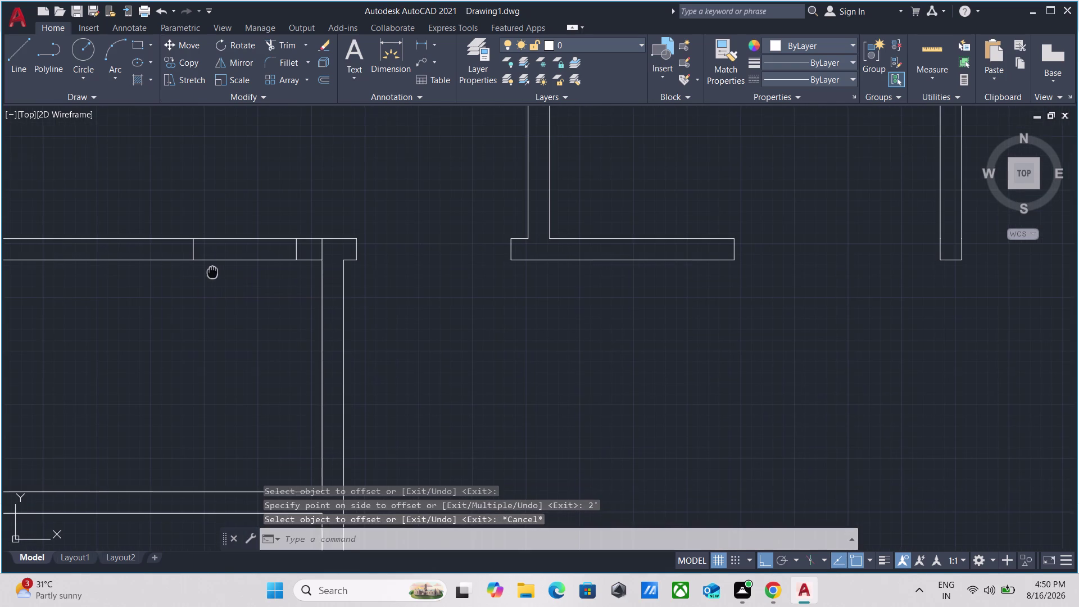
middle_drag(214, 274, 221, 294)
key(t)
key(r)
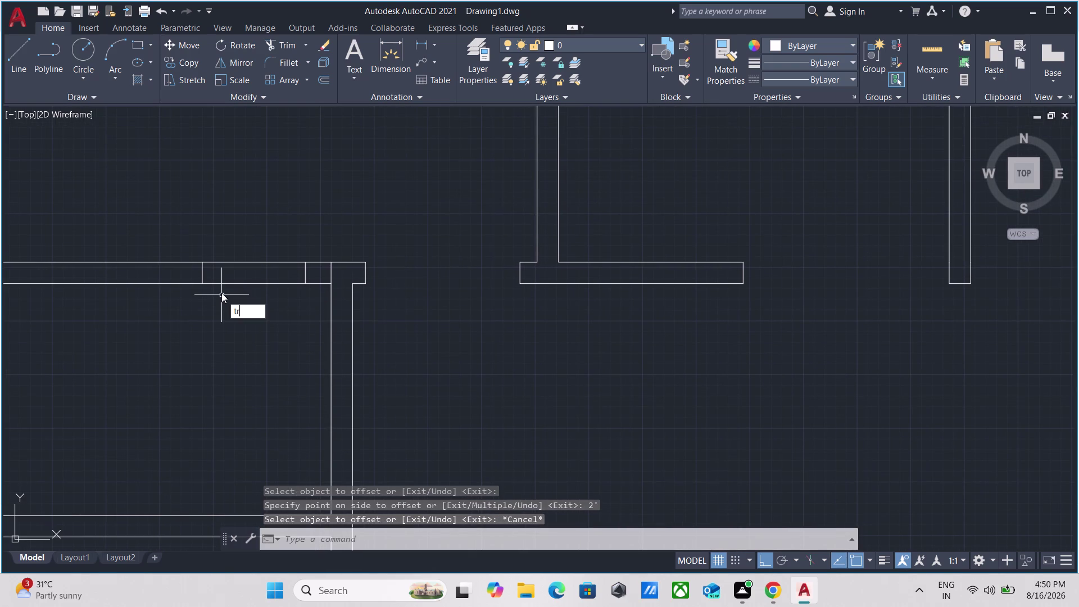
key(Return)
click(251, 304)
Trim the remaining wall piece from the opening and zoom out to the whole plan.
click(252, 212)
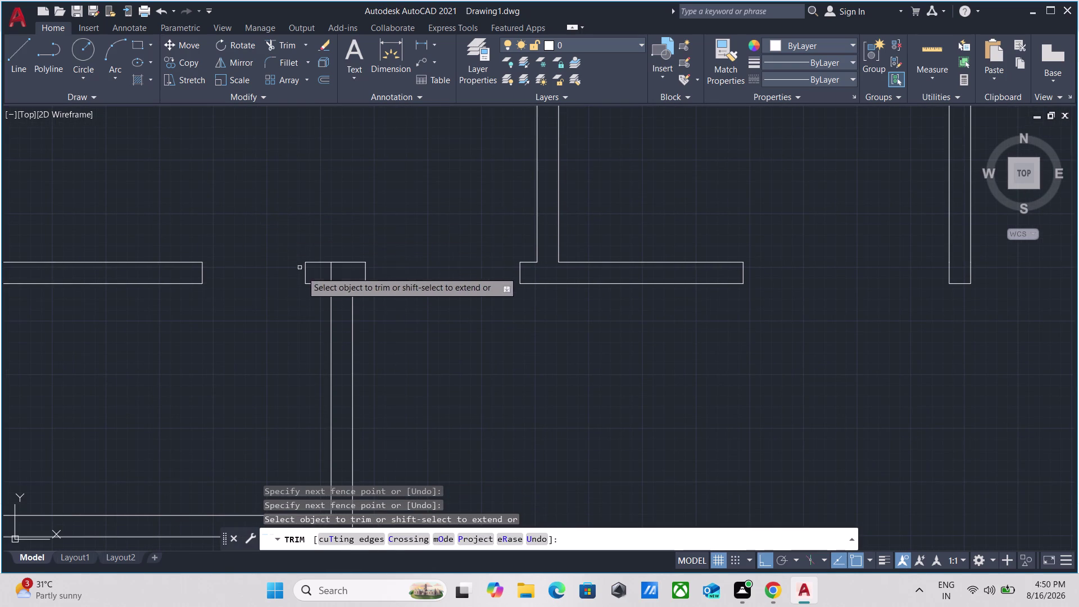
scroll(up, 3)
scroll(up, 3)
drag(418, 272, 429, 269)
drag(766, 256, 771, 257)
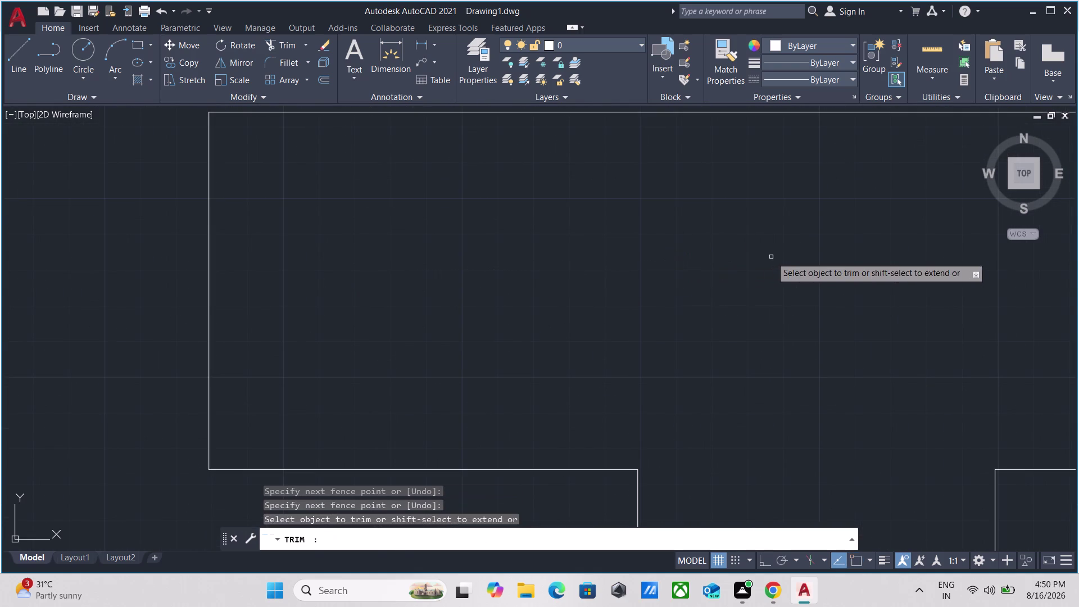
scroll(down, 3)
scroll(down, 3)
scroll(down, 3)
middle_drag(852, 295, 851, 293)
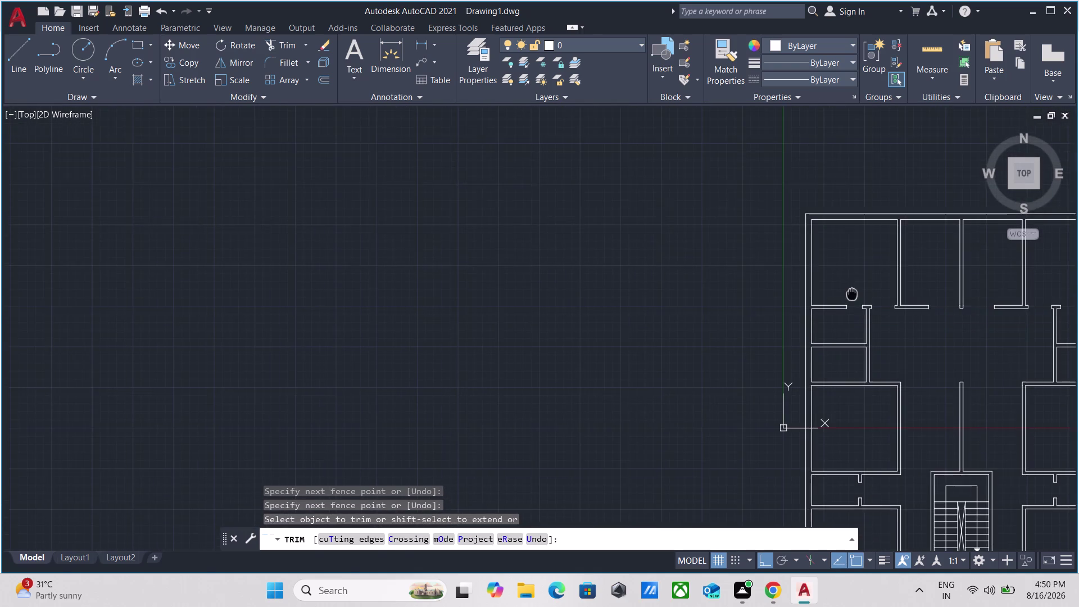
middle_drag(851, 292, 600, 206)
Review the door openings across the floor plan and exit the trim.
scroll(up, 3)
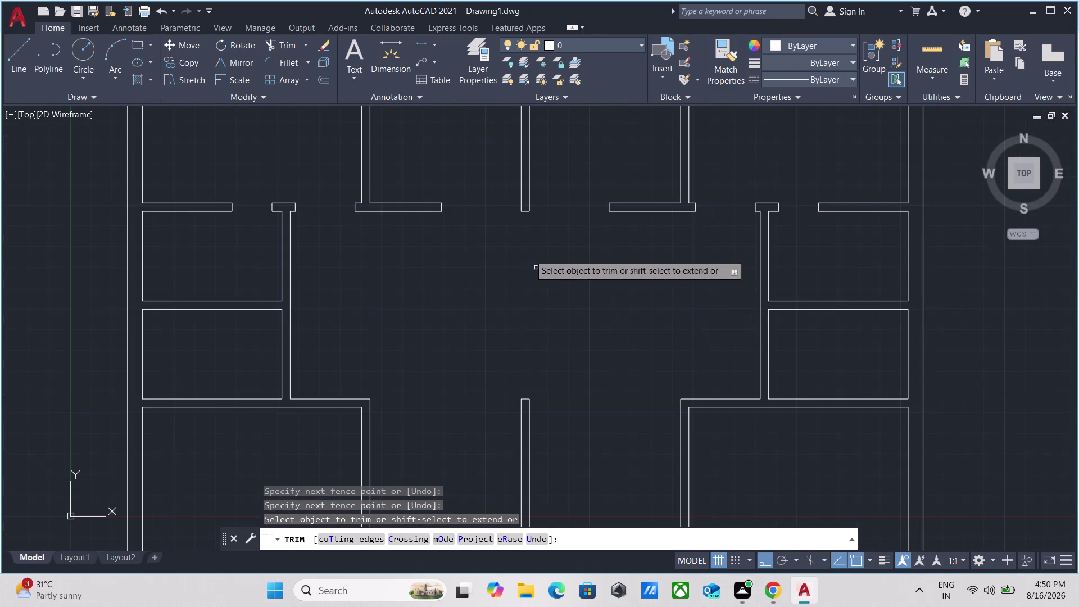
scroll(down, 3)
scroll(up, 3)
scroll(down, 3)
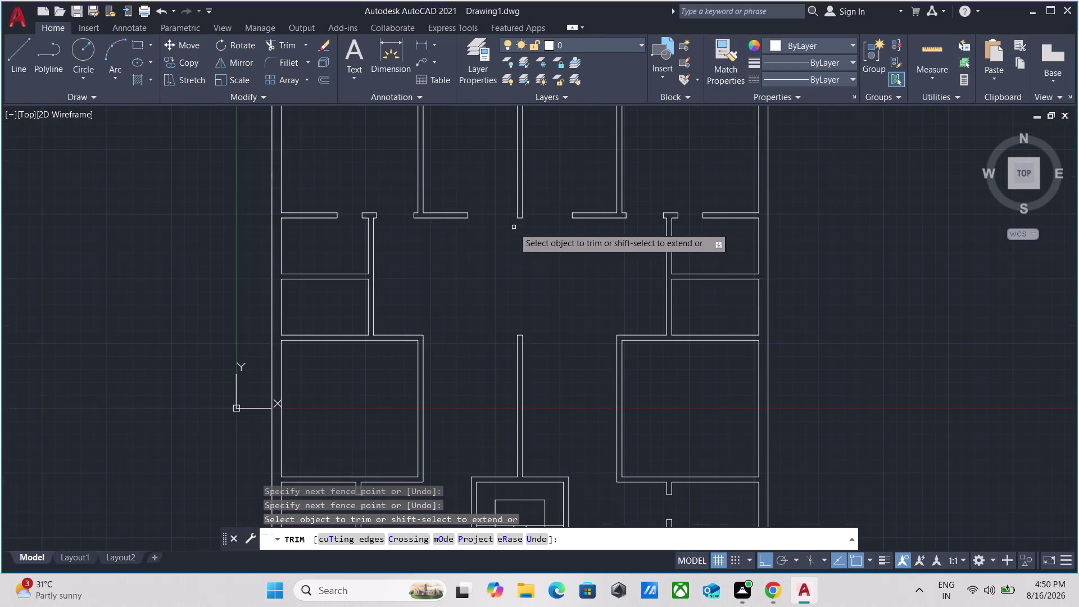
scroll(up, 3)
scroll(down, 3)
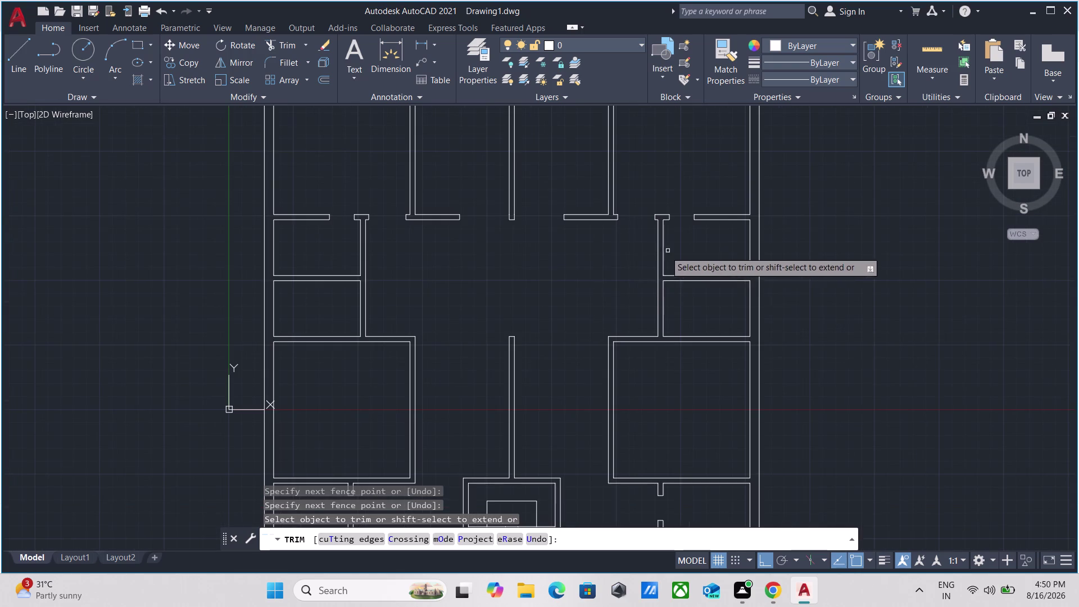
middle_drag(553, 284, 587, 225)
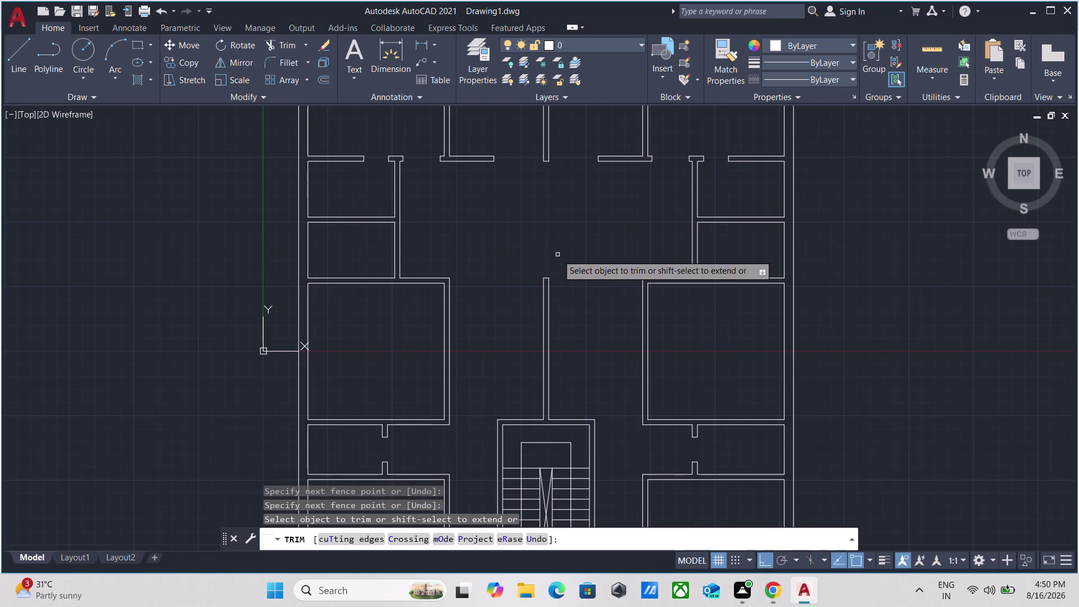
scroll(up, 3)
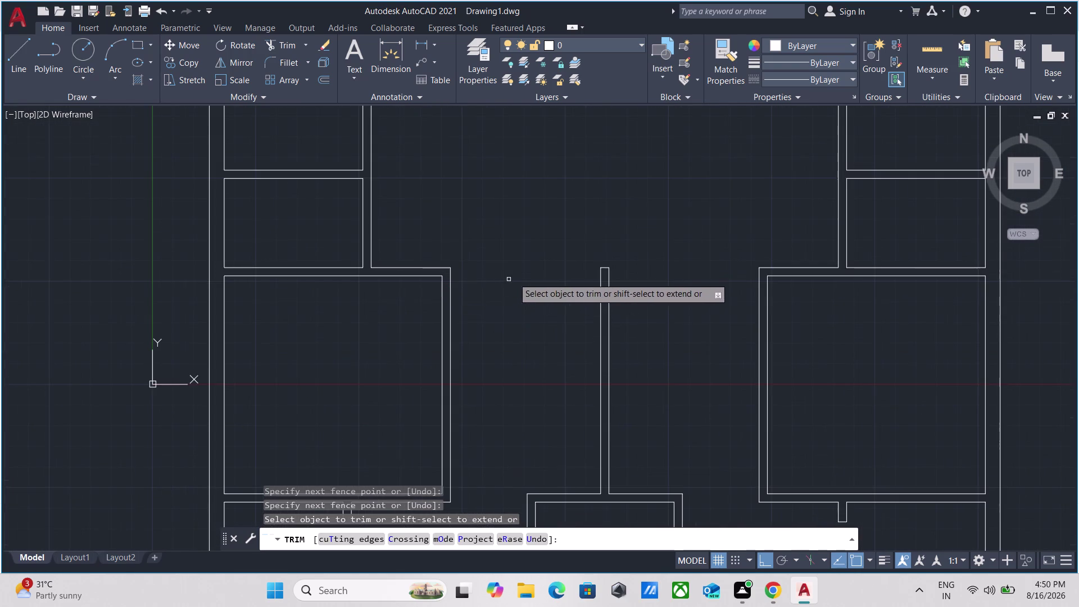
scroll(down, 3)
middle_drag(423, 196, 431, 247)
key(Escape)
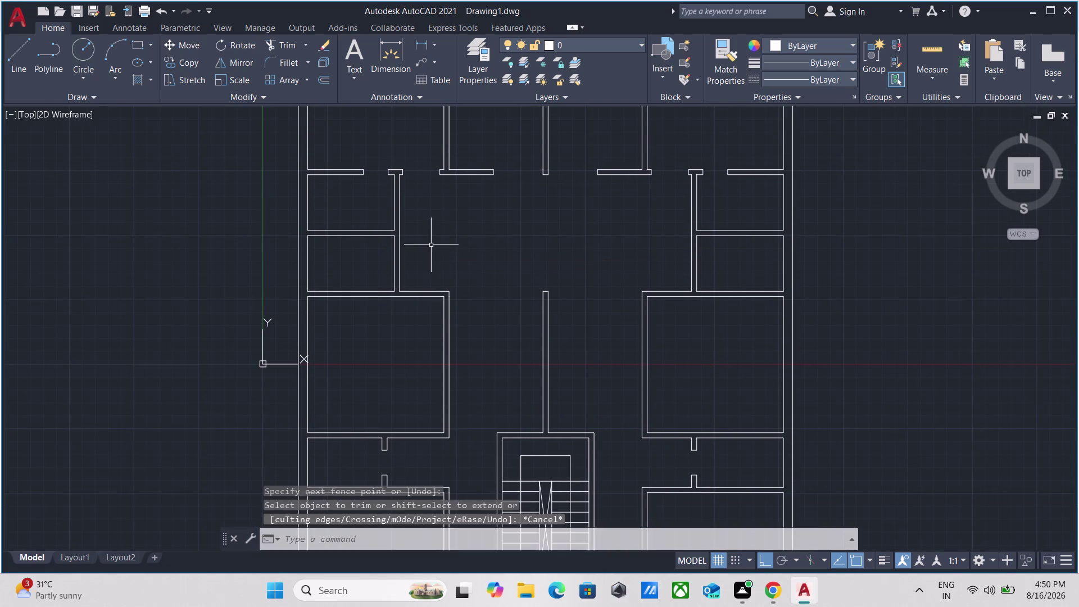
scroll(up, 3)
middle_drag(410, 277, 419, 256)
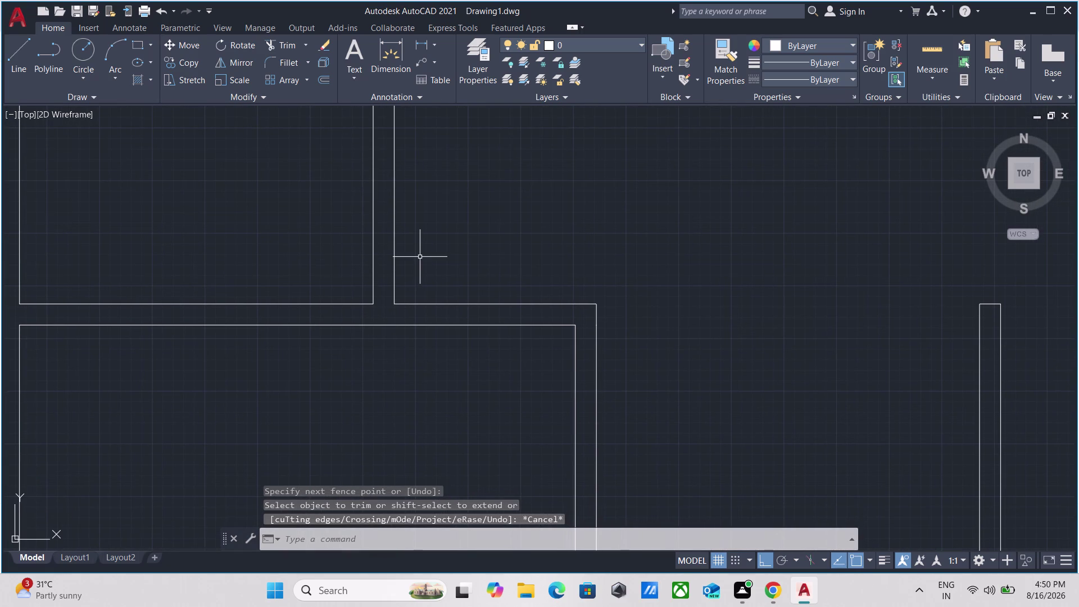
Draw a cross line starting at the wall corner to mark a jamb.
key(l)
key(Return)
click(396, 302)
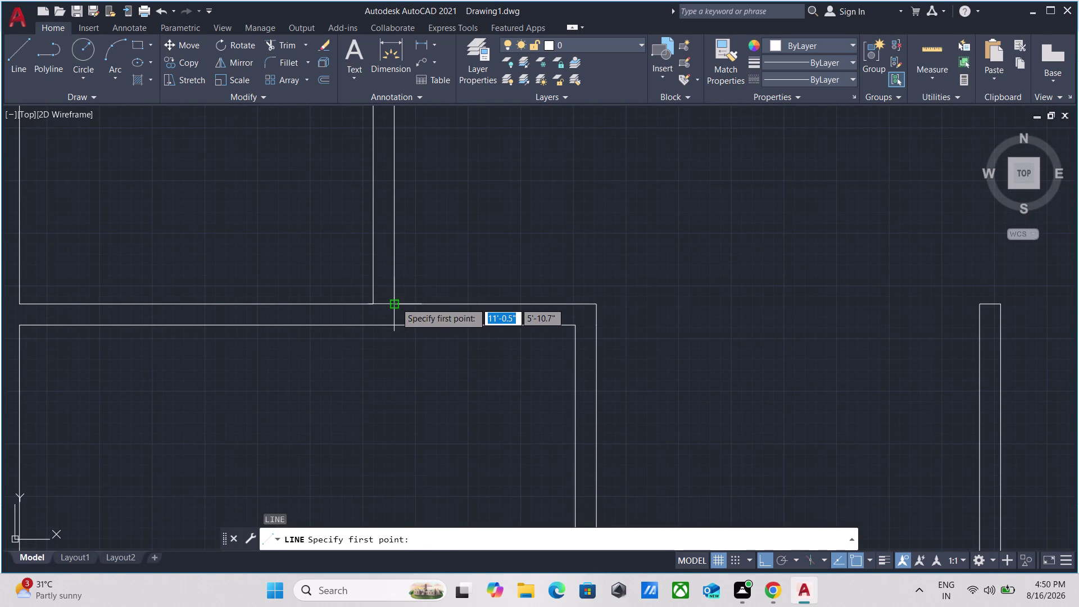
click(375, 301)
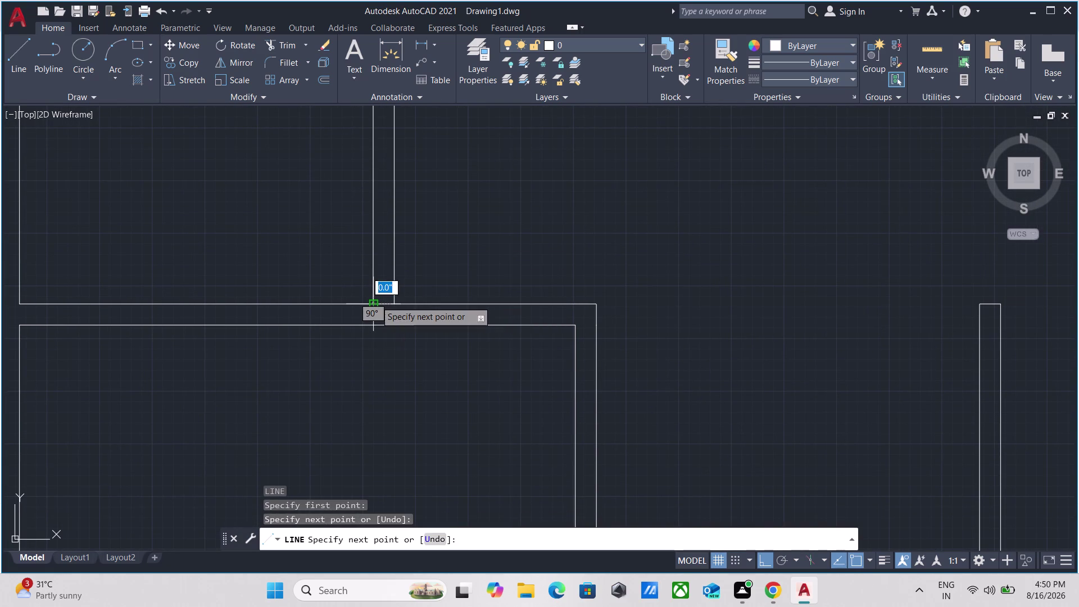
key(Escape)
scroll(up, 3)
Offset the cross line 2' to mark the opposite jamb.
click(412, 341)
click(370, 242)
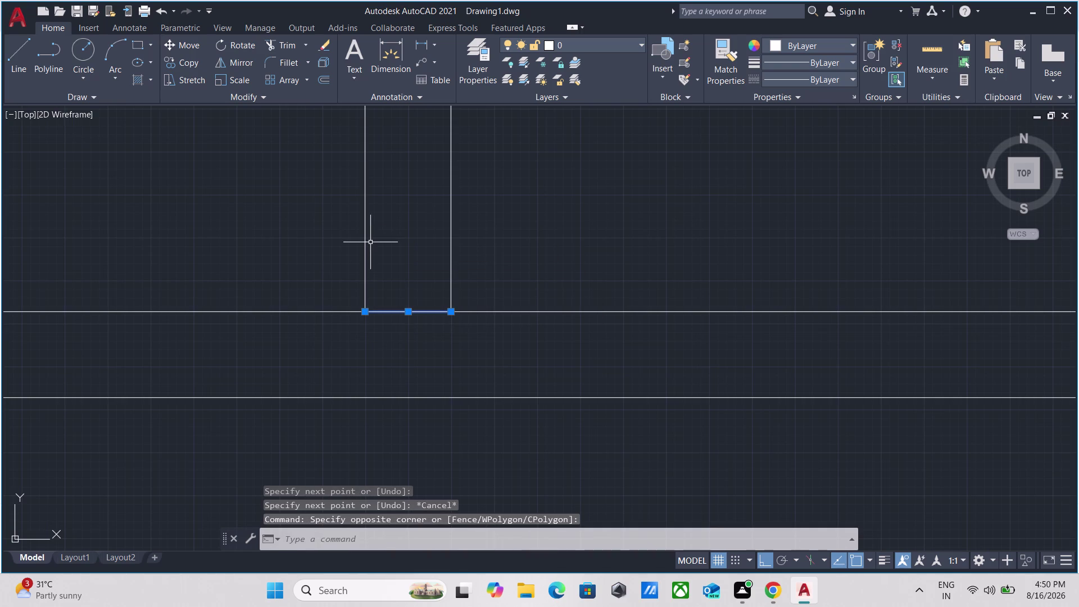
key(o)
key(Return)
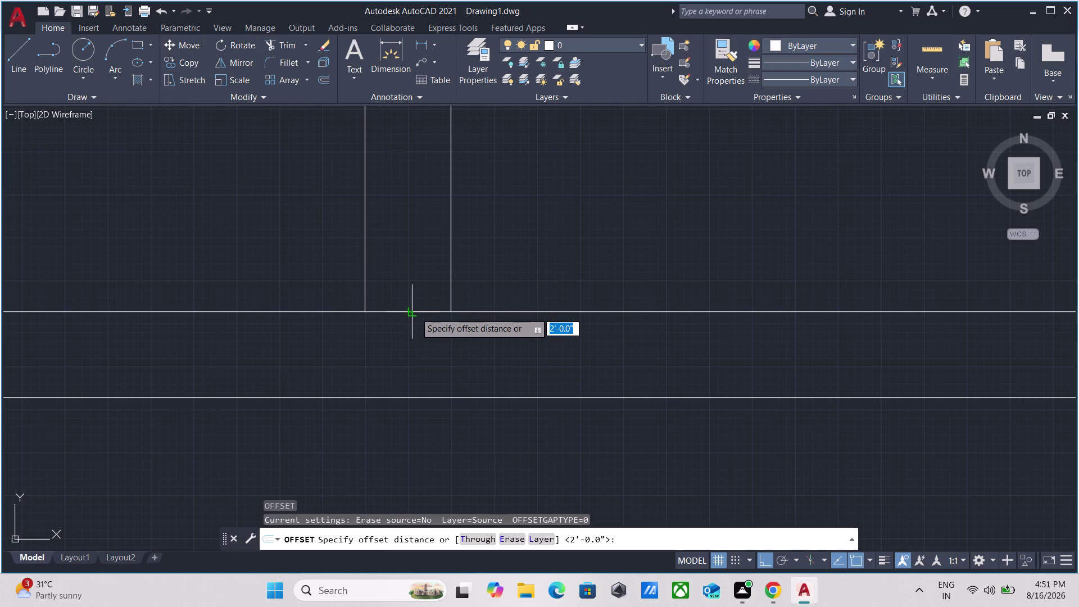
click(409, 311)
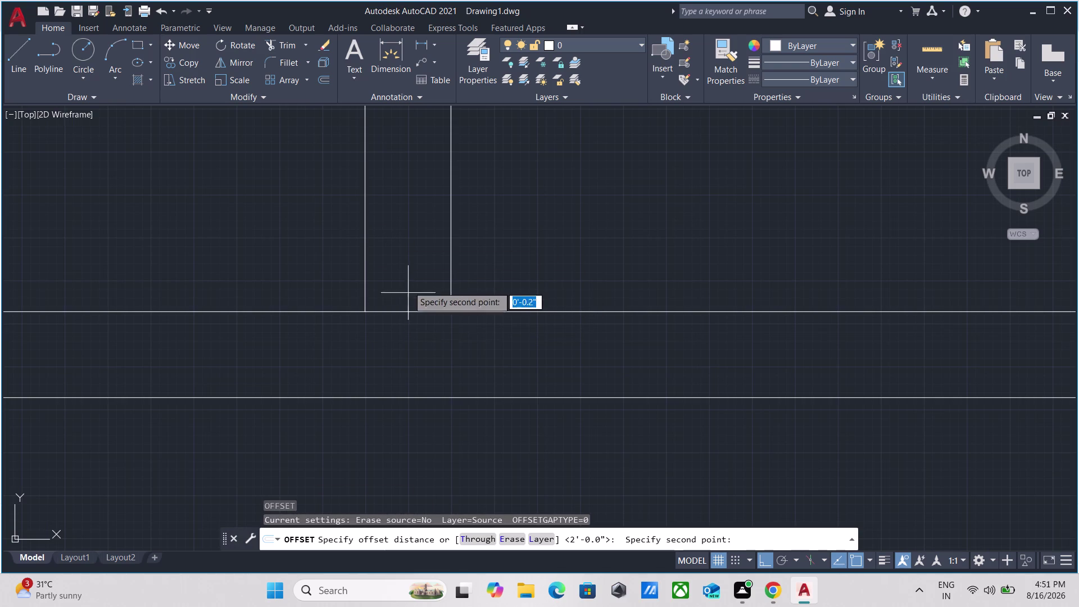
click(406, 262)
key(2)
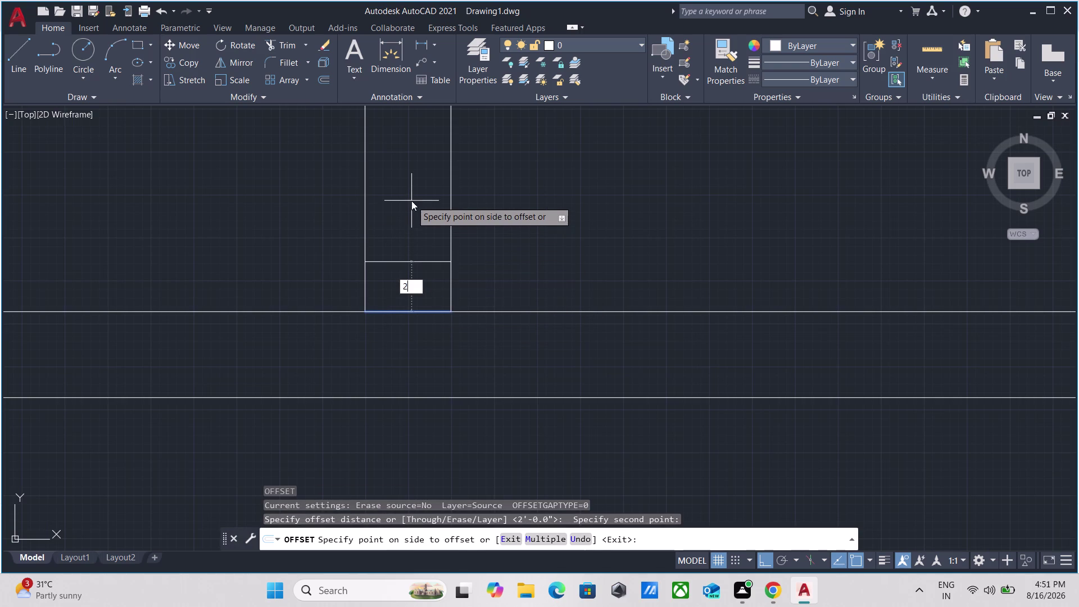
key(apostrophe)
key(Return)
scroll(down, 3)
middle_drag(525, 213, 443, 473)
scroll(down, 3)
middle_drag(443, 452, 447, 356)
key(Escape)
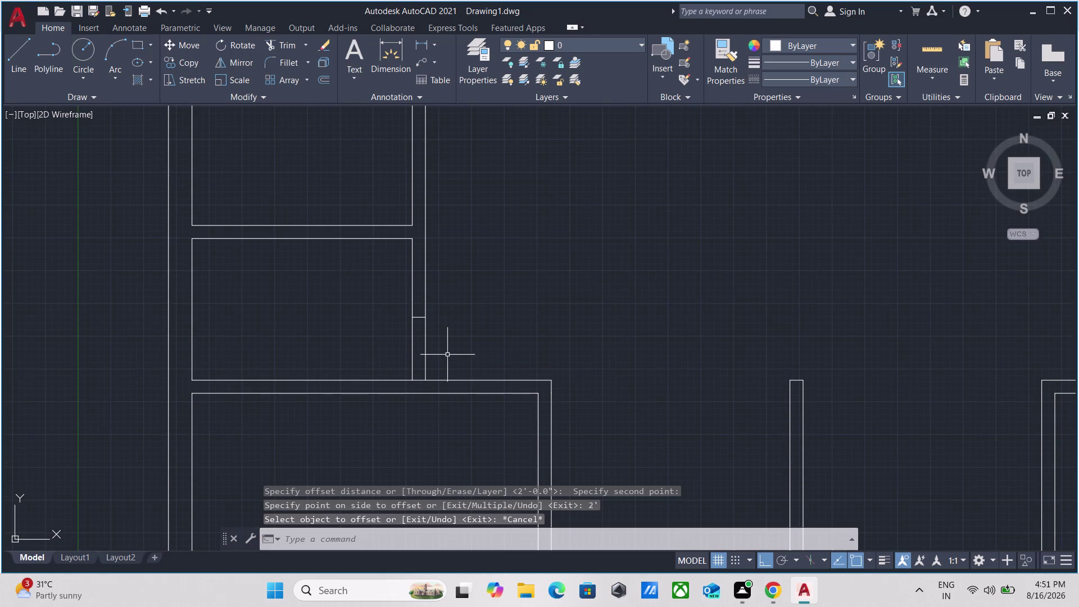
Fence-trim the wall between the jamb lines to cut the doorway.
text(tr)
key(Return)
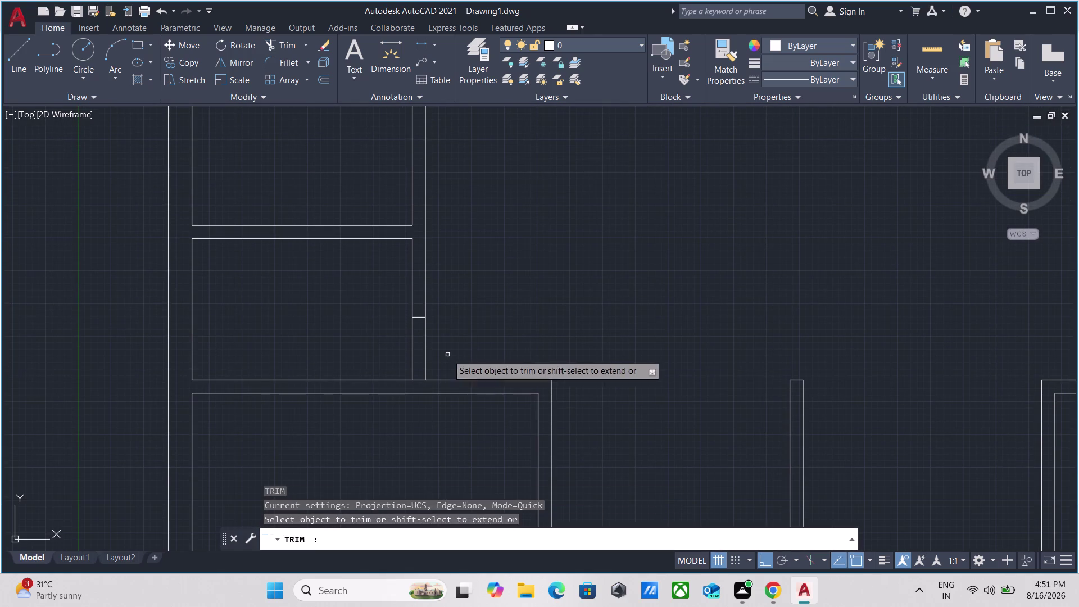
click(447, 359)
click(291, 335)
scroll(down, 3)
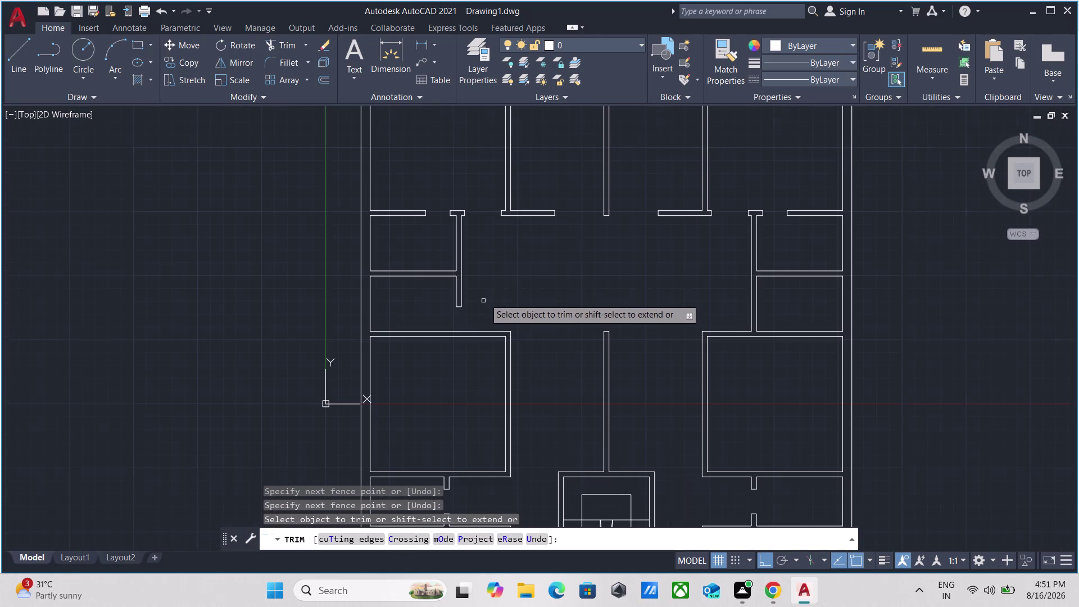
middle_drag(493, 283, 374, 265)
scroll(down, 3)
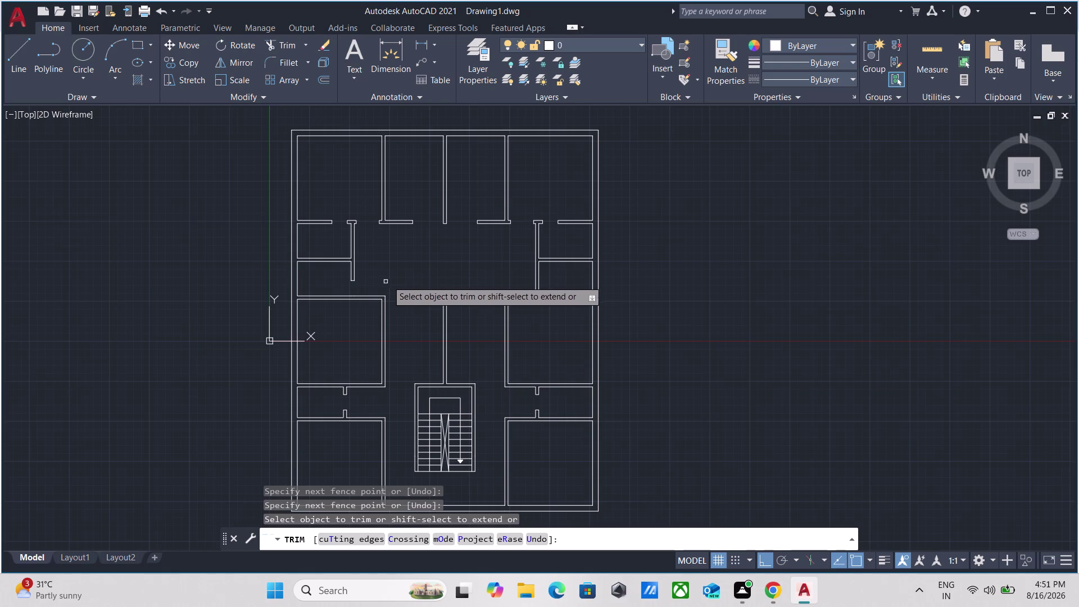
scroll(up, 3)
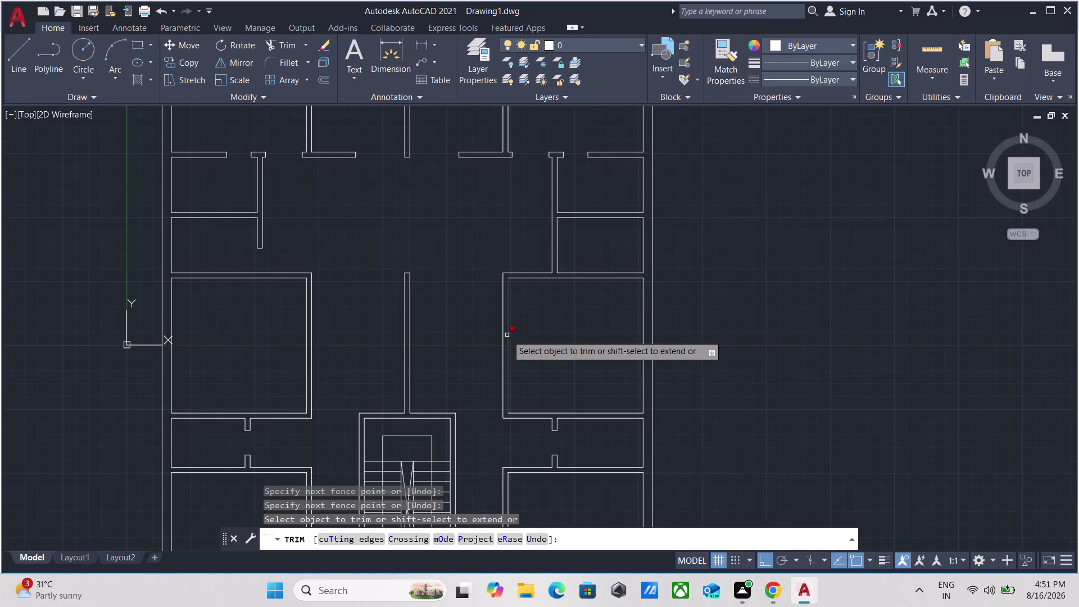
key(Escape)
Start a new line and pan over to the next room wall.
scroll(up, 3)
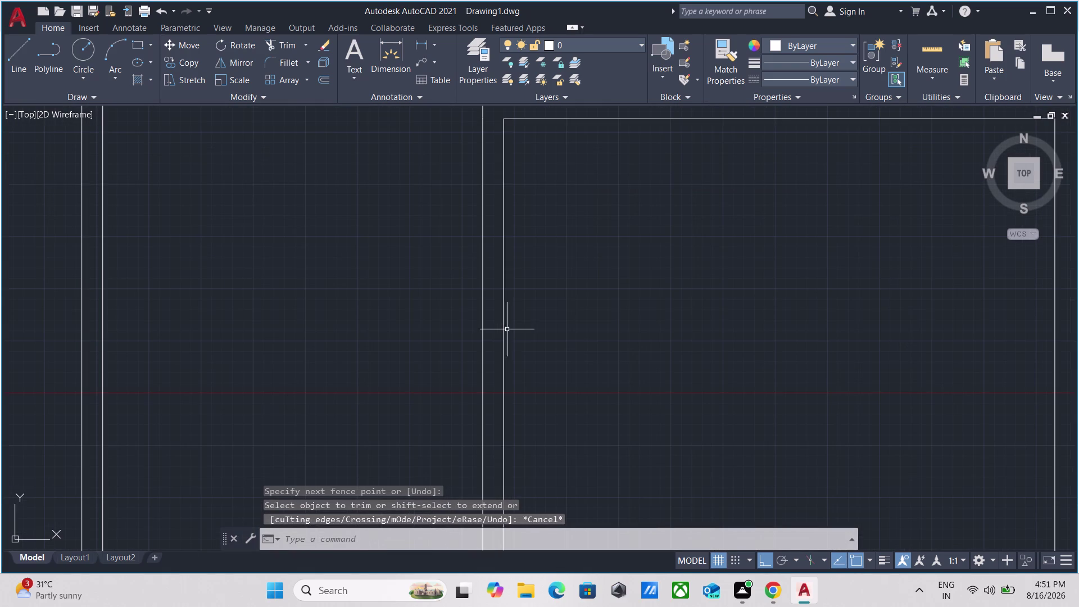
key(l)
key(Return)
scroll(down, 3)
middle_drag(578, 316, 536, 391)
scroll(up, 3)
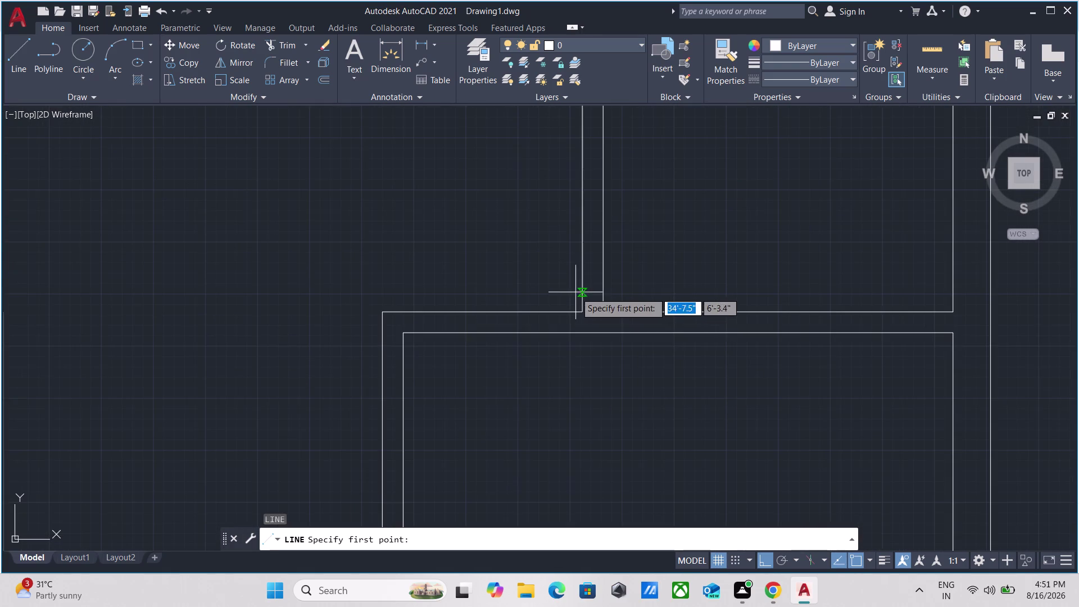
Draw a short jamb line across the wall thickness from the corner.
scroll(up, 3)
click(584, 280)
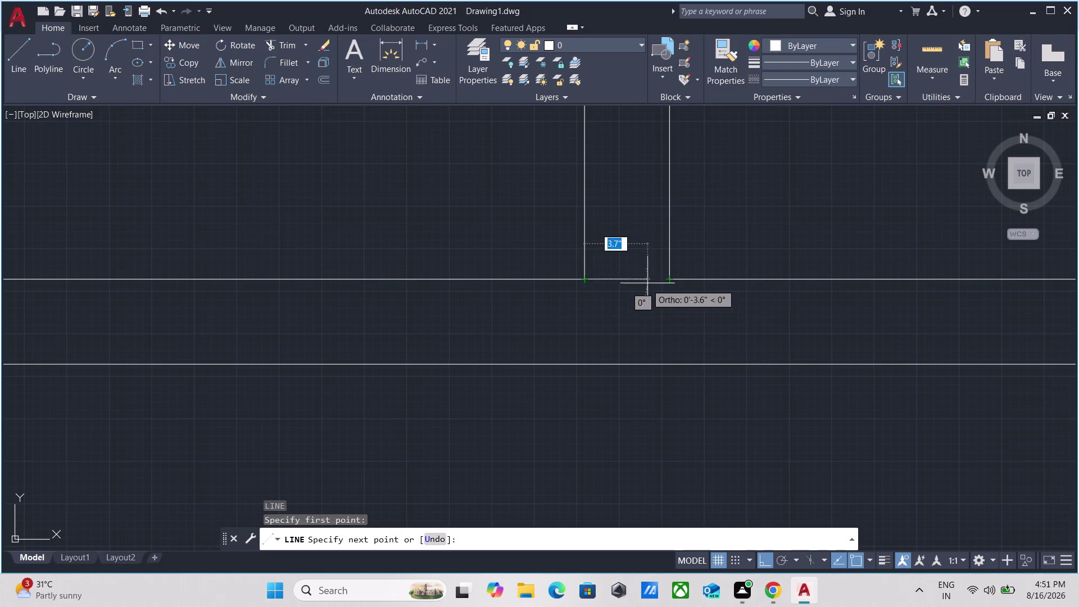
click(671, 281)
key(Escape)
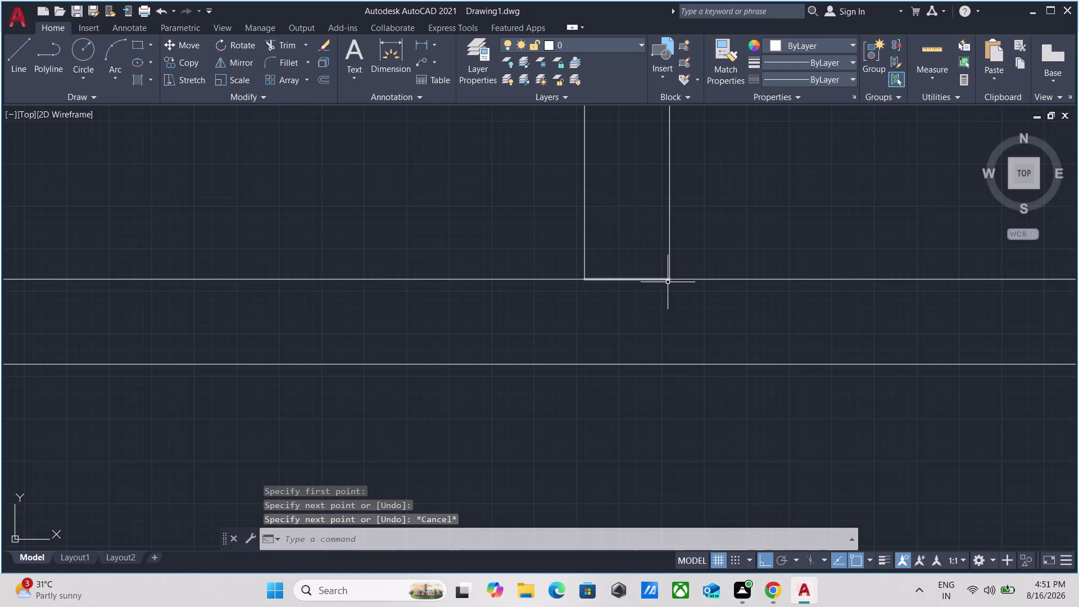
Offset the jamb line 2' along the wall for the other edge.
click(664, 288)
click(612, 248)
key(o)
key(Return)
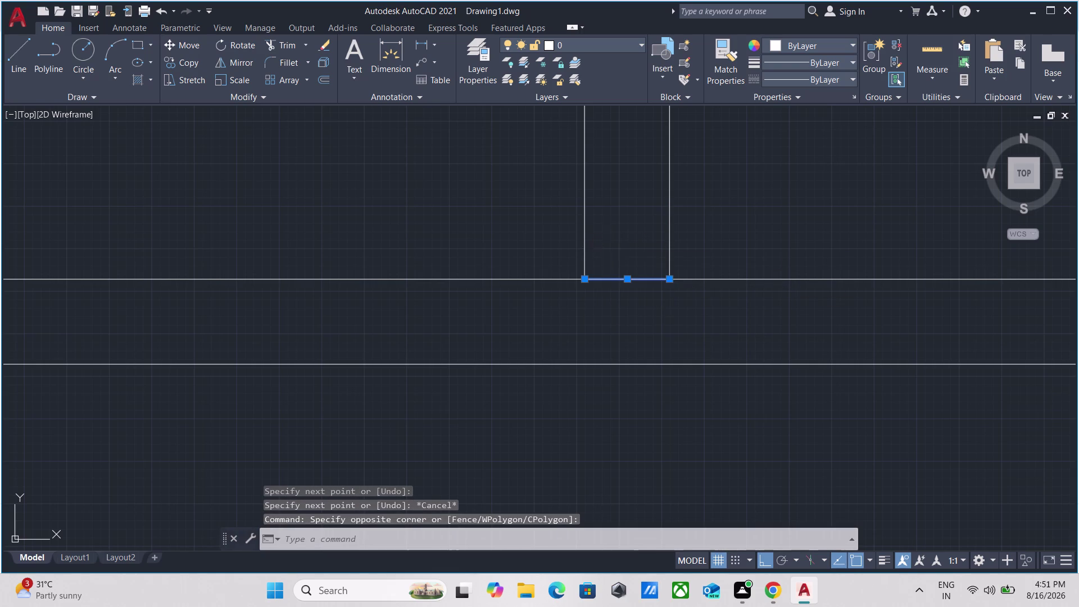
click(625, 278)
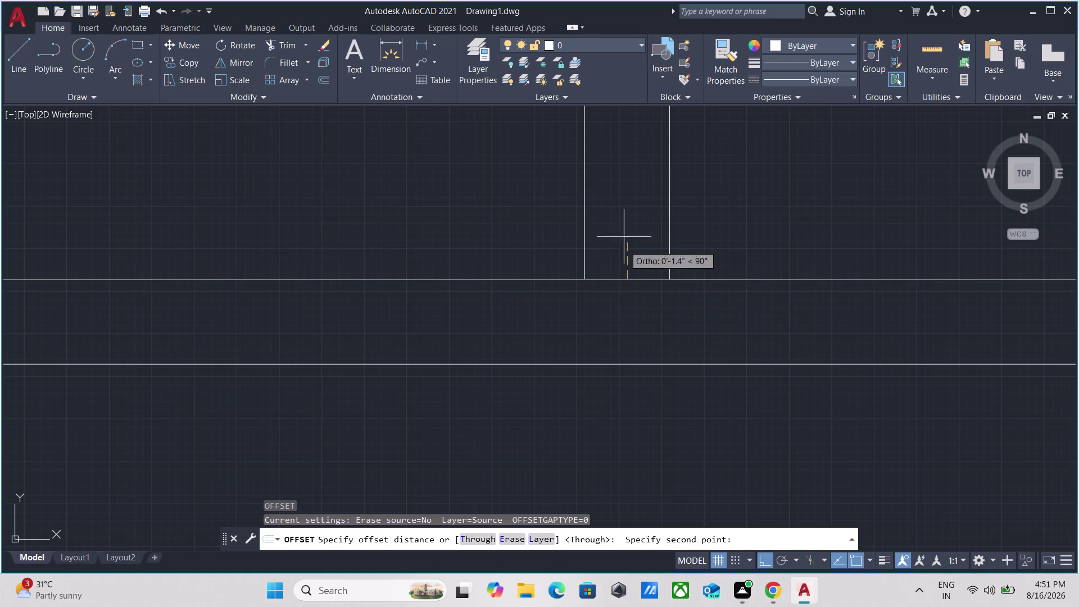
click(620, 218)
middle_drag(605, 223, 594, 361)
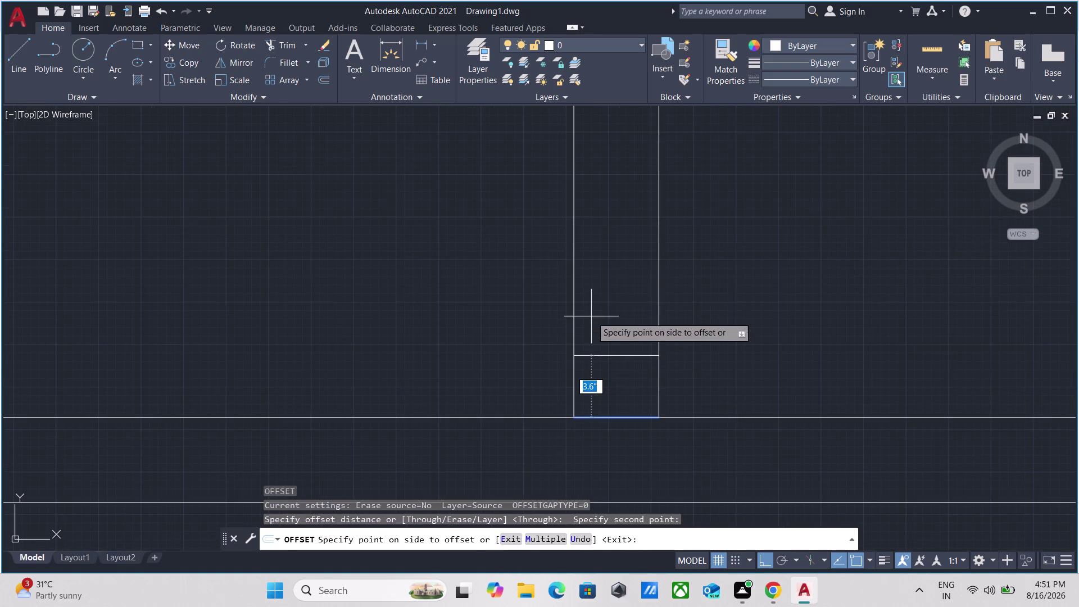
key(2)
key(apostrophe)
key(Return)
scroll(down, 3)
scroll(down, 3)
middle_drag(681, 239, 673, 332)
key(Escape)
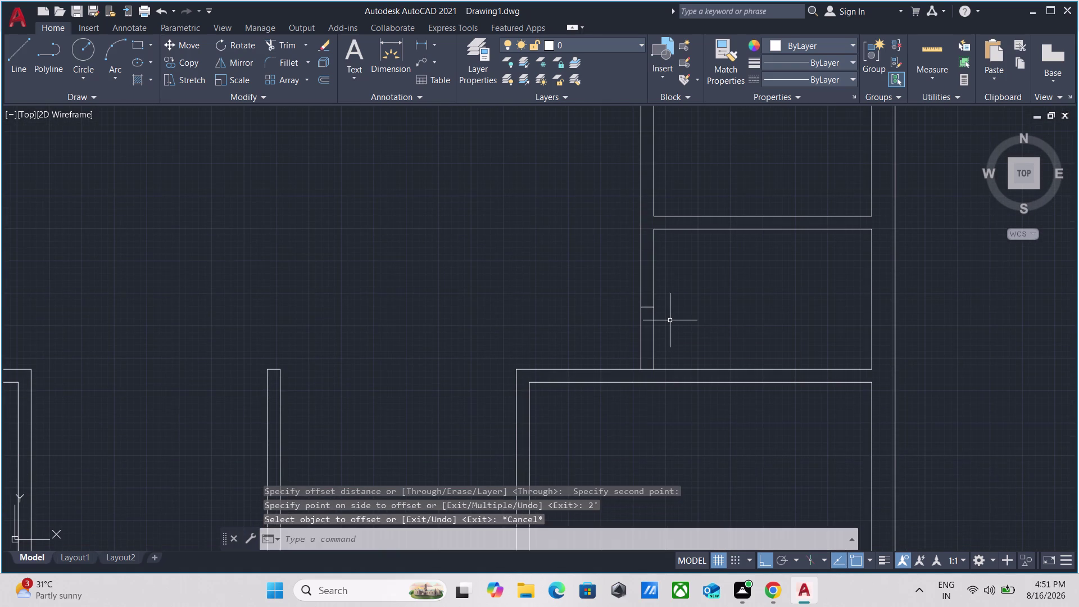
Fence-trim the wall segment between the two lines to open the doorway.
text(tr)
key(Return)
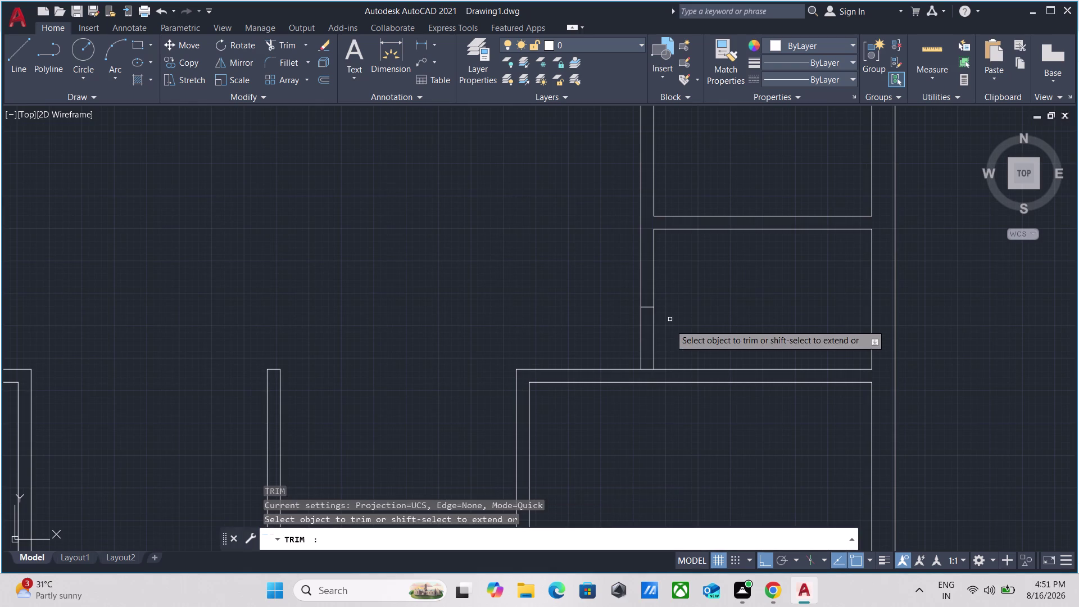
click(668, 336)
click(588, 336)
scroll(down, 3)
key(Escape)
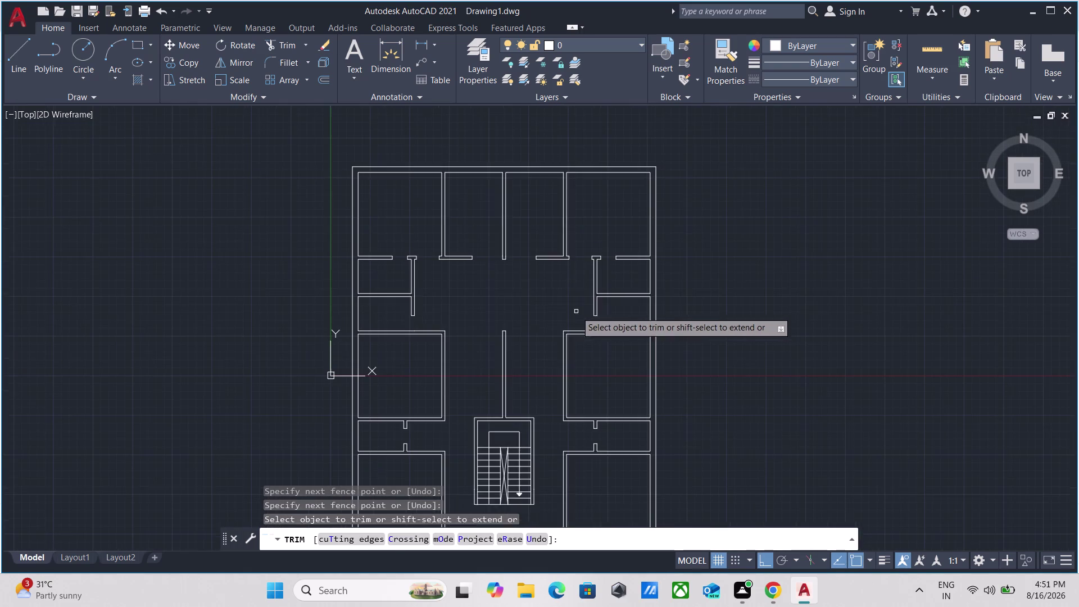
scroll(up, 3)
scroll(down, 3)
scroll(down, 3)
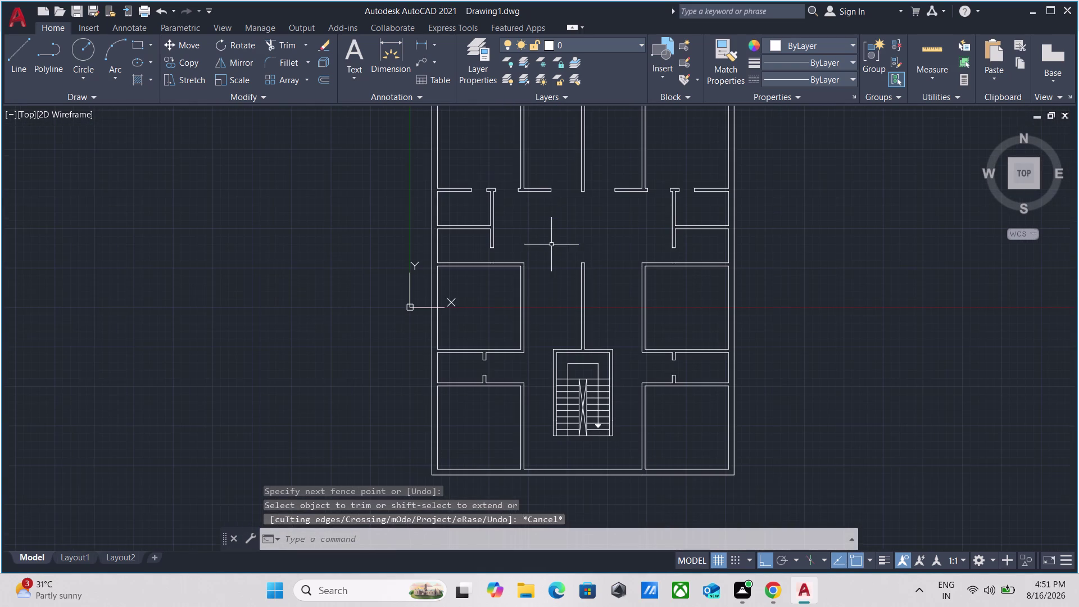
Draw a short jamb line across the wall thickness at the wall's inner corner.
middle_drag(551, 245, 545, 263)
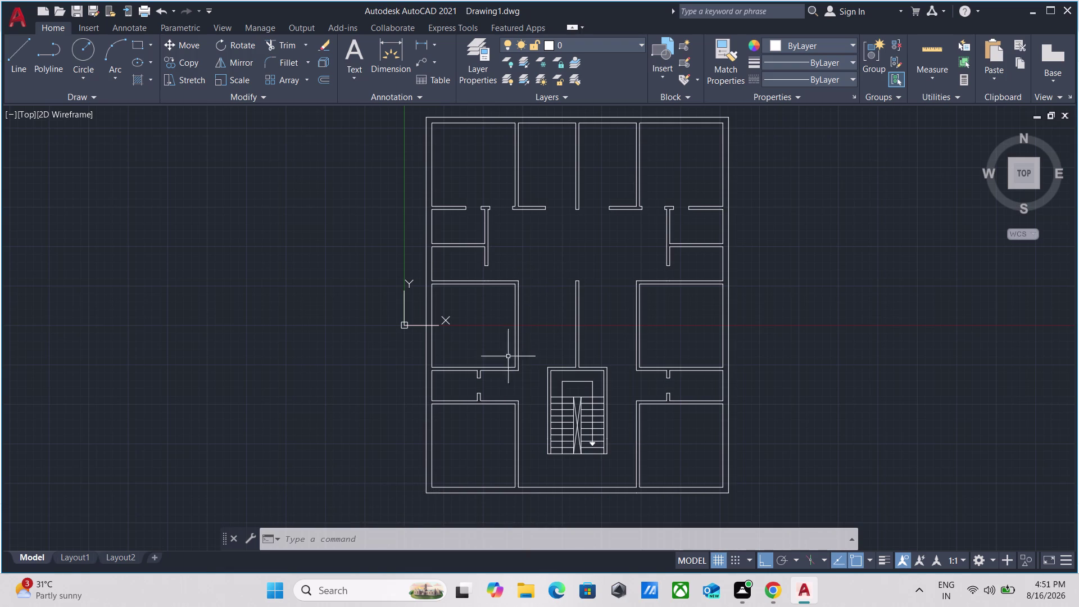
scroll(up, 3)
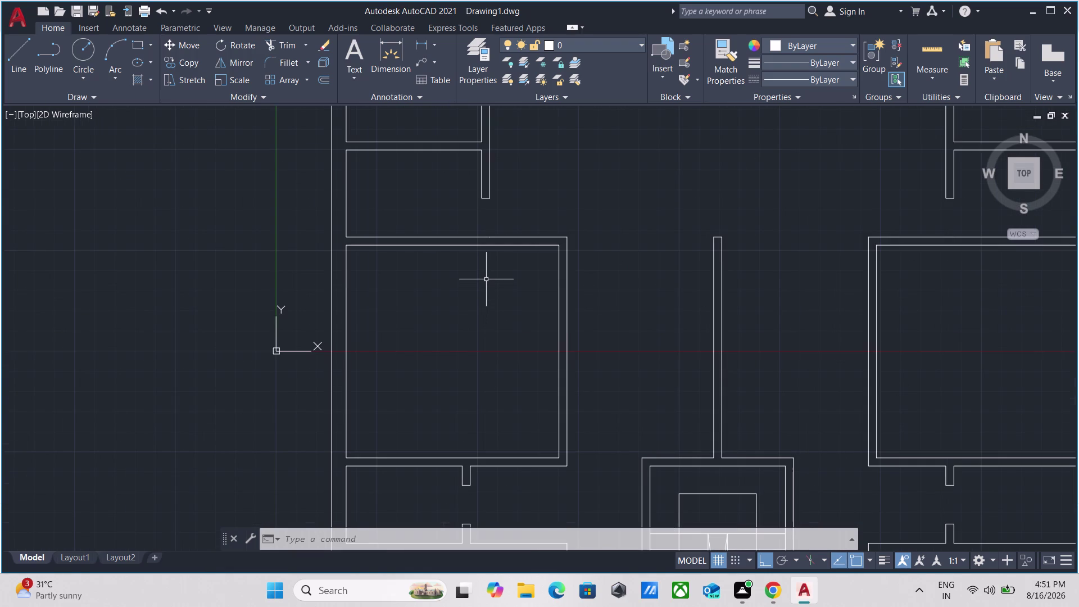
scroll(down, 3)
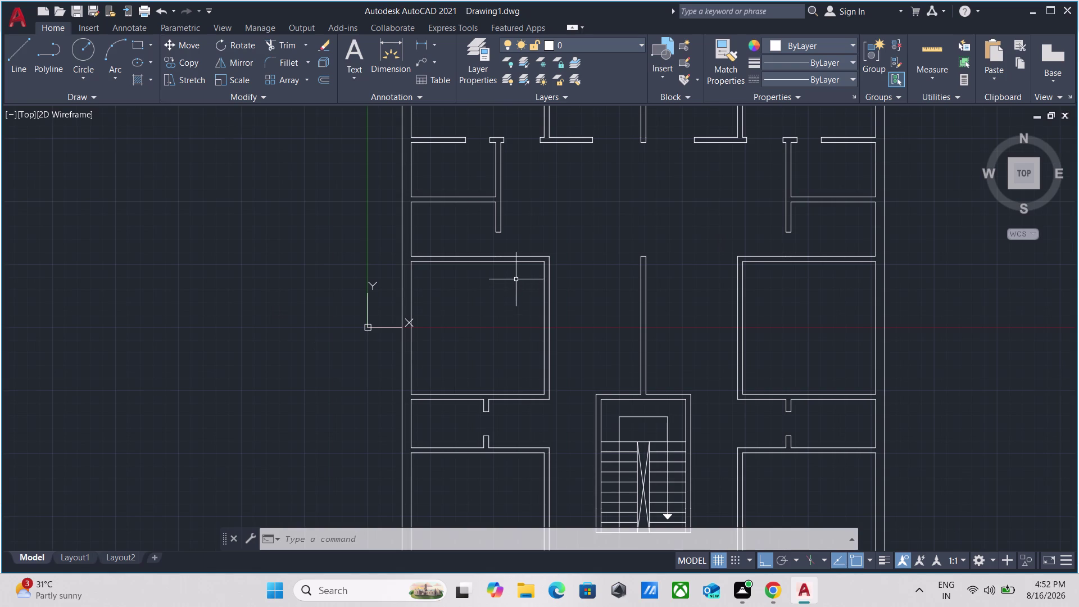
scroll(up, 3)
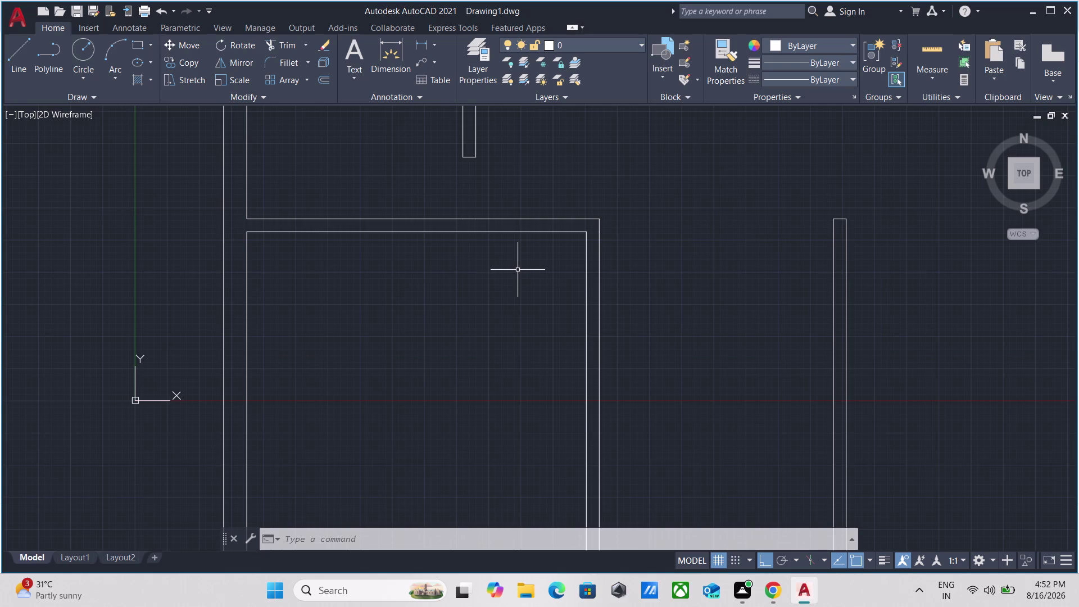
key(l)
key(Return)
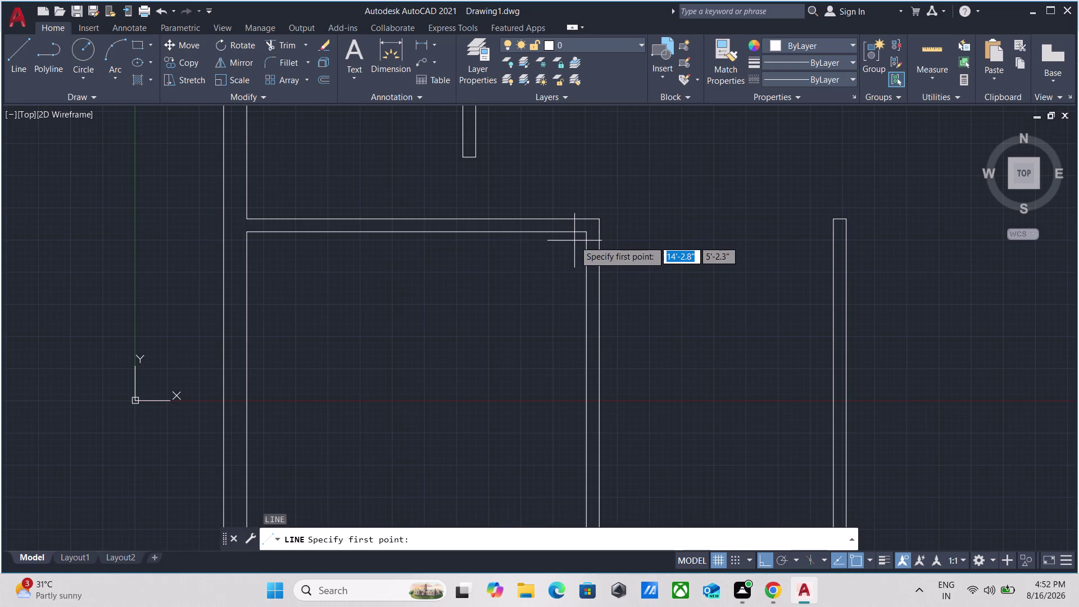
scroll(down, 3)
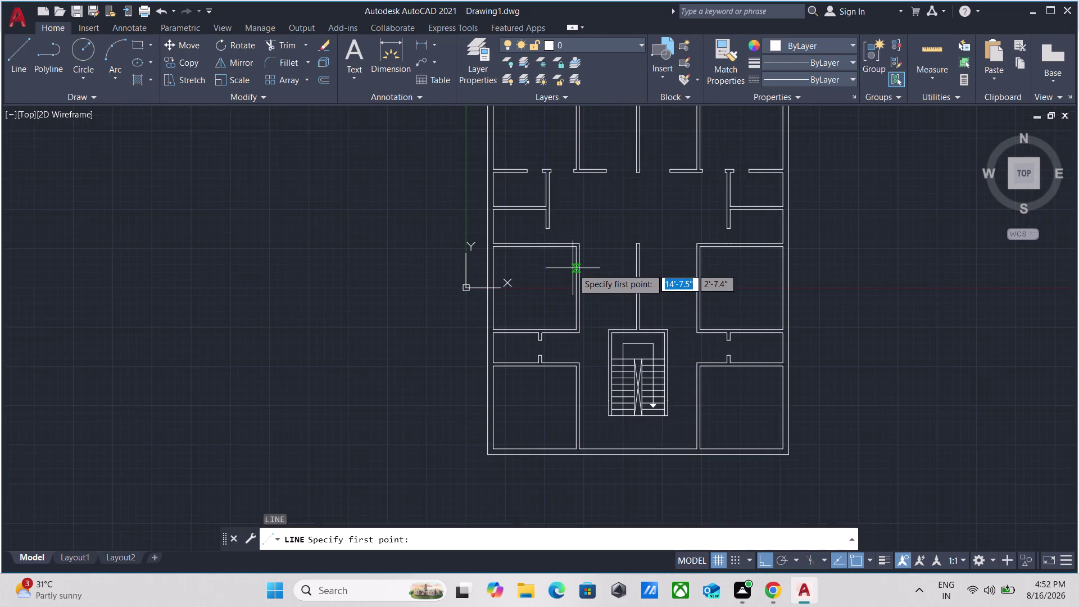
scroll(up, 3)
scroll(up, 3)
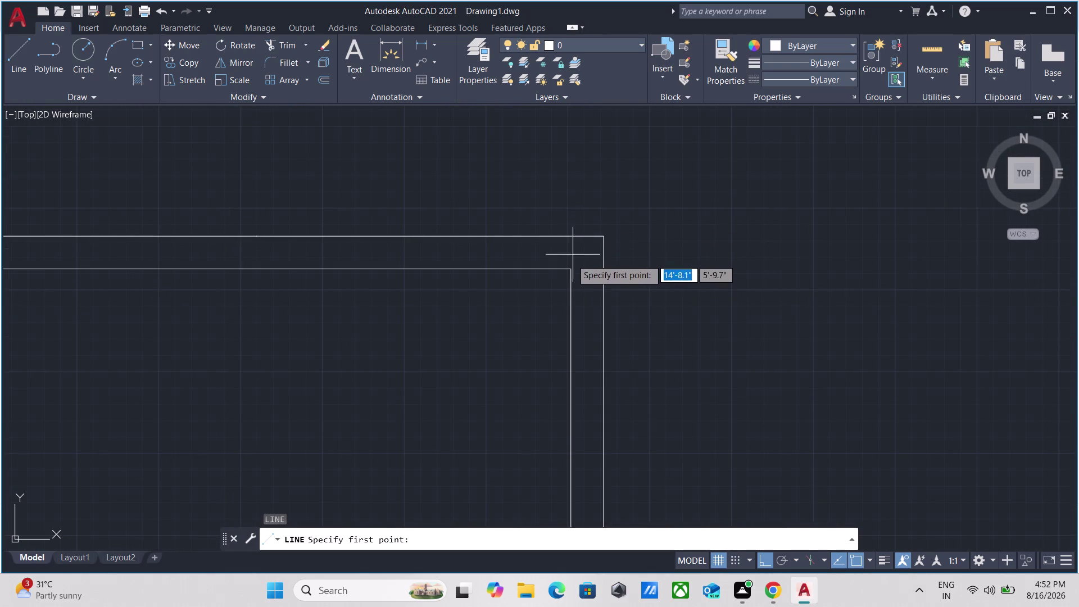
drag(571, 274, 570, 268)
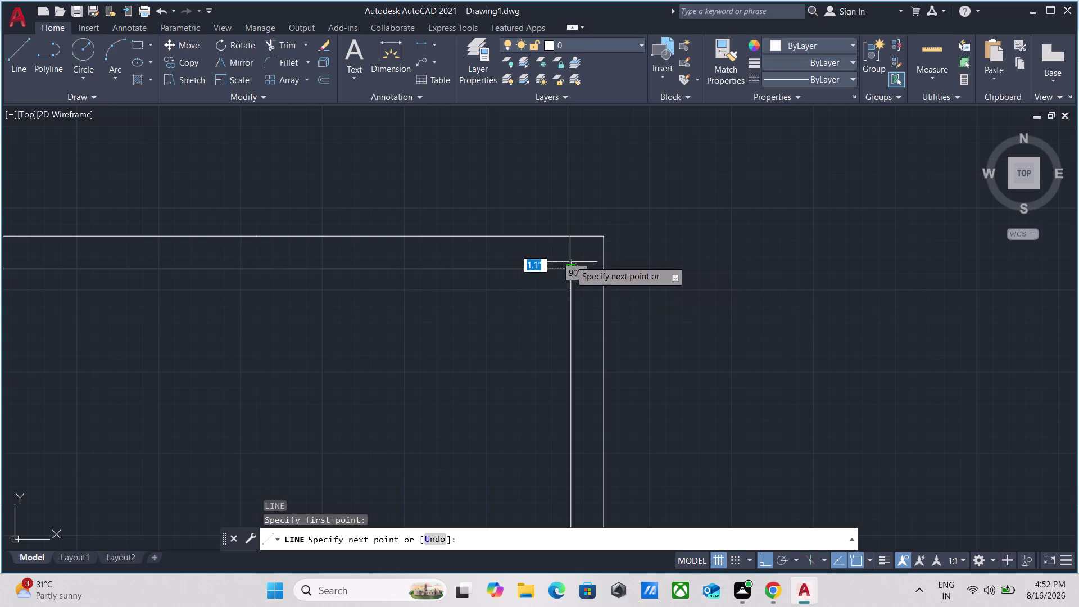
click(568, 237)
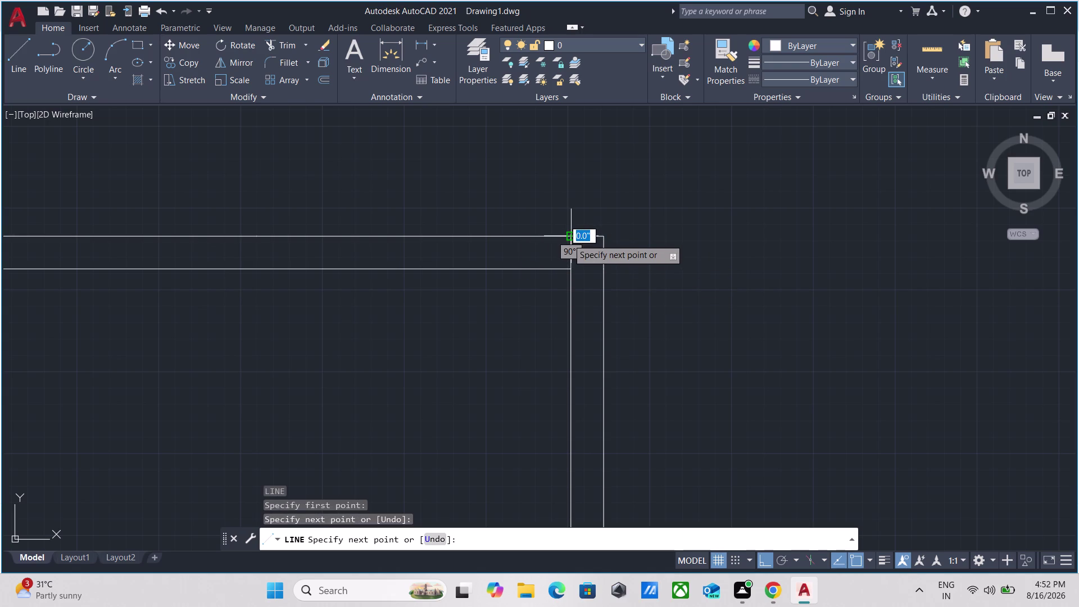
key(Escape)
Offset the new jamb line 3' to mark the doorway's other side.
scroll(up, 3)
drag(601, 253, 590, 248)
click(483, 225)
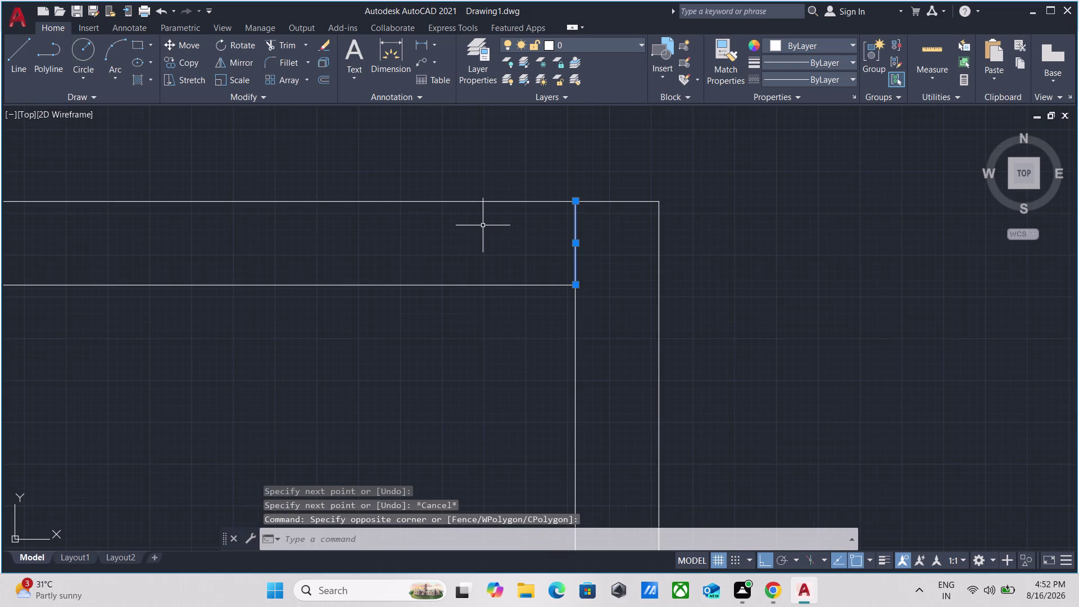
key(o)
key(Return)
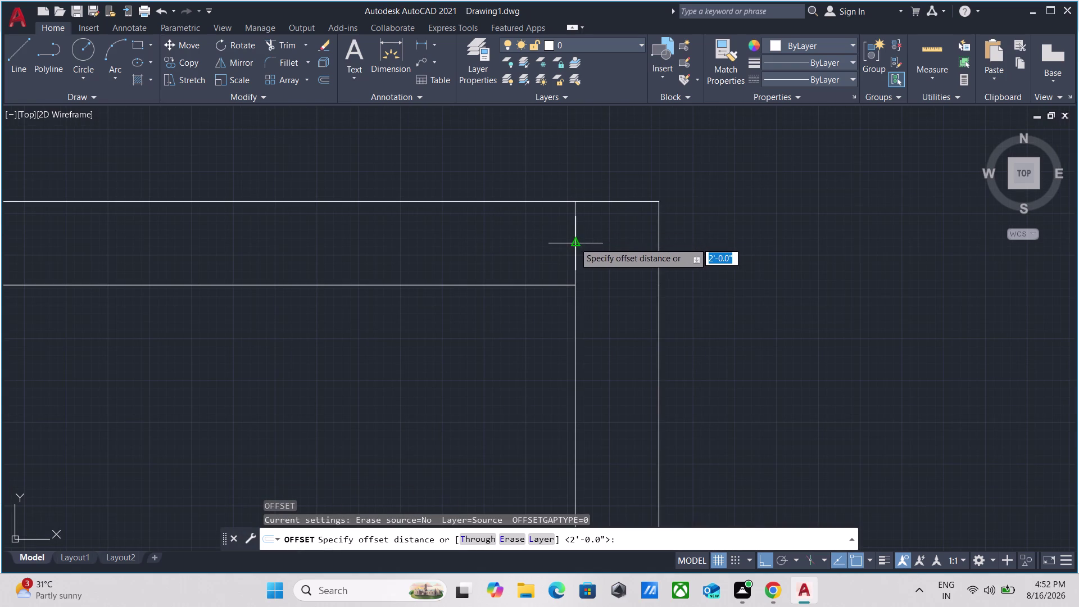
click(575, 242)
click(486, 235)
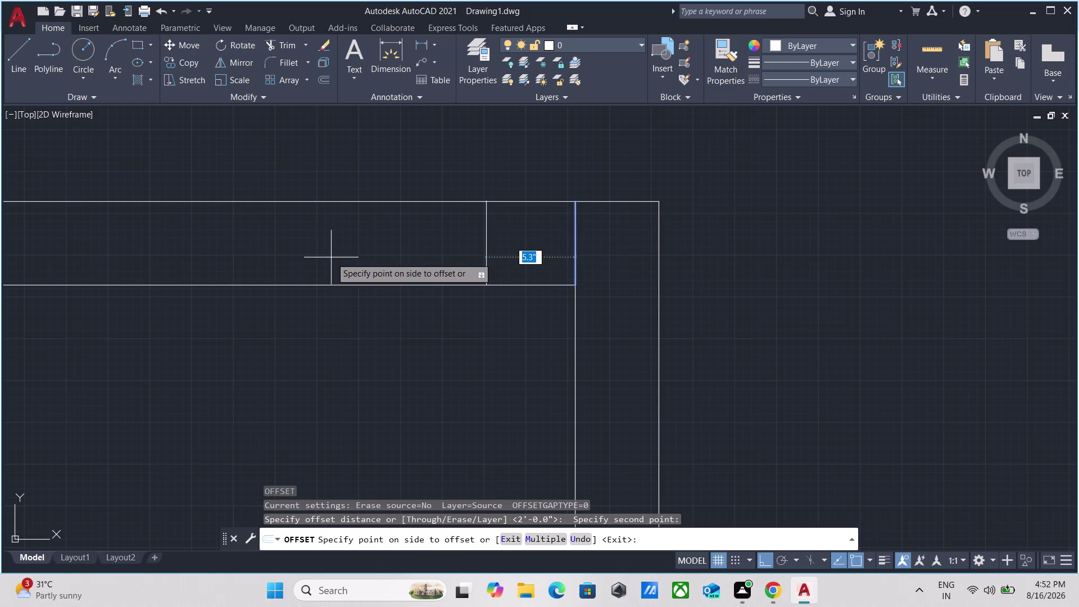
key(3)
key(apostrophe)
key(Return)
scroll(down, 3)
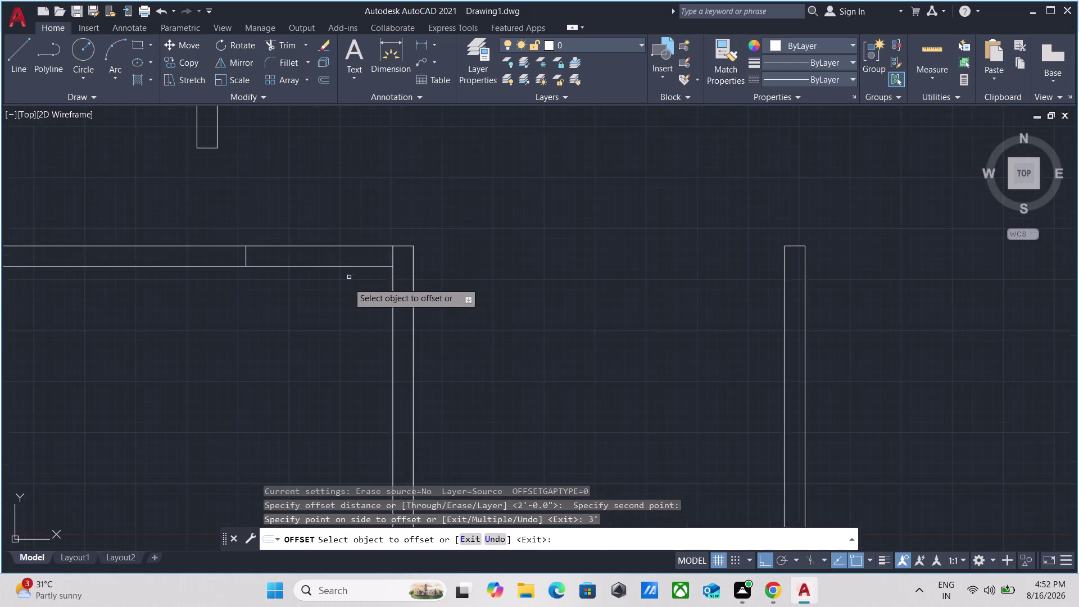
scroll(down, 3)
middle_drag(330, 305, 353, 316)
key(Escape)
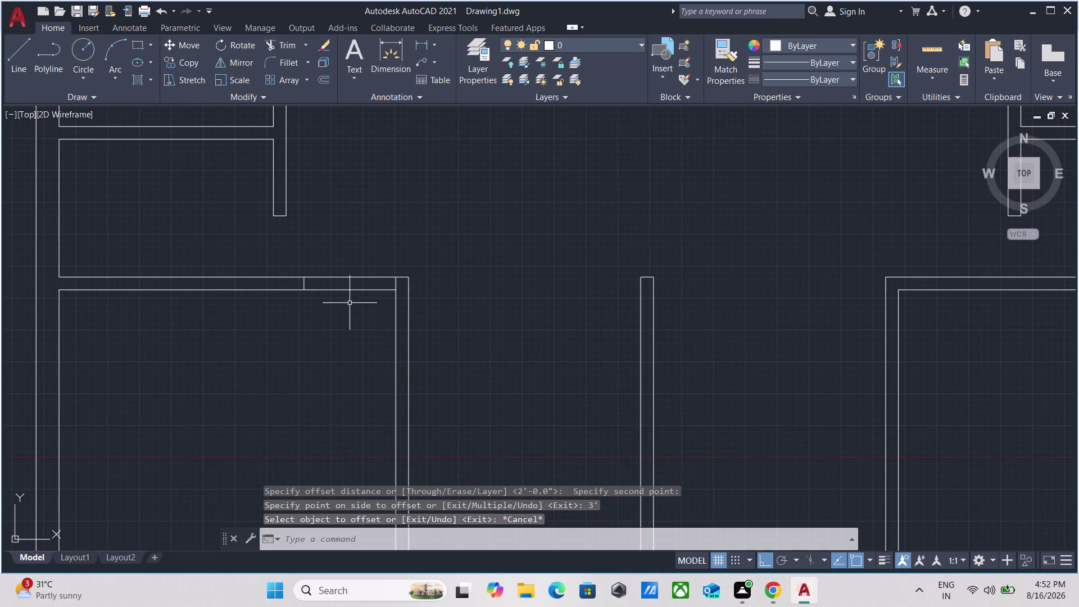
Fence-trim the double wall lines between the two jambs to open the doorway.
scroll(up, 3)
middle_drag(345, 305, 350, 327)
key(t)
key(r)
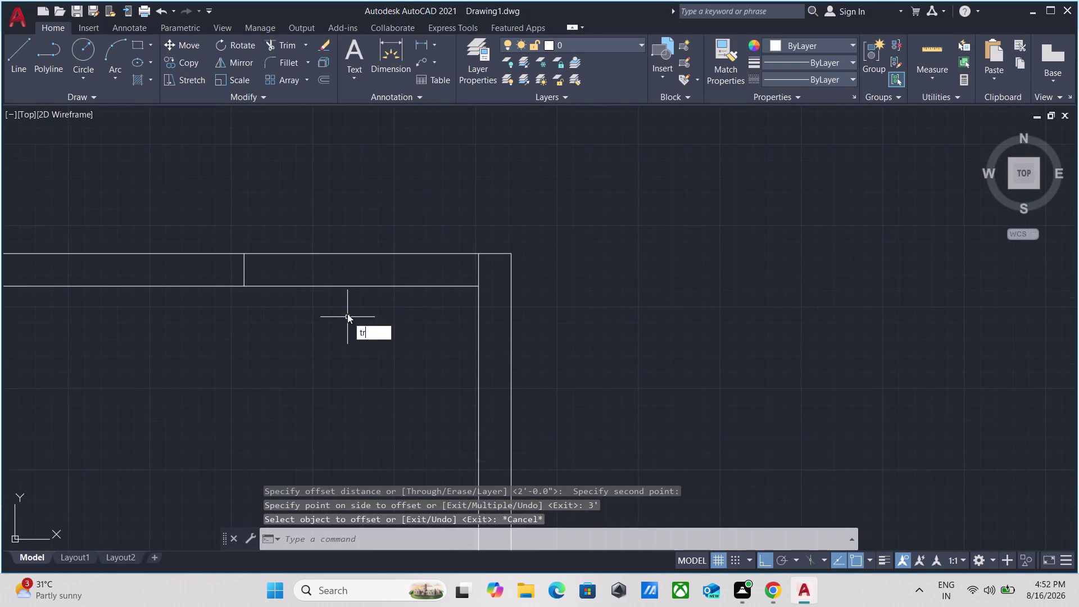
key(Return)
click(347, 314)
click(359, 186)
key(Escape)
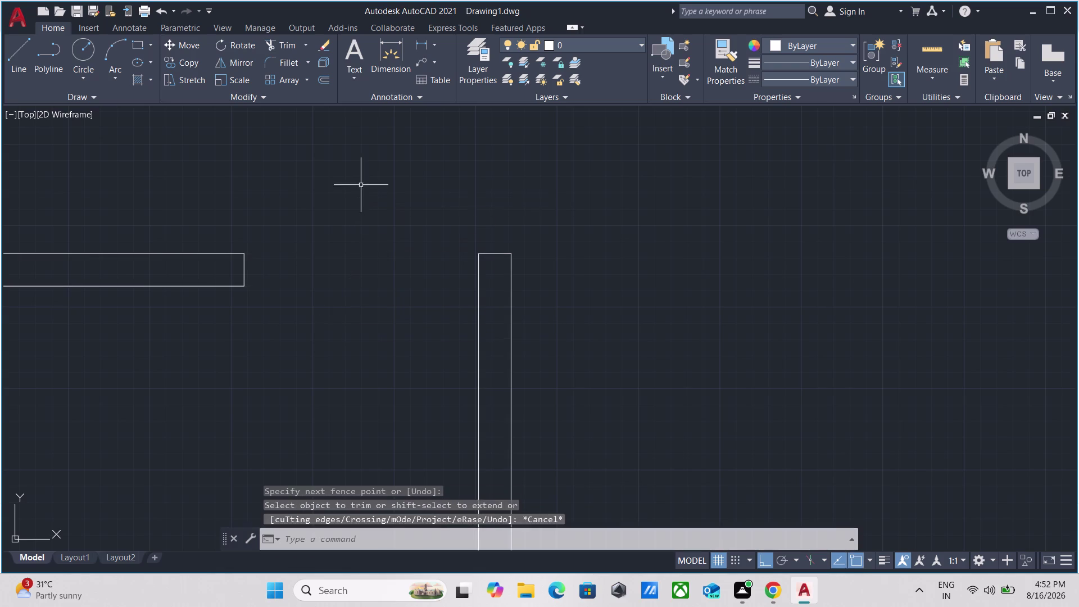
Pan to the room beside the corridor and begin a new line there.
scroll(down, 3)
scroll(down, 3)
scroll(up, 3)
scroll(up, 3)
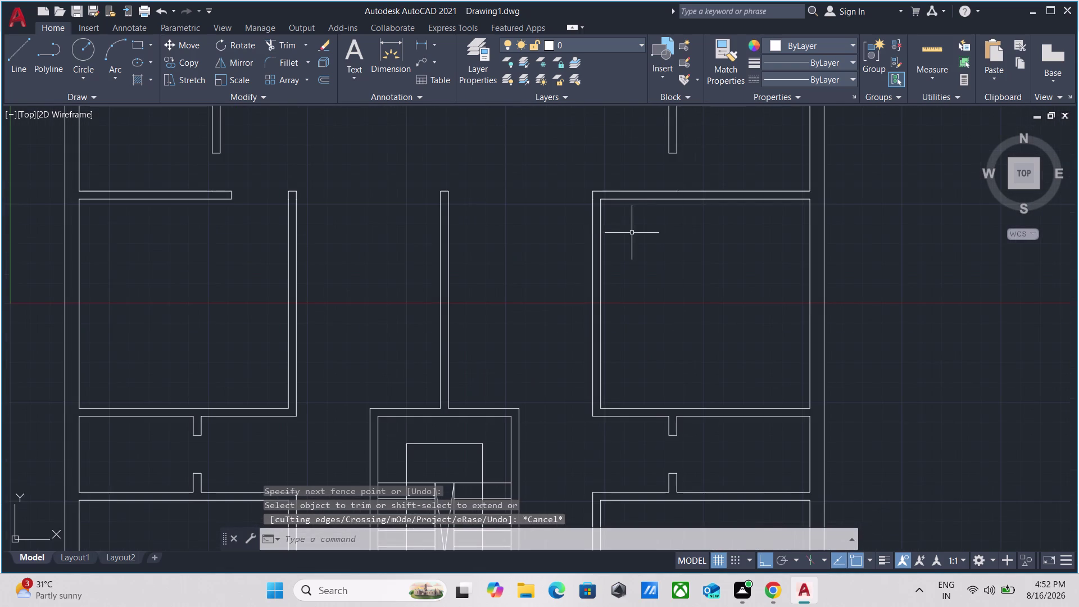
middle_drag(633, 232, 522, 292)
key(l)
key(Return)
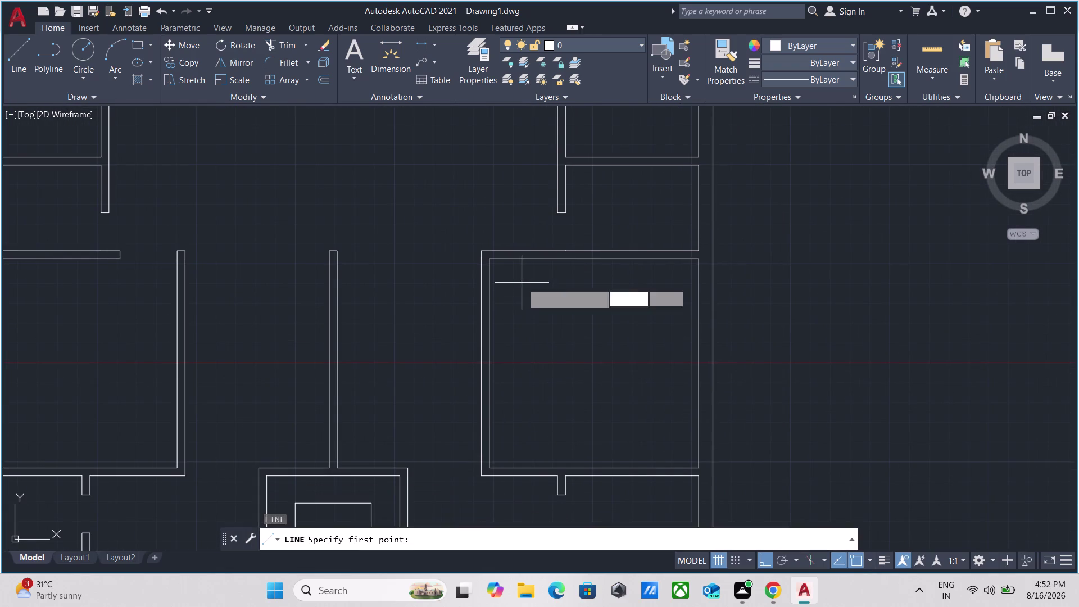
Draw a jamb line across the room's double wall near the corridor corner.
scroll(up, 3)
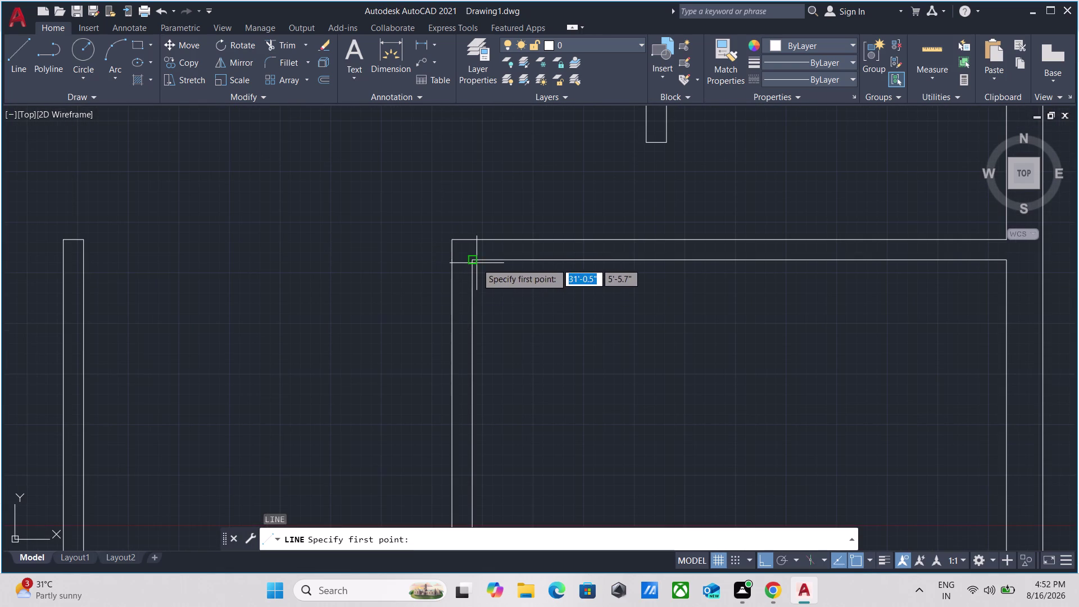
scroll(up, 3)
click(495, 256)
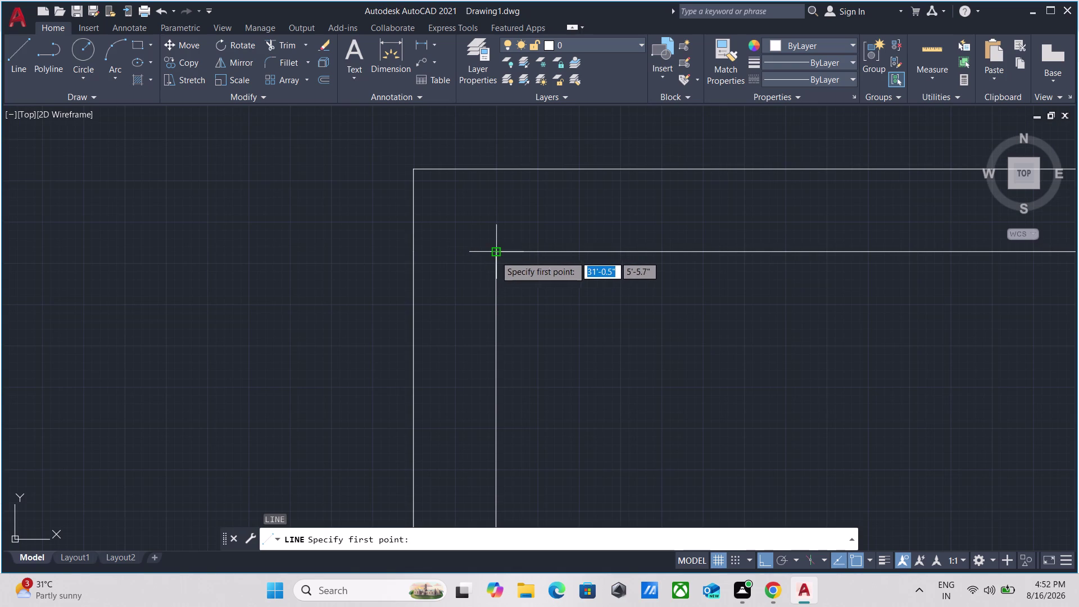
click(497, 170)
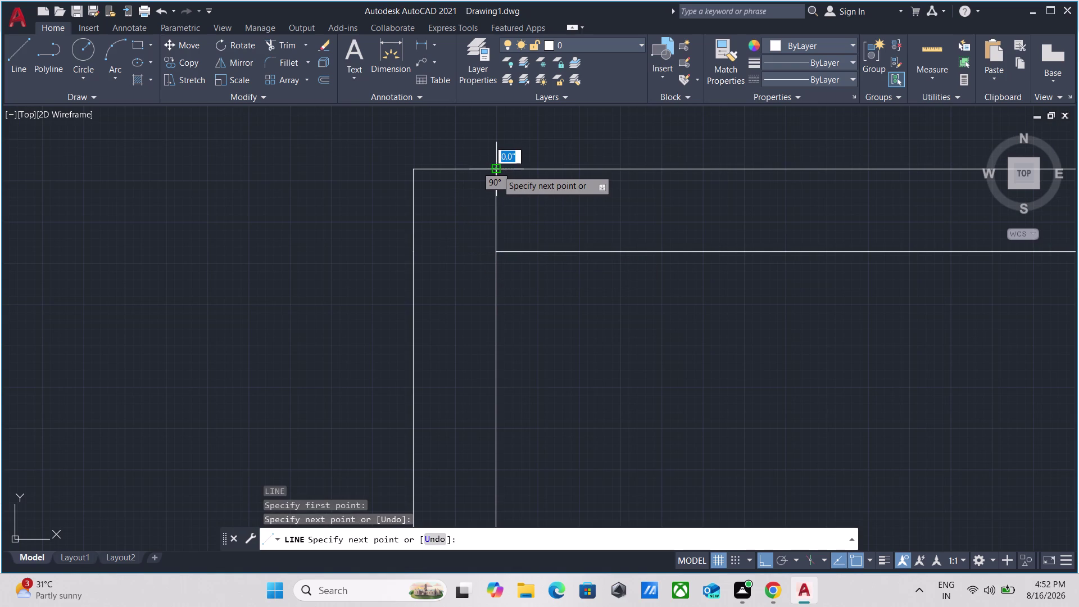
key(Escape)
Offset the jamb line 3' to create the second door jamb.
drag(533, 235, 532, 229)
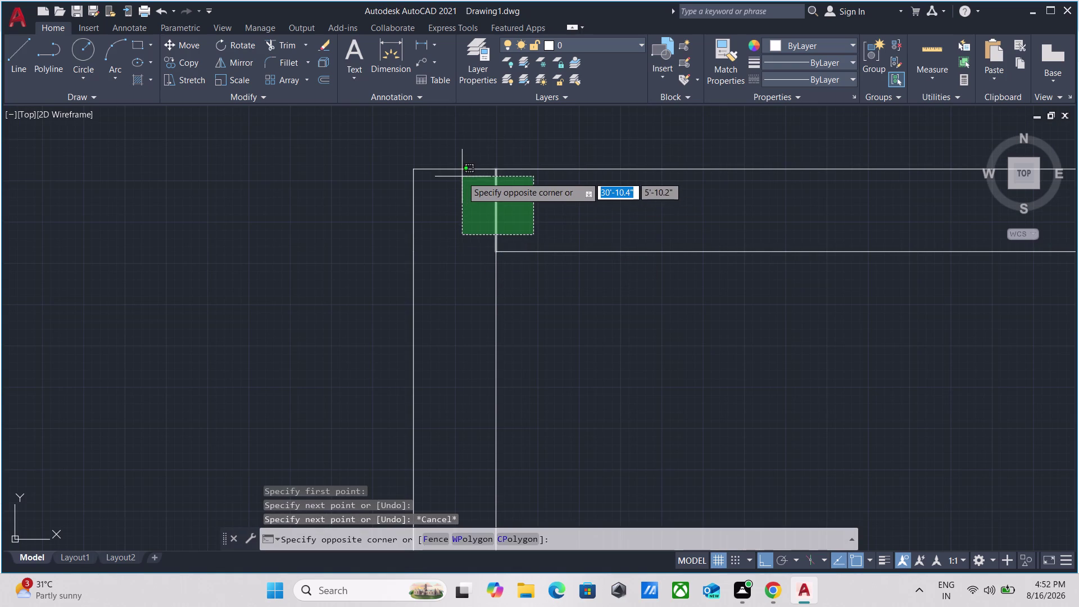
click(463, 182)
key(o)
key(Return)
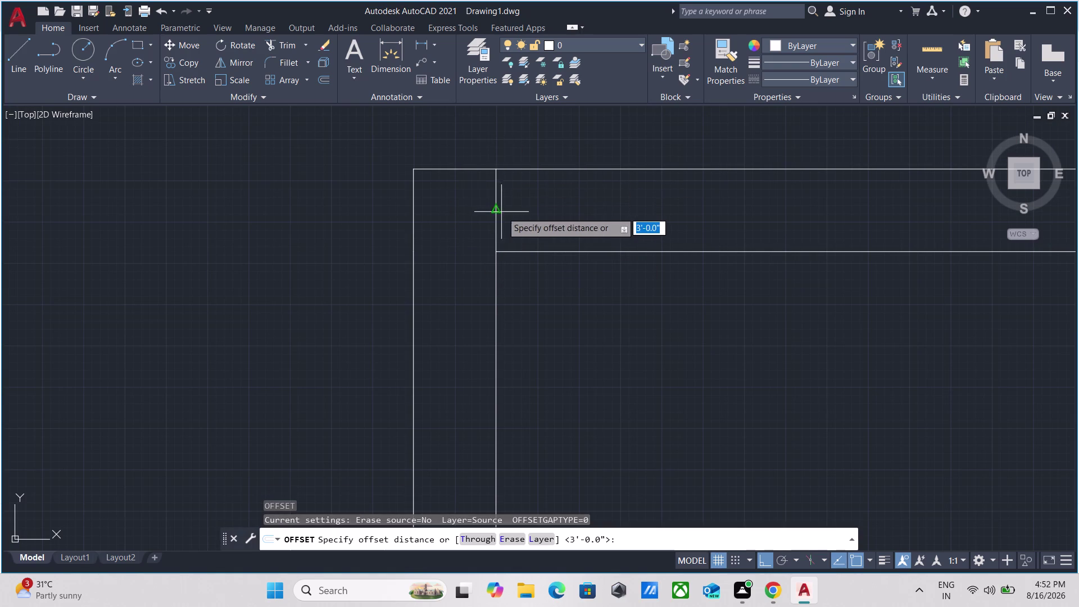
click(497, 208)
click(596, 196)
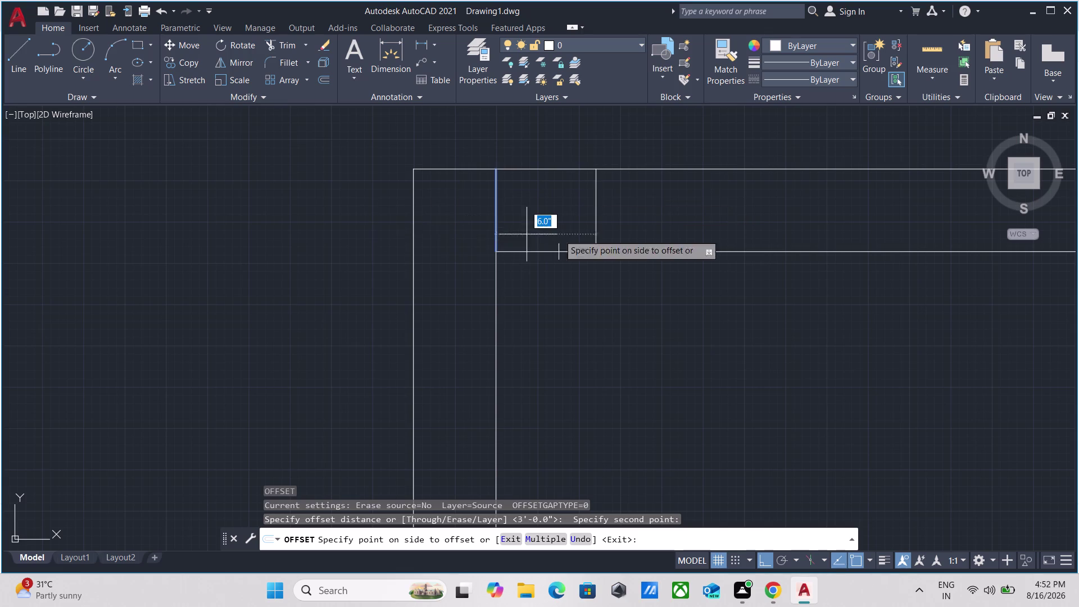
middle_drag(703, 214, 431, 270)
key(3)
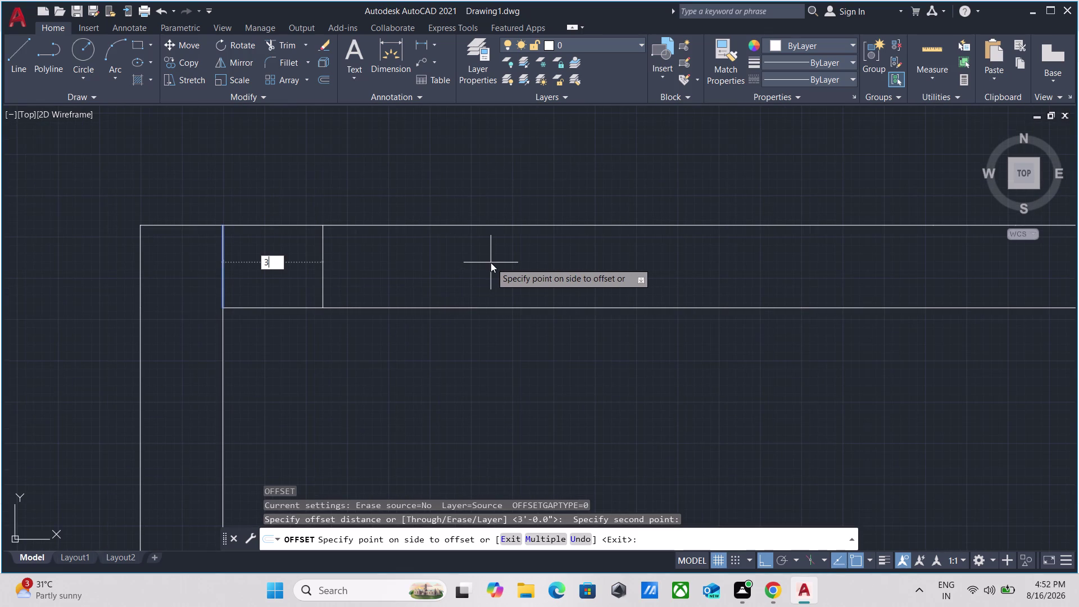
key(apostrophe)
key(Return)
scroll(down, 3)
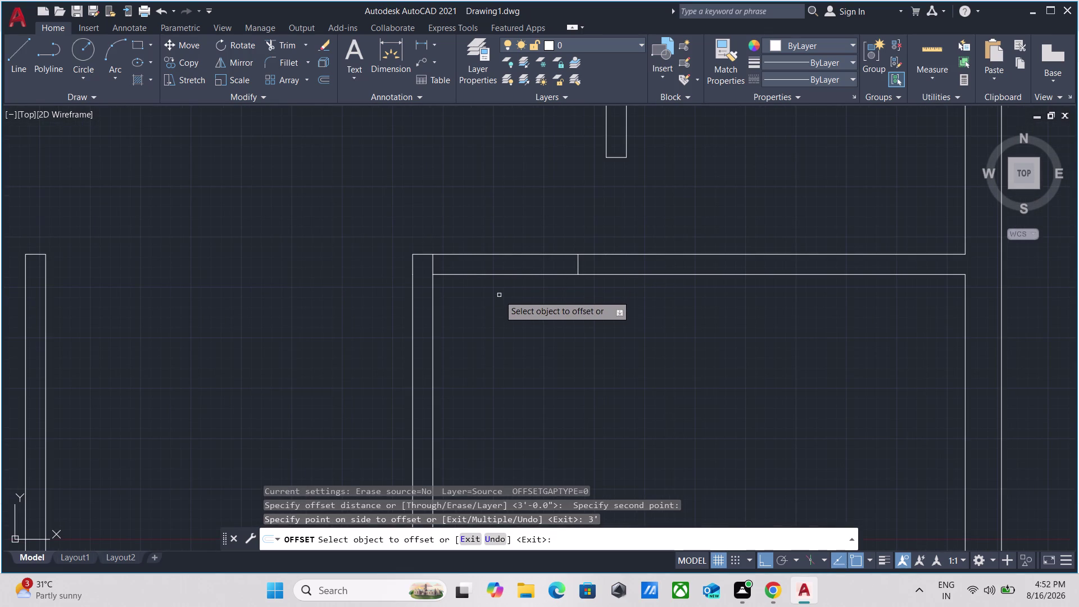
key(Escape)
Fence-trim the wall lines between the two jambs to open the 3' doorway.
key(t)
key(r)
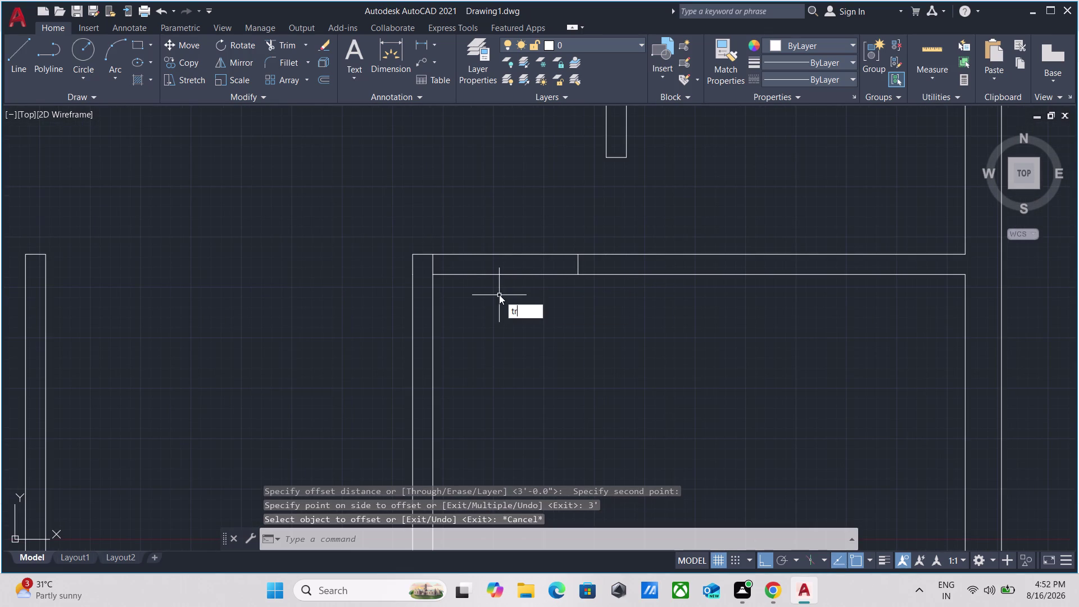
key(Return)
drag(498, 294, 498, 286)
click(496, 194)
key(Escape)
scroll(down, 3)
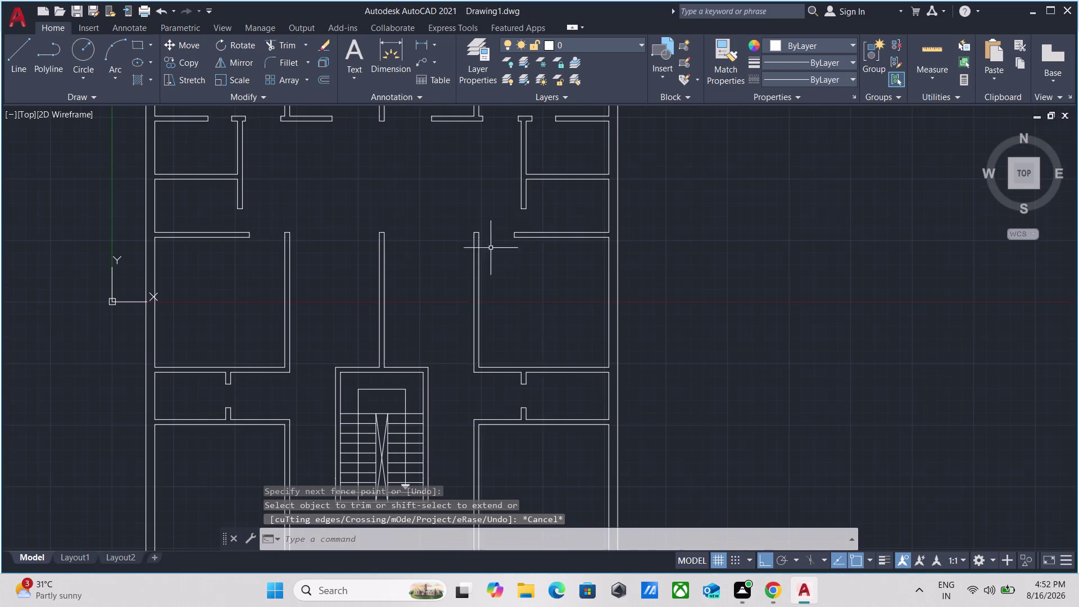
scroll(down, 3)
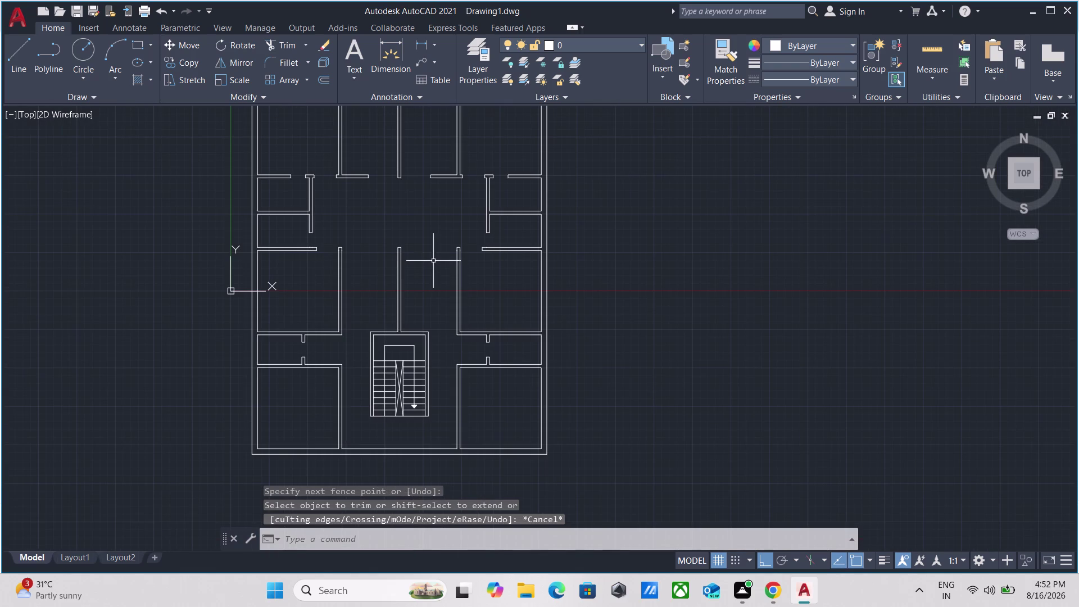
scroll(up, 3)
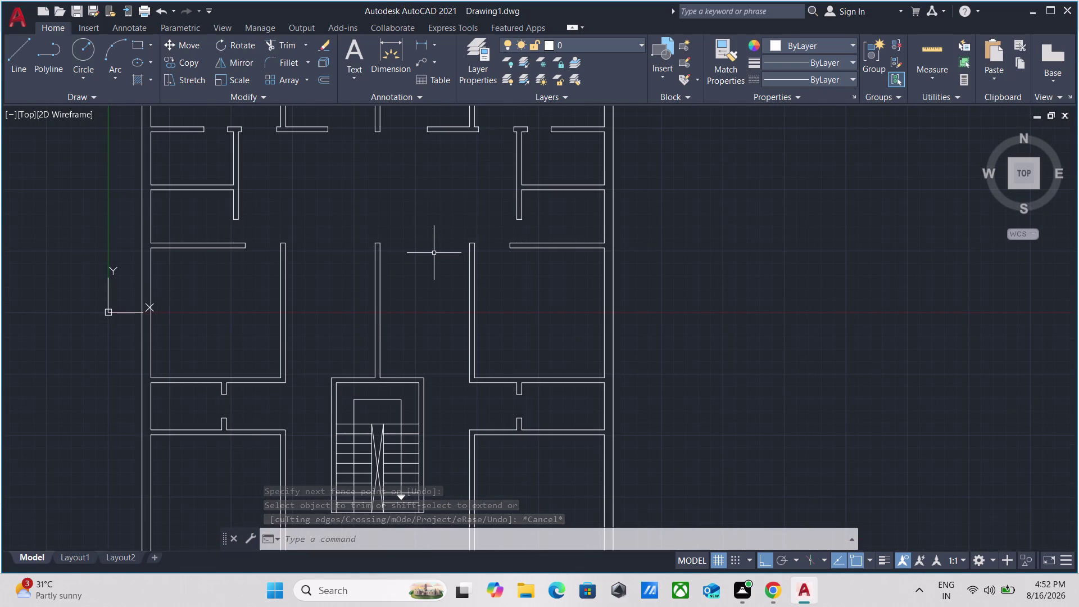
scroll(down, 3)
scroll(down, 3)
middle_drag(443, 218, 431, 294)
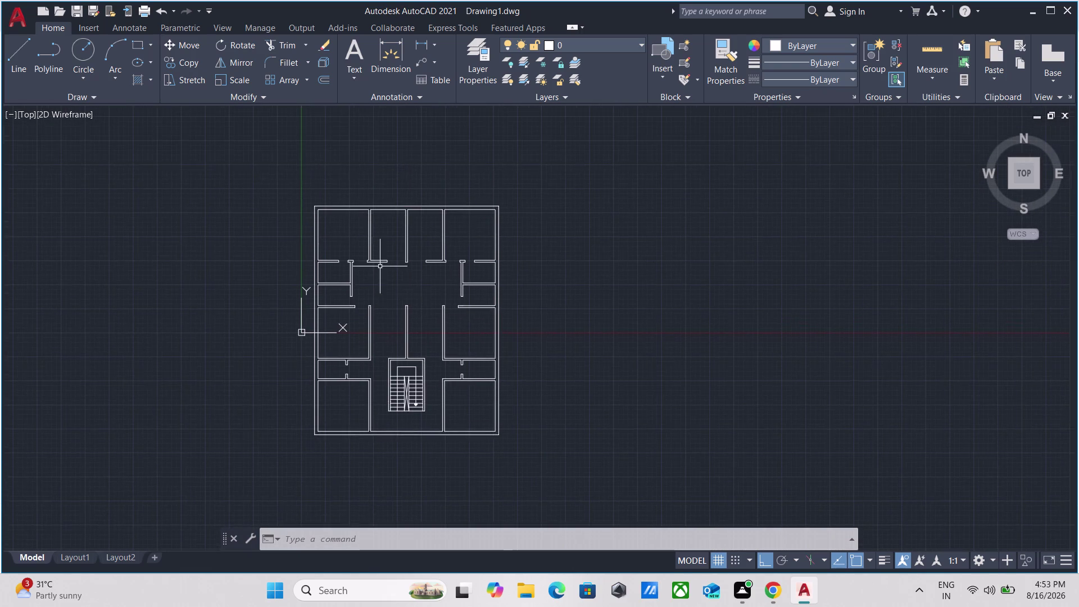
scroll(up, 3)
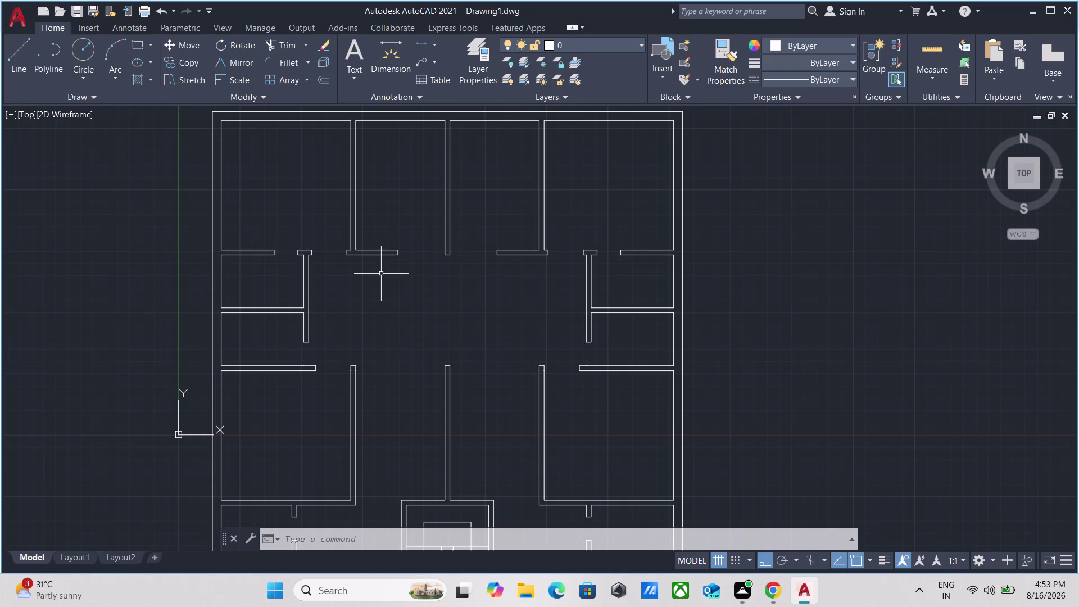
scroll(down, 3)
middle_drag(513, 417, 513, 416)
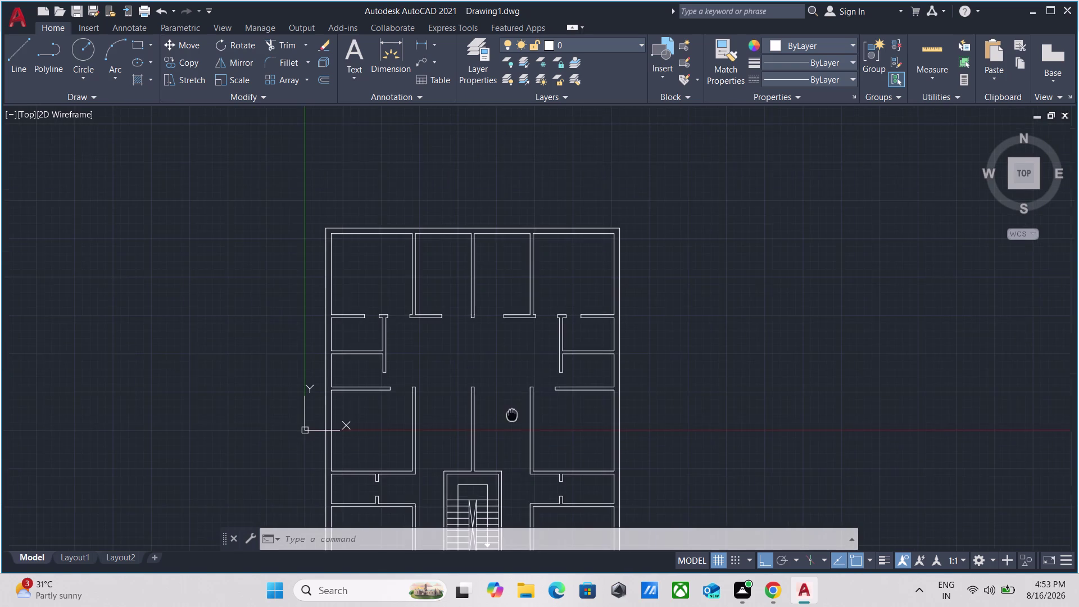
middle_drag(512, 416, 480, 274)
scroll(up, 3)
scroll(down, 3)
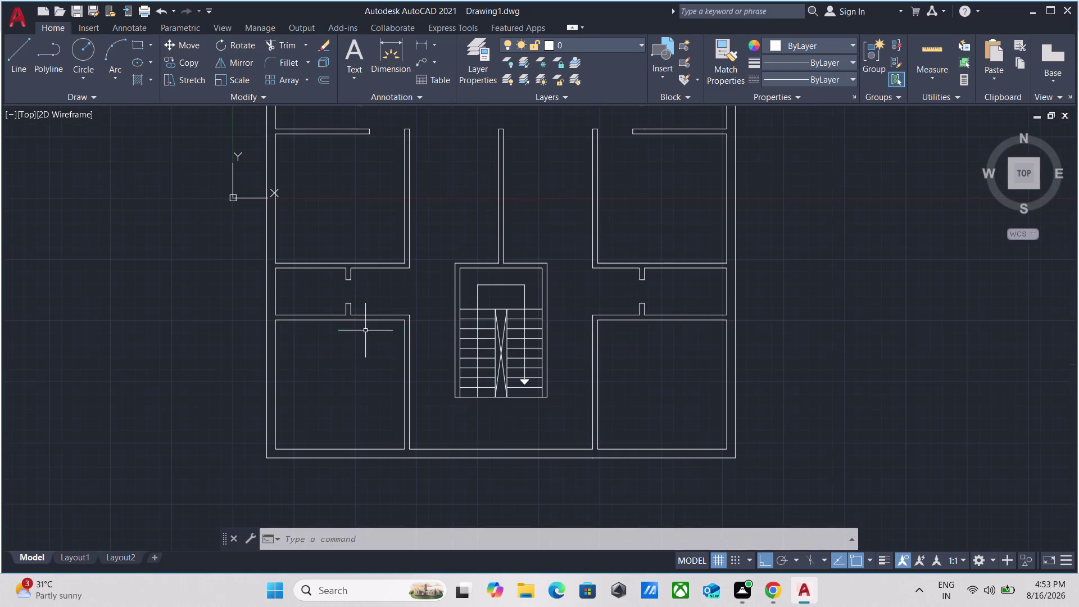
scroll(up, 3)
scroll(up, 3)
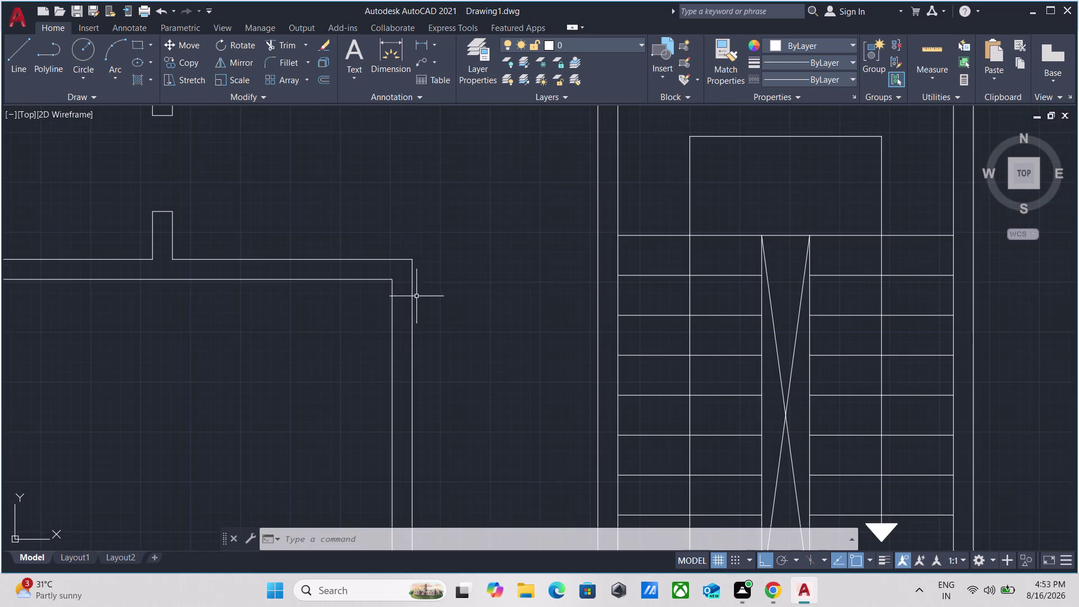
scroll(down, 3)
scroll(down, 3)
scroll(up, 3)
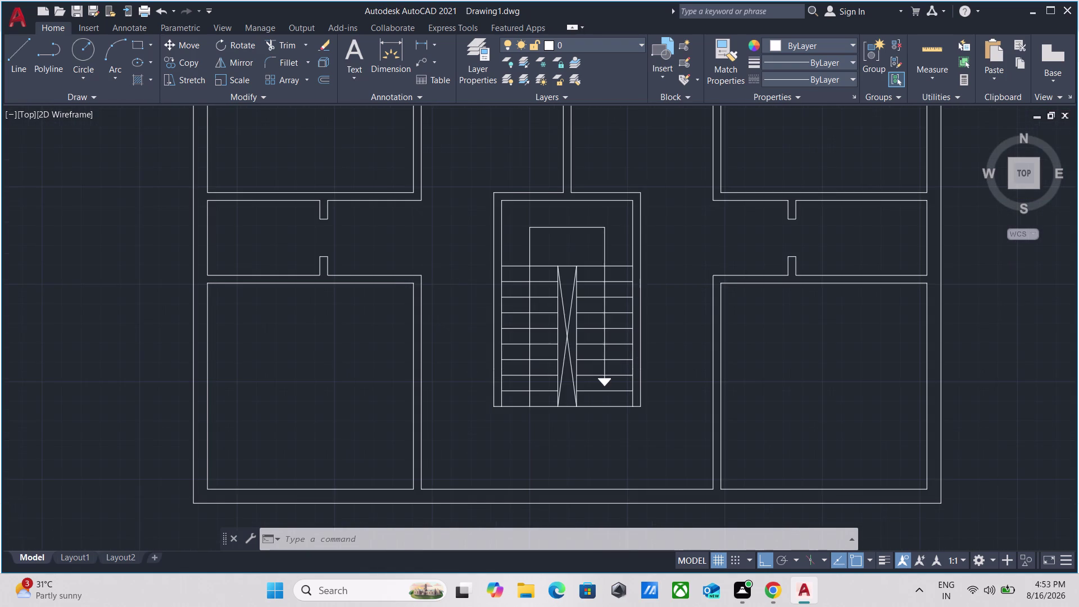
scroll(down, 3)
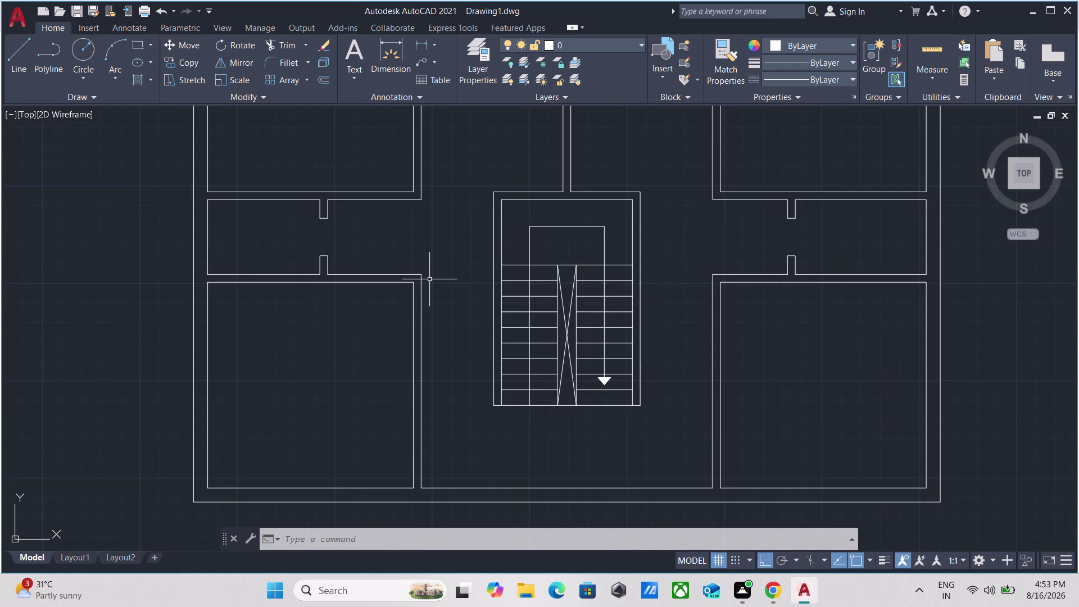
scroll(down, 3)
scroll(down, 3)
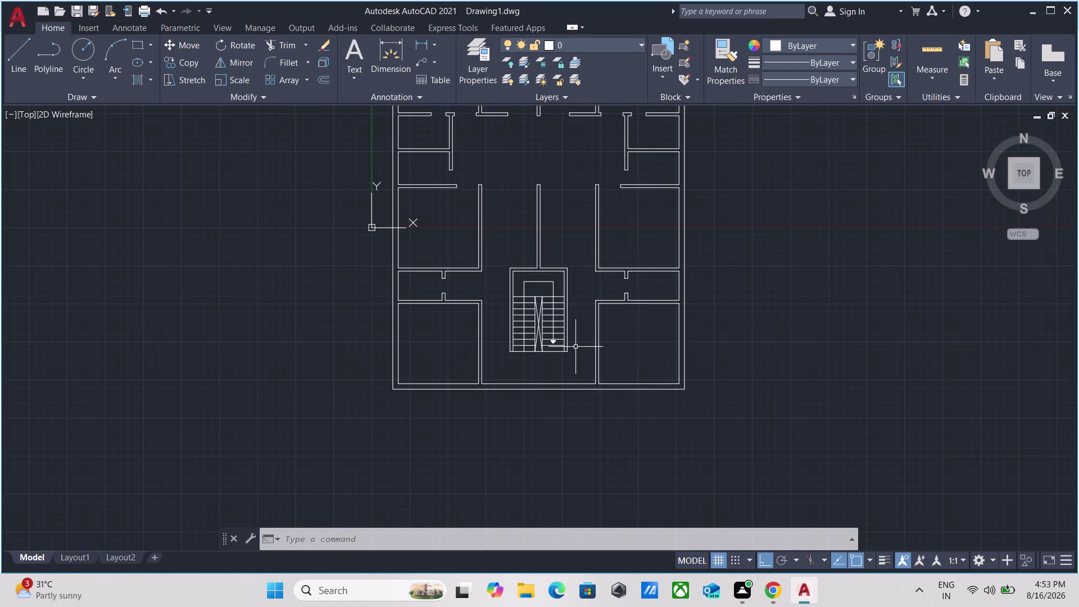
middle_drag(514, 231, 484, 289)
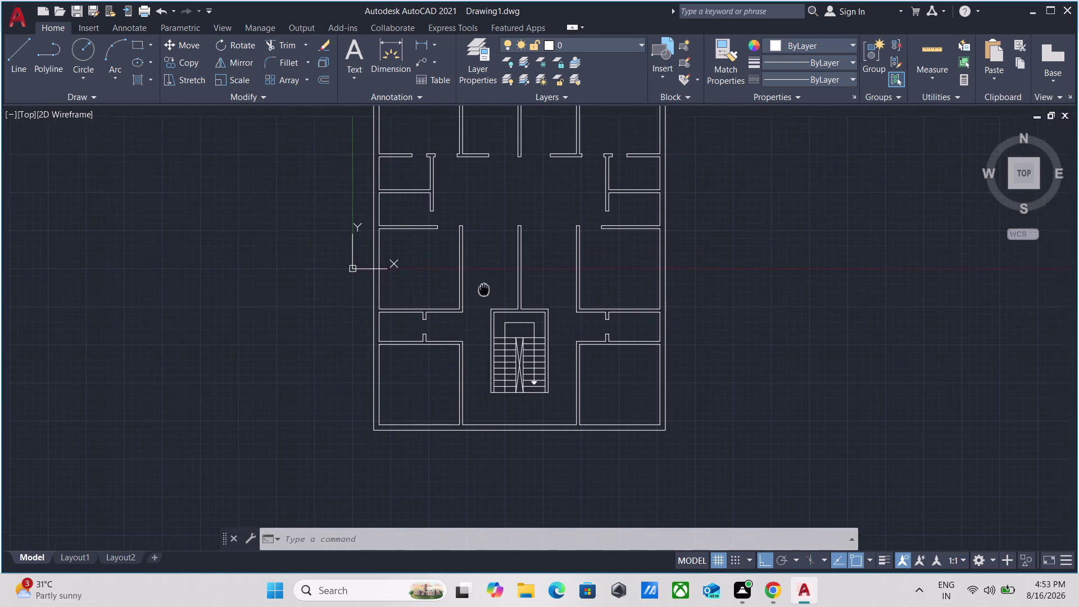
middle_drag(484, 290, 459, 349)
scroll(up, 3)
scroll(down, 3)
scroll(down, 3)
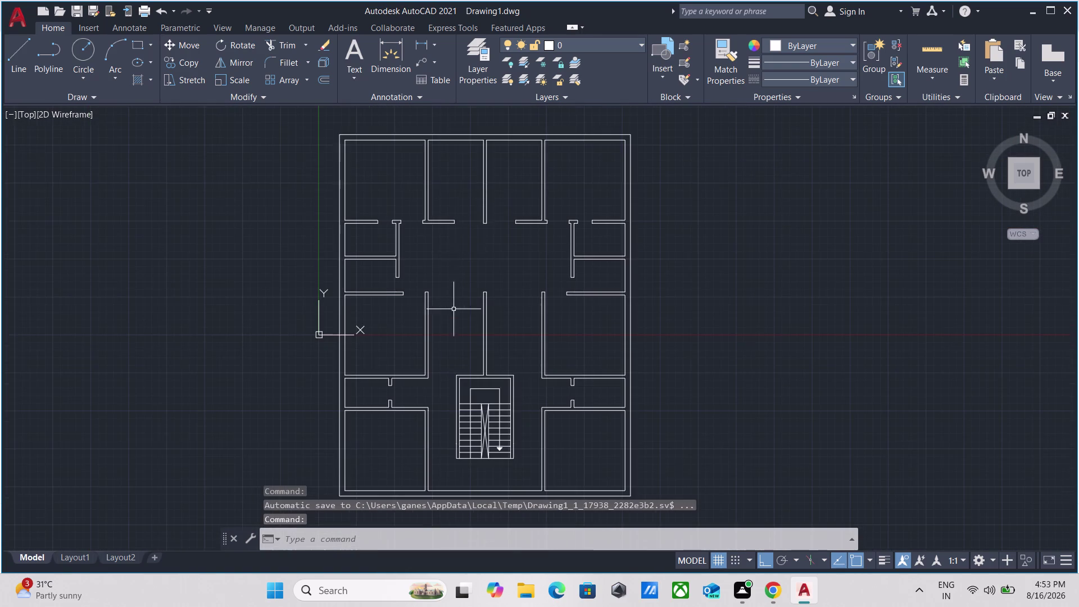
scroll(up, 3)
scroll(up, 3)
scroll(up, 3)
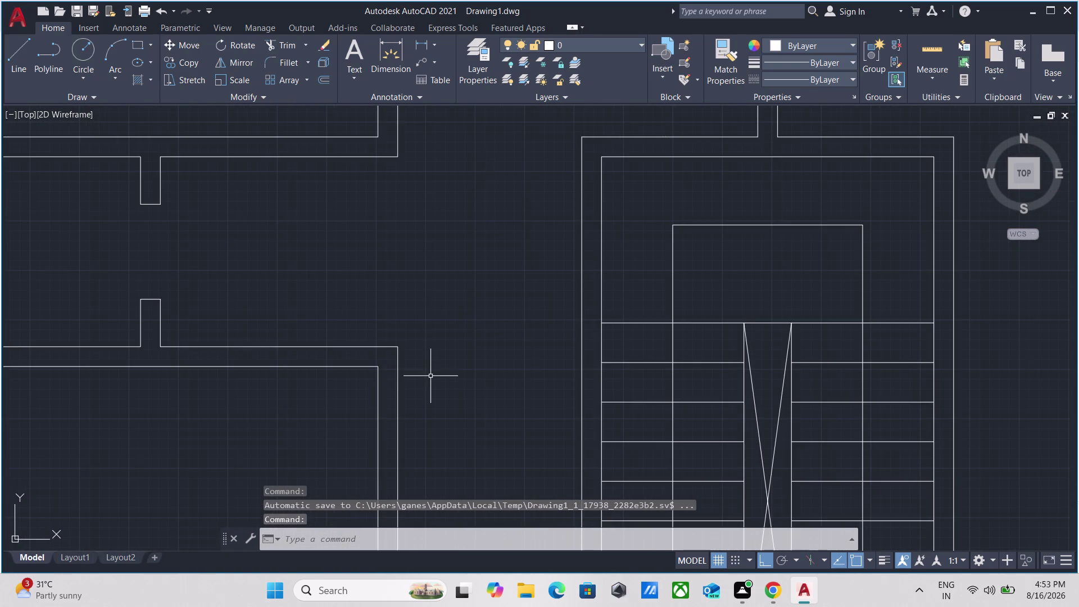
middle_drag(431, 375, 438, 323)
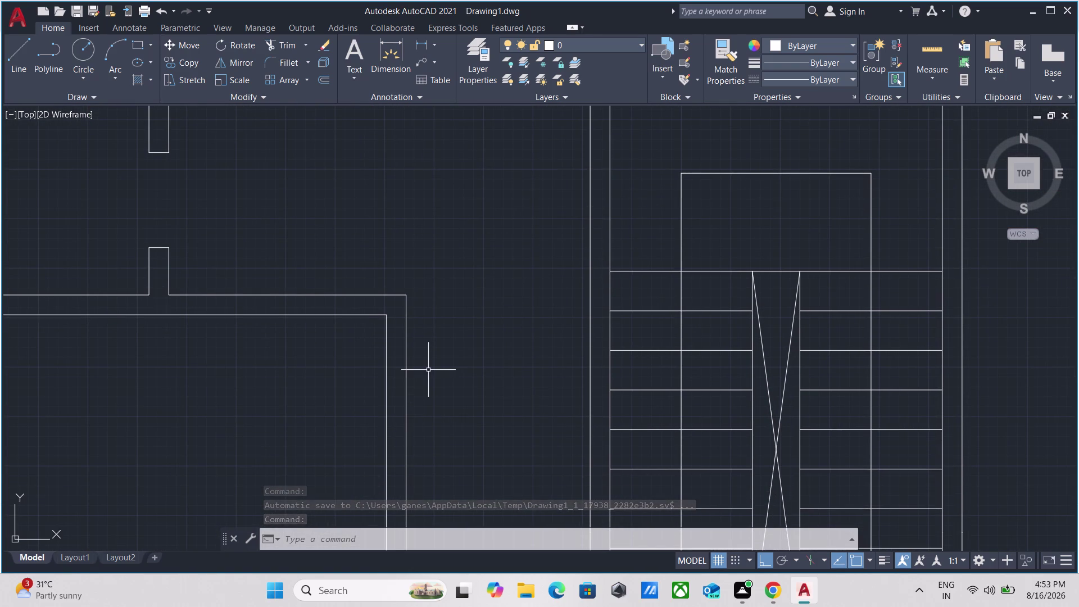